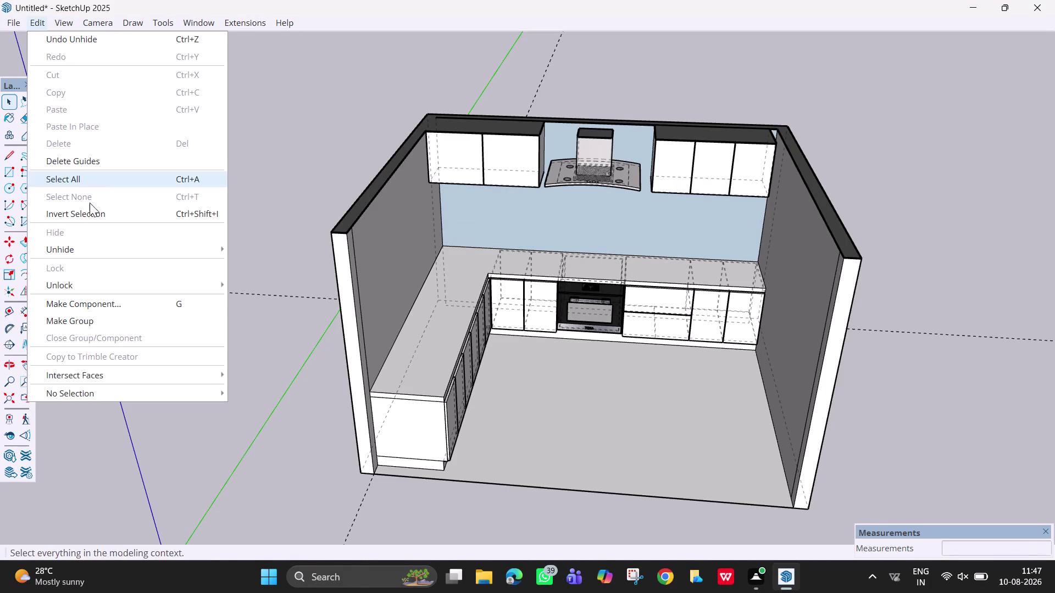
Turn X-ray face display on, then restore solid faces.
click(63, 27)
click(64, 22)
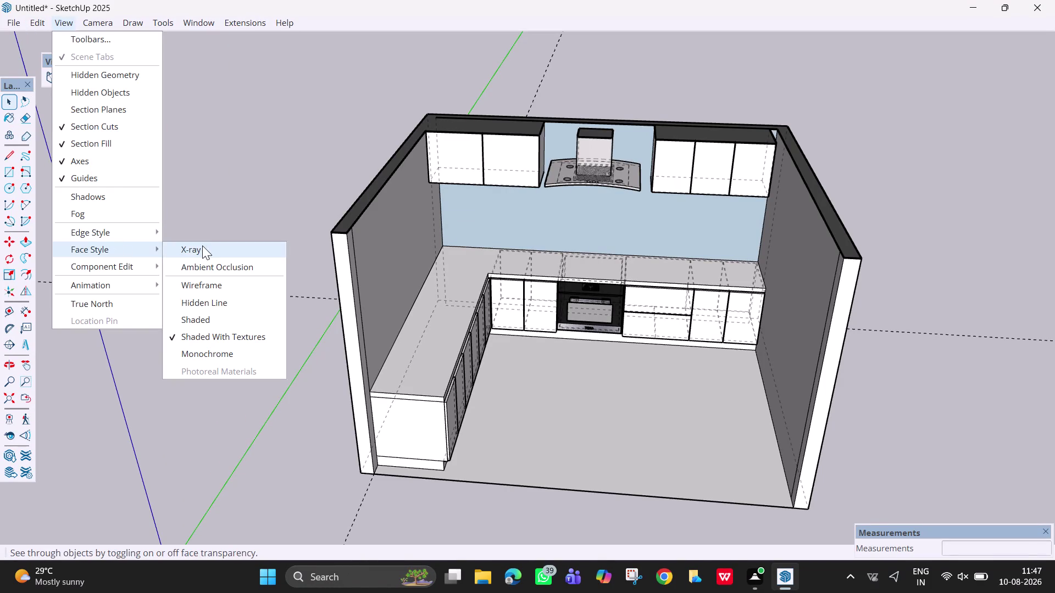
click(208, 248)
click(65, 22)
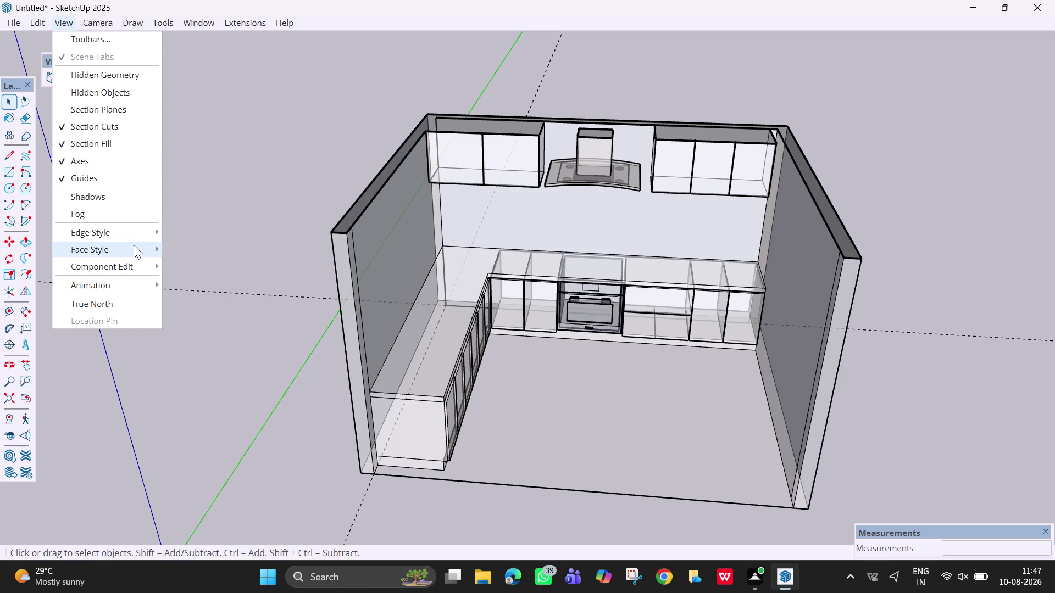
click(205, 248)
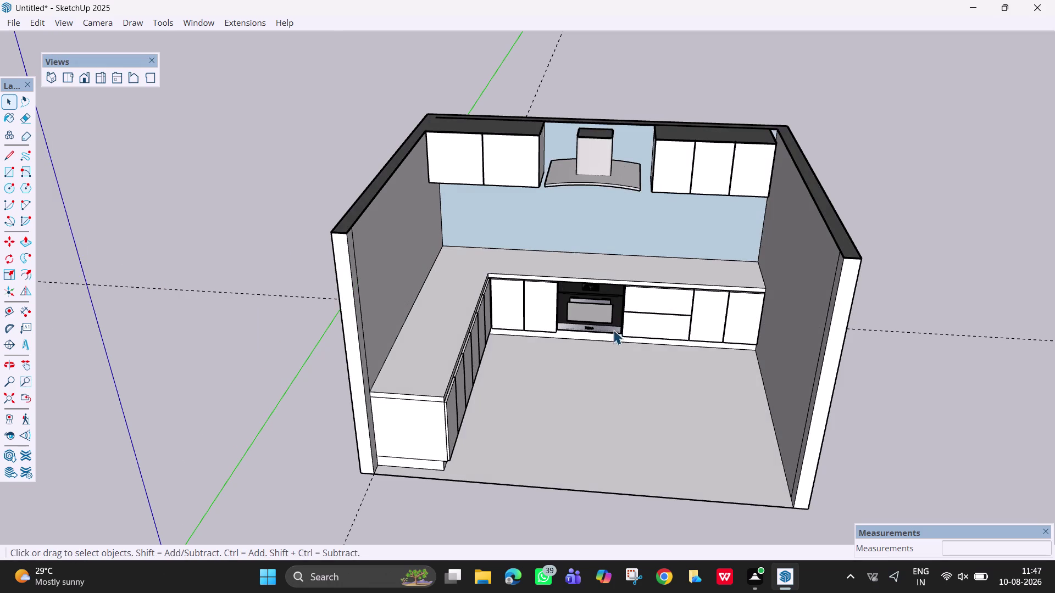
Select the blue backsplash panel and erase it using its context menu.
scroll(up, 3)
scroll(down, 3)
middle_drag(594, 334, 686, 238)
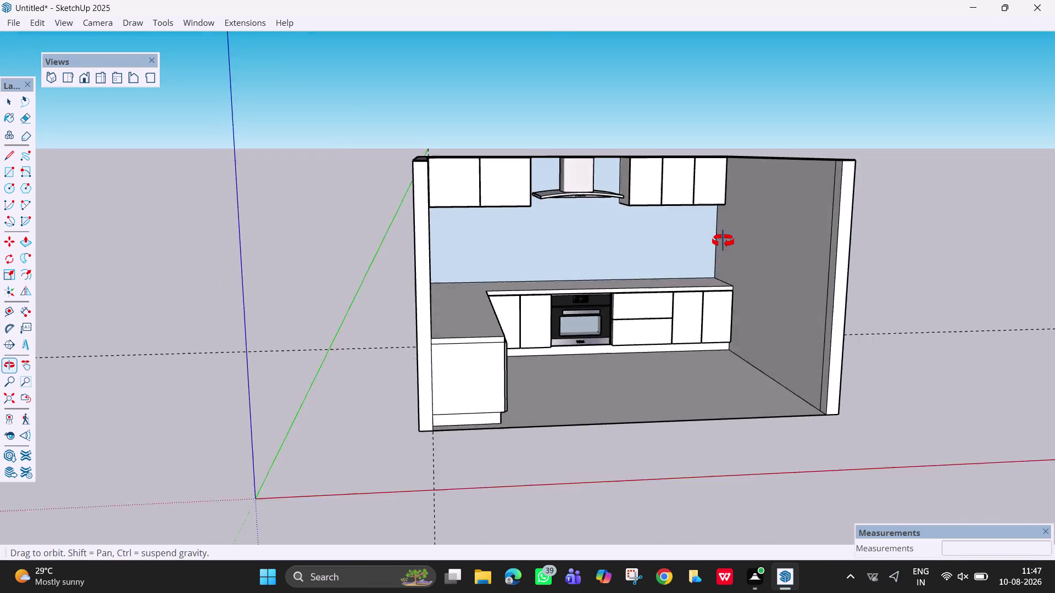
middle_drag(686, 237, 676, 248)
click(587, 248)
right_click(588, 244)
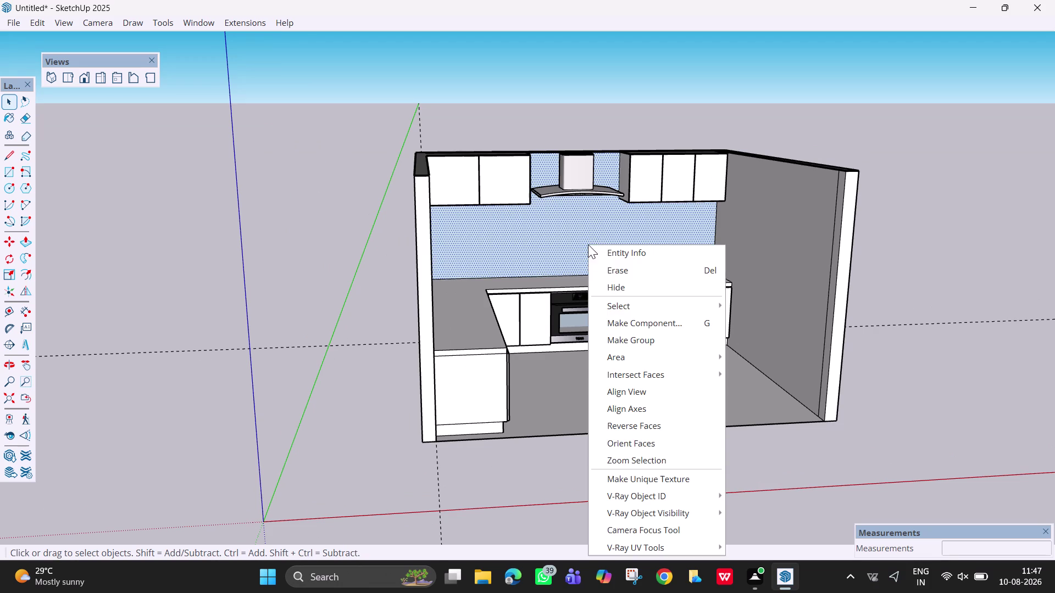
click(633, 429)
Orbit and zoom around the room to check the wall without the backsplash.
scroll(down, 3)
middle_drag(680, 283, 586, 300)
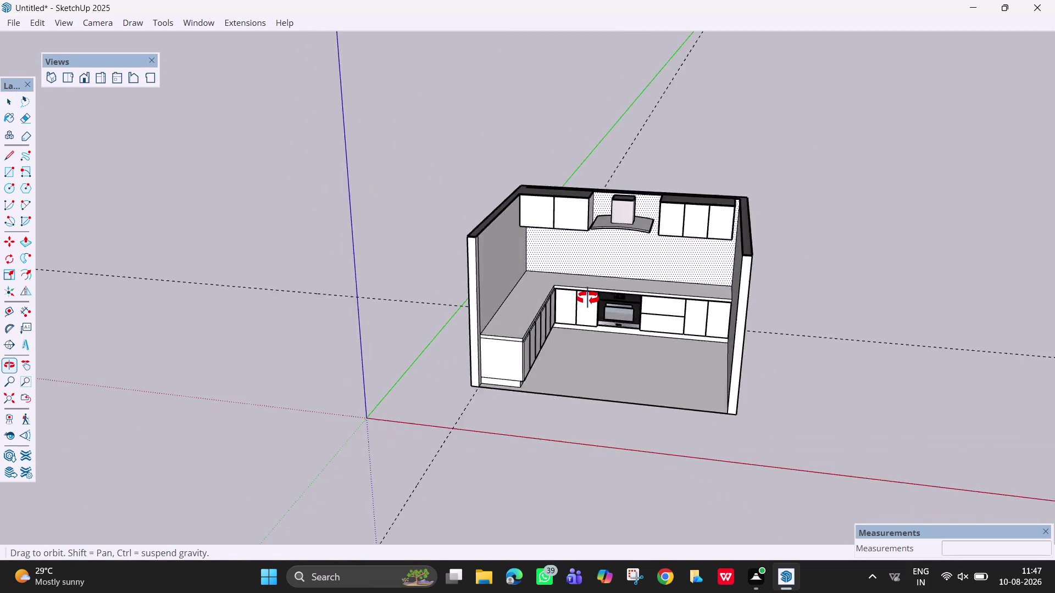
middle_drag(587, 301, 613, 273)
scroll(up, 3)
scroll(up, 3)
scroll(down, 3)
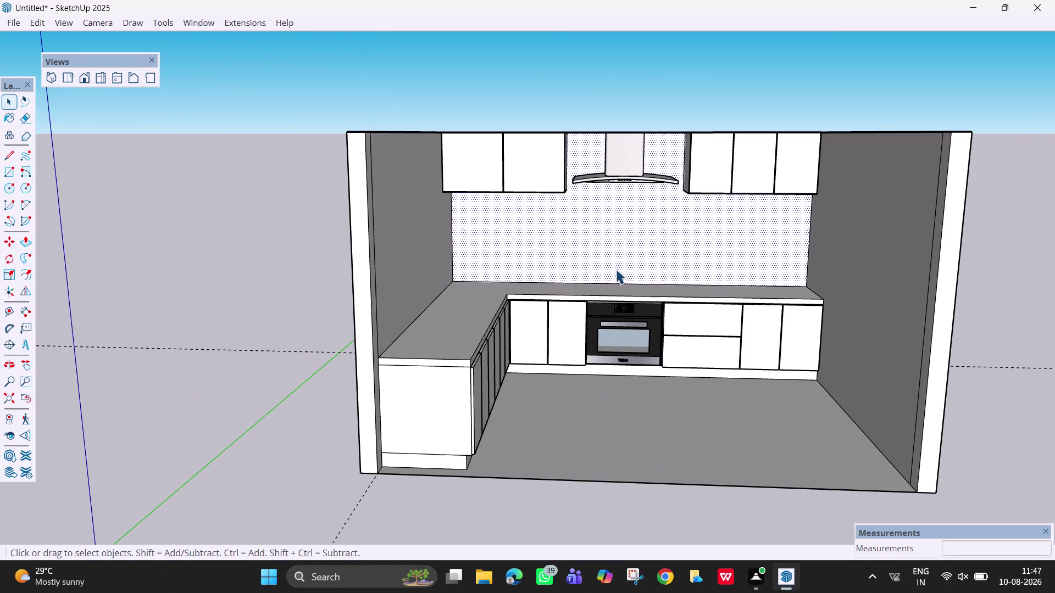
scroll(up, 3)
scroll(down, 3)
scroll(down, 3)
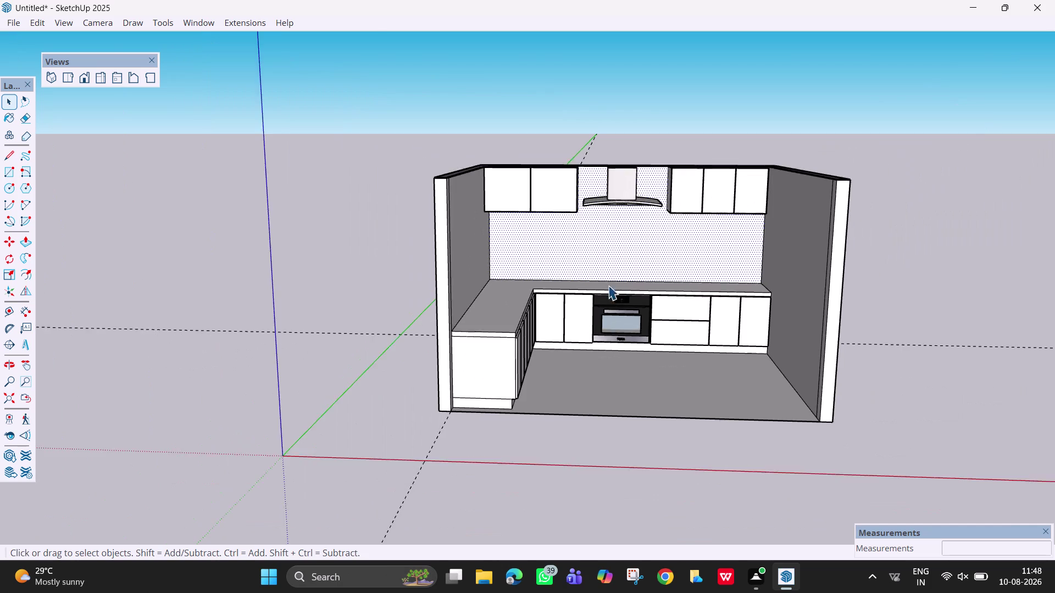
scroll(down, 3)
middle_drag(605, 300, 557, 475)
scroll(up, 3)
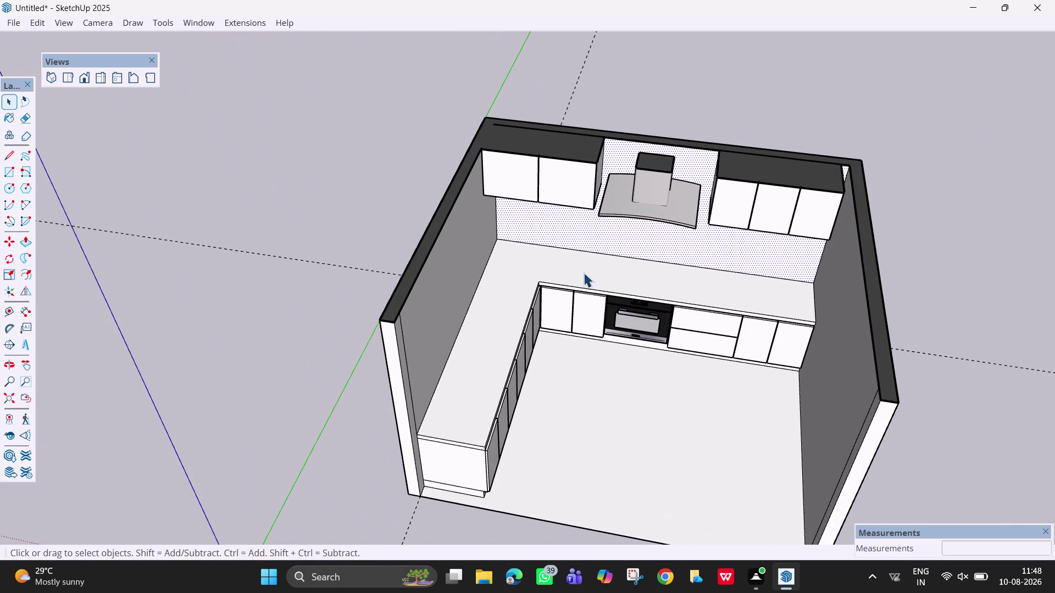
Undo the last six changes made to the backsplash.
key(ctrl+z)
key(ctrl+z)
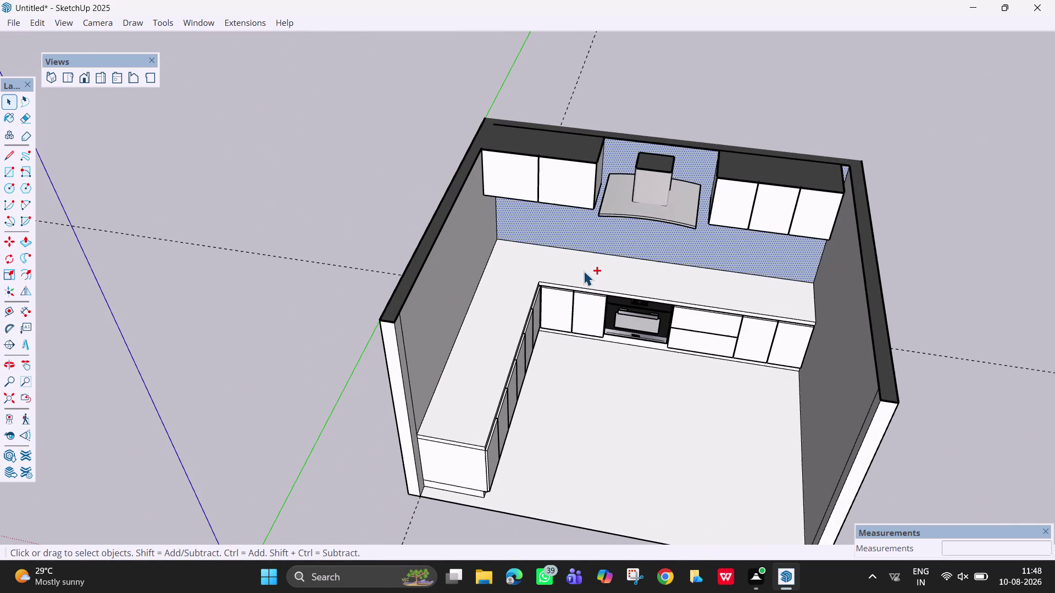
key(ctrl+z)
key(ctrl+z)
key(ctrl+z)
key(ctrl+z)
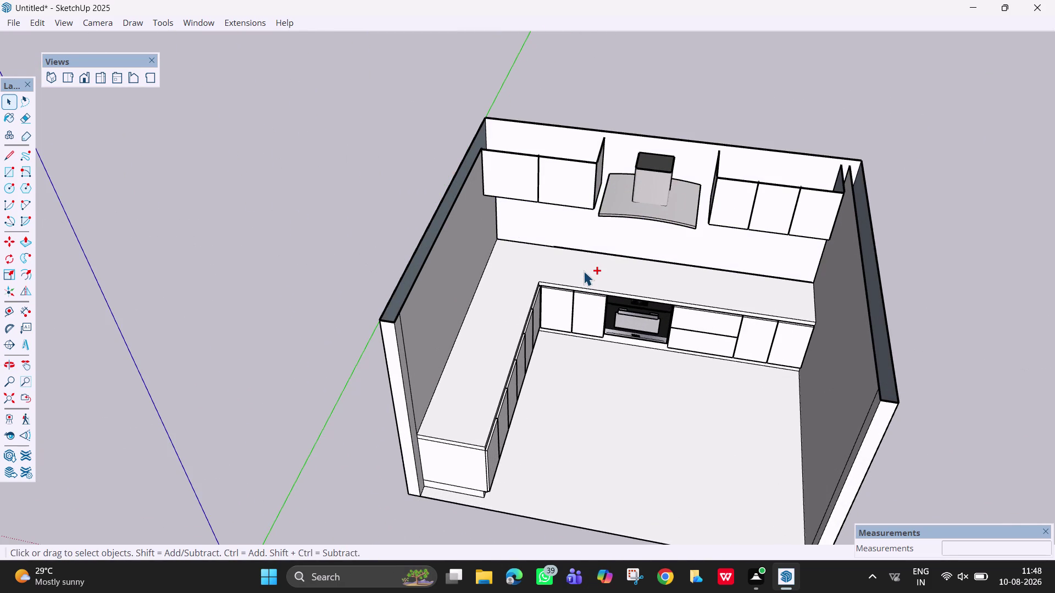
Inspect the sink wall and counters from several angles, then undo two more changes.
scroll(down, 3)
middle_drag(577, 299, 646, 135)
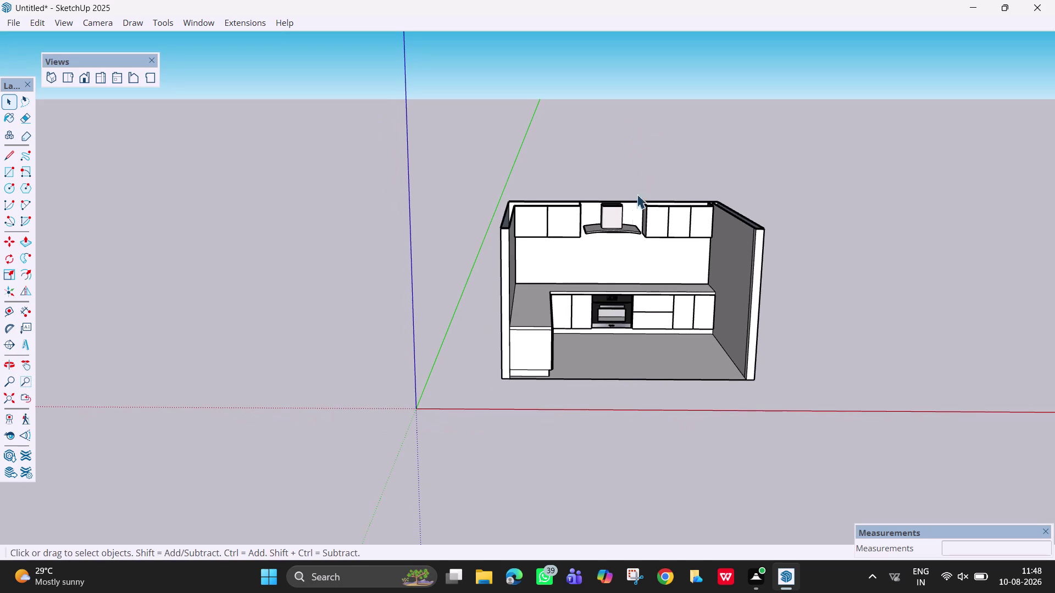
middle_drag(619, 274, 611, 257)
scroll(up, 3)
scroll(up, 3)
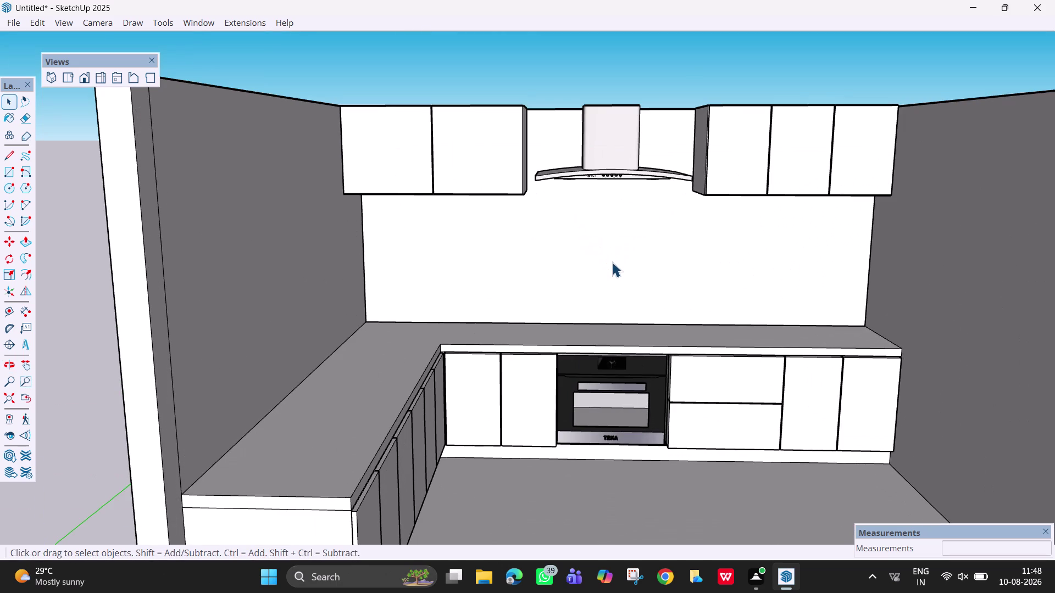
scroll(down, 3)
middle_drag(602, 271, 578, 276)
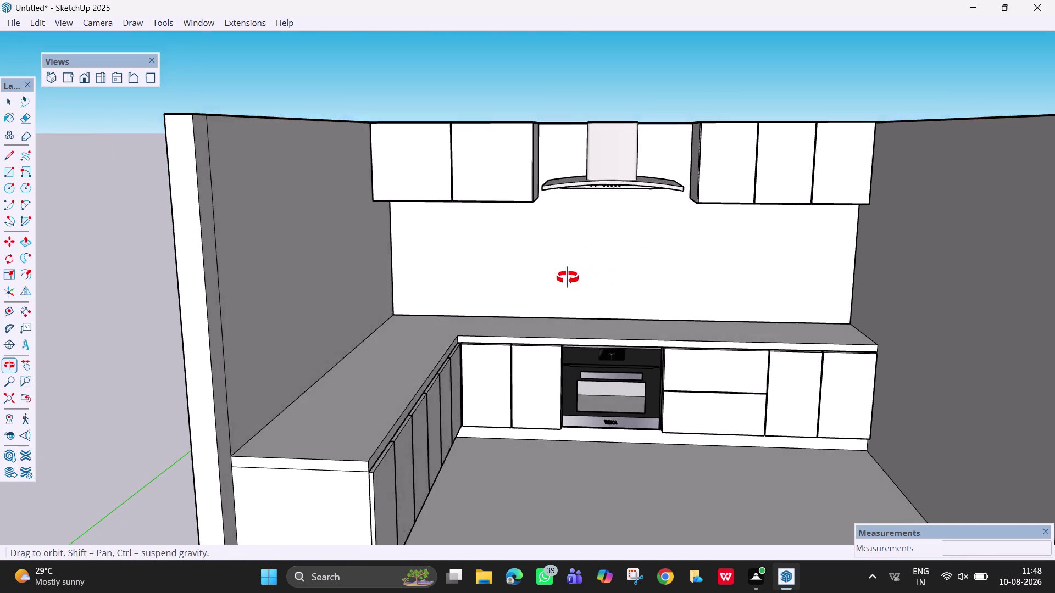
middle_drag(578, 275, 581, 271)
middle_drag(581, 280, 522, 372)
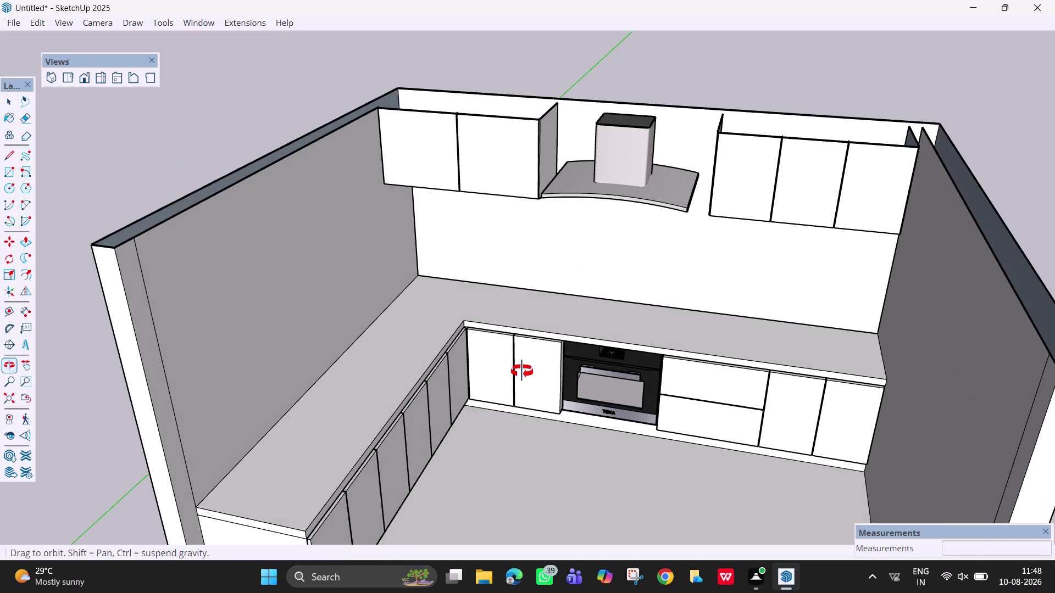
middle_drag(522, 372, 527, 307)
key(ctrl+z)
key(ctrl+z)
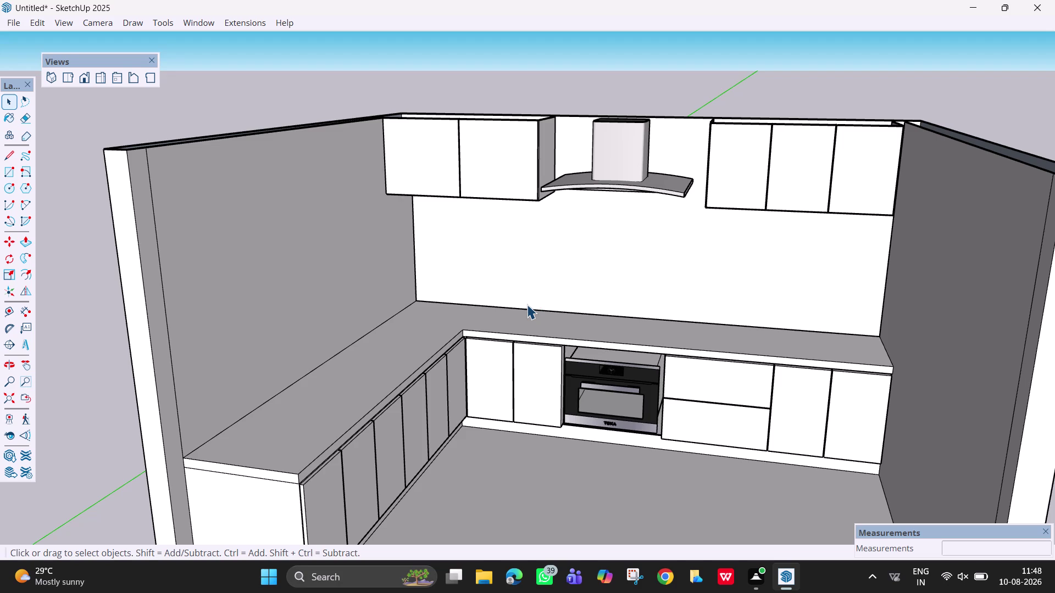
Orbit from low and outside views back to a front view of the kitchen.
scroll(down, 3)
middle_drag(599, 452, 807, 312)
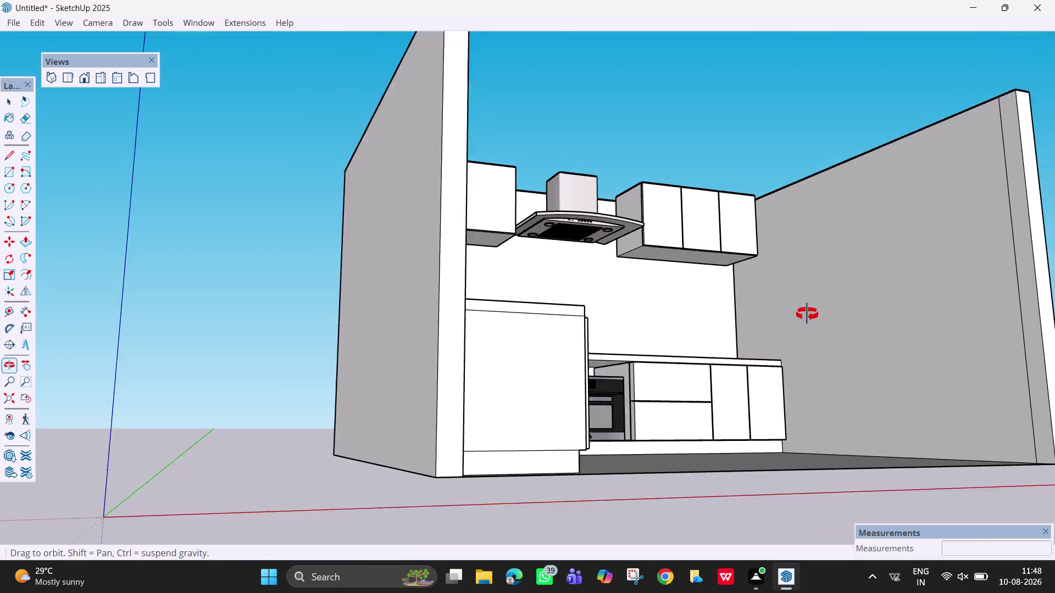
middle_drag(807, 312, 820, 384)
scroll(down, 3)
middle_drag(788, 433, 578, 481)
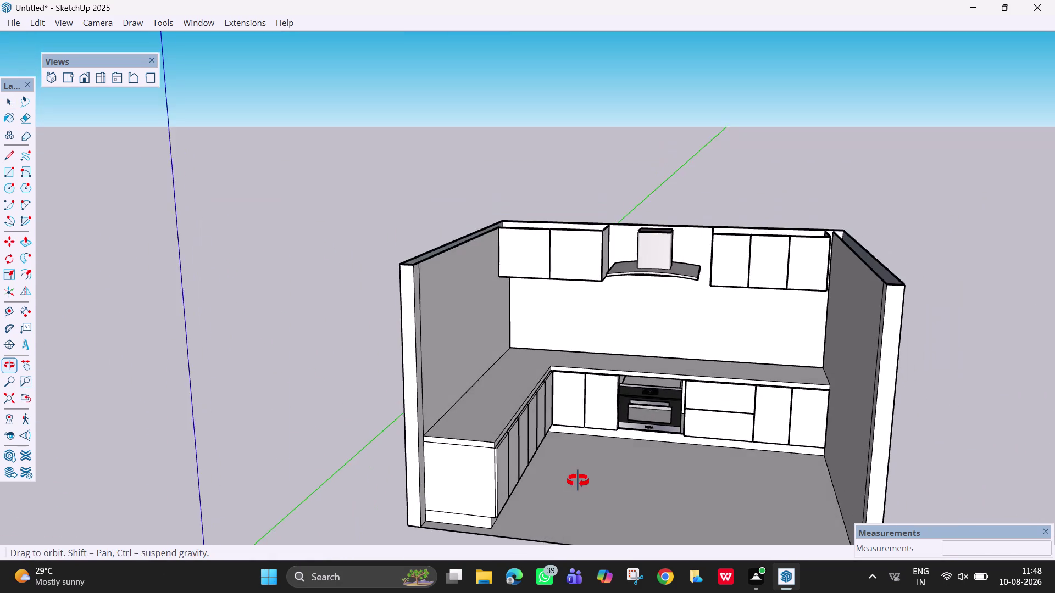
middle_drag(578, 481, 540, 454)
Switch to the Line and Tape Measure tools, cancelling each one.
key(l)
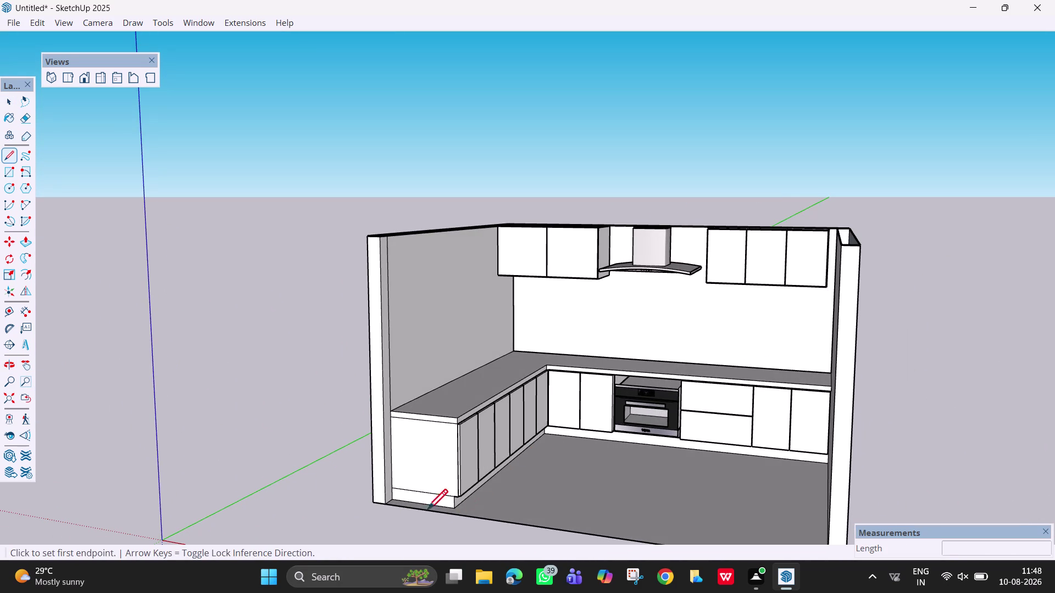
key(Escape)
key(t)
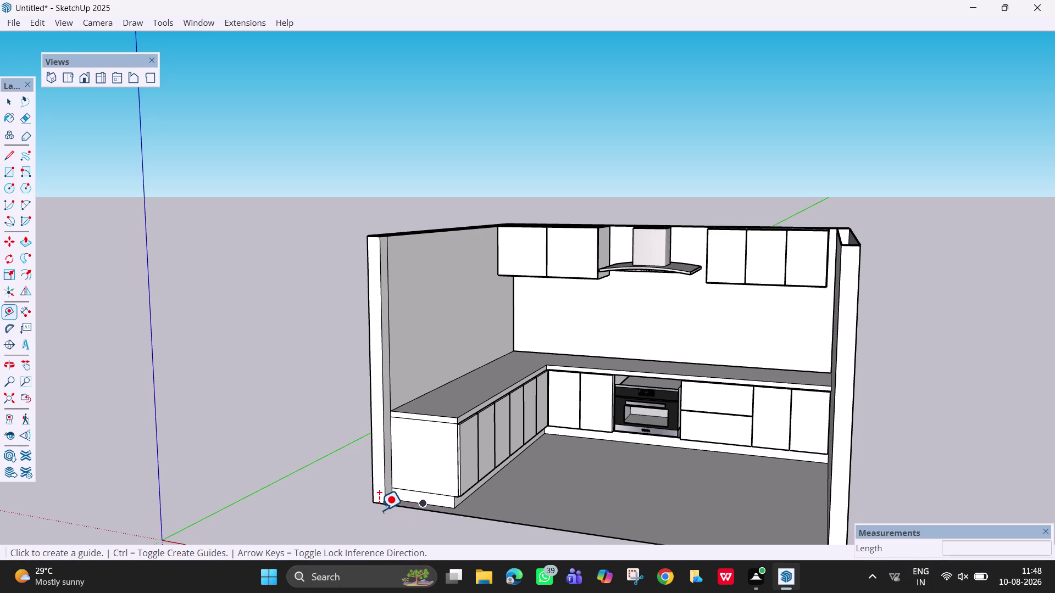
key(Escape)
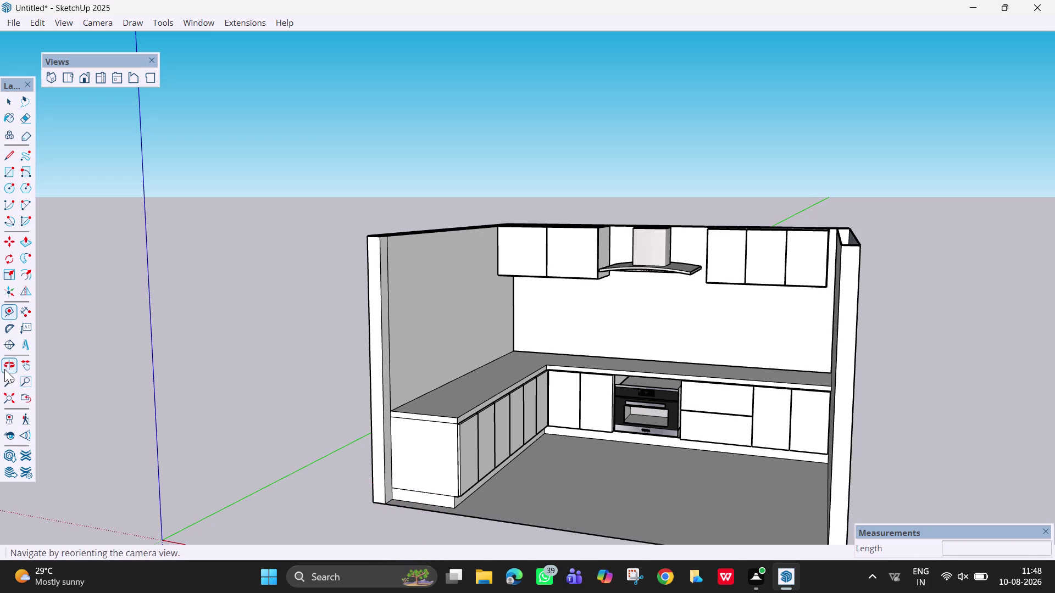
Dimension the side wall at about 7' 3", then undo to pull out the oven.
click(25, 313)
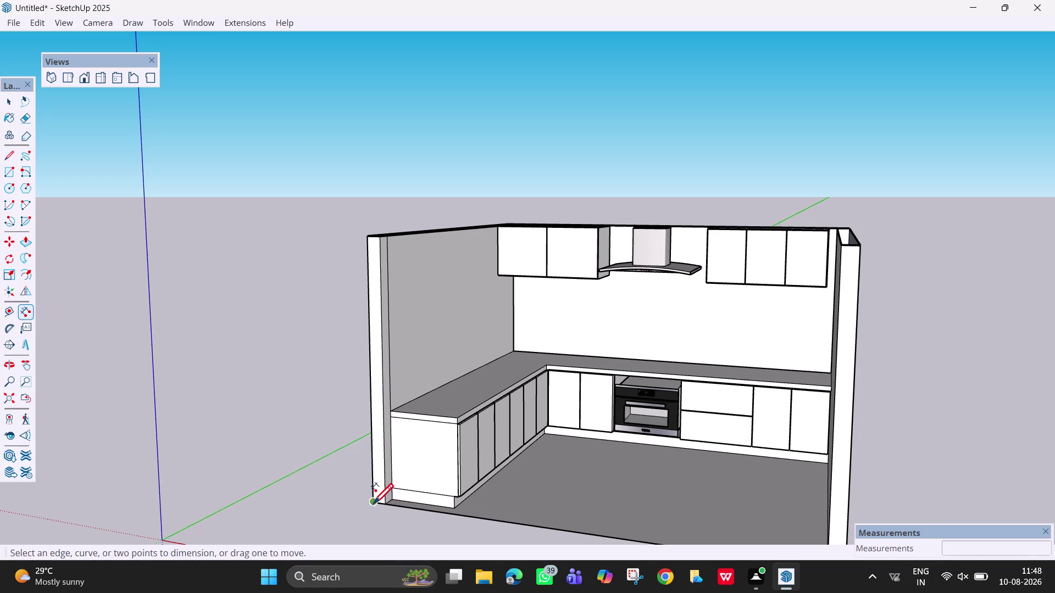
click(371, 500)
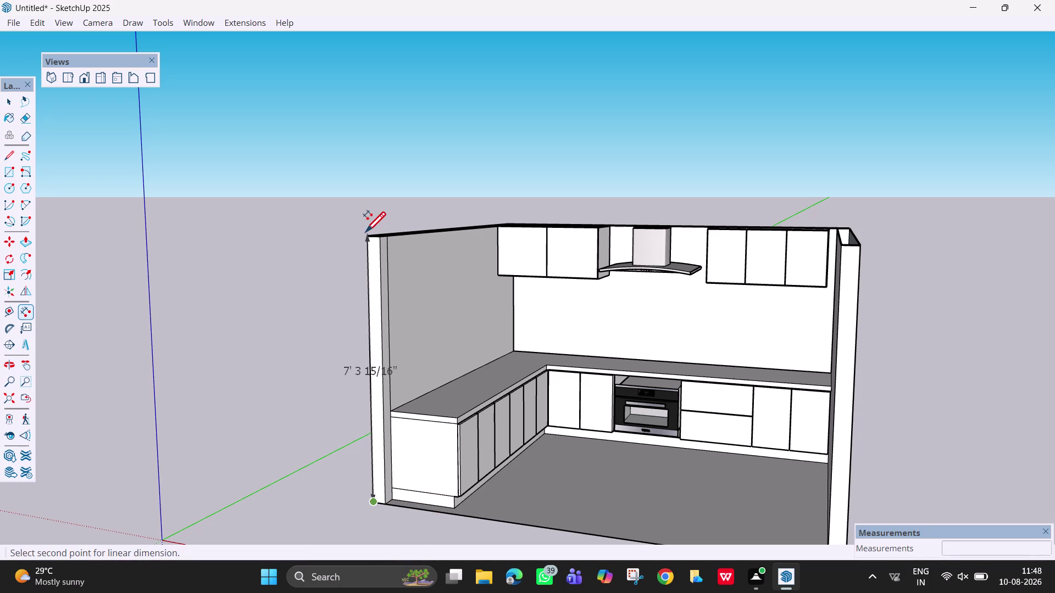
click(366, 236)
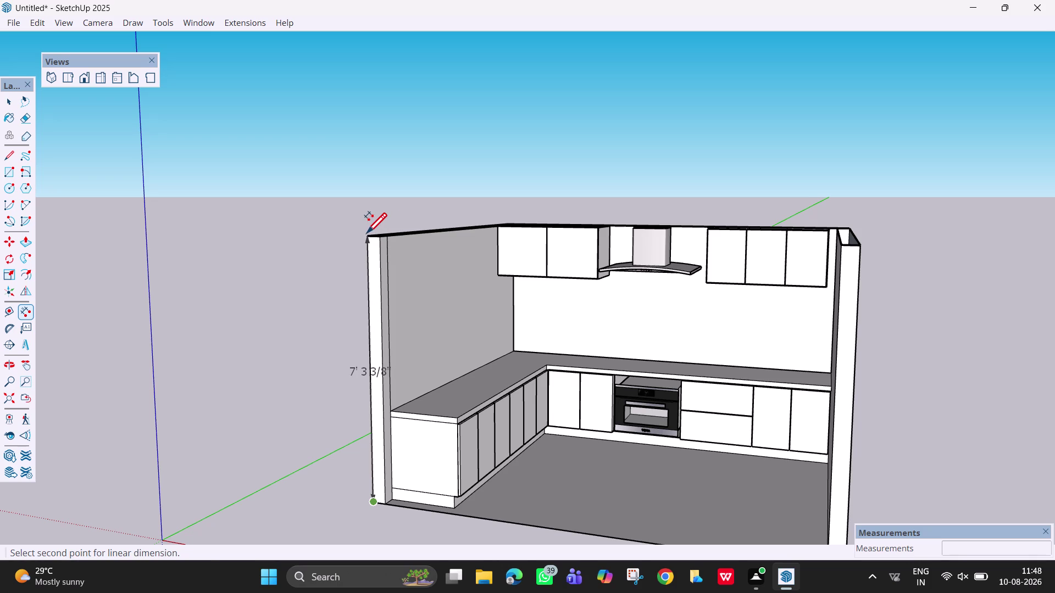
click(336, 235)
key(Escape)
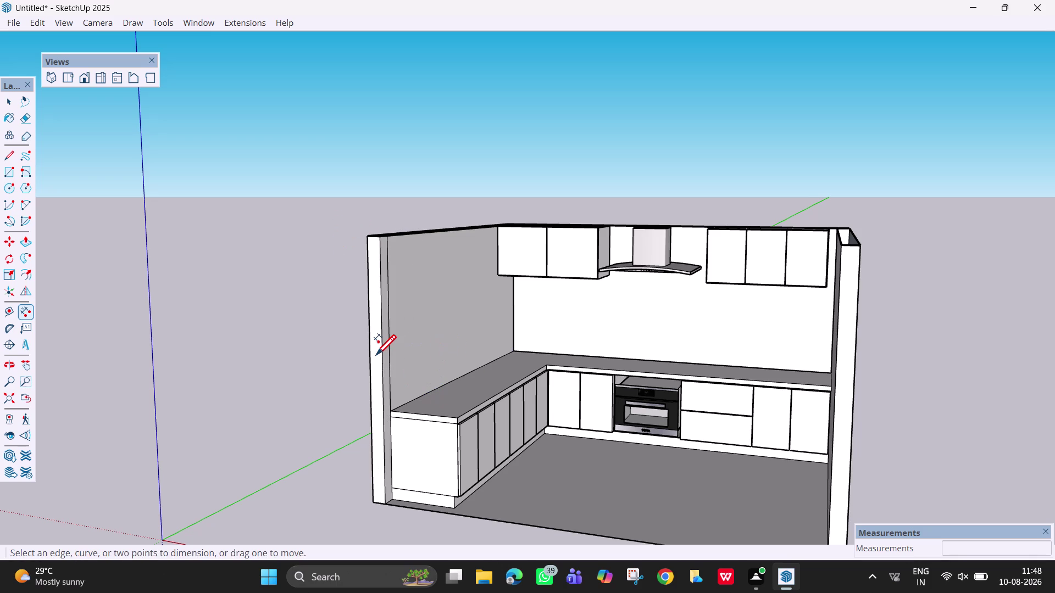
key(ctrl+z)
key(ctrl+z)
Undo four more changes so the oven ends up outside the room.
key(ctrl+z)
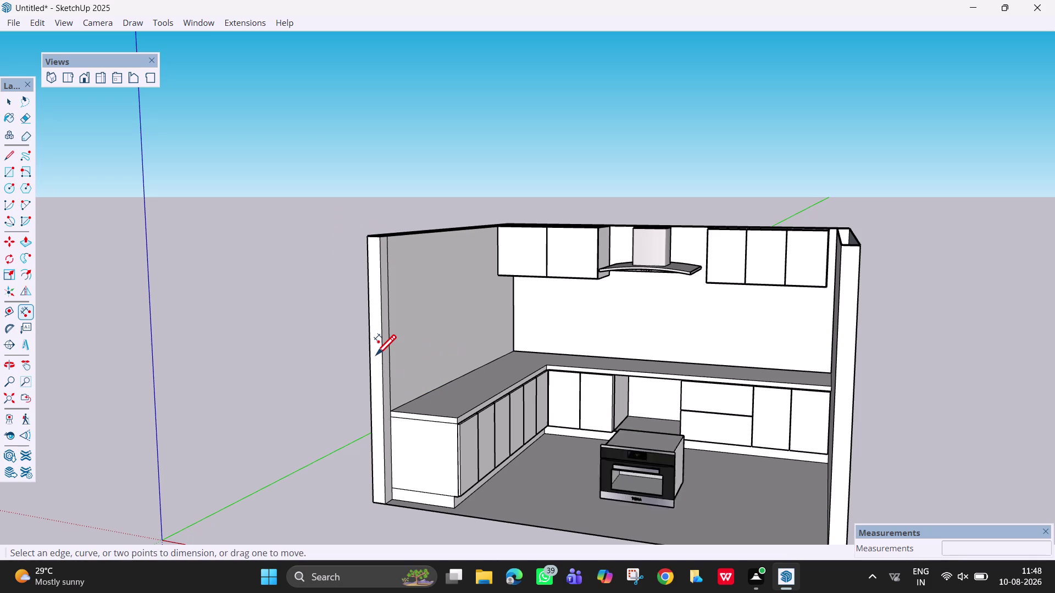
key(ctrl+z)
key(ctrl+z)
key(ctrl+z)
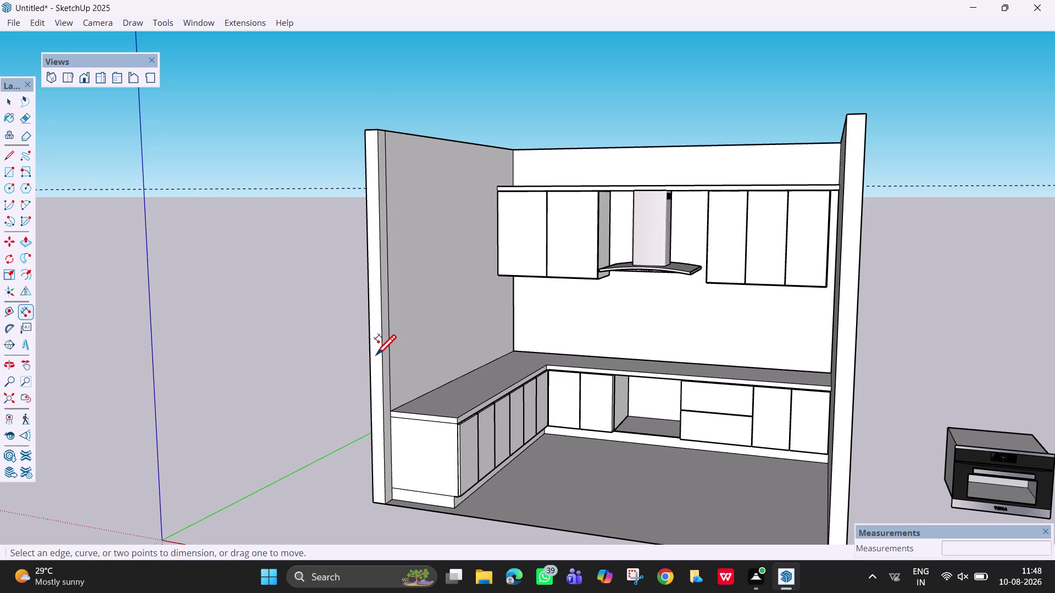
Orbit around the room's outside until the kitchen and the oven are both visible.
scroll(down, 3)
middle_drag(578, 350, 683, 378)
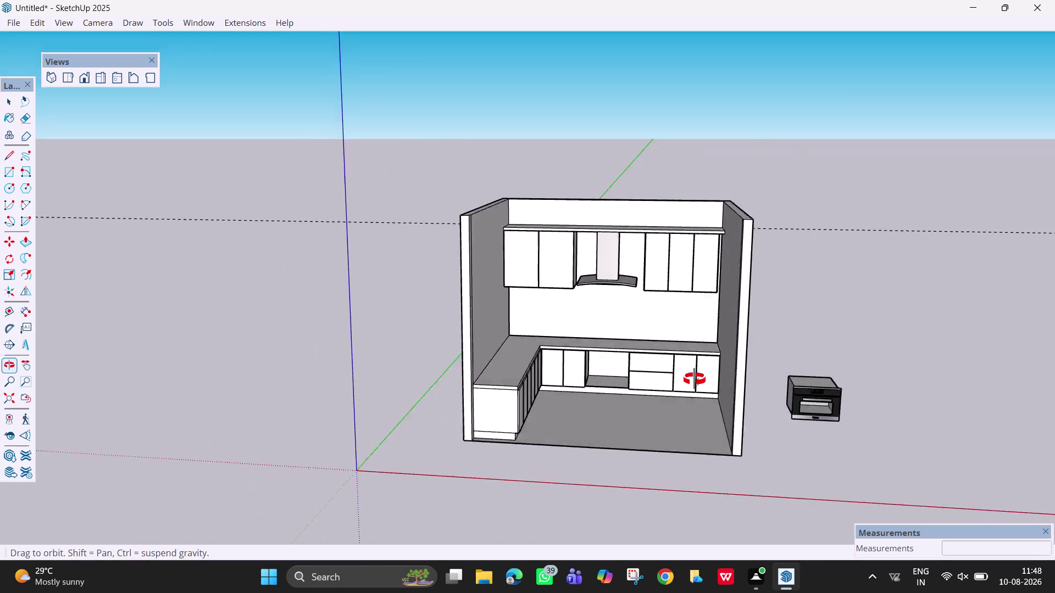
middle_drag(683, 379, 674, 482)
key(Escape)
key(Escape)
key(space)
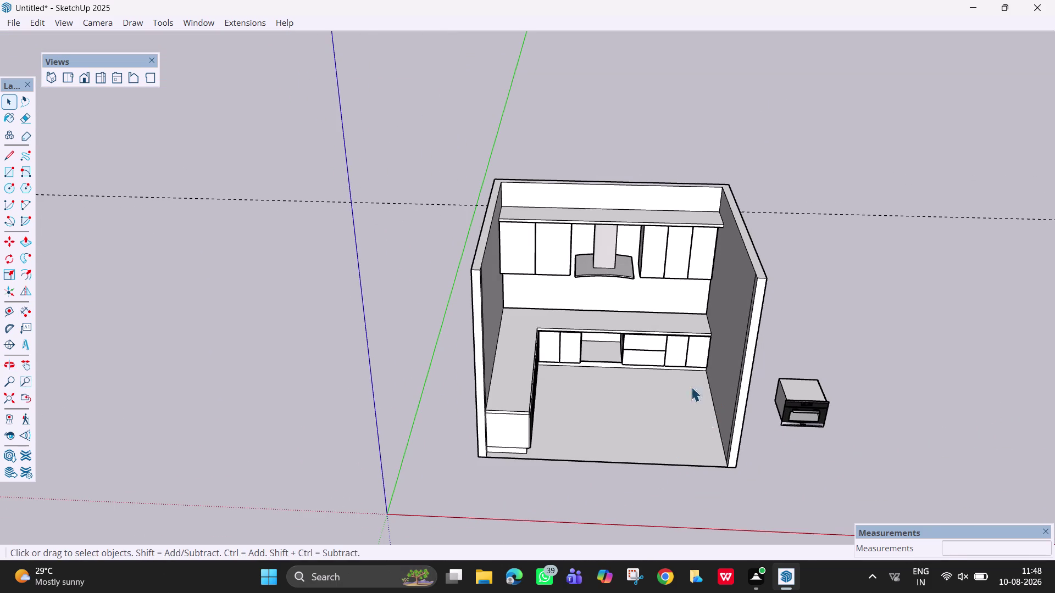
middle_drag(569, 256, 878, 406)
middle_drag(469, 448, 448, 477)
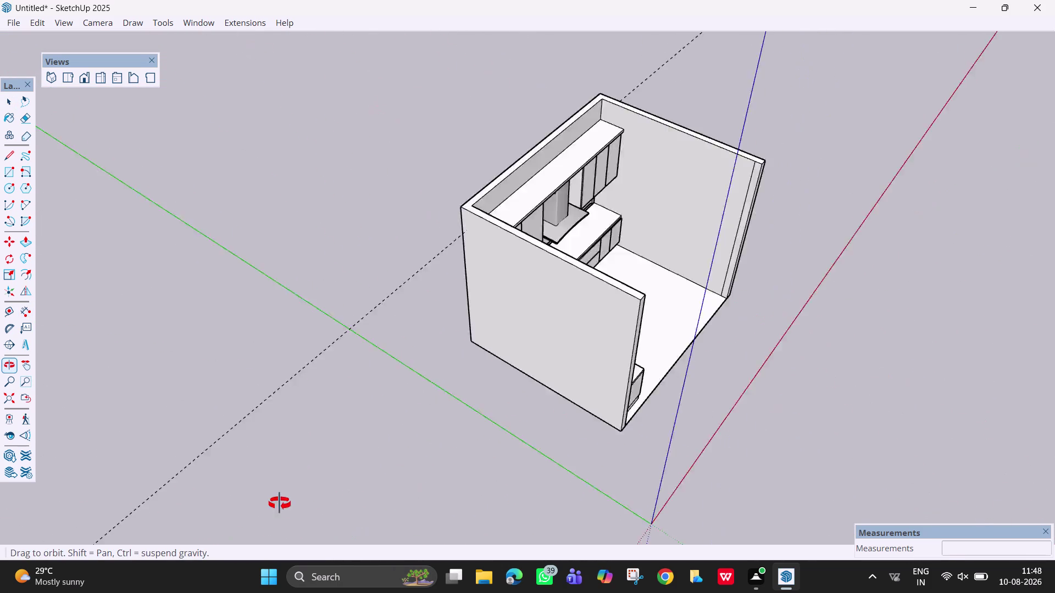
middle_drag(448, 477, 198, 347)
middle_drag(207, 335, 209, 327)
middle_drag(798, 419, 779, 370)
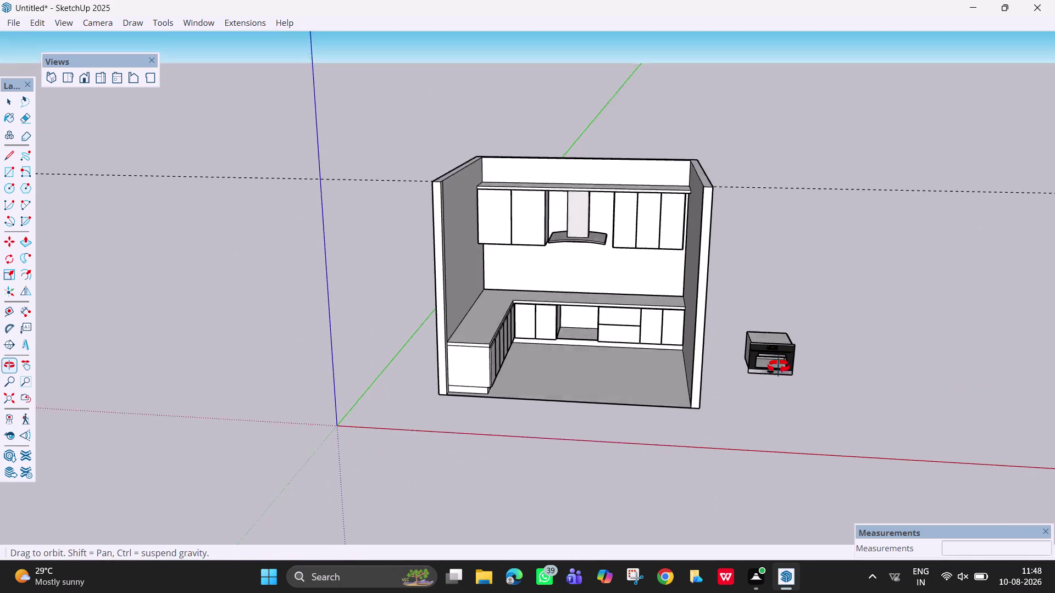
middle_drag(779, 370, 779, 349)
Explode the oven component from its context menu and select the exploded parts.
click(780, 354)
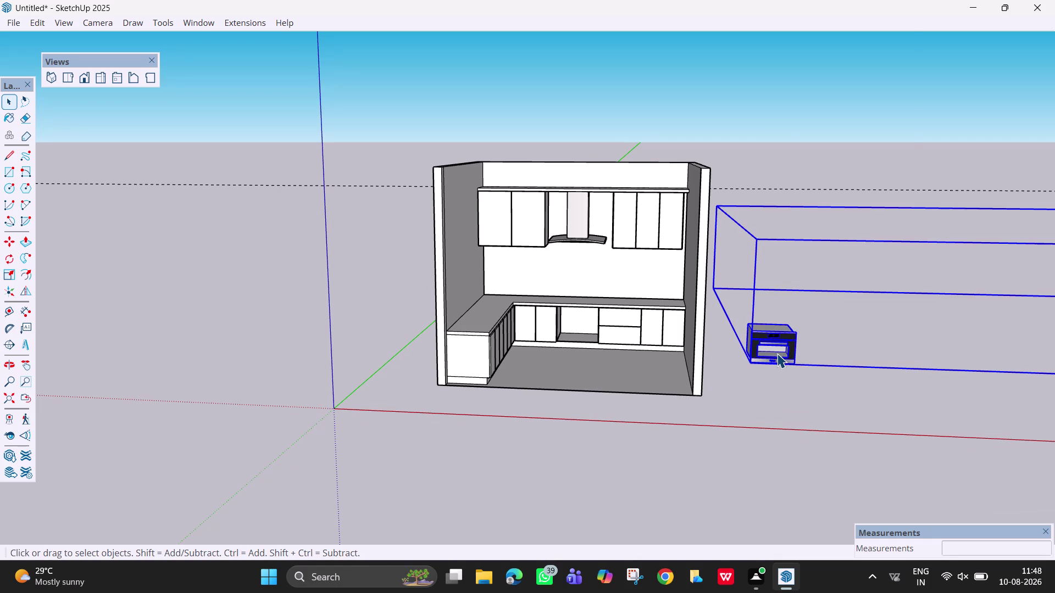
right_click(774, 354)
click(855, 107)
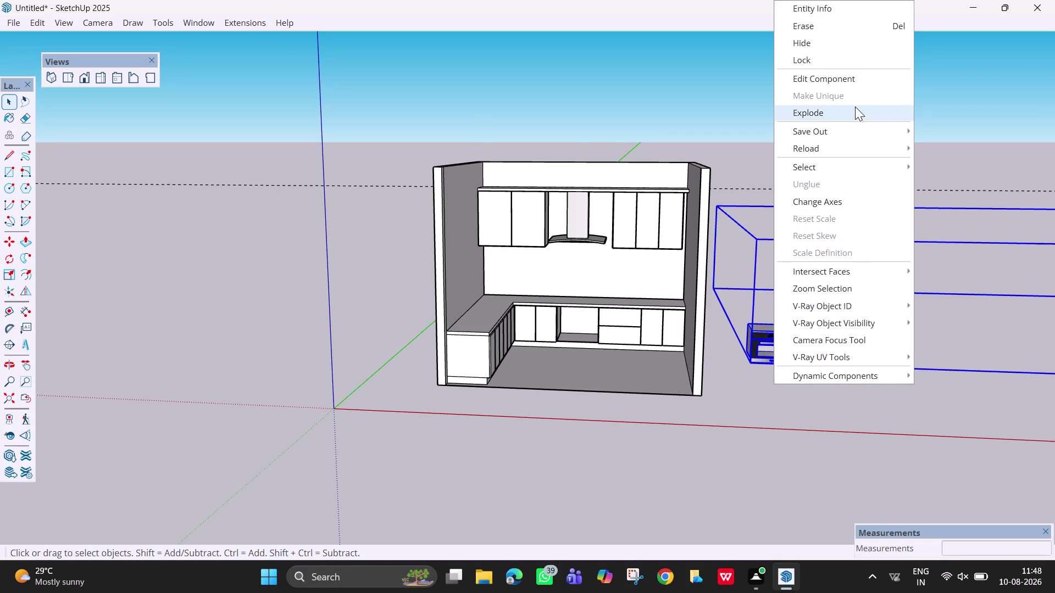
click(775, 335)
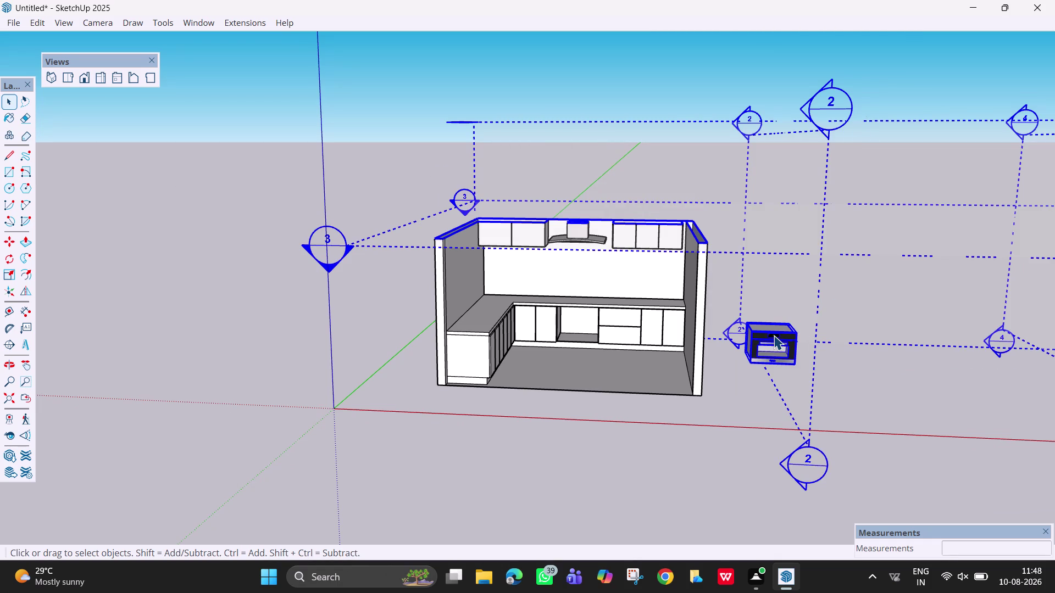
click(774, 336)
Pick up the oven with Move, cancelling an accidental rotation first.
text(m)
key(space)
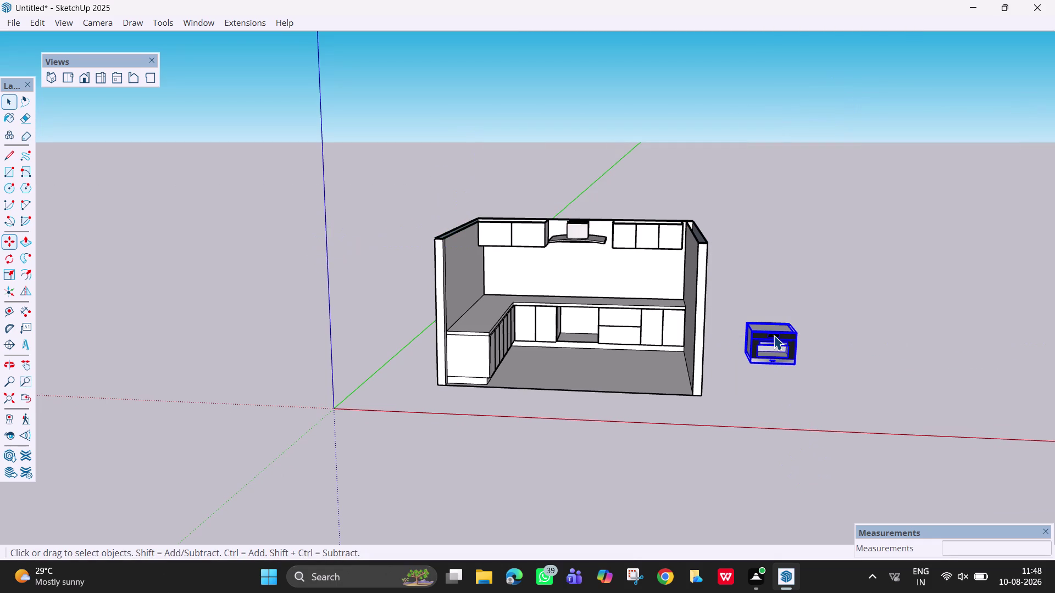
text(m)
click(774, 335)
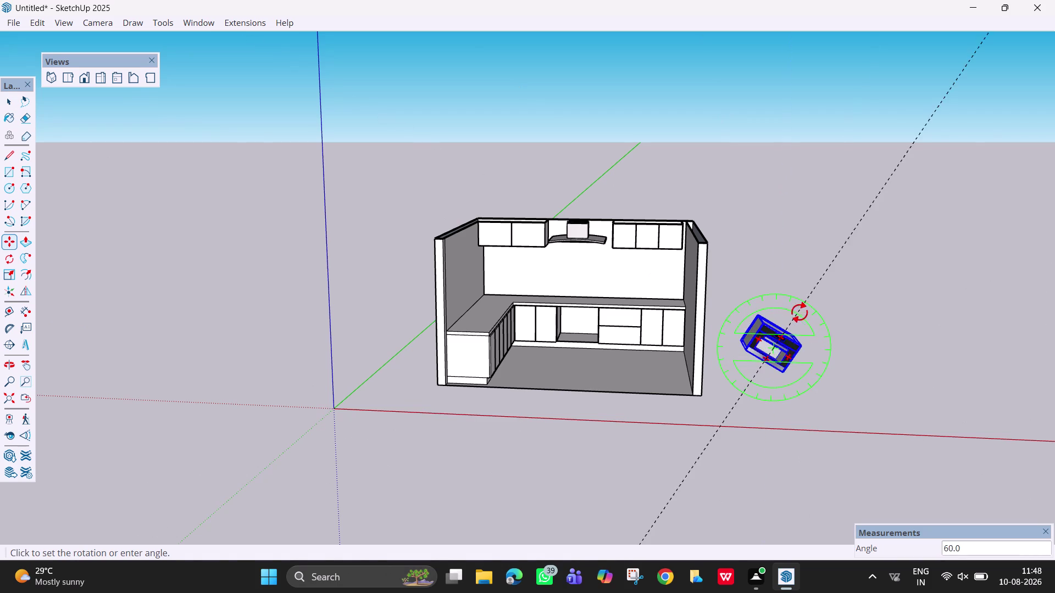
key(Escape)
click(784, 355)
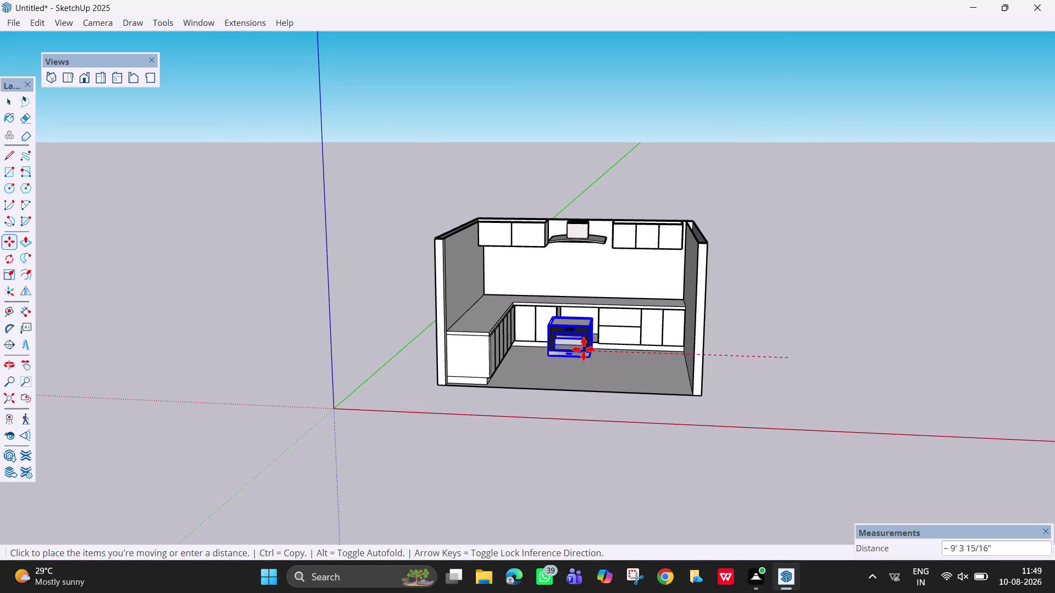
Drop the oven inside the kitchen, then move it beside the cabinet gap.
click(586, 351)
scroll(up, 3)
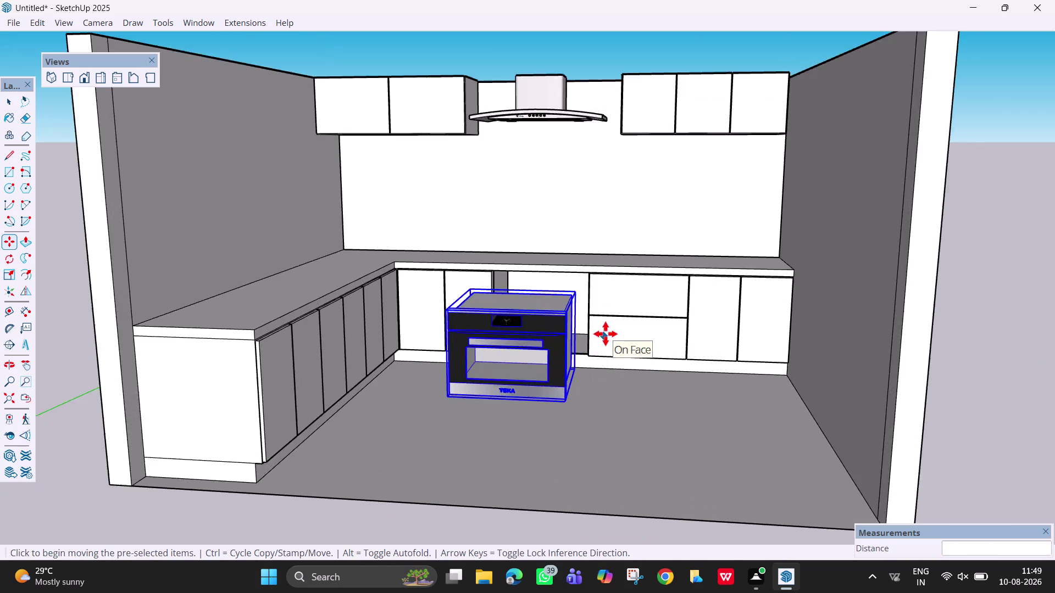
scroll(up, 3)
middle_drag(585, 347, 483, 358)
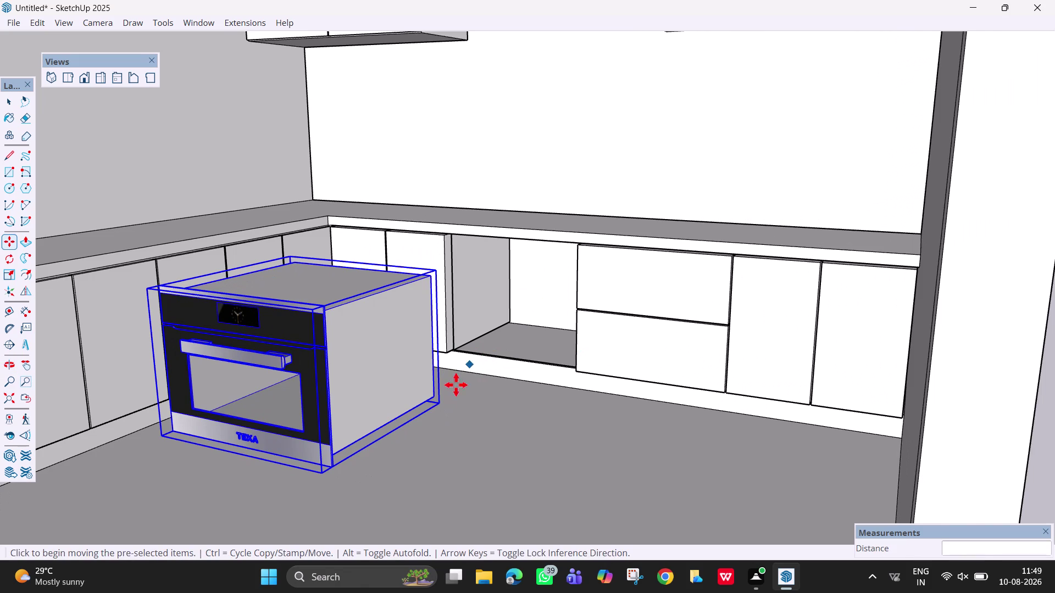
click(440, 411)
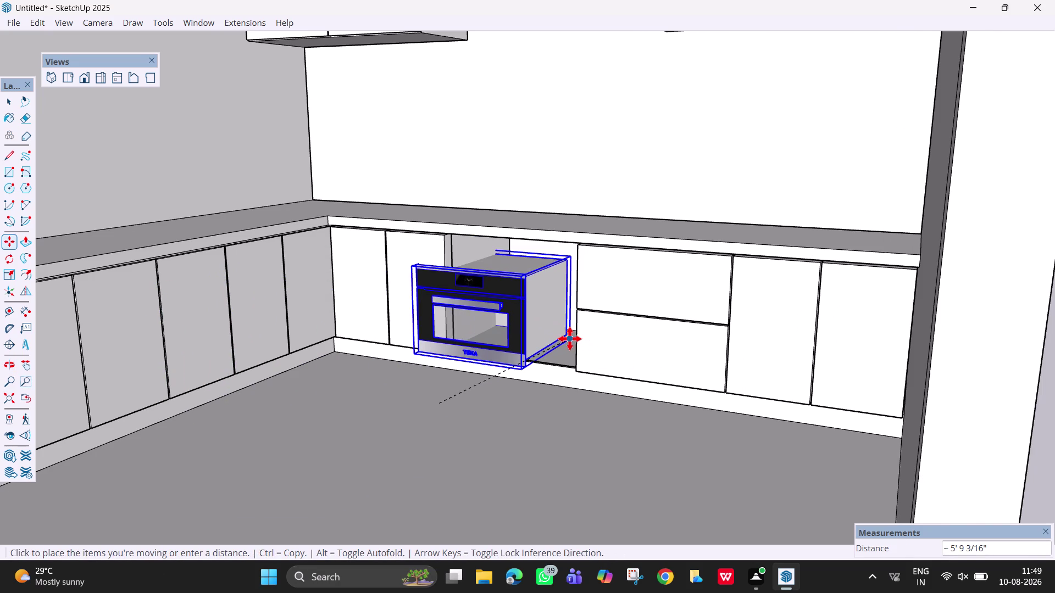
click(570, 339)
Set the oven down closer to the cabinet opening.
scroll(up, 3)
middle_drag(580, 342, 614, 357)
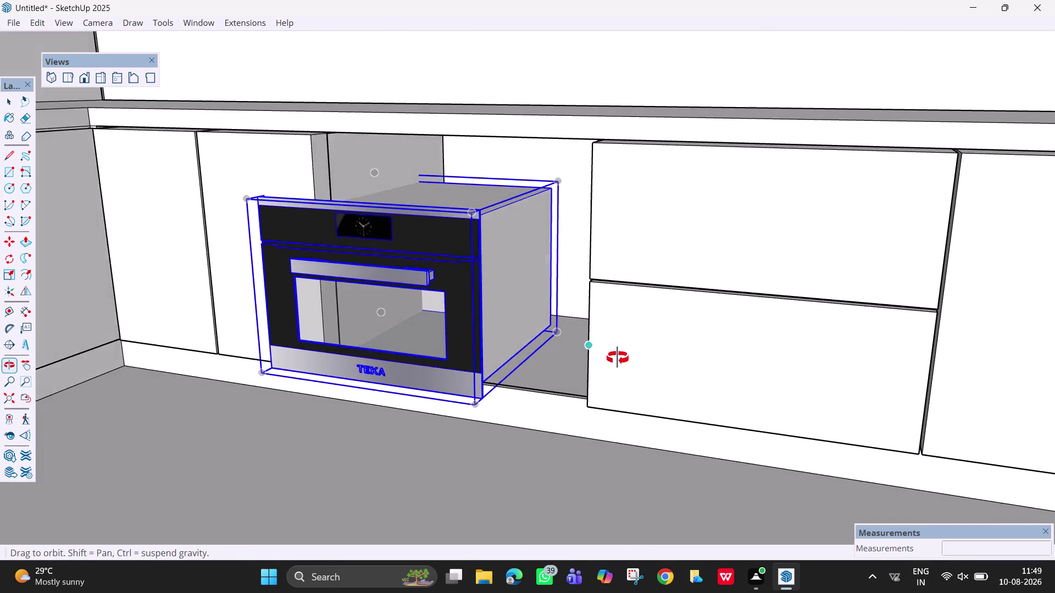
middle_drag(614, 358, 657, 367)
click(546, 330)
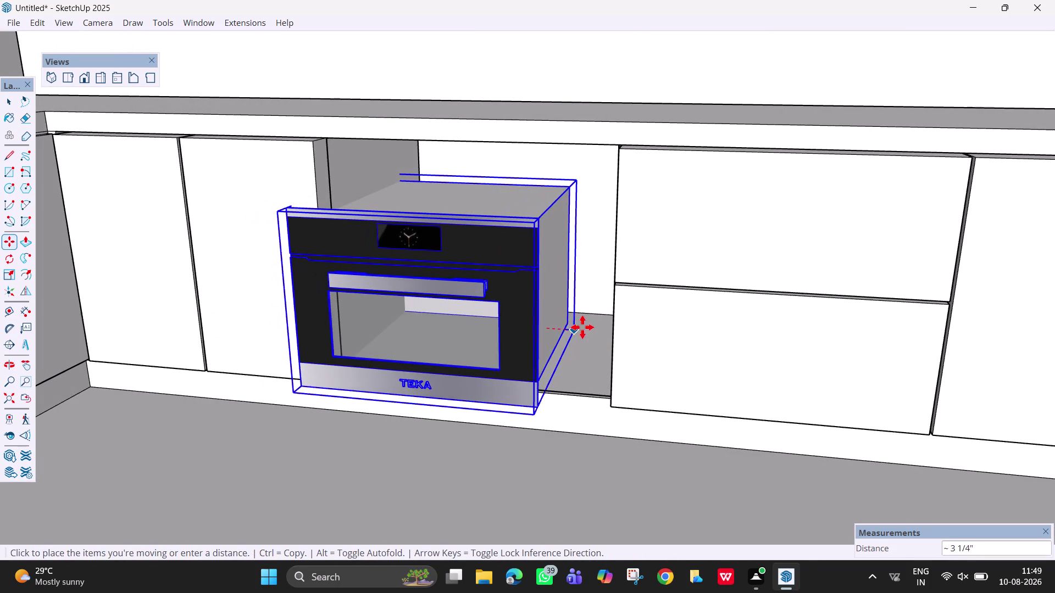
click(604, 325)
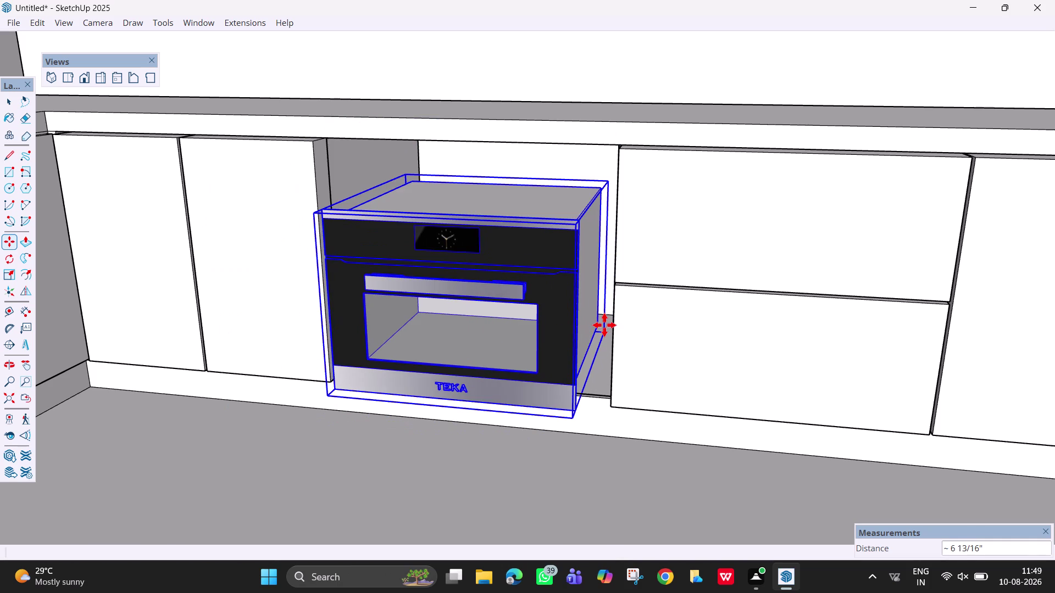
Drop the oven into the cabinet slot by its top corner and view its front.
scroll(up, 3)
scroll(down, 3)
middle_drag(605, 325, 611, 372)
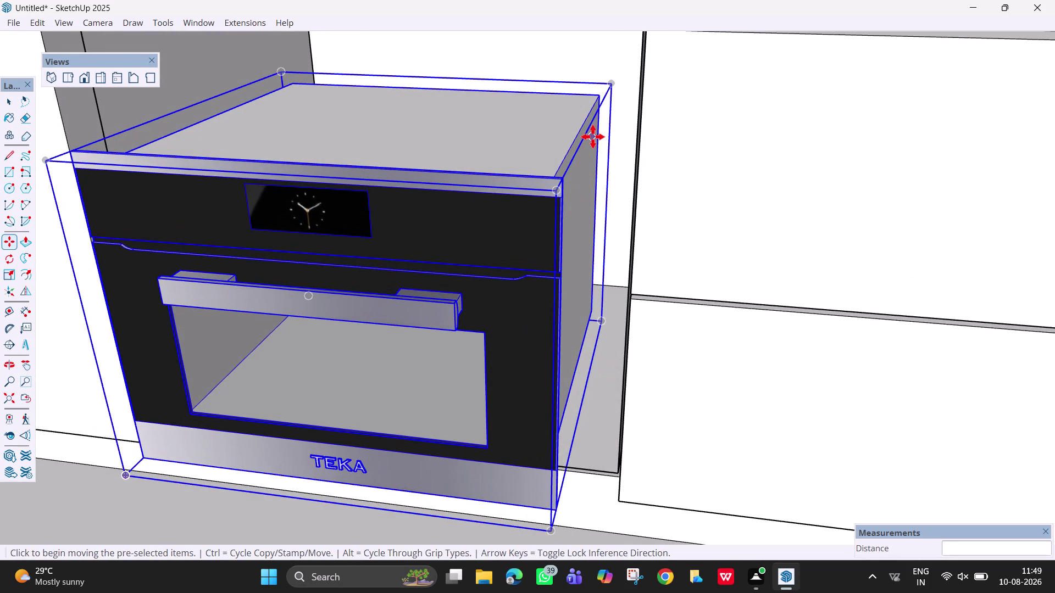
click(611, 85)
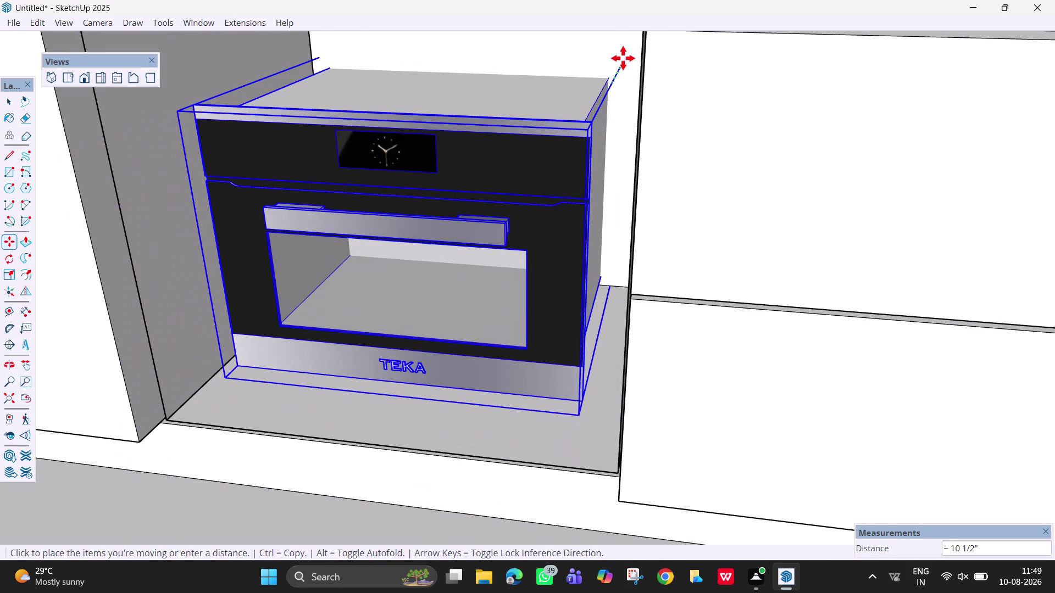
click(622, 65)
scroll(down, 3)
middle_drag(506, 280, 611, 166)
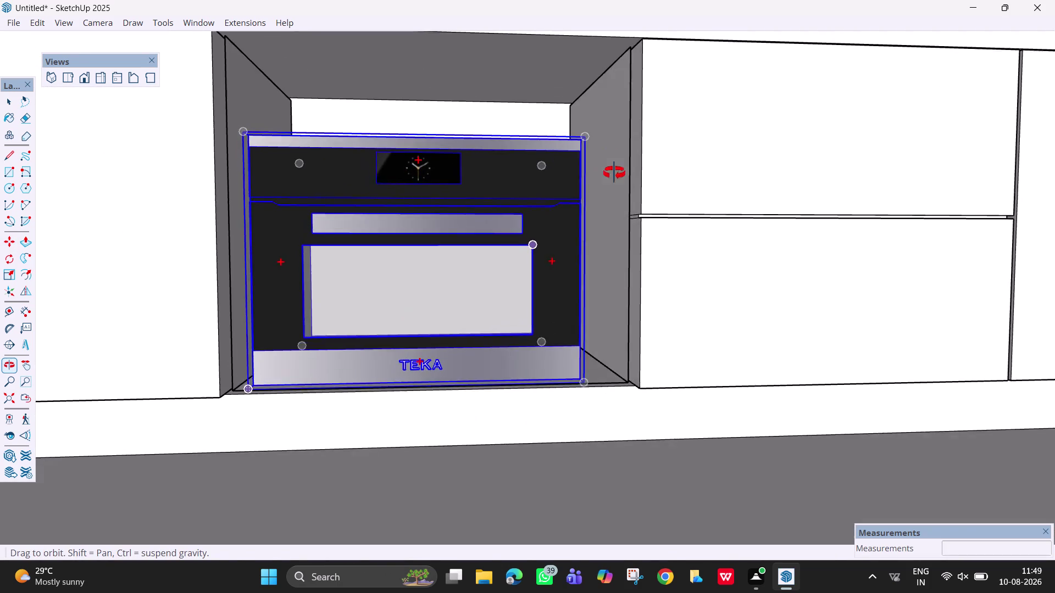
middle_drag(611, 166, 596, 198)
key(space)
Scale the oven up uniformly from its corner grip.
key(s)
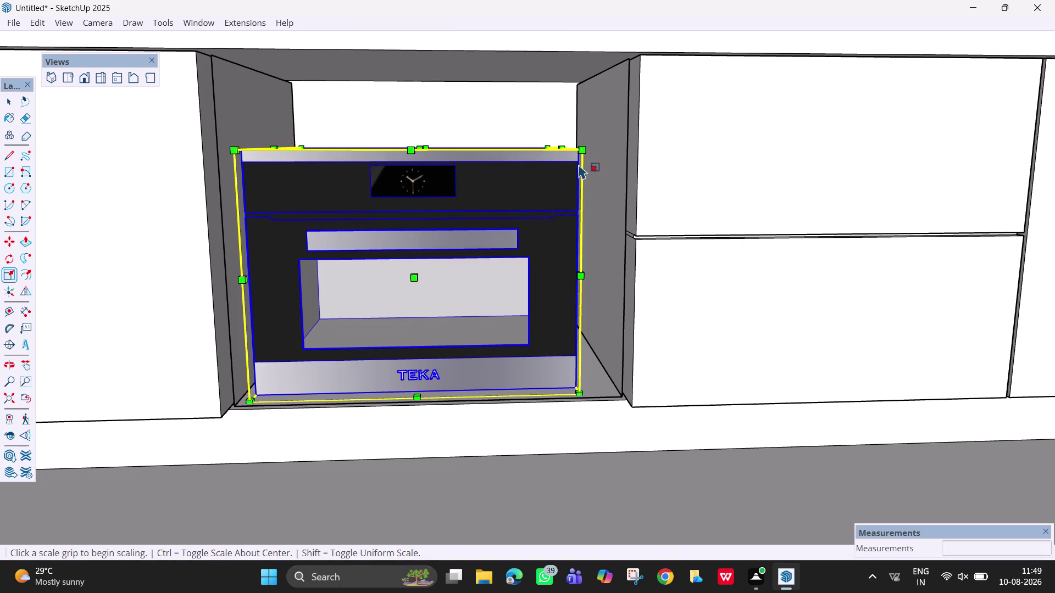
click(584, 151)
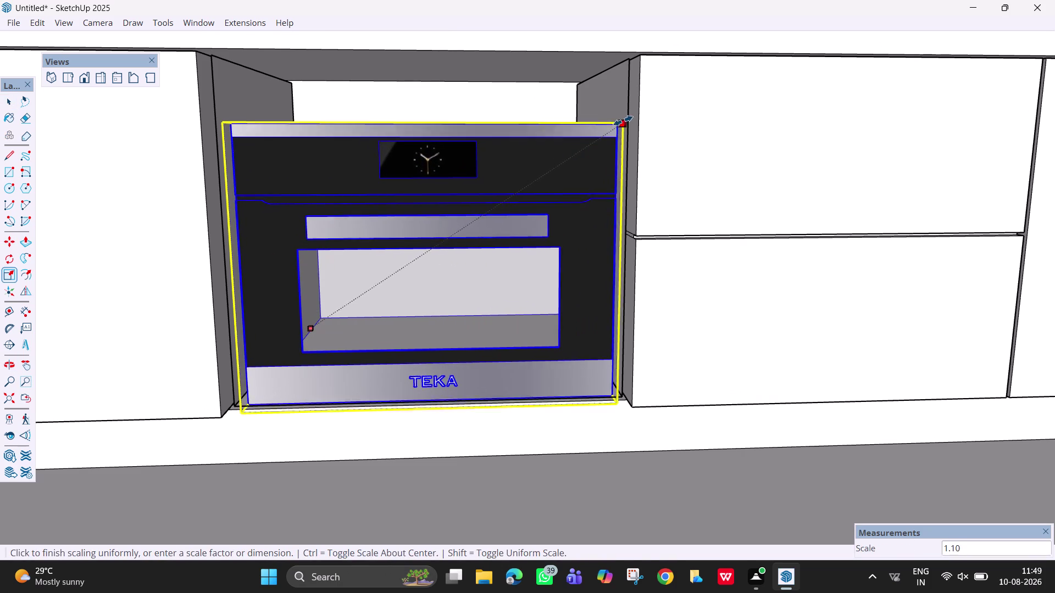
click(632, 117)
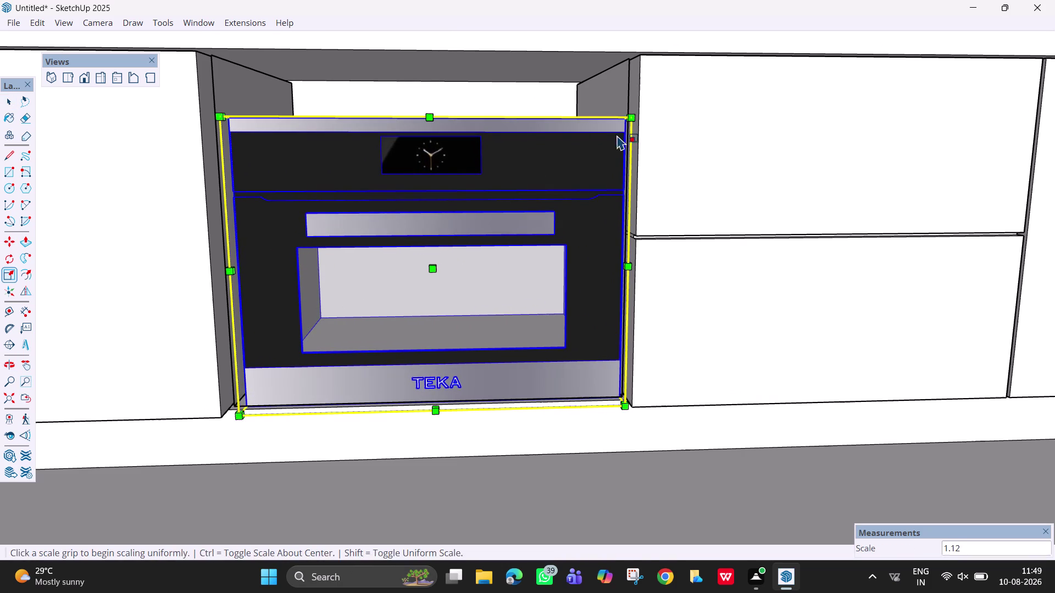
Shift the oven sideways to line up with the cabinet opening.
key(space)
text(m)
drag(449, 307, 442, 307)
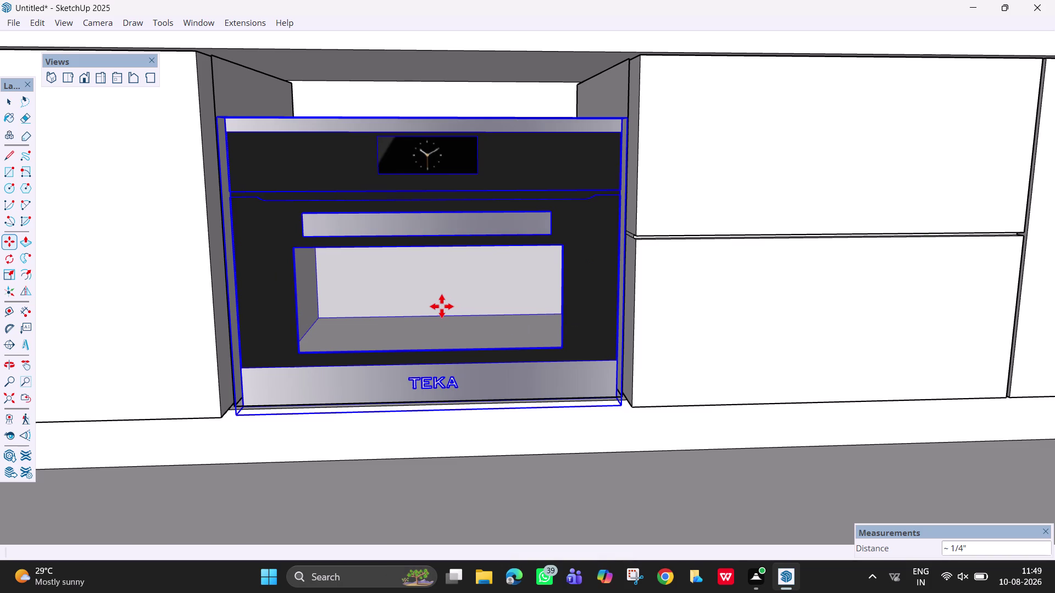
click(442, 307)
key(space)
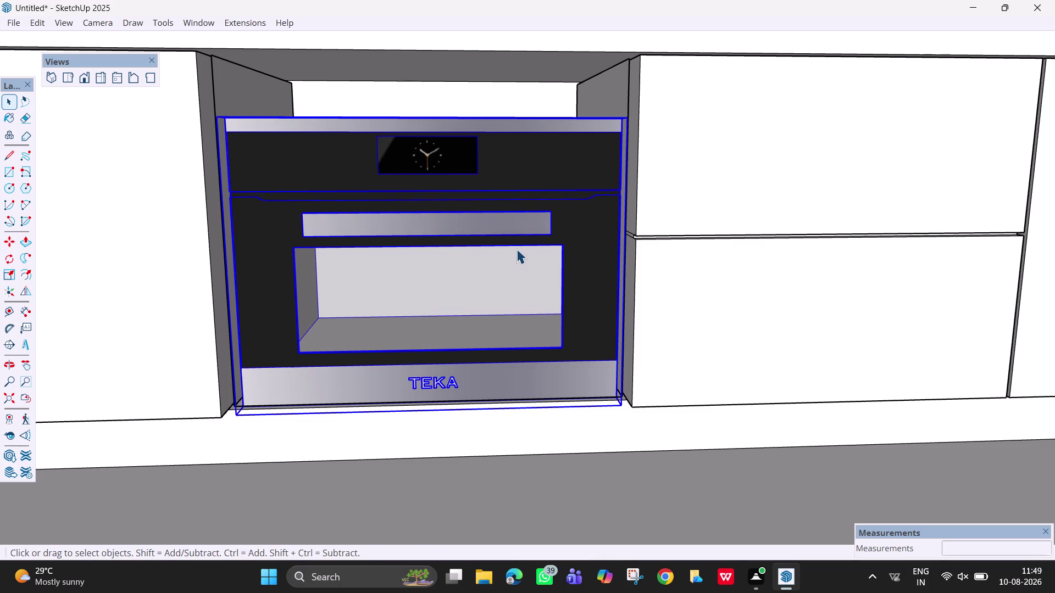
Stretch the oven taller from its top grip to match the opening height.
middle_drag(517, 249, 476, 297)
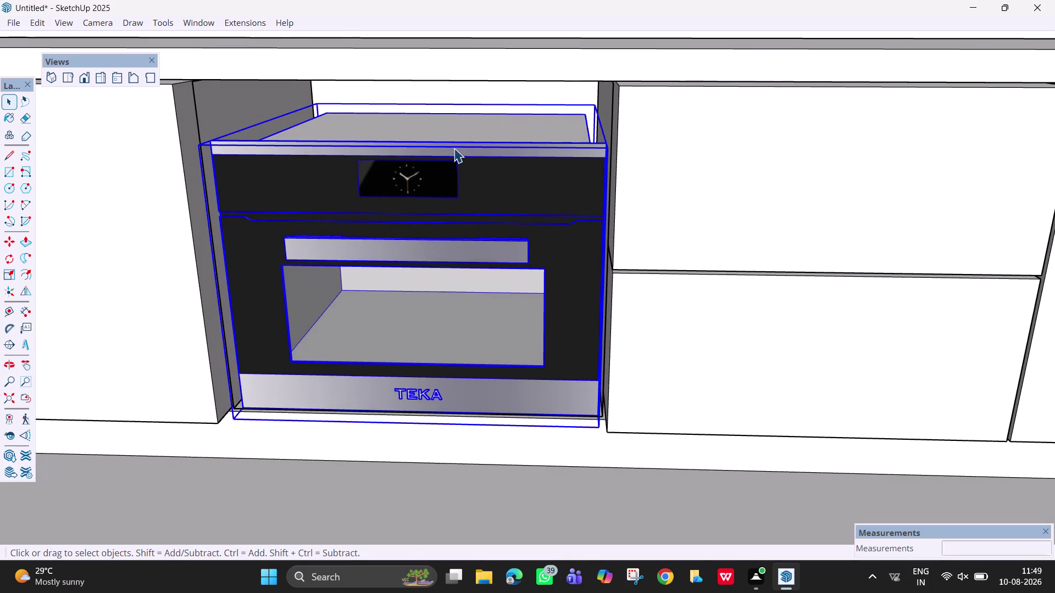
key(s)
click(432, 116)
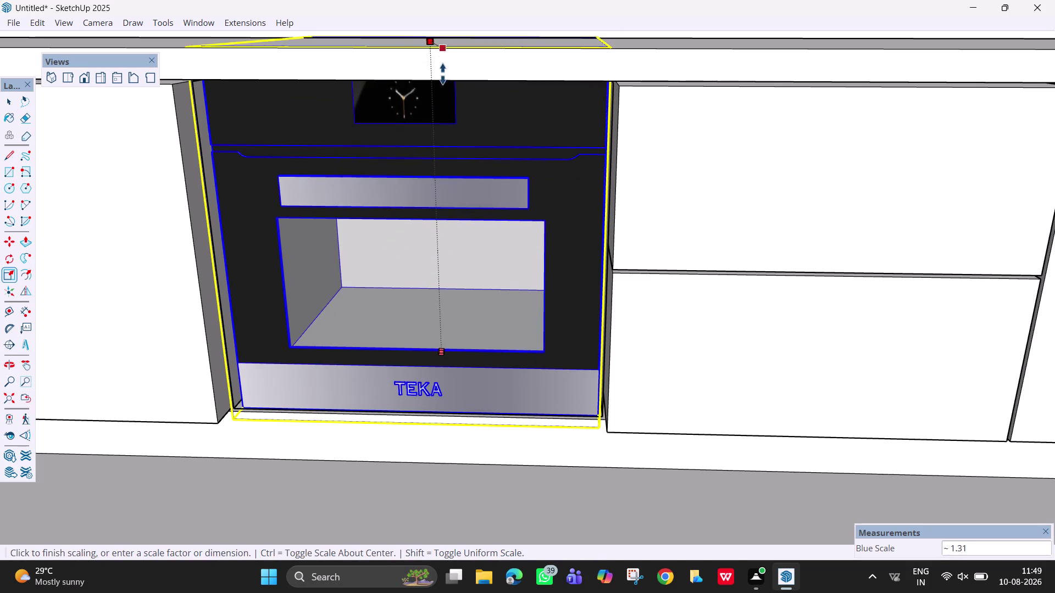
click(444, 78)
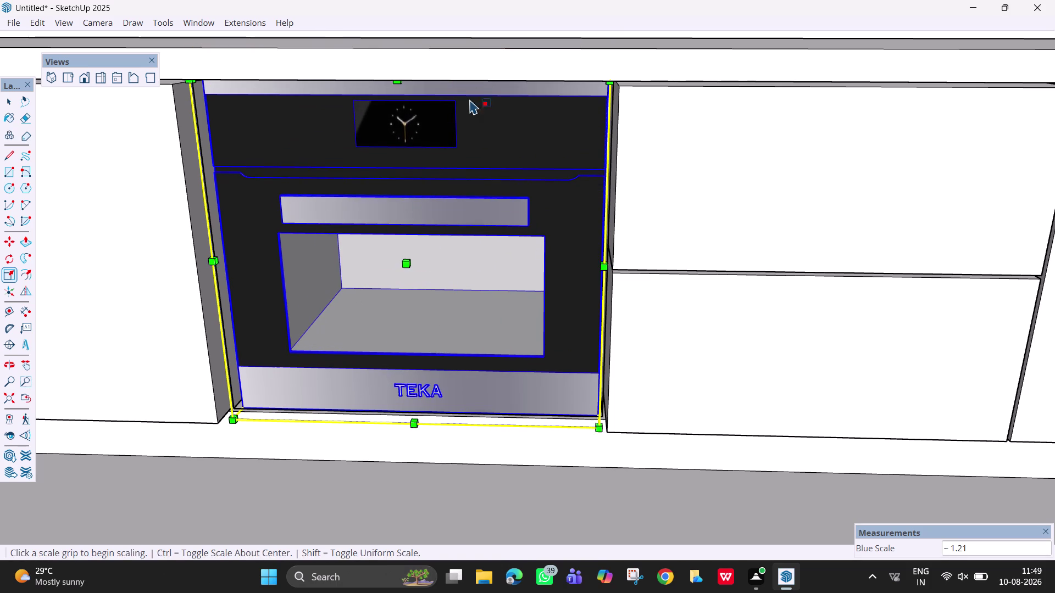
scroll(down, 3)
middle_drag(469, 166, 505, 85)
key(Escape)
scroll(down, 3)
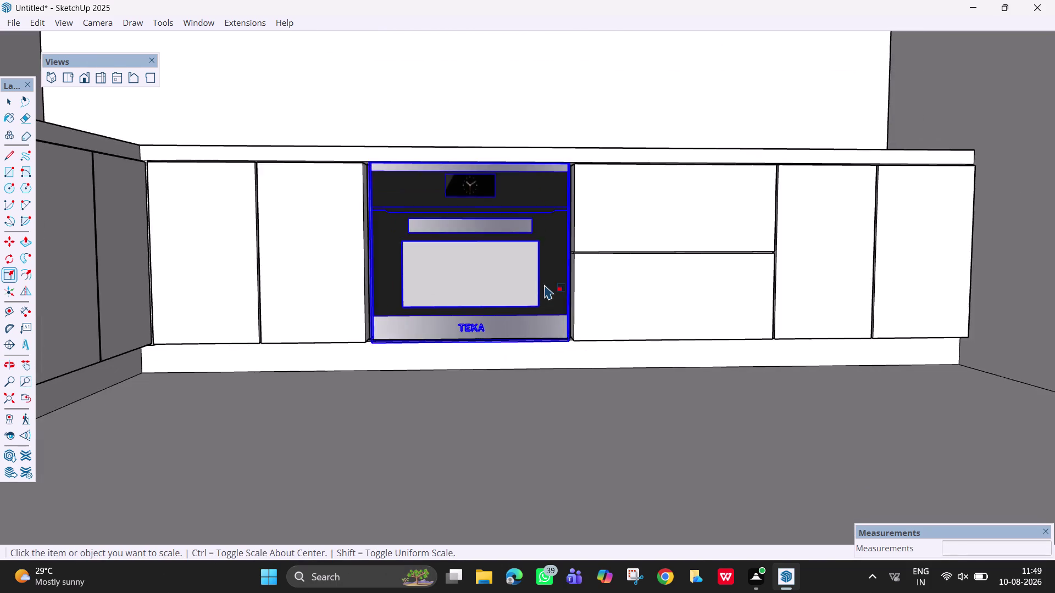
scroll(down, 3)
scroll(down, 3)
key(space)
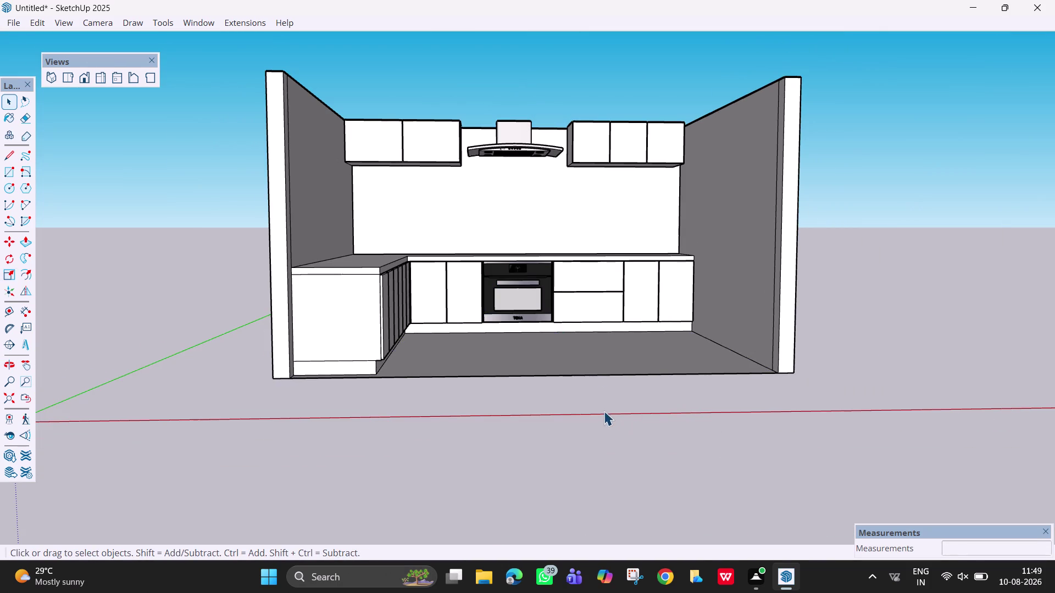
middle_drag(589, 261, 487, 388)
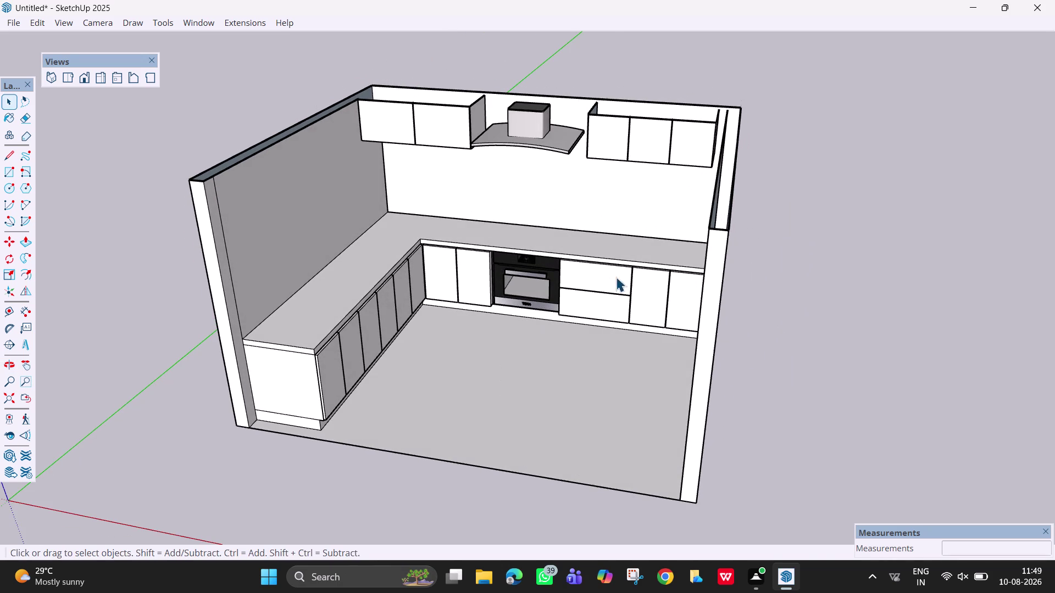
scroll(down, 3)
middle_drag(615, 395, 654, 287)
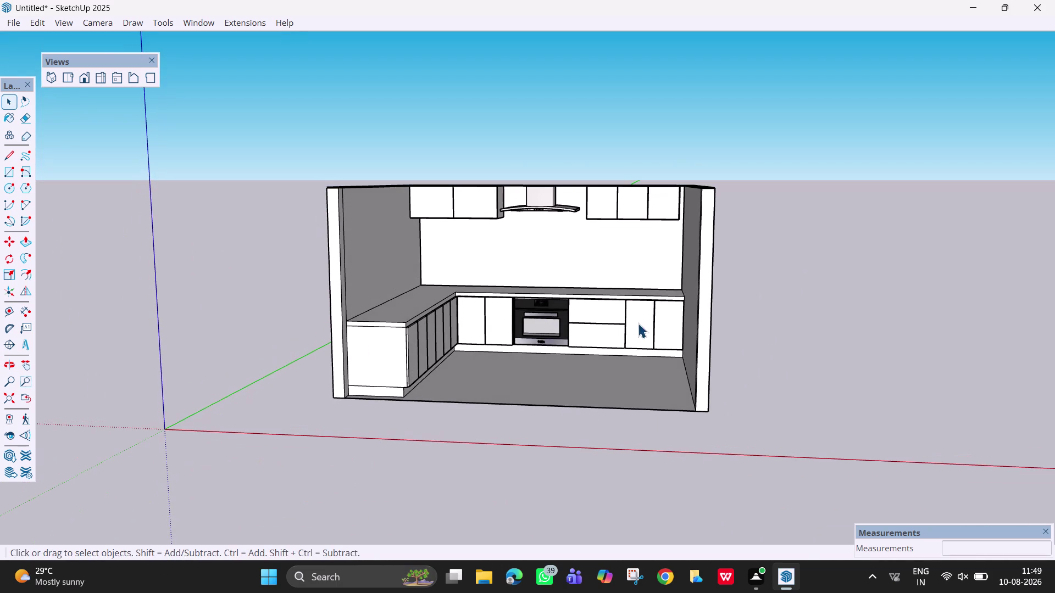
key(ctrl+z)
key(ctrl+z)
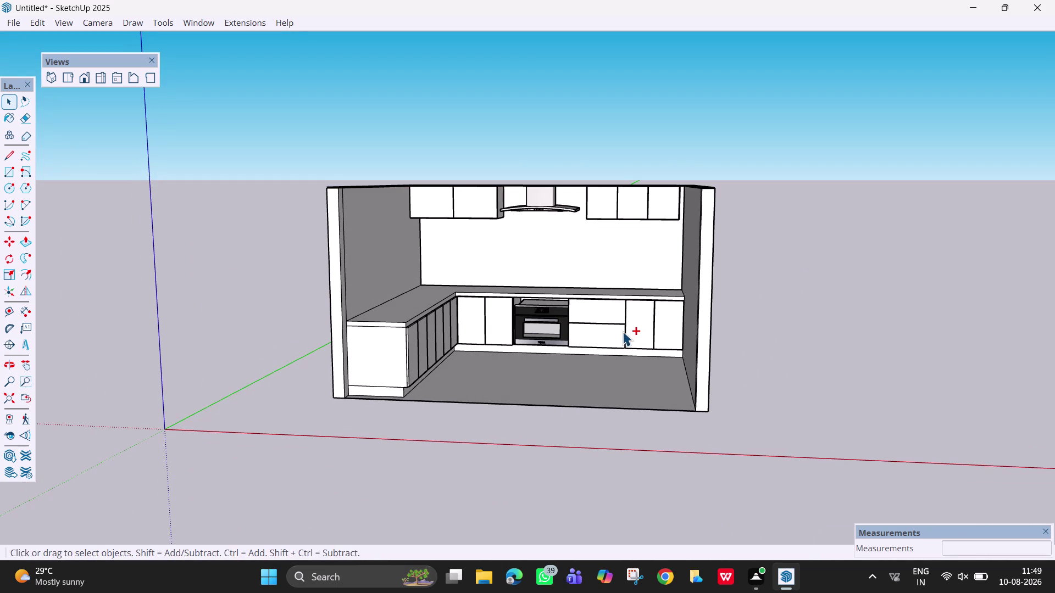
key(ctrl+z)
key(ctrl+z)
key(ctrl+z)
key(ctrl+z)
key(ctrl+z)
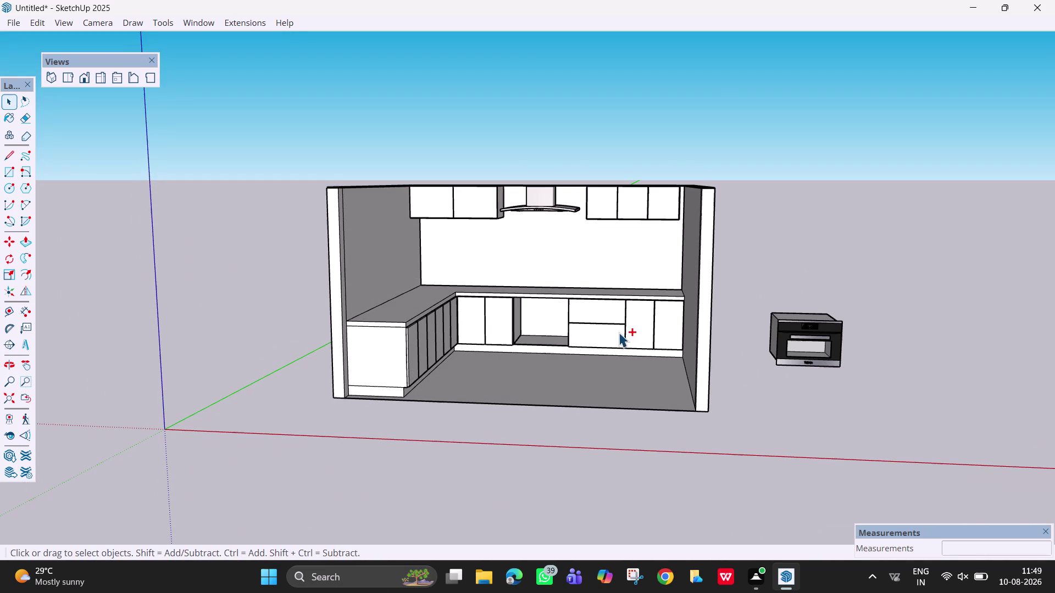
key(ctrl+z)
click(790, 337)
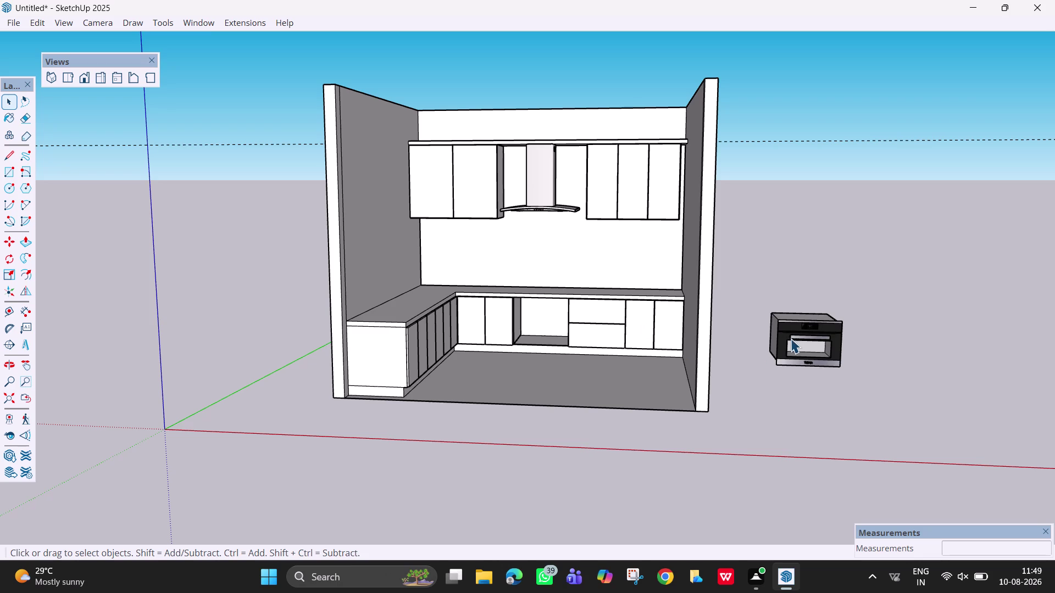
right_click(781, 340)
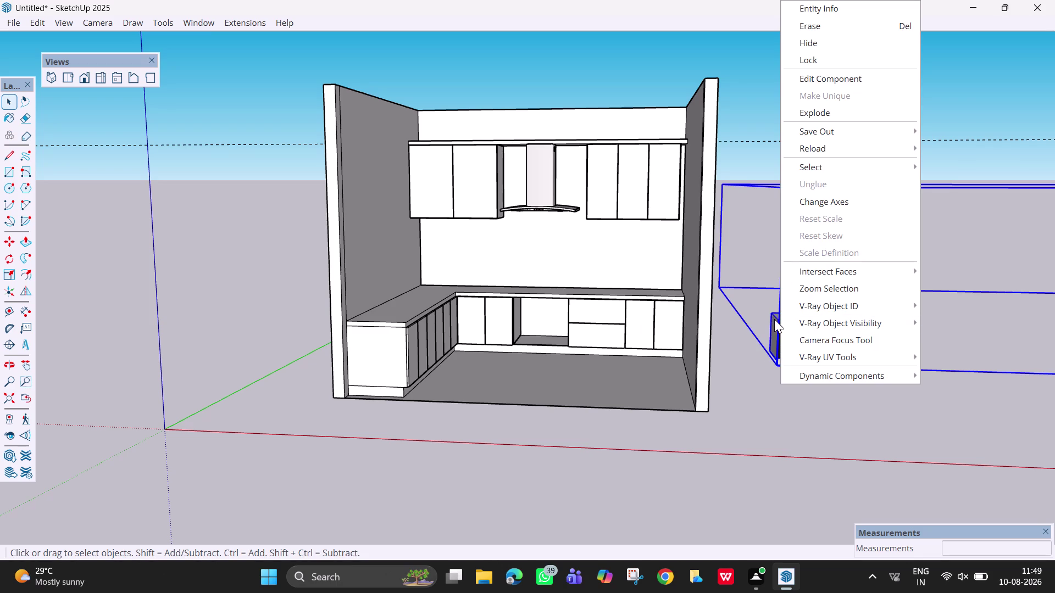
key(m)
key(space)
click(751, 395)
click(789, 351)
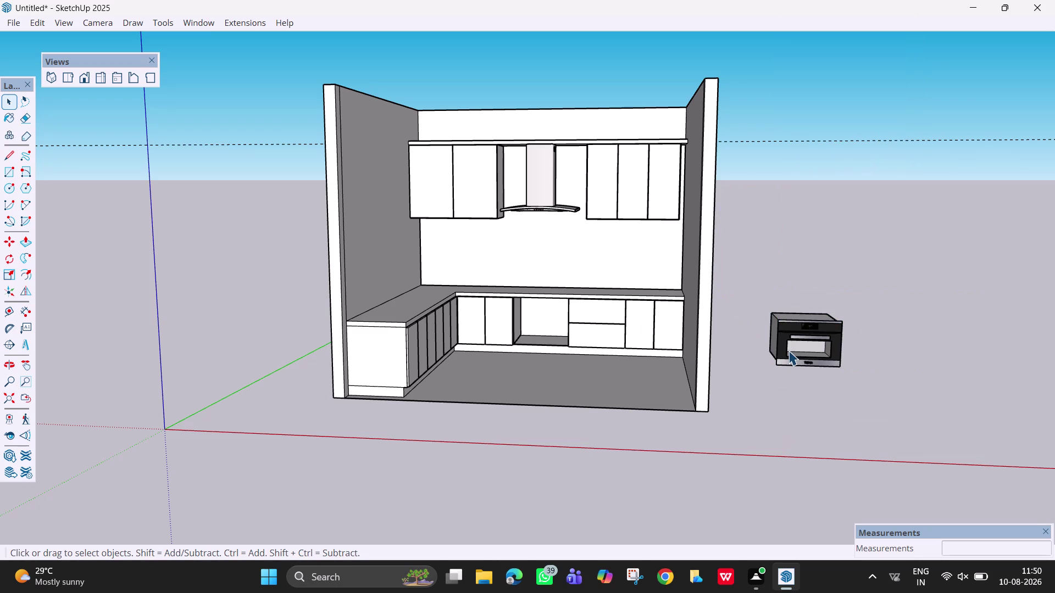
right_click(788, 350)
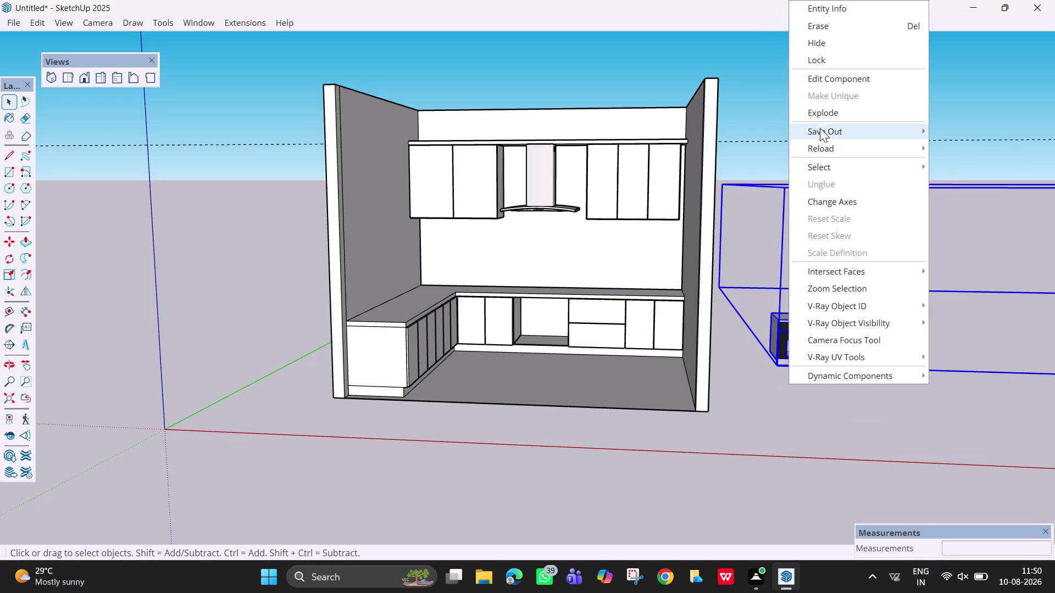
click(823, 115)
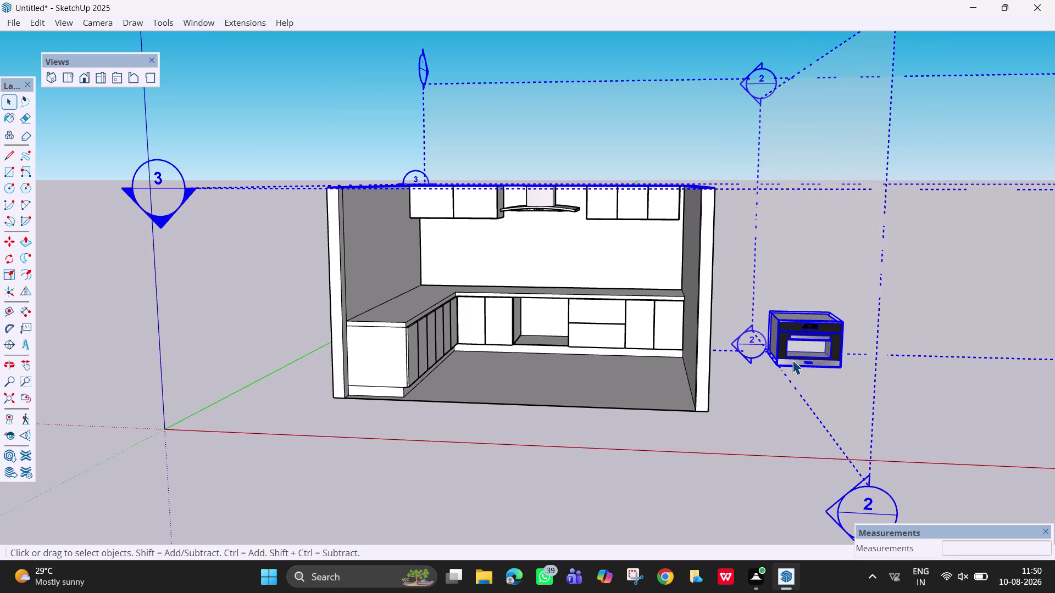
click(792, 360)
drag(793, 359, 748, 390)
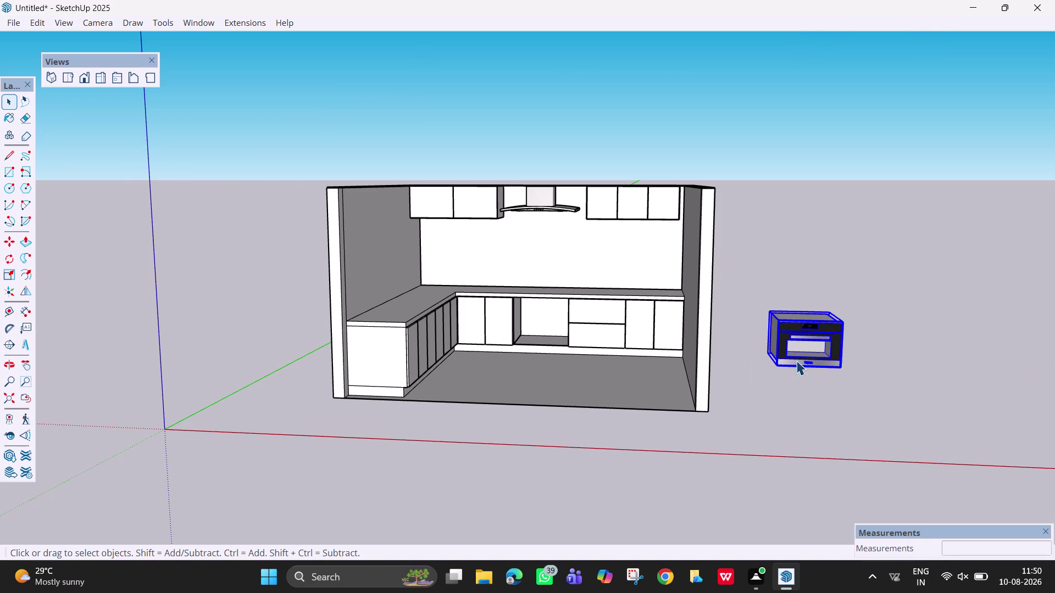
key(m)
drag(808, 345, 536, 343)
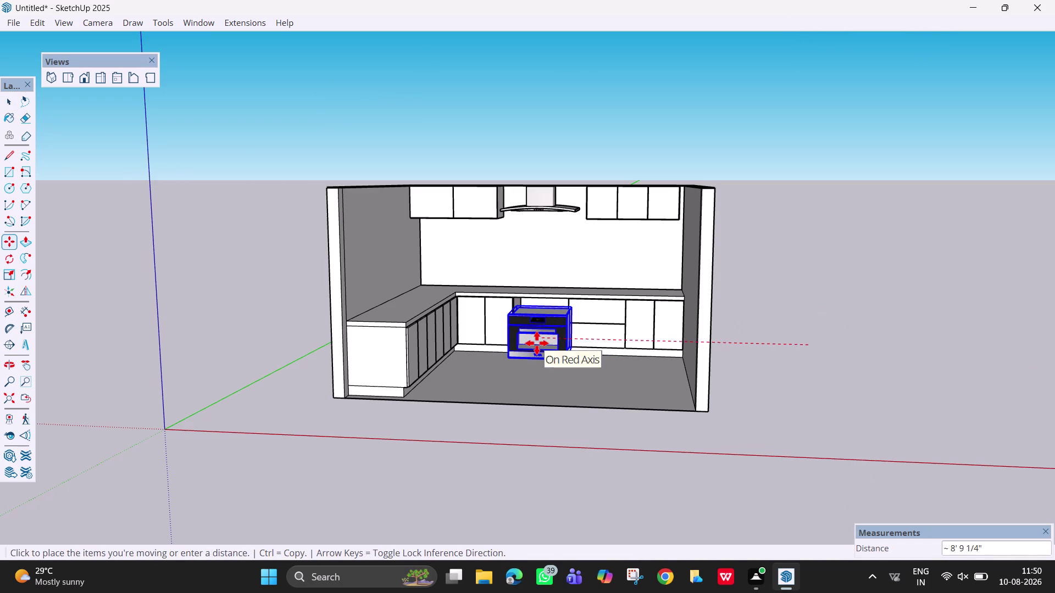
drag(537, 343, 826, 350)
click(826, 348)
key(Escape)
key(Escape)
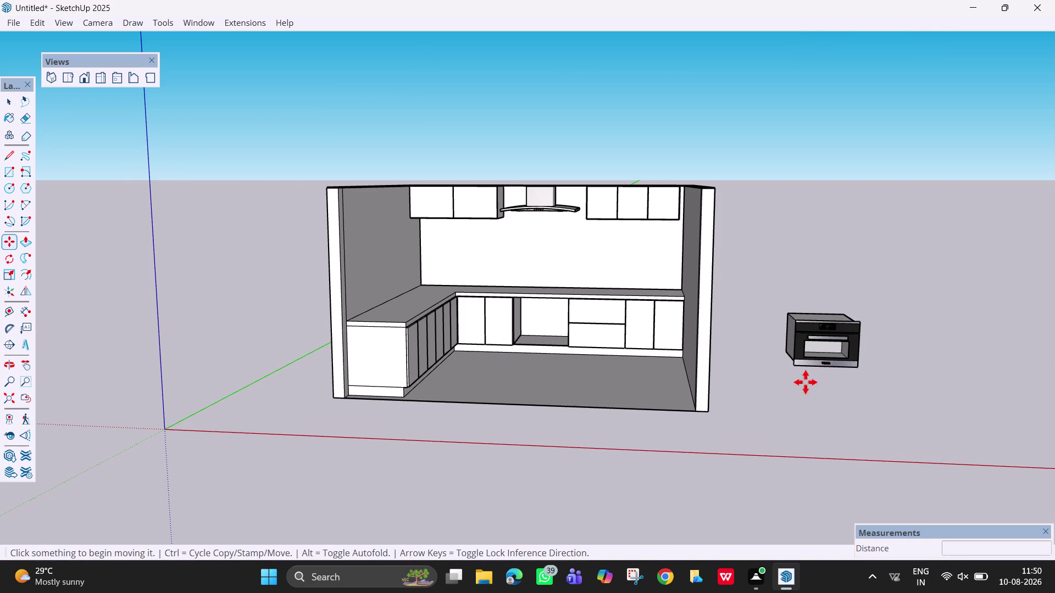
key(Escape)
key(ctrl+z)
key(ctrl+z)
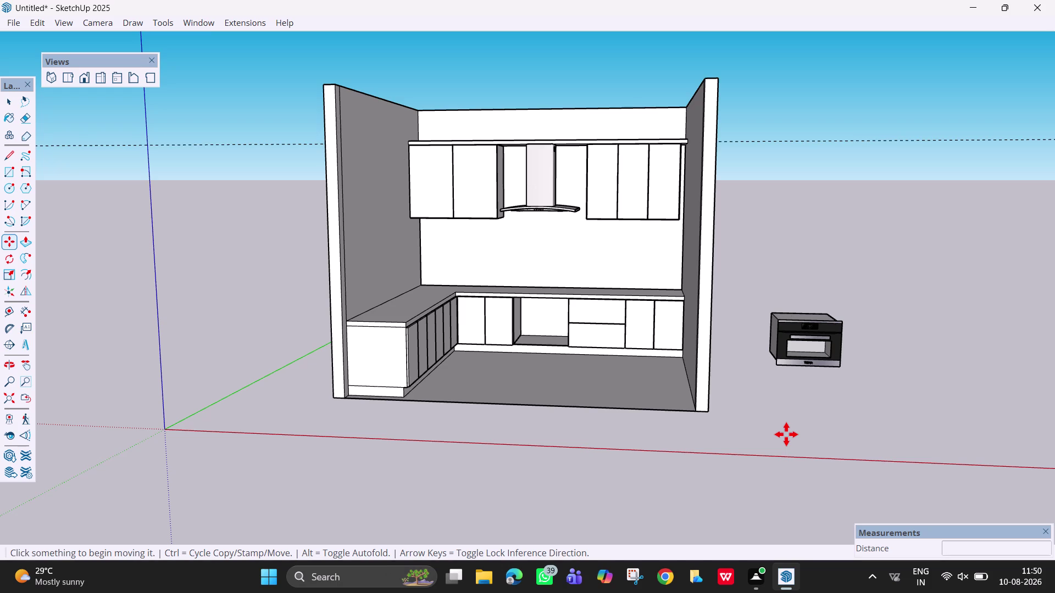
key(Escape)
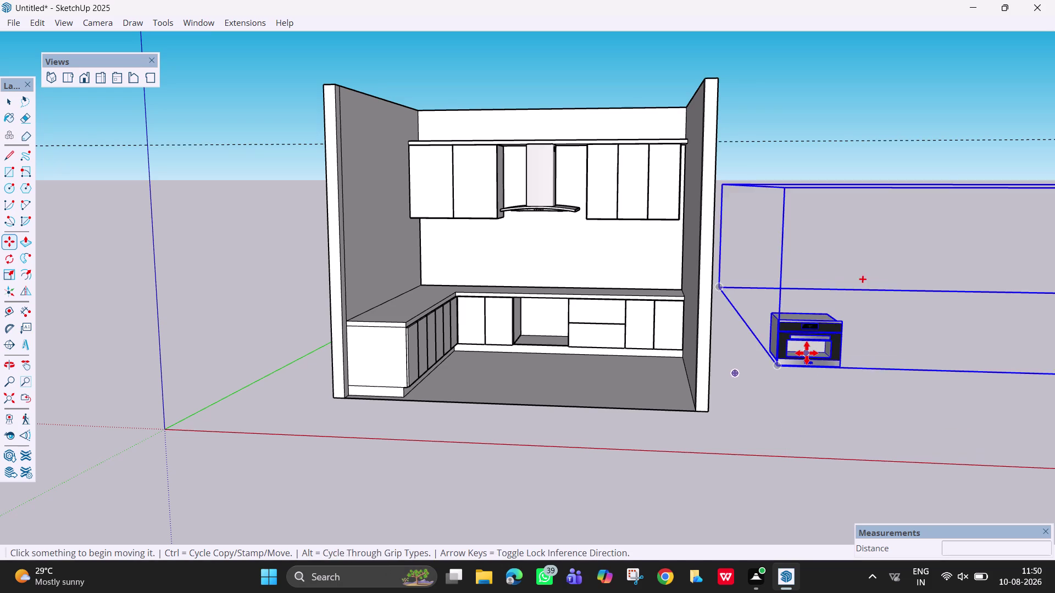
key(Escape)
key(Escape)
key(space)
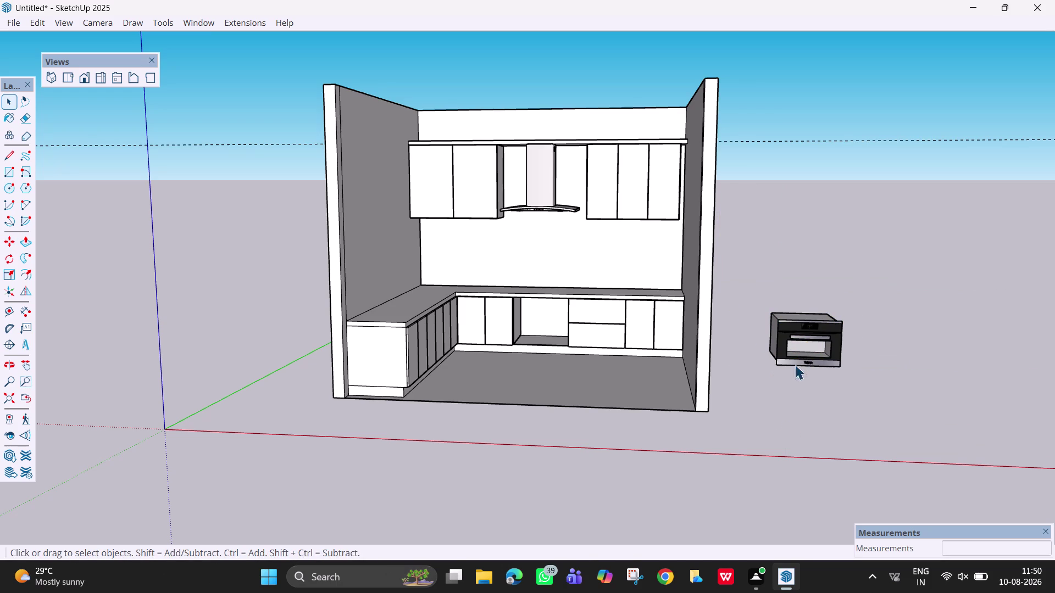
click(823, 342)
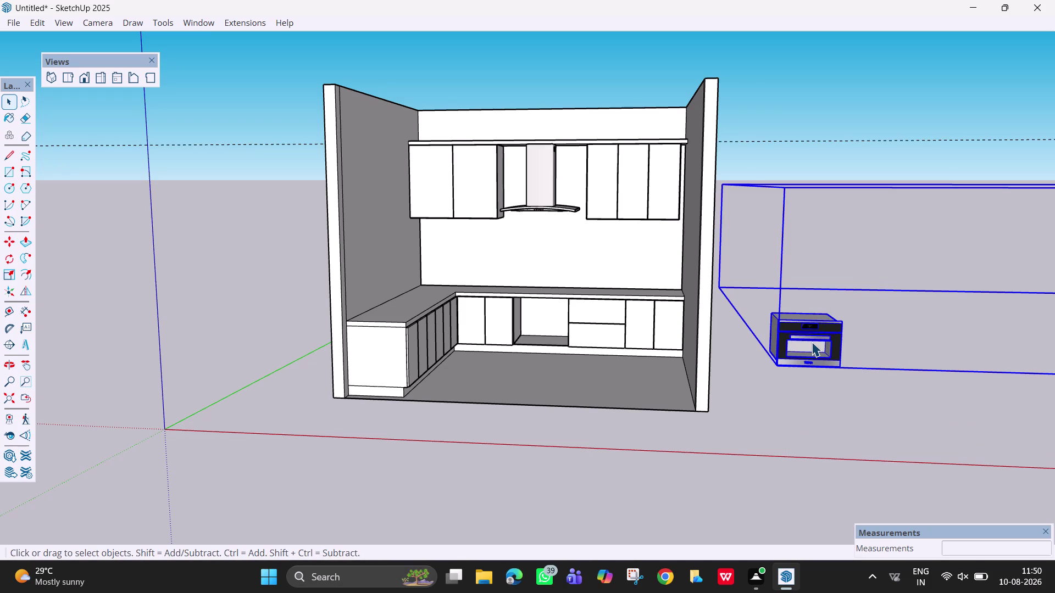
right_click(811, 343)
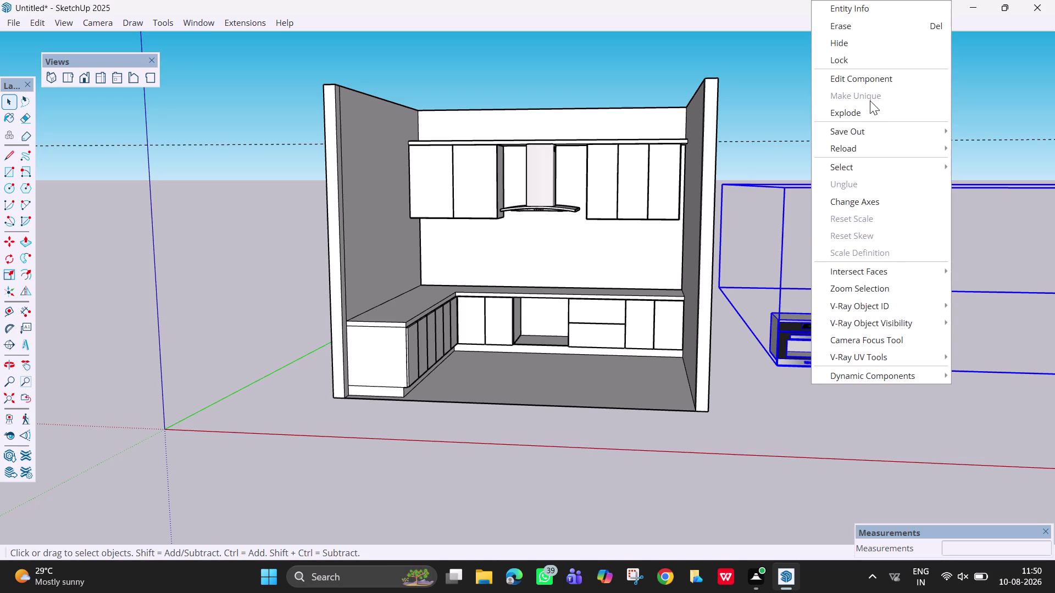
click(872, 107)
click(808, 332)
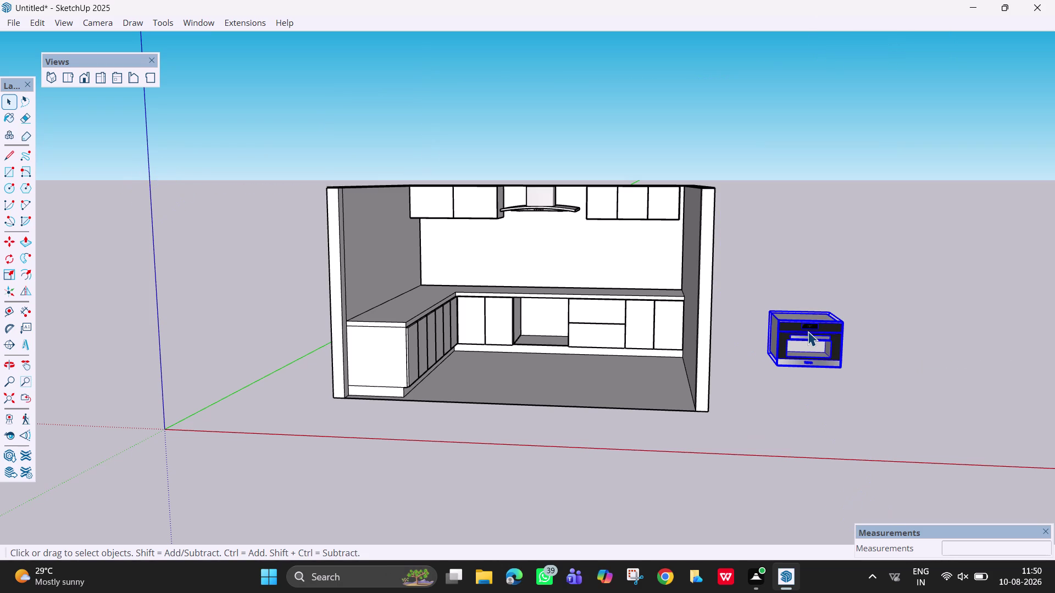
key(ctrl+z)
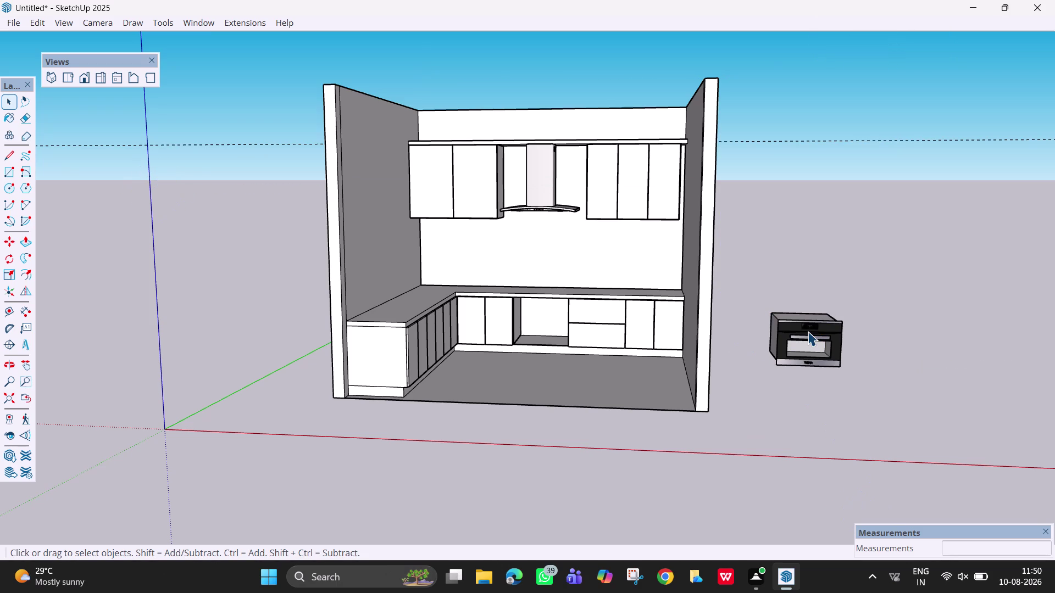
click(807, 331)
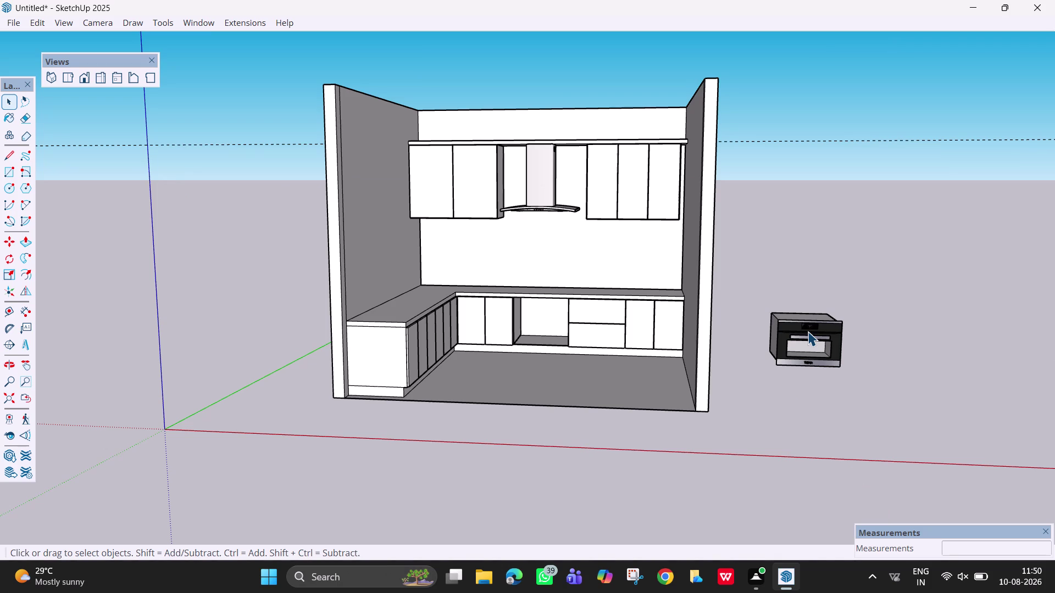
right_click(808, 331)
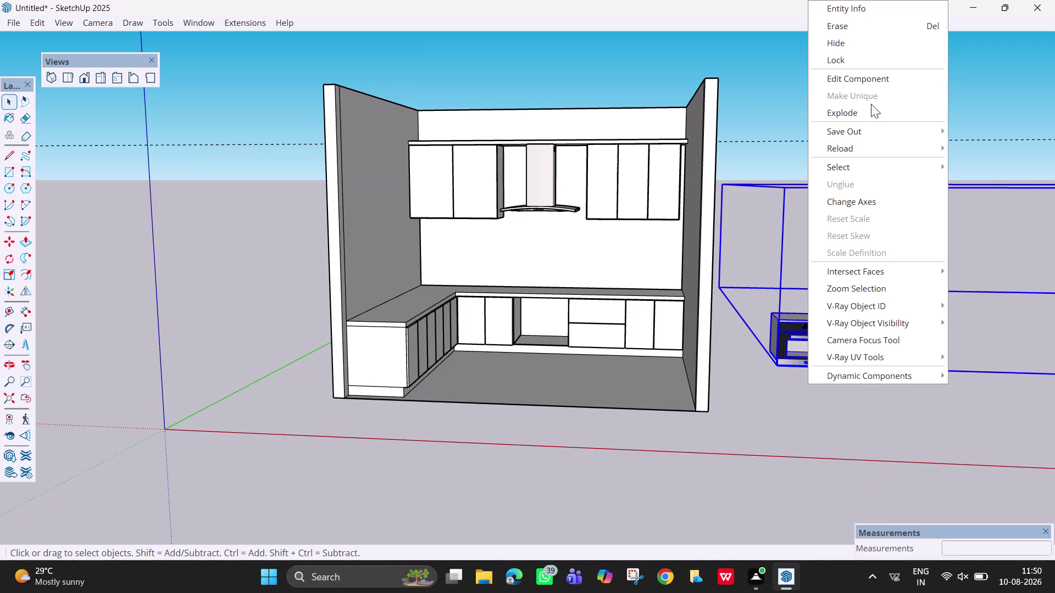
click(874, 112)
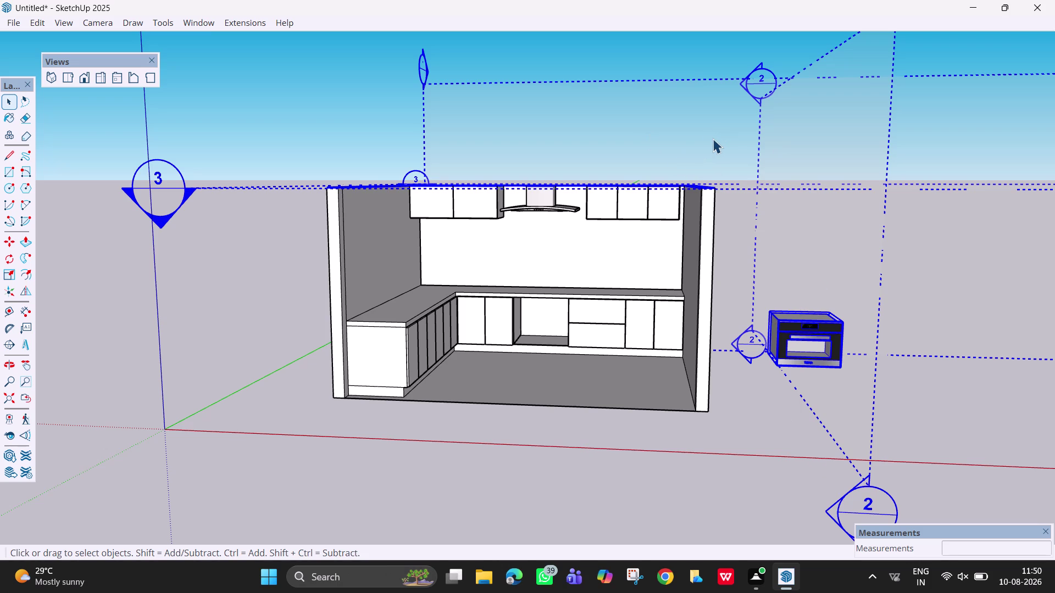
Zoom out and orbit back to a front view of the kitchen, clearing the selection.
scroll(down, 3)
scroll(down, 3)
scroll(down, 3)
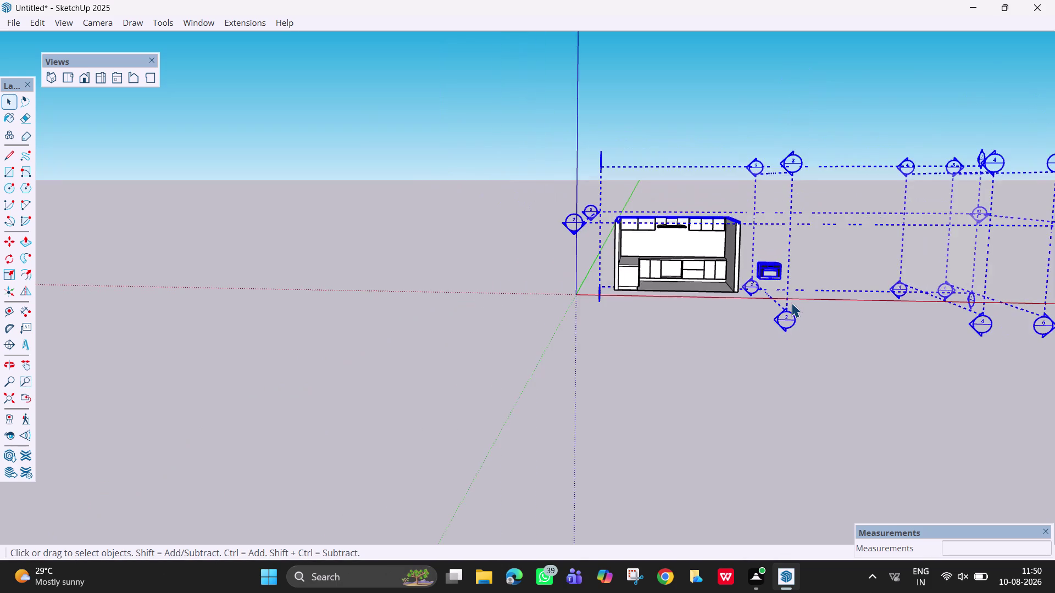
scroll(down, 3)
scroll(down, 3)
middle_drag(824, 291, 701, 378)
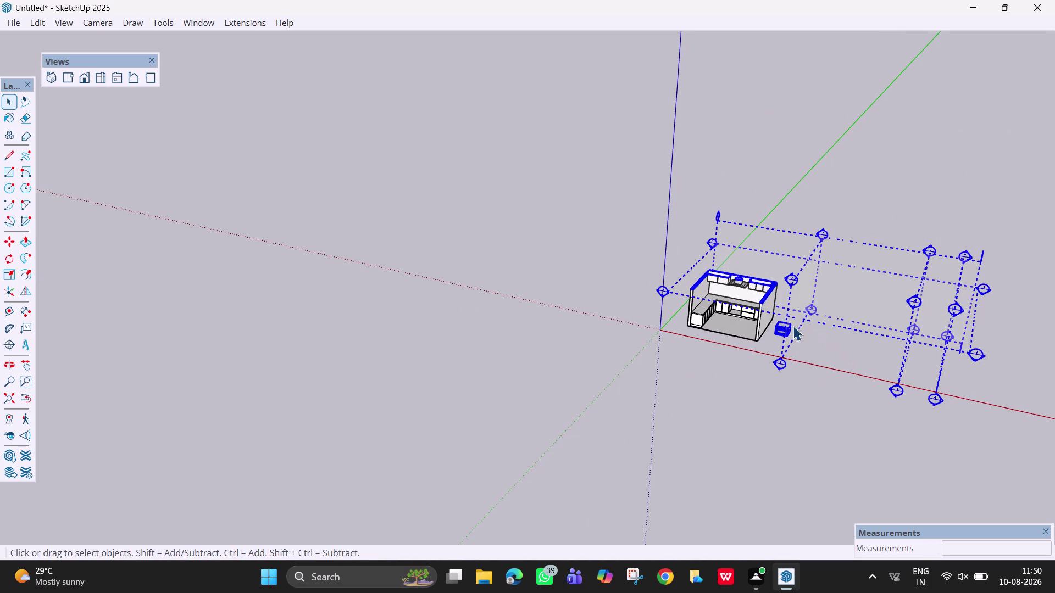
key(Escape)
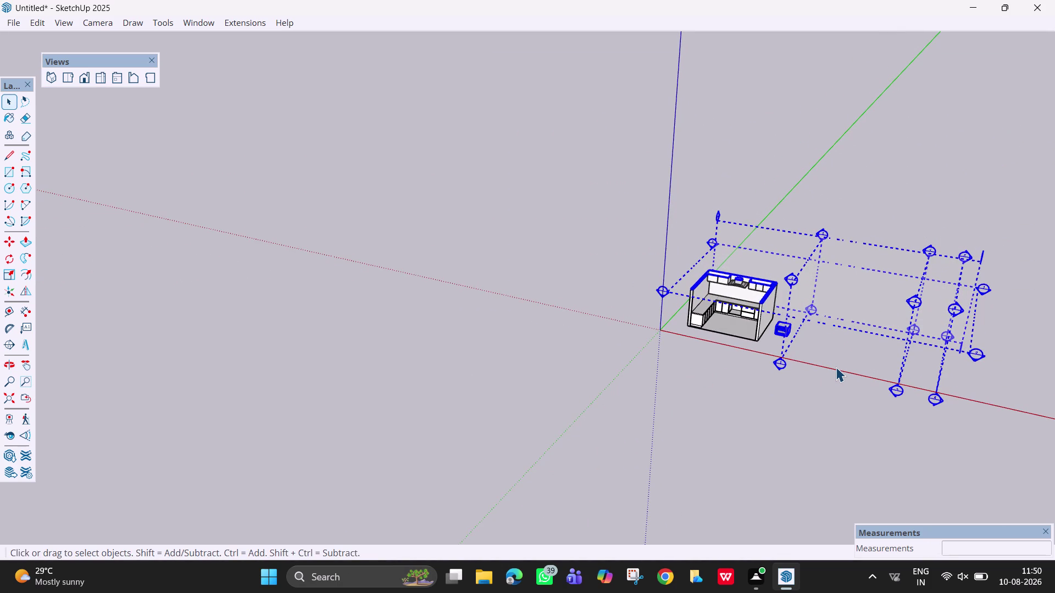
click(836, 367)
middle_drag(785, 372, 872, 313)
scroll(up, 3)
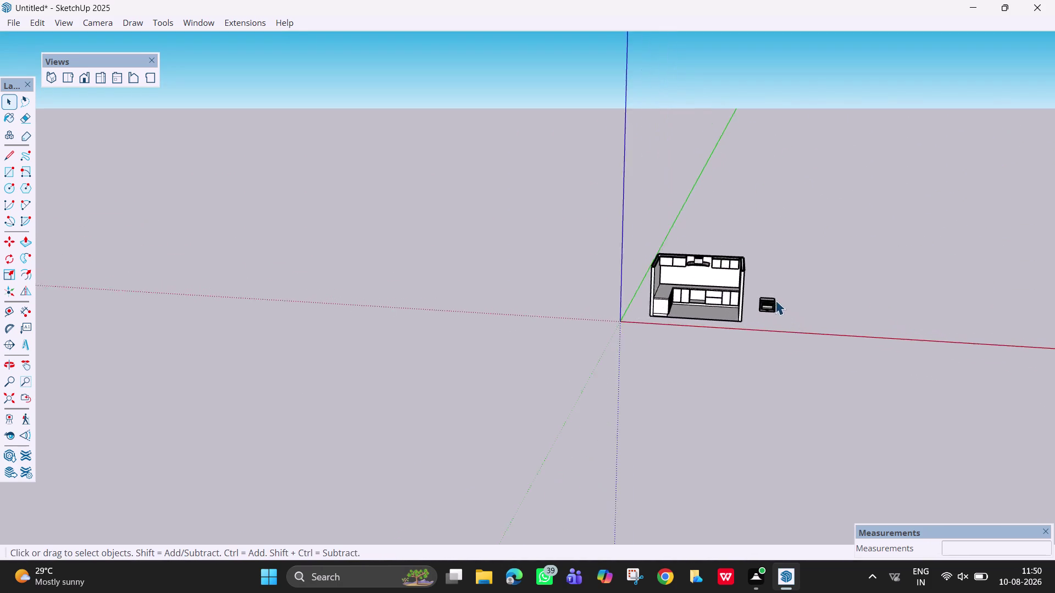
scroll(up, 3)
Move the wall oven far to the right of the kitchen and bring up its context menu.
click(763, 306)
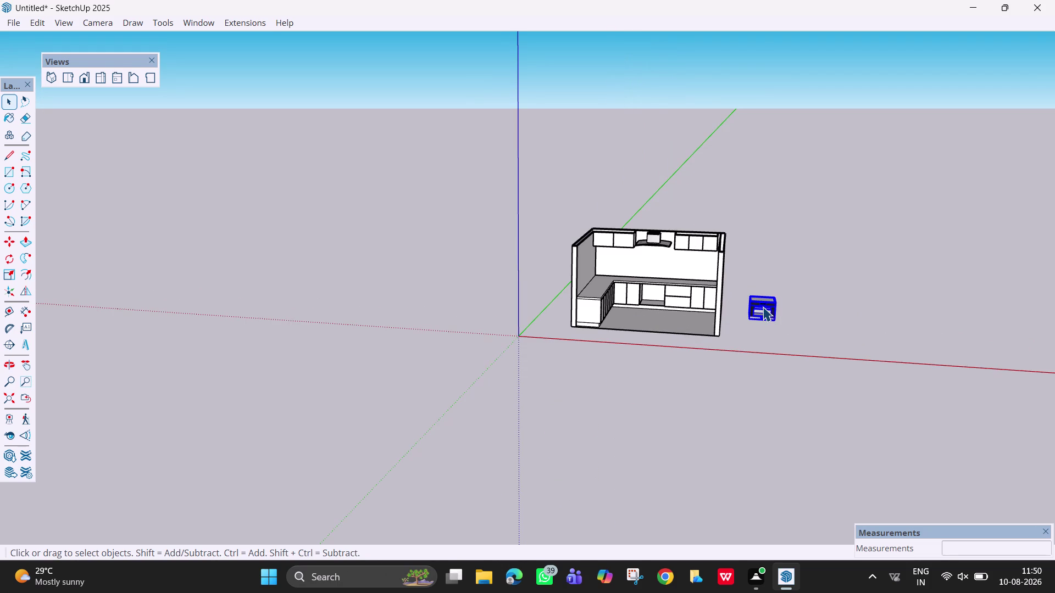
key(m)
drag(763, 302, 890, 164)
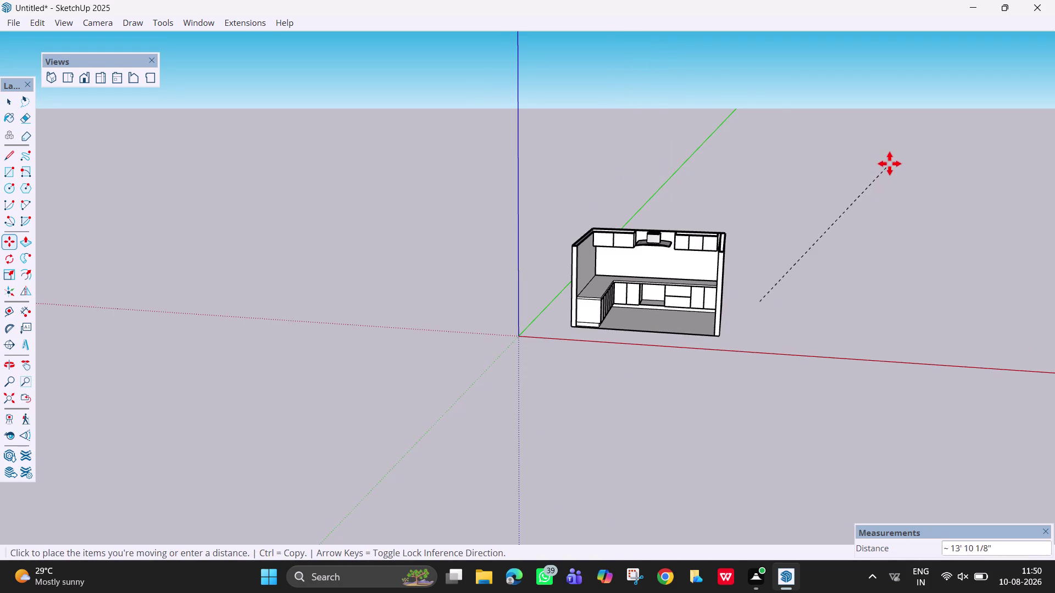
drag(890, 163, 971, 235)
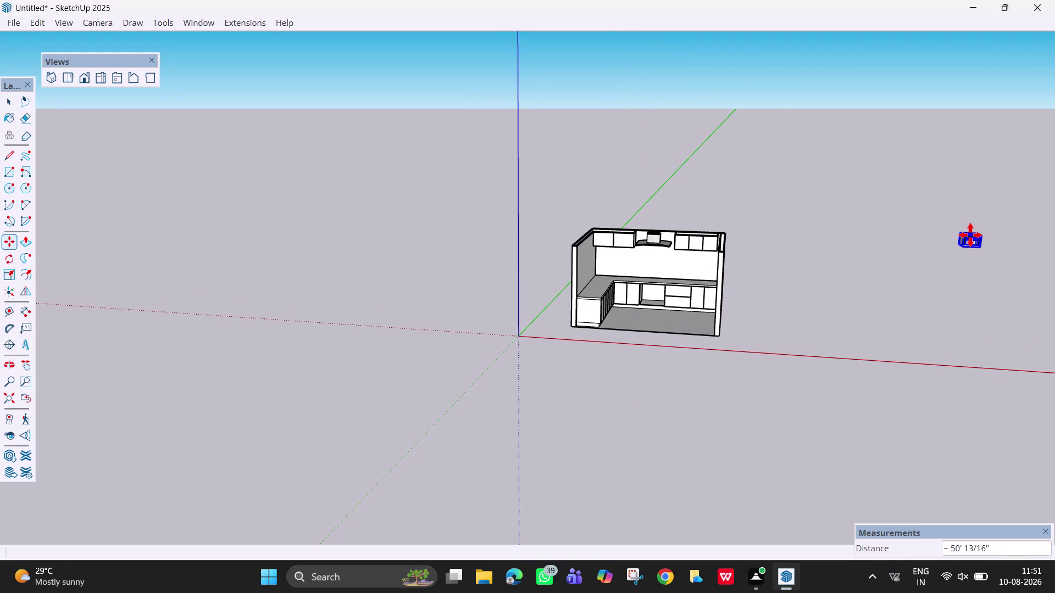
click(970, 235)
click(960, 219)
scroll(up, 3)
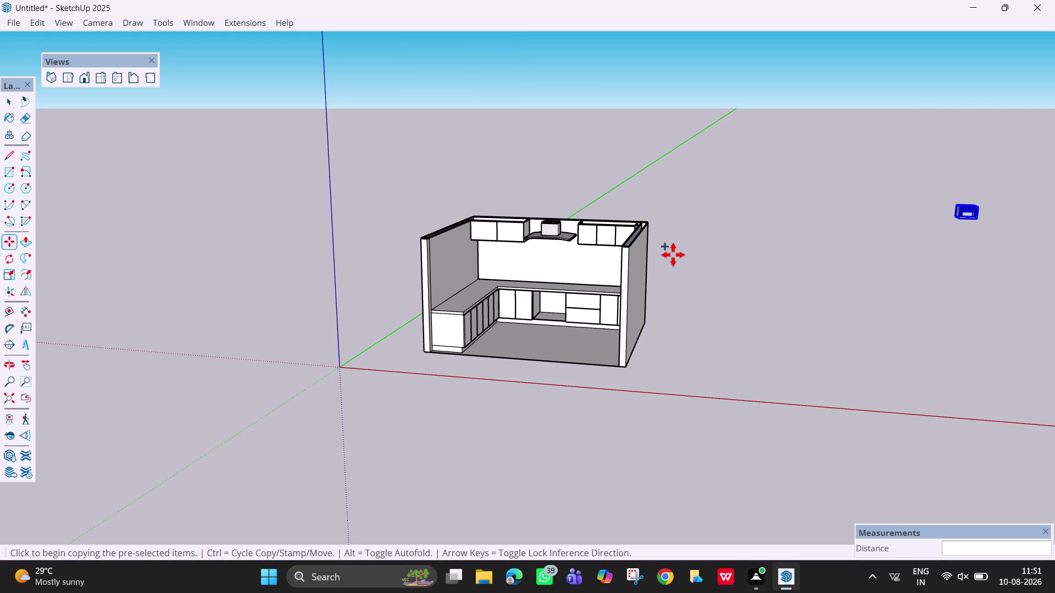
right_click(965, 212)
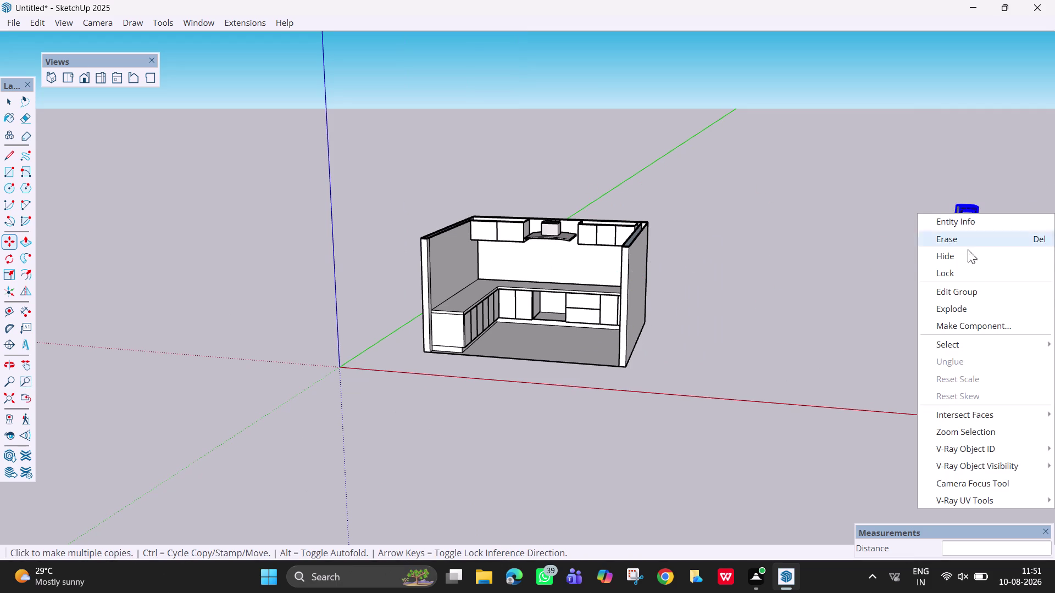
Enable Section Planes in the View menu to reveal the numbered grid lines around the kitchen.
click(969, 303)
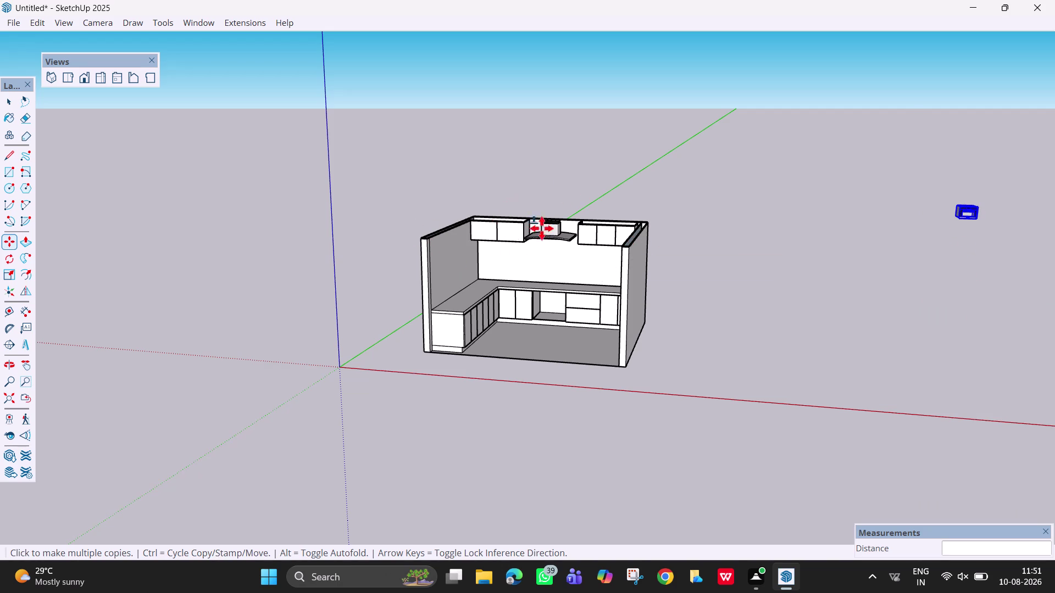
scroll(up, 3)
middle_drag(623, 223, 637, 225)
scroll(up, 3)
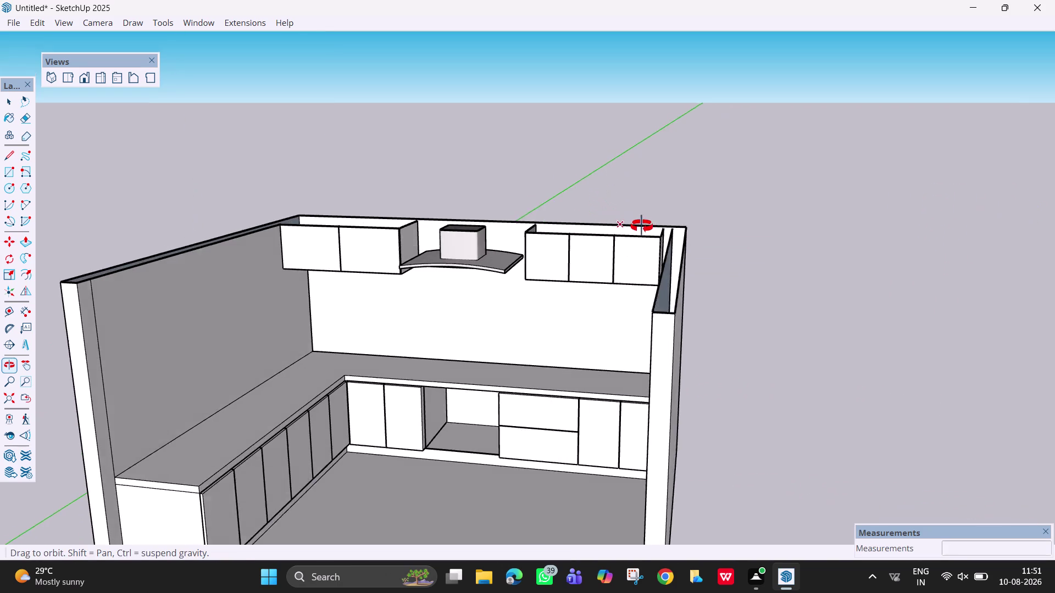
middle_drag(637, 225, 653, 231)
scroll(down, 3)
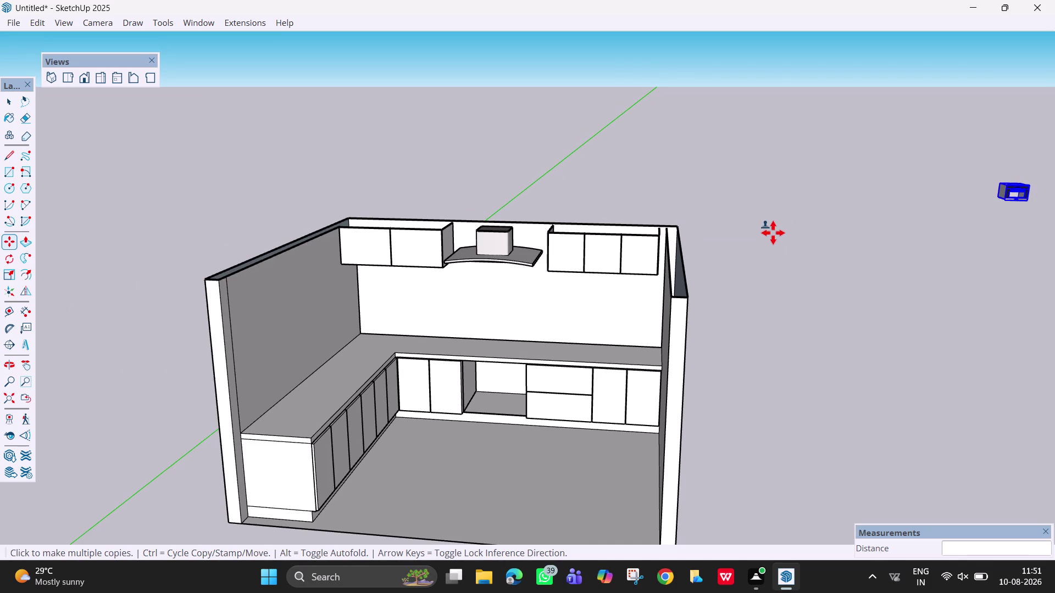
scroll(down, 3)
scroll(up, 3)
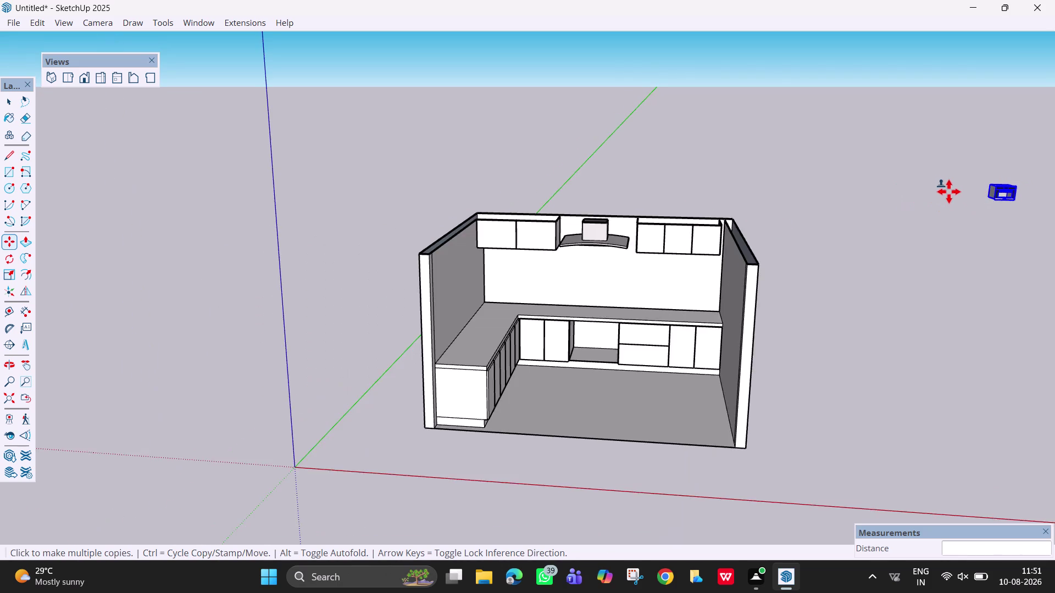
scroll(up, 3)
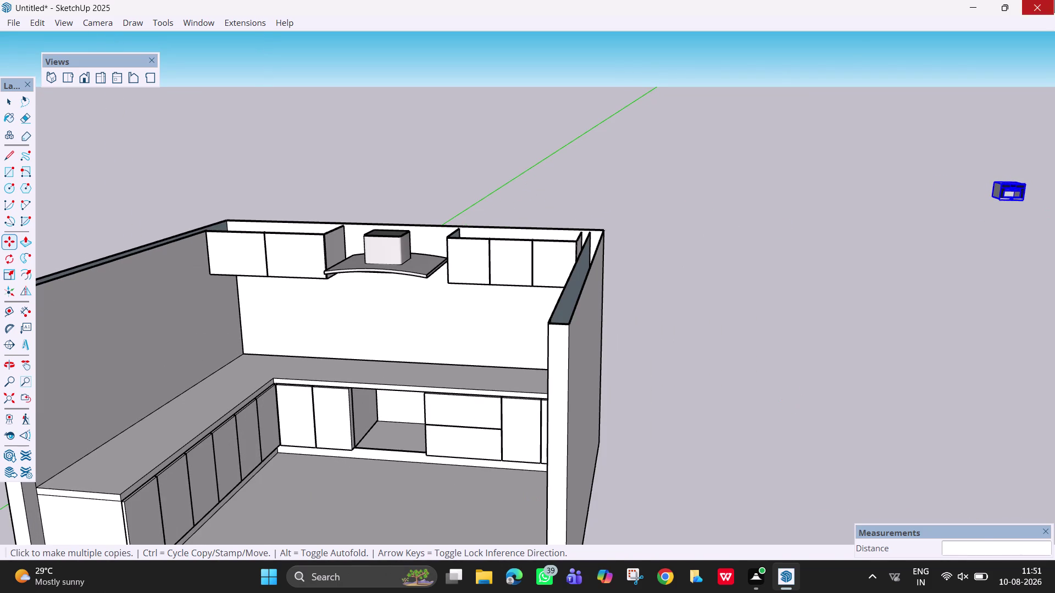
click(64, 26)
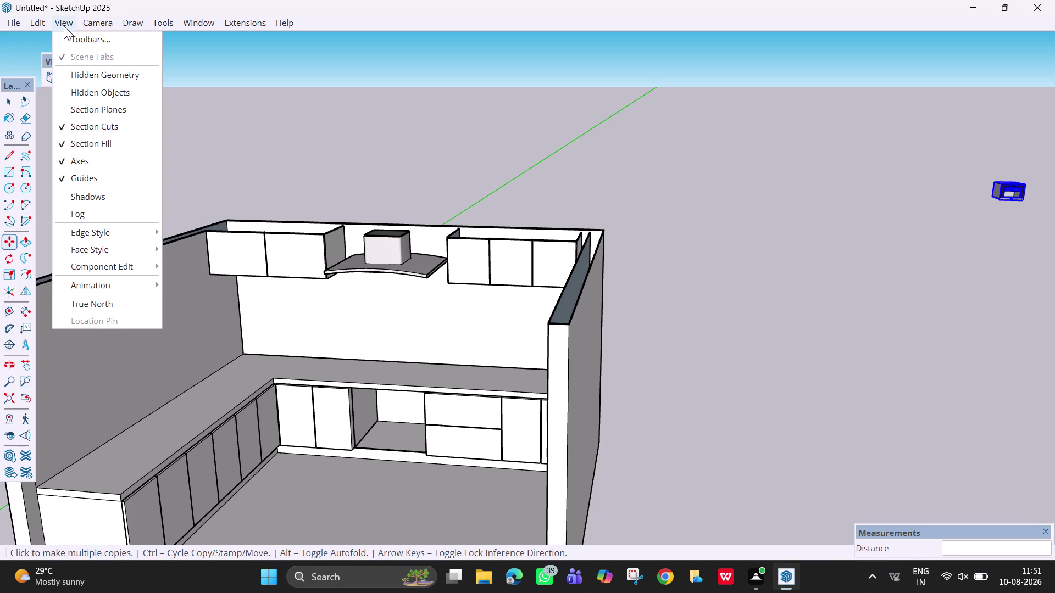
click(86, 111)
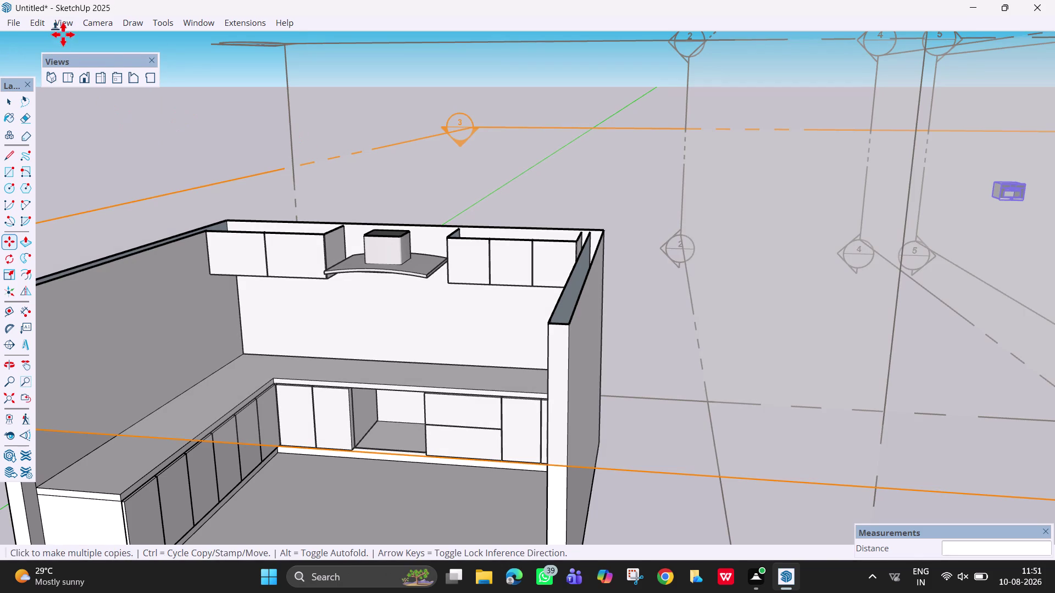
Turn off Section Cuts, then hide and re-show Section Planes from the View menu.
scroll(down, 3)
scroll(down, 3)
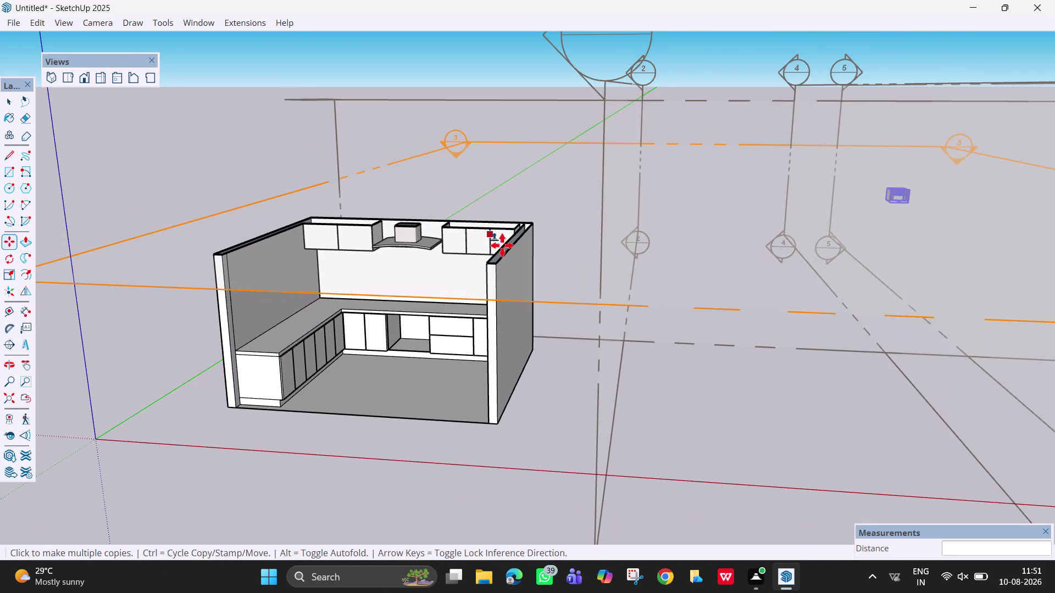
click(69, 30)
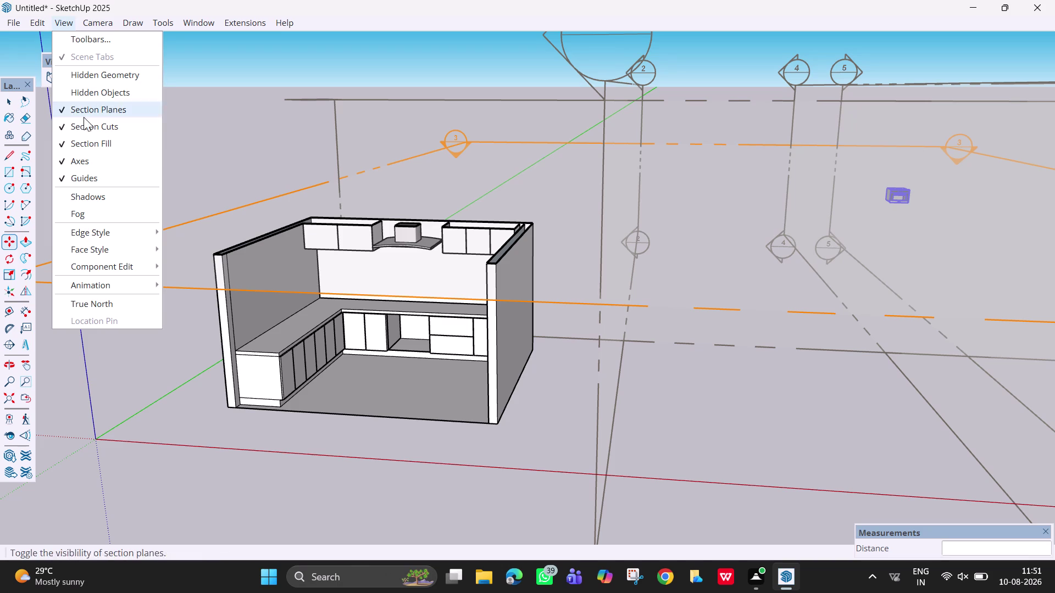
click(86, 122)
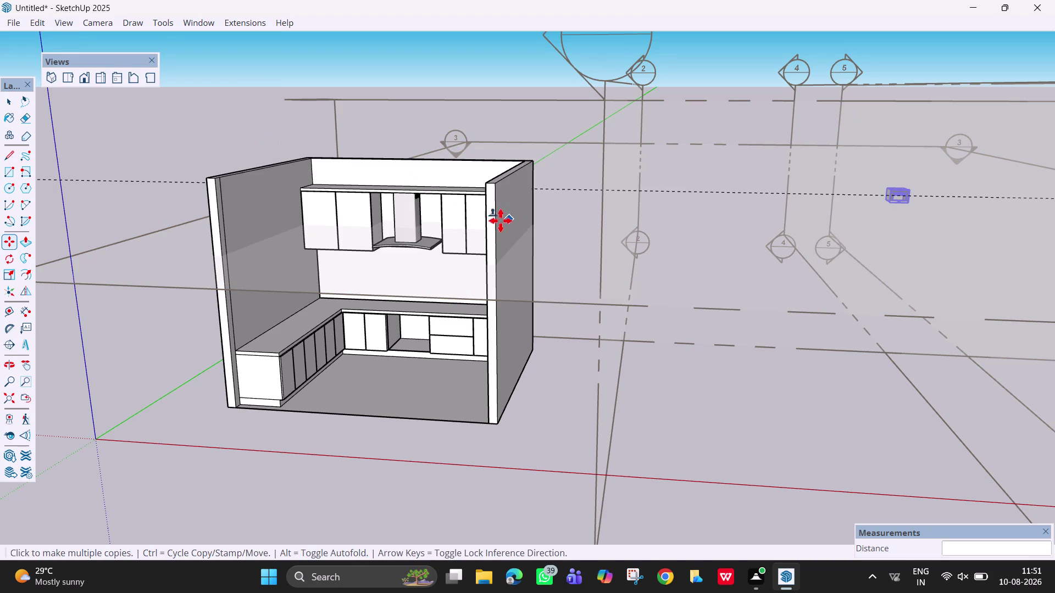
click(66, 27)
click(86, 114)
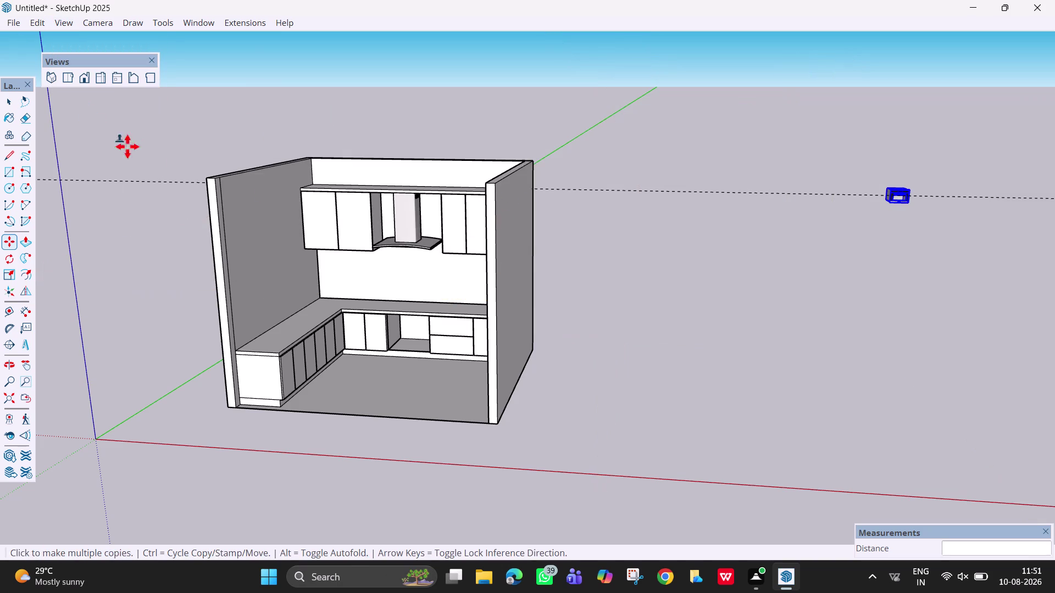
click(57, 19)
click(88, 109)
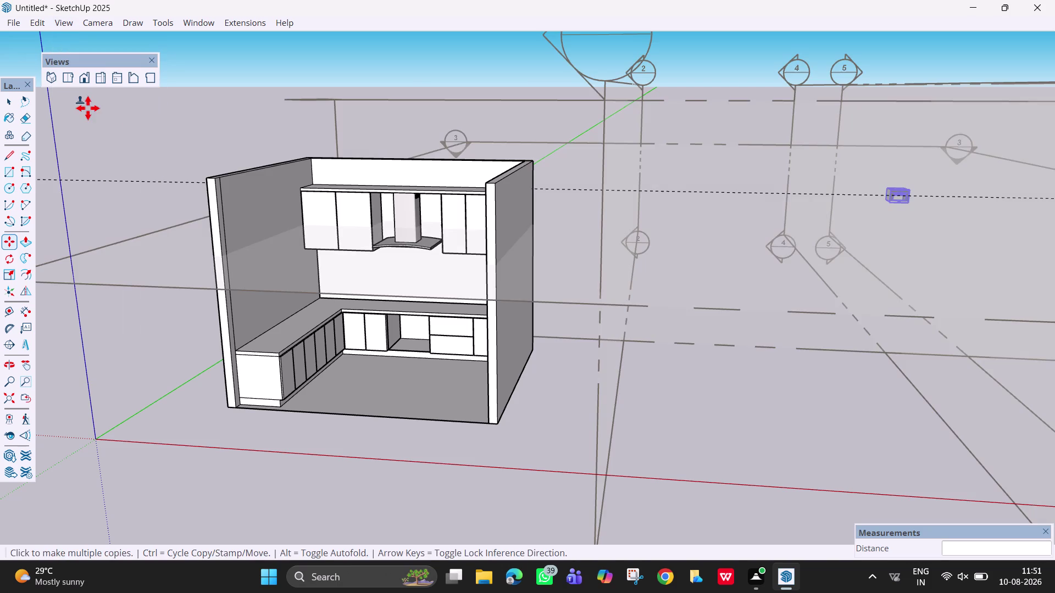
Delete section plane 5, then box-select and delete the remaining section planes.
scroll(down, 3)
scroll(down, 3)
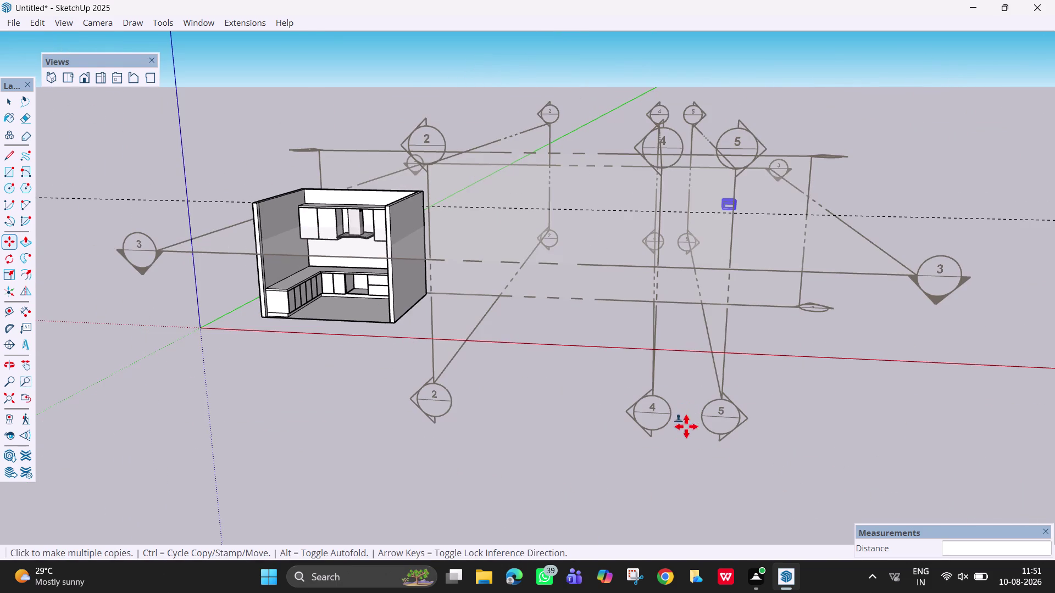
key(space)
click(730, 406)
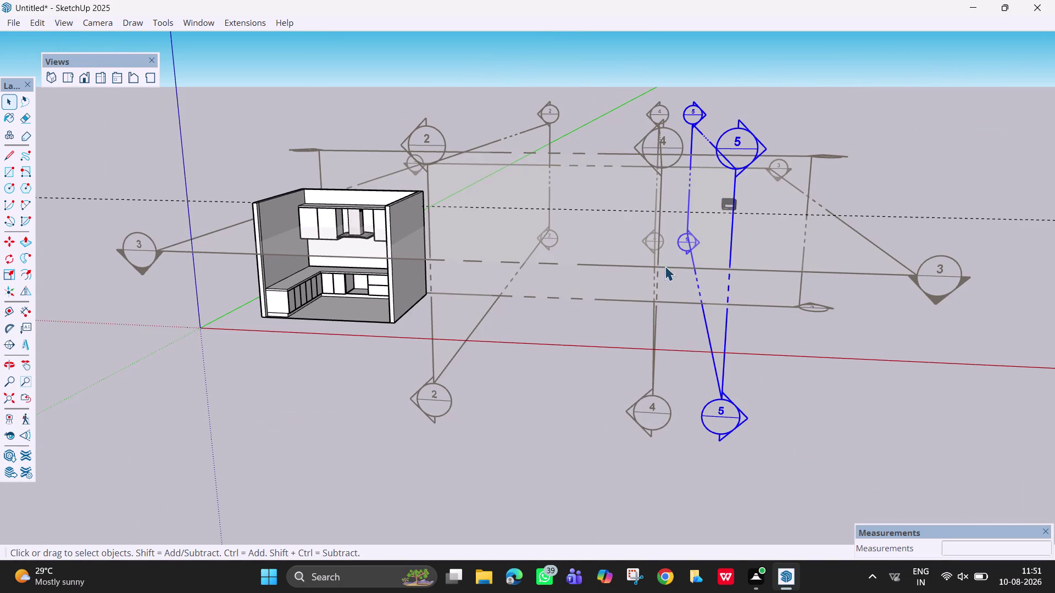
key(Delete)
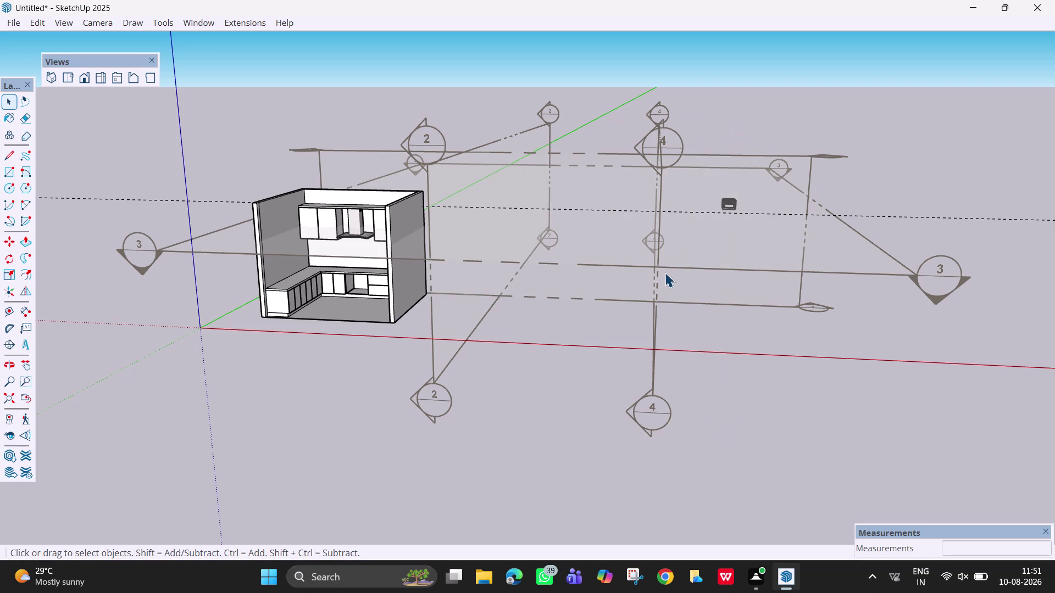
drag(735, 535, 722, 525)
drag(721, 526, 477, 217)
key(Delete)
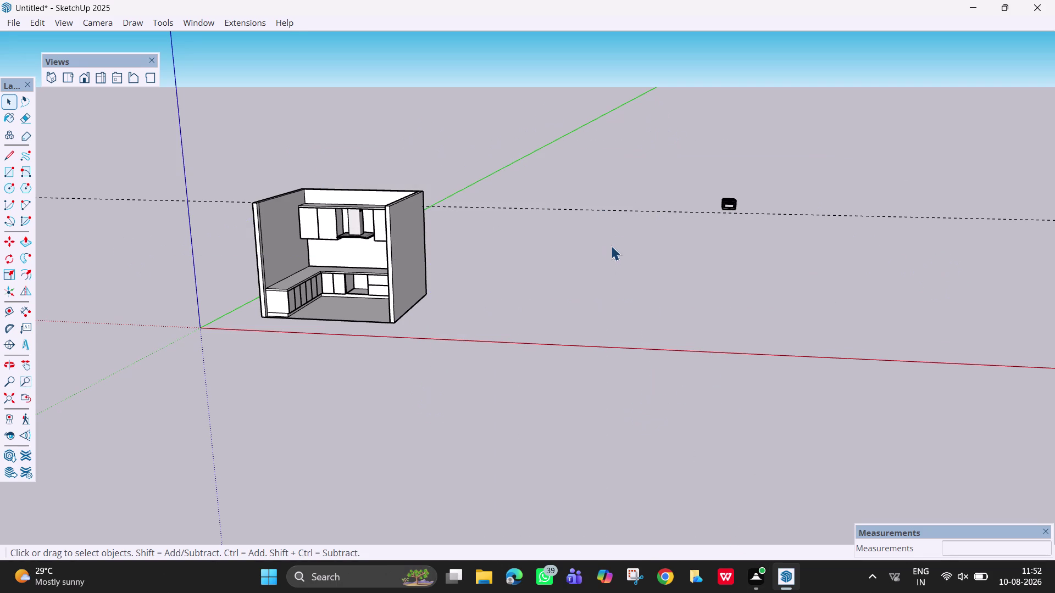
Select the oven model sitting beside the kitchen.
key(e)
drag(612, 254, 593, 178)
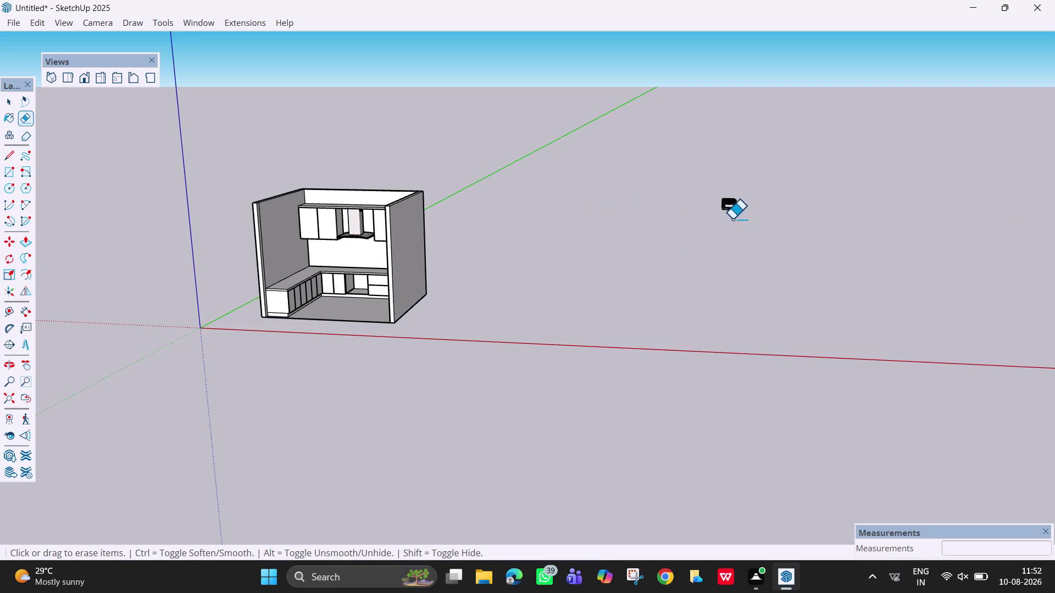
key(space)
drag(783, 289, 714, 136)
text(m)
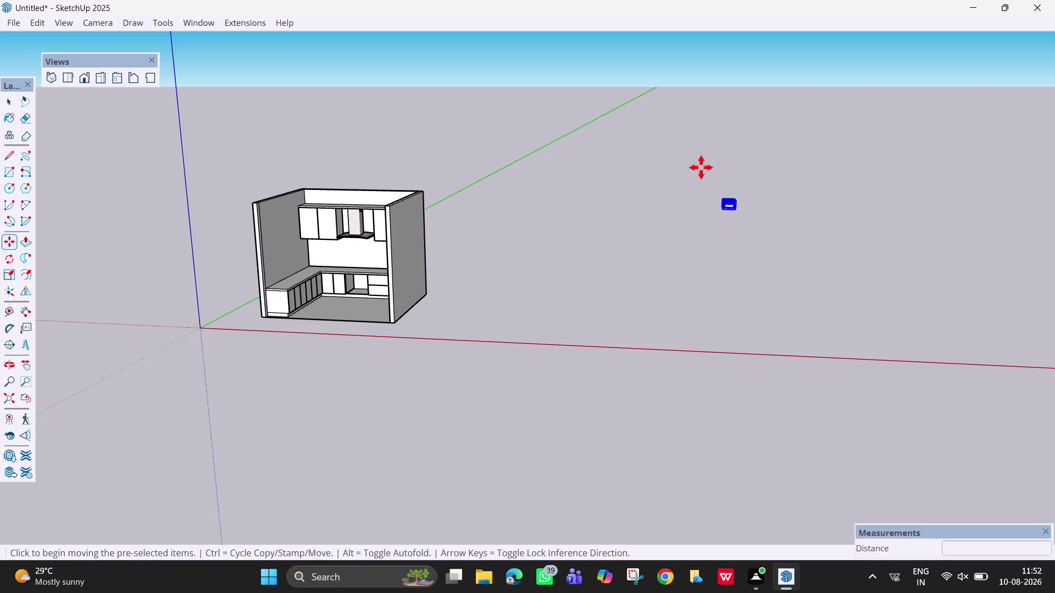
key(space)
drag(724, 203, 528, 262)
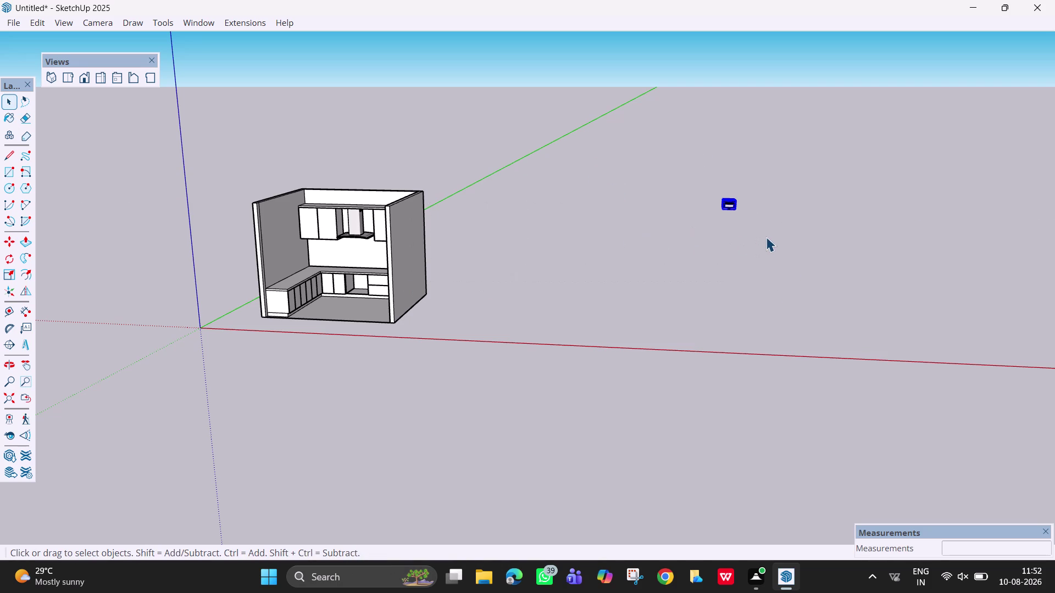
Move the oven onto the kitchen floor, then undo the misplaced move.
key(m)
drag(731, 209, 337, 300)
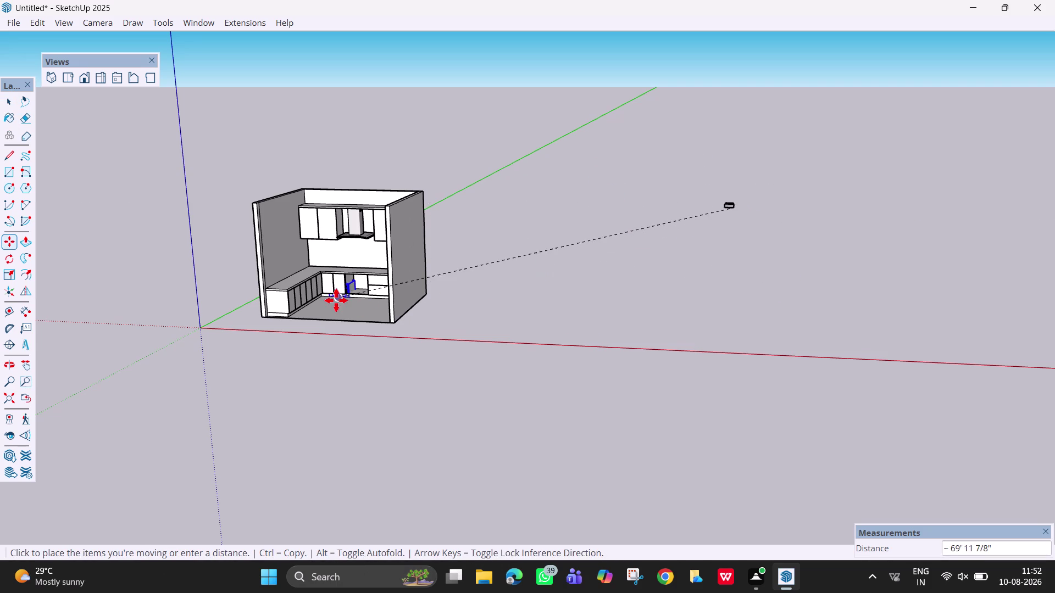
drag(336, 300, 349, 320)
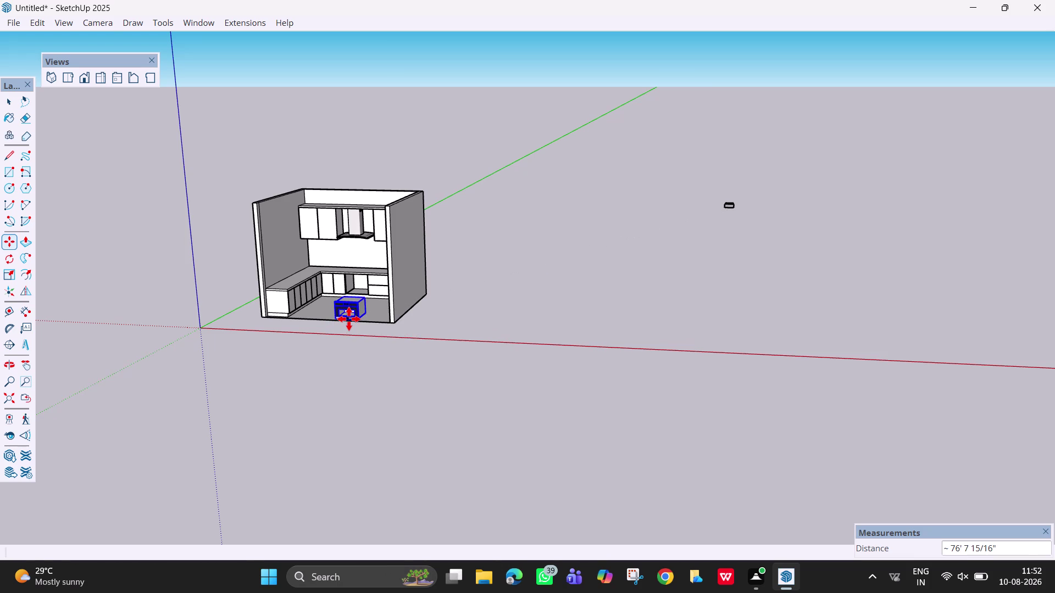
click(349, 319)
scroll(up, 3)
scroll(down, 3)
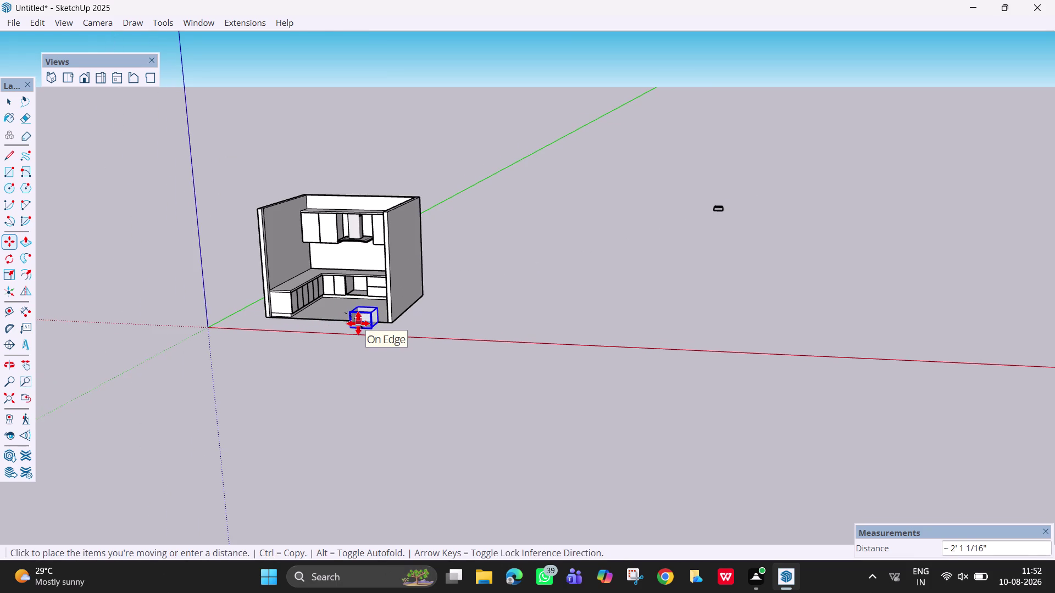
key(ctrl+z)
key(ctrl+z)
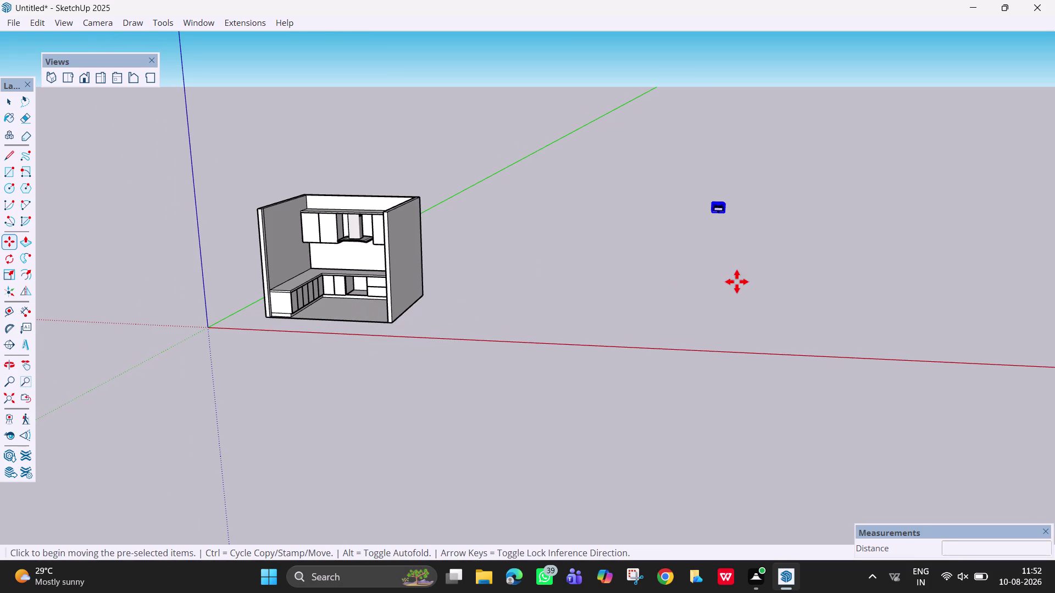
Reselect the oven and move it onto the floor in front of the lower counters.
key(space)
drag(748, 255, 694, 163)
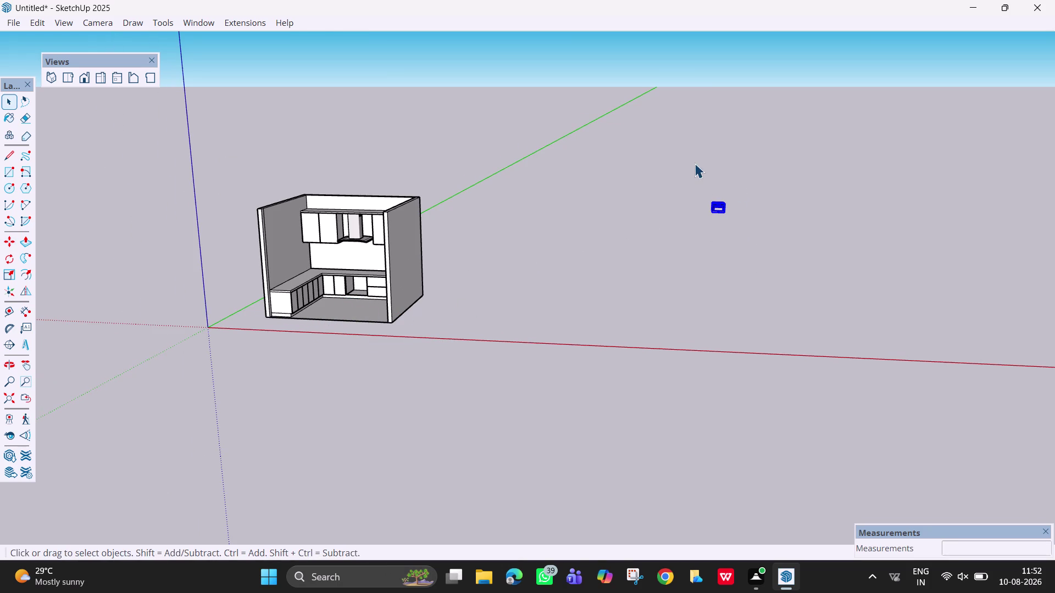
key(m)
drag(724, 211, 719, 211)
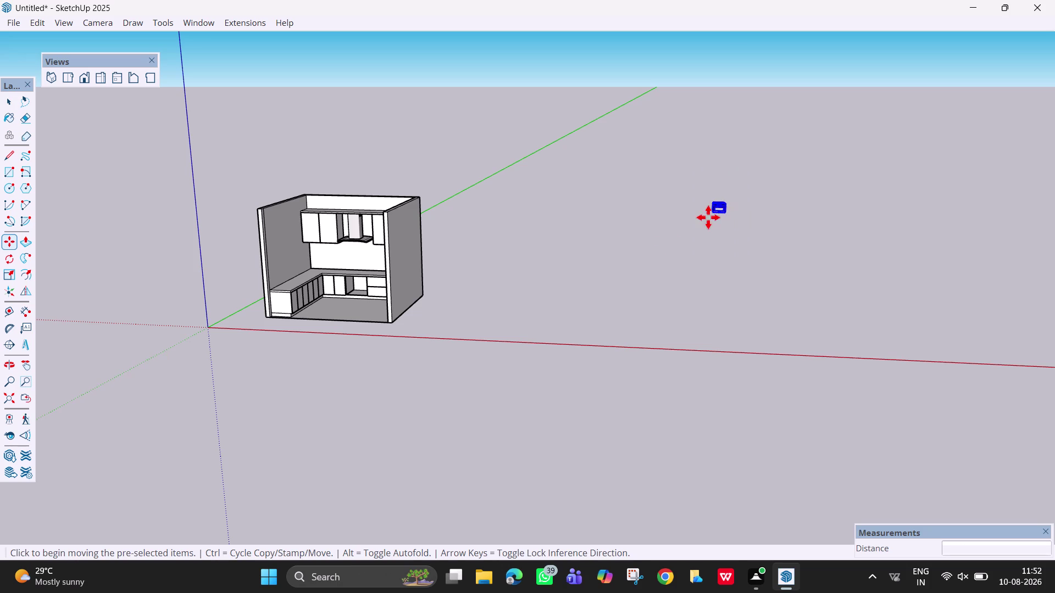
drag(719, 211, 352, 307)
click(352, 308)
scroll(up, 3)
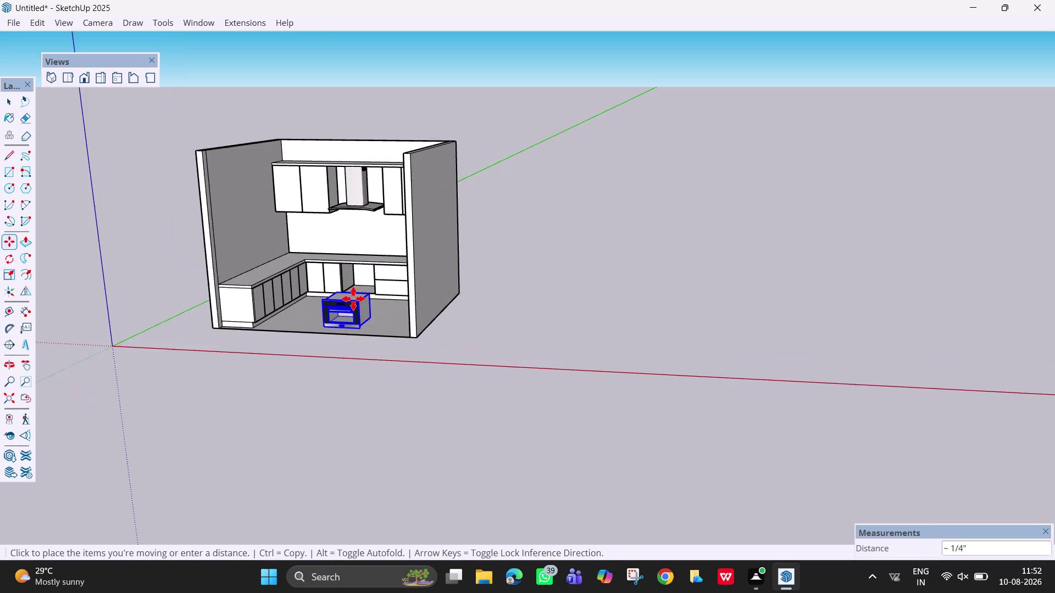
Orbit and zoom to face the back counter squarely.
scroll(up, 3)
middle_drag(357, 304, 432, 325)
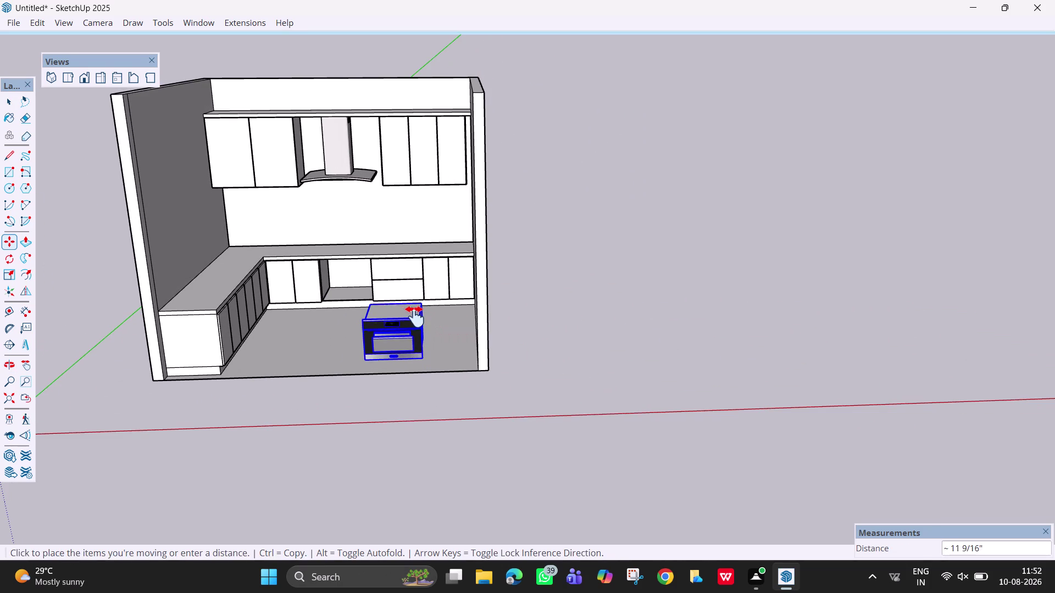
key(h)
drag(346, 314, 444, 359)
scroll(up, 3)
middle_drag(449, 362, 449, 355)
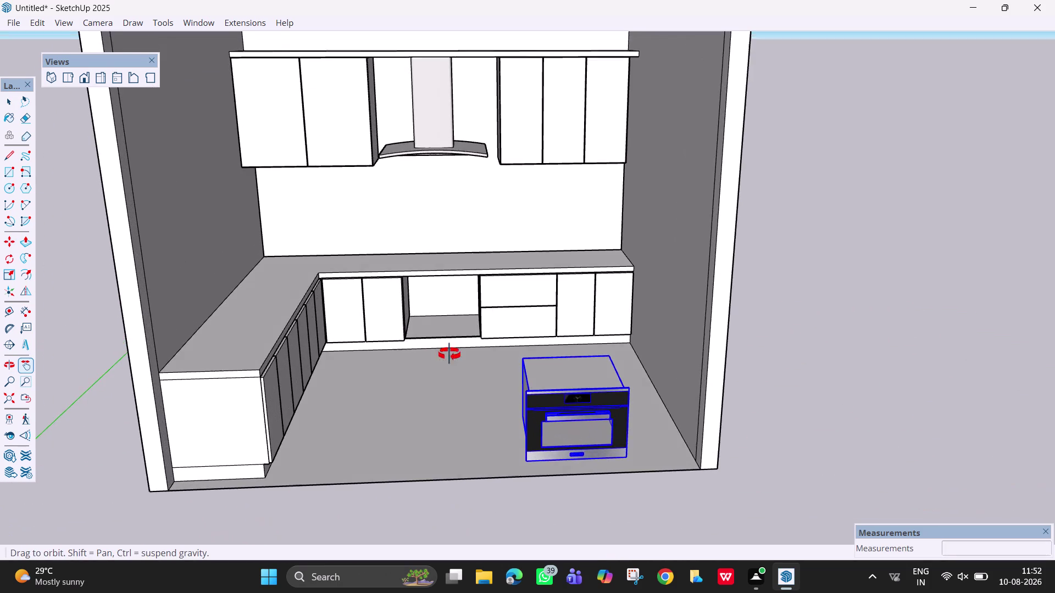
middle_drag(449, 355, 450, 334)
middle_drag(605, 389, 566, 372)
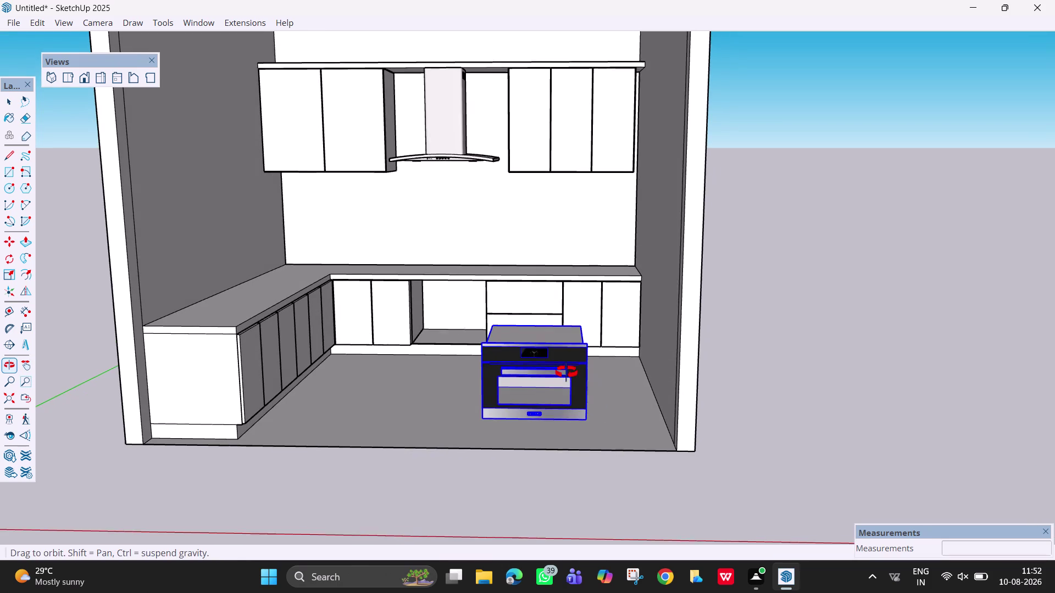
Move the oven by its top corner into the cabinet opening beside the drawers.
key(m)
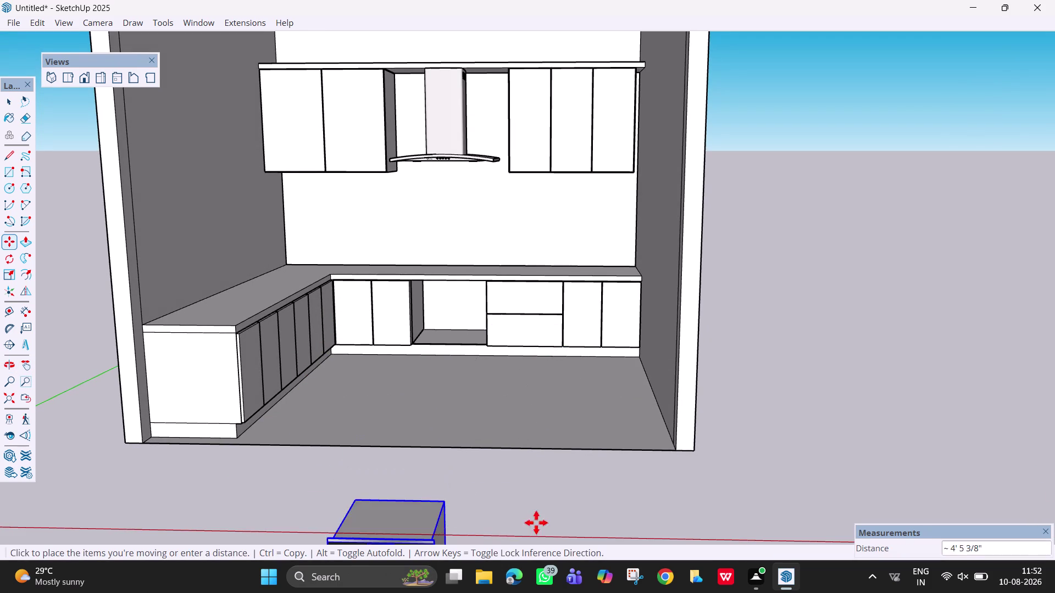
click(878, 400)
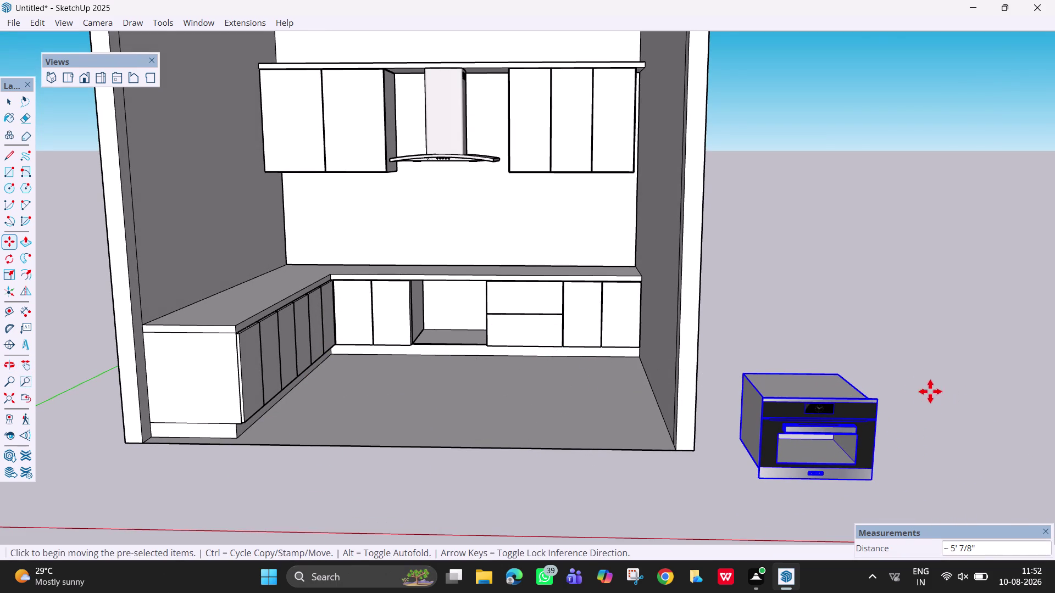
scroll(up, 3)
middle_drag(919, 381, 890, 383)
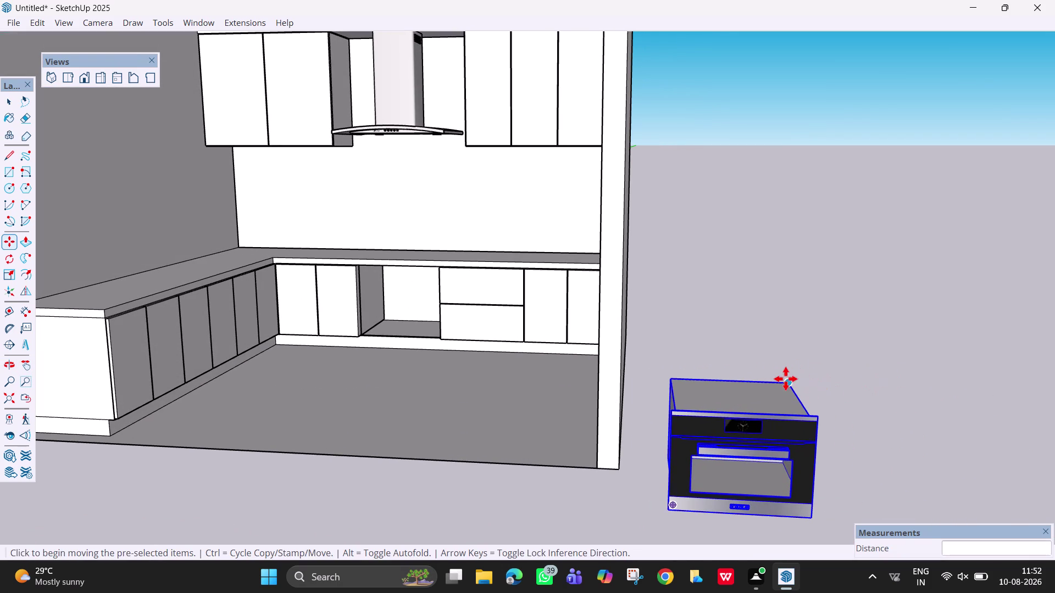
click(789, 383)
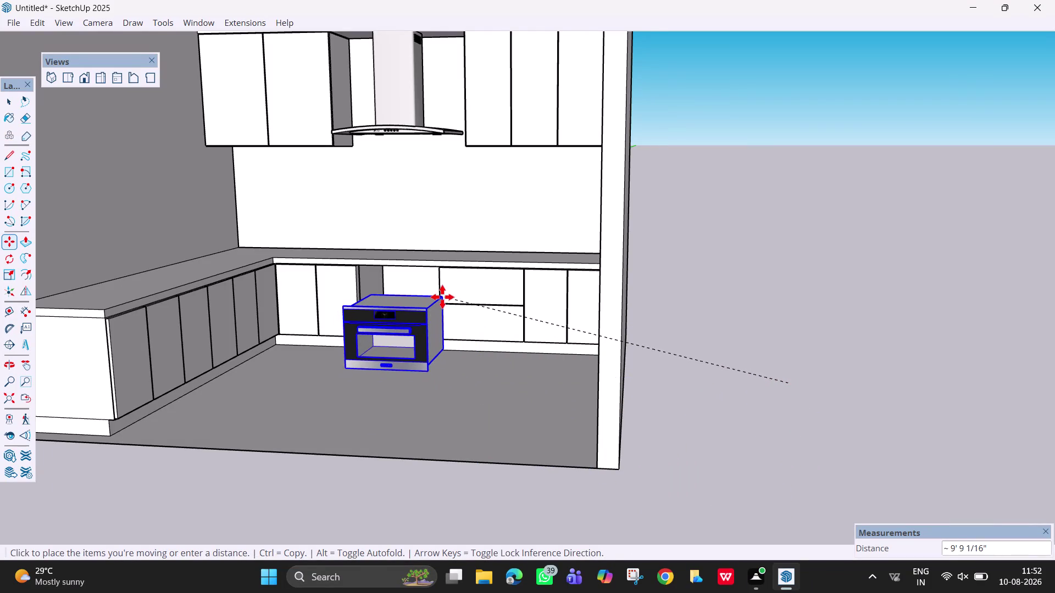
scroll(up, 3)
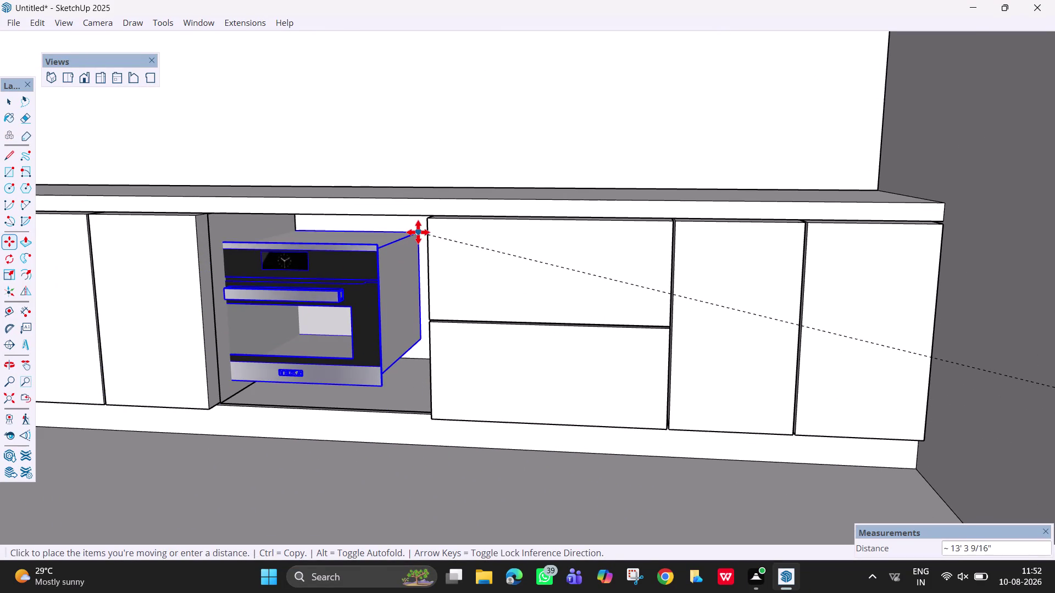
click(420, 233)
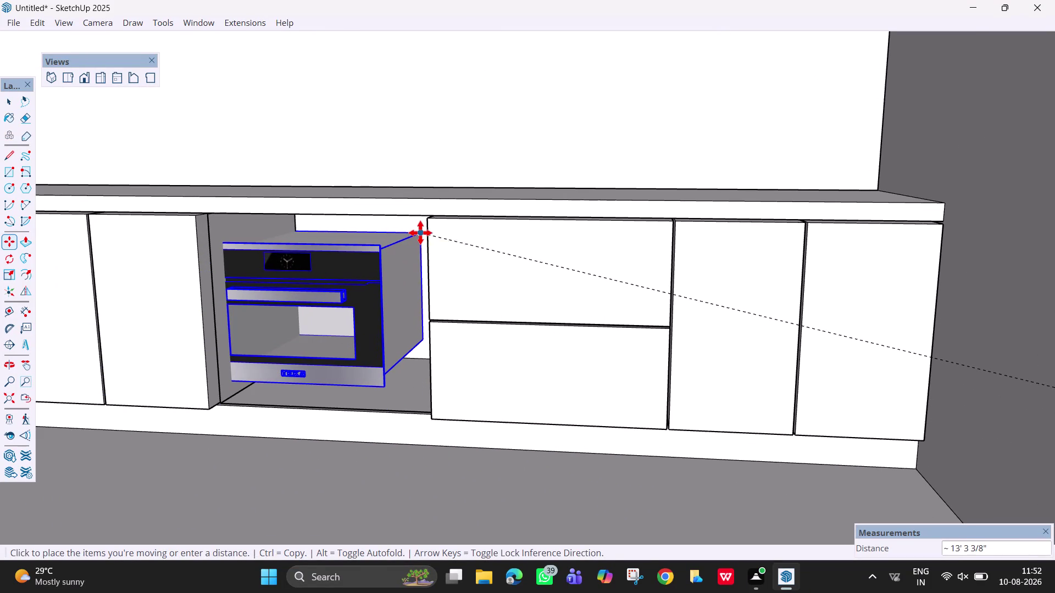
scroll(down, 3)
middle_drag(389, 289, 462, 331)
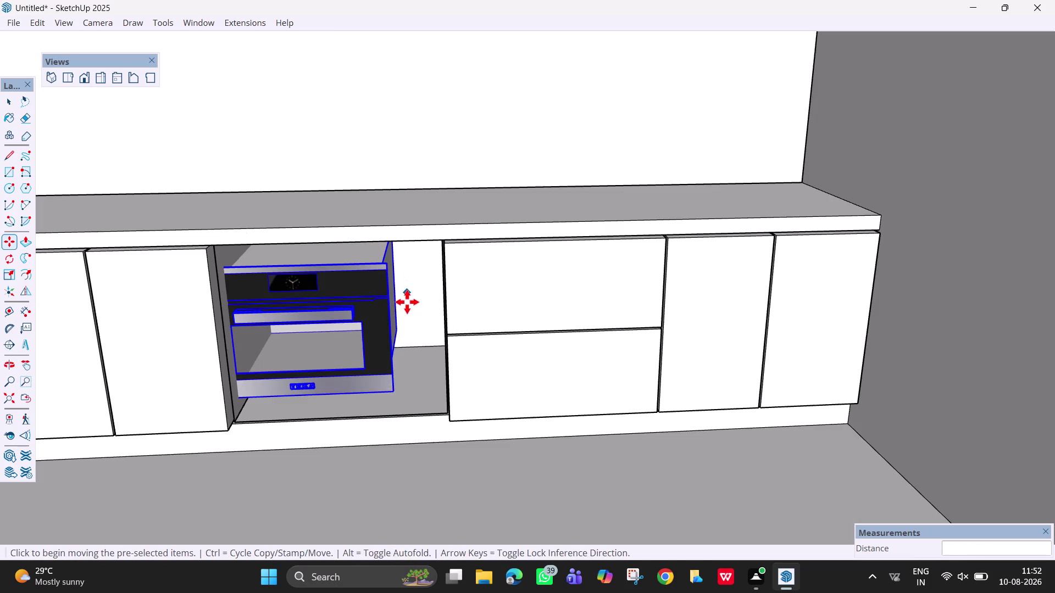
Orbit to a level view facing the oven bay.
middle_drag(407, 302, 401, 267)
key(h)
drag(402, 275, 415, 340)
middle_drag(414, 340, 414, 306)
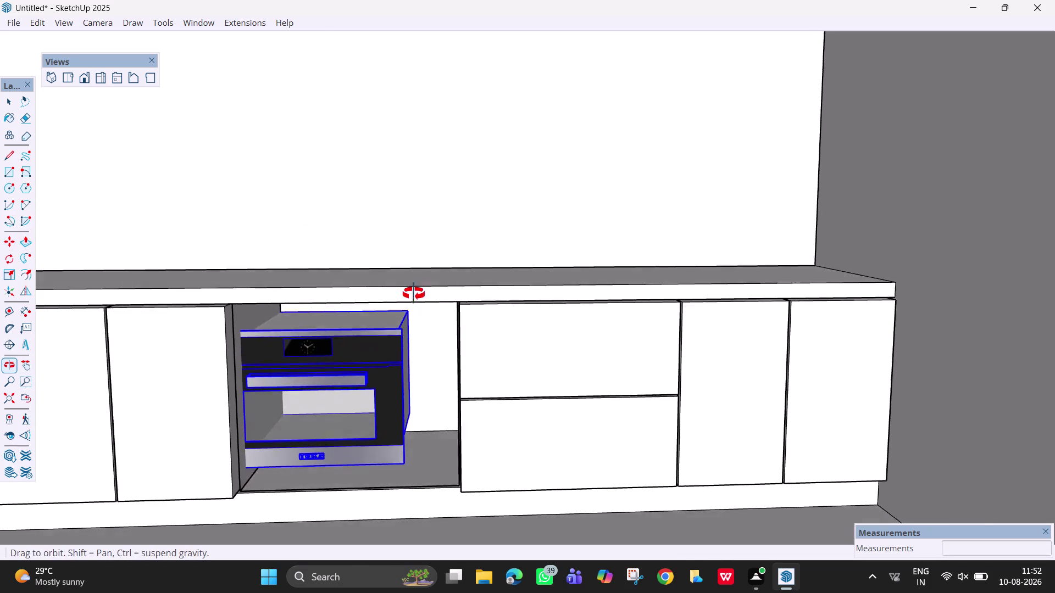
middle_drag(414, 307, 418, 267)
key(space)
middle_drag(409, 361, 405, 367)
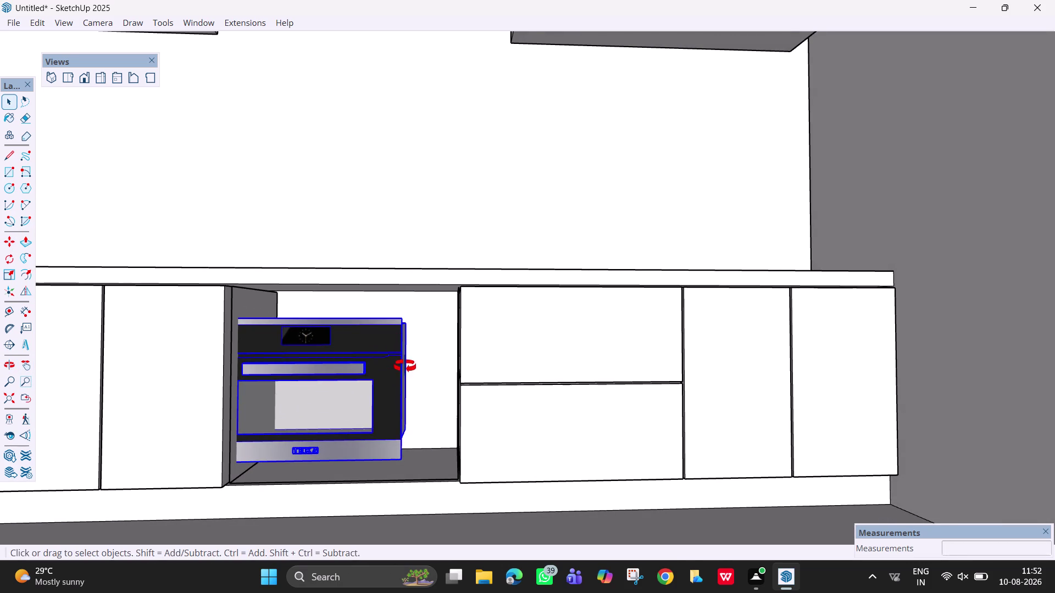
middle_drag(404, 368, 391, 380)
Move the oven by its bottom-left corner onto the bay's inner bottom-left corner.
key(m)
click(413, 315)
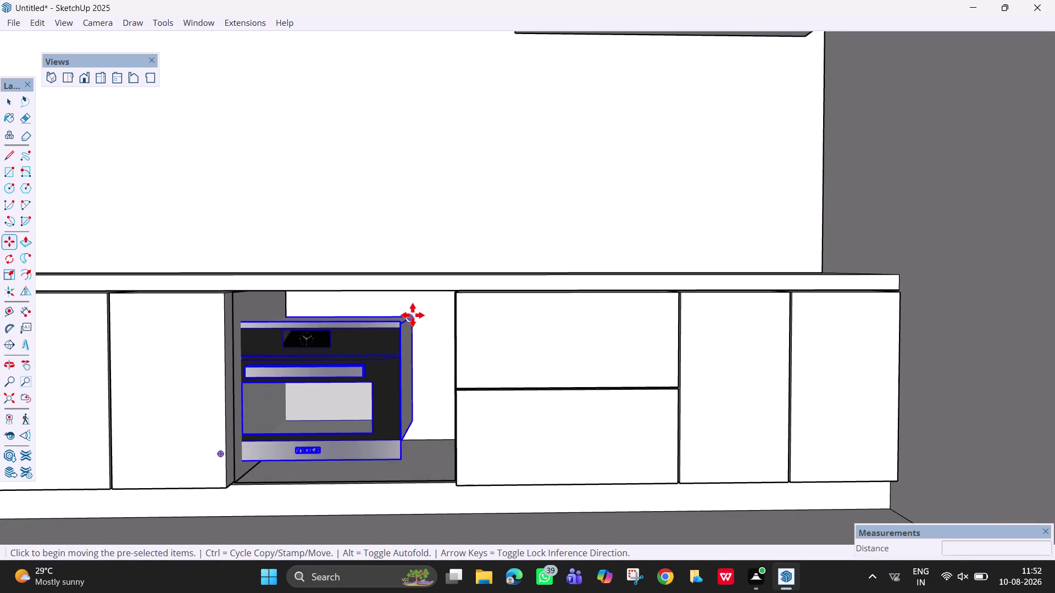
click(439, 314)
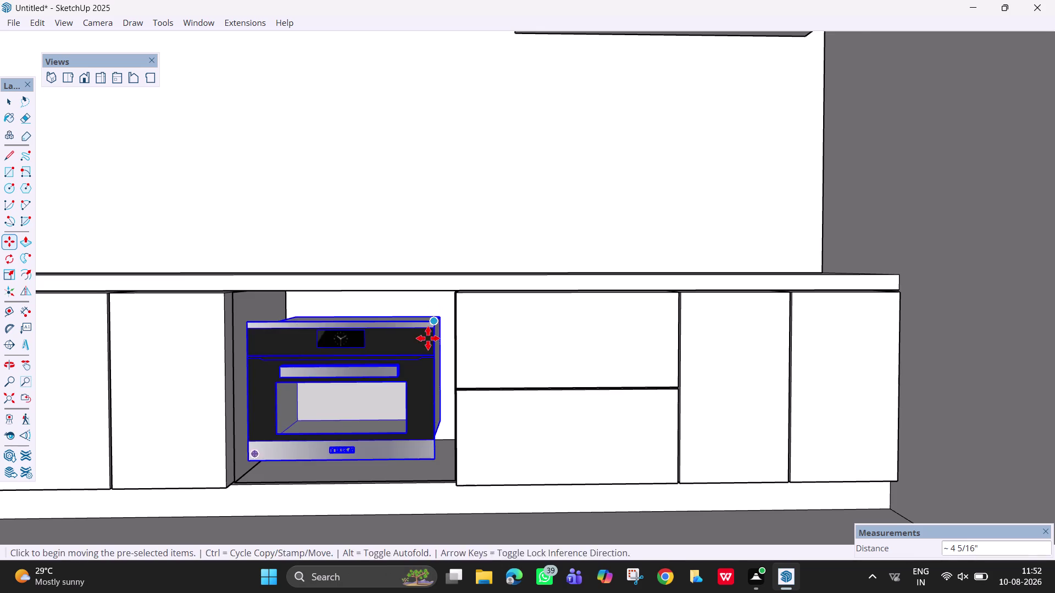
middle_drag(426, 341, 442, 305)
scroll(up, 3)
click(438, 470)
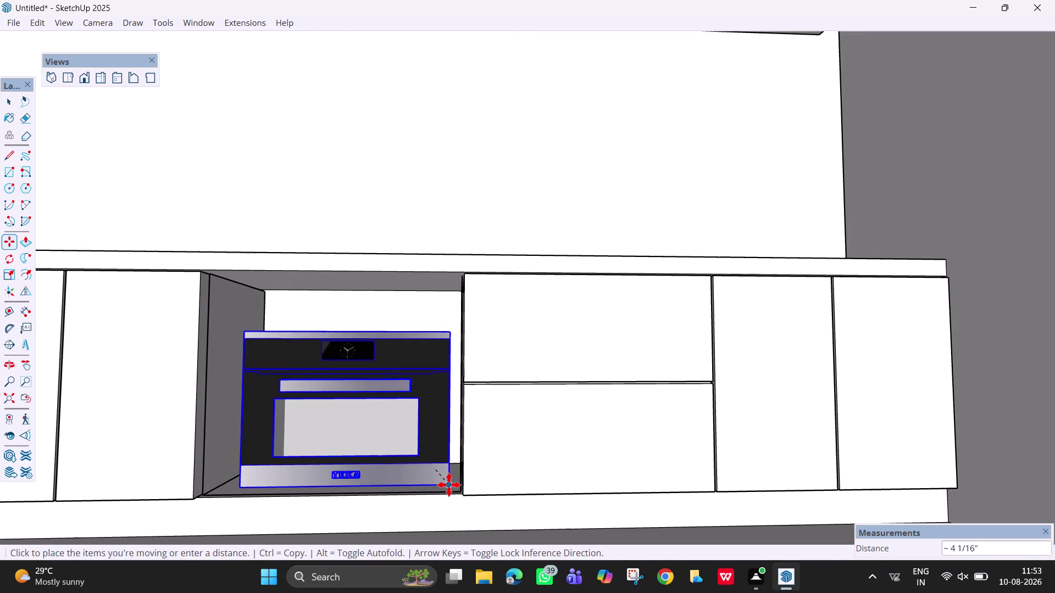
click(446, 485)
scroll(down, 3)
middle_drag(456, 440, 424, 474)
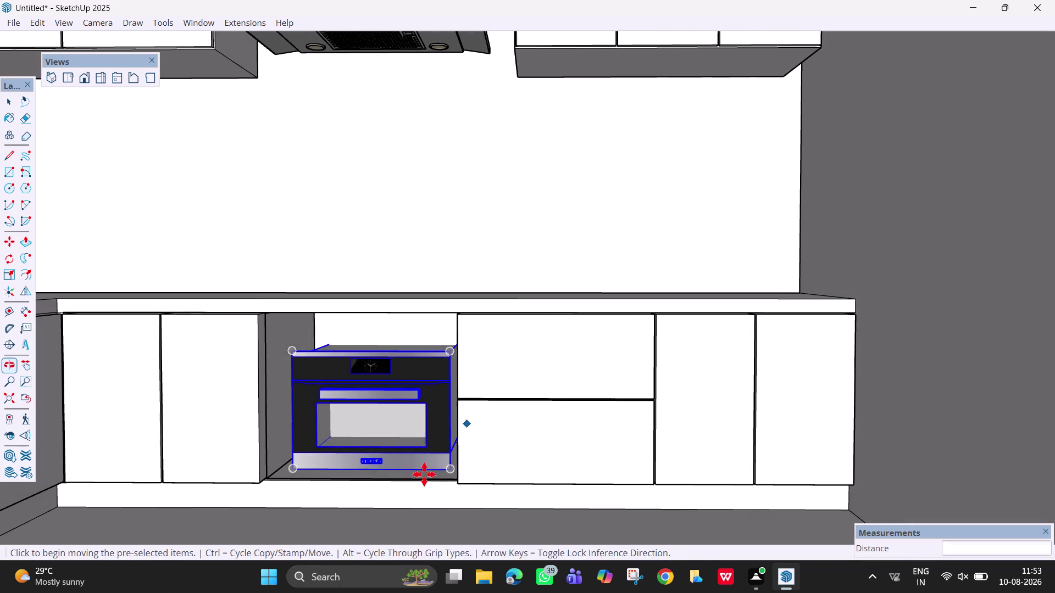
click(293, 468)
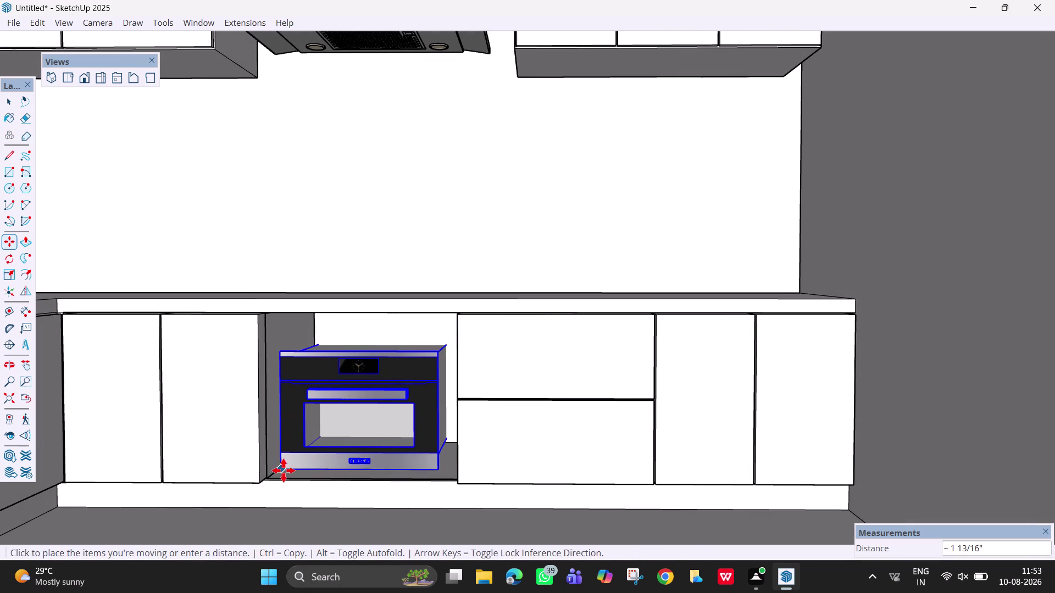
click(271, 478)
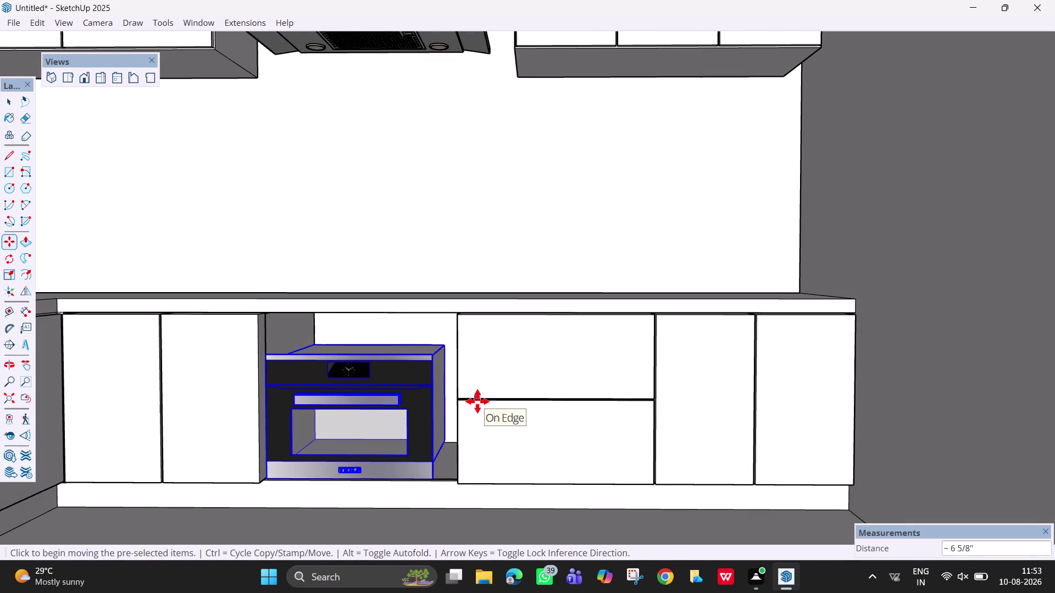
Scale the oven uniformly from a corner grip, then stretch its top to the countertop.
key(s)
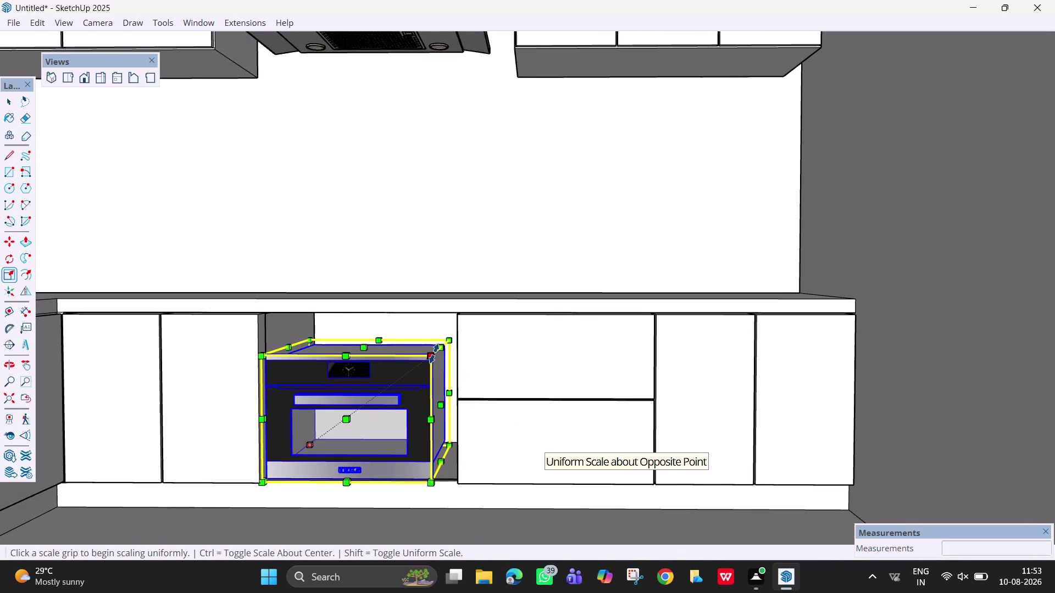
click(434, 354)
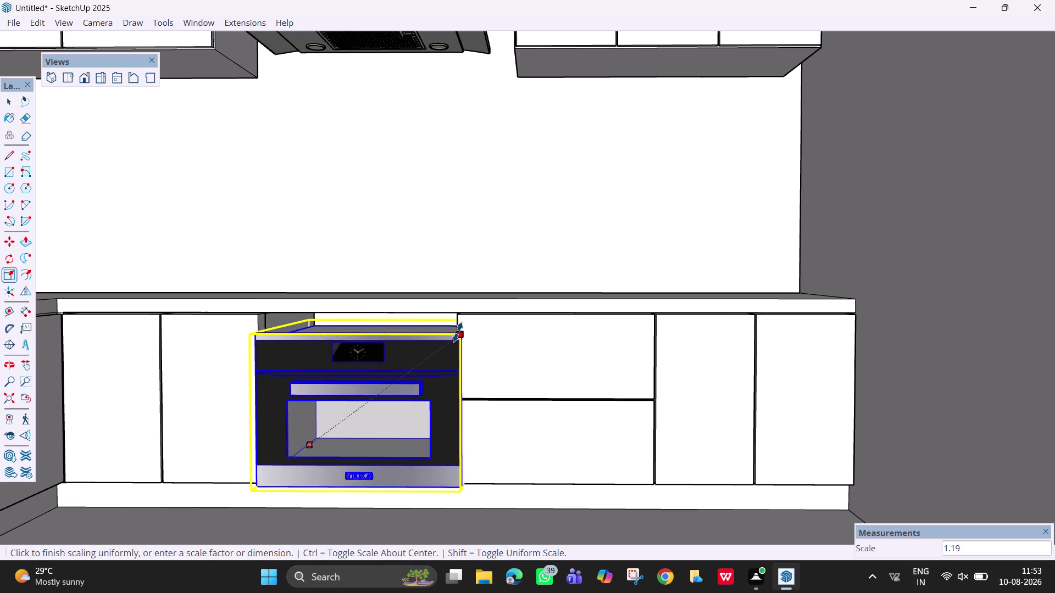
click(451, 335)
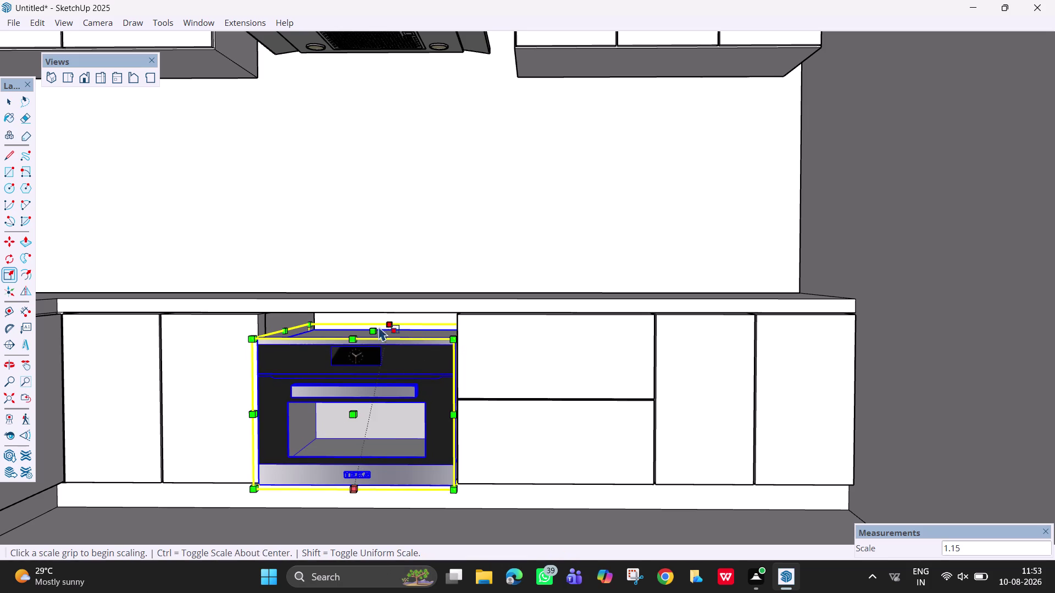
click(372, 329)
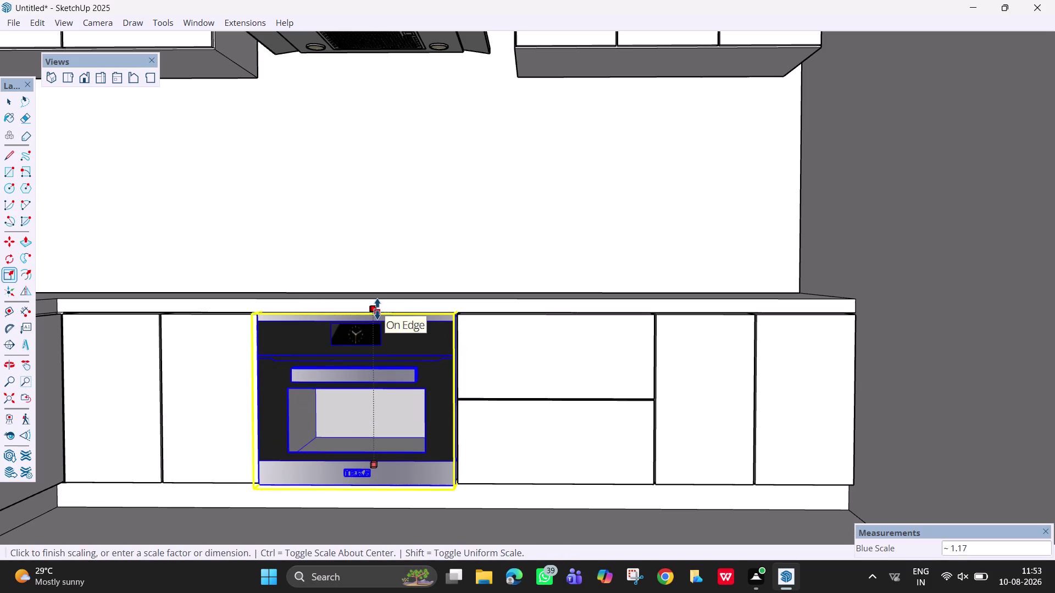
click(377, 309)
scroll(down, 3)
key(Escape)
Orbit out to view the whole kitchen and clear the selection.
scroll(down, 3)
middle_drag(456, 395, 601, 374)
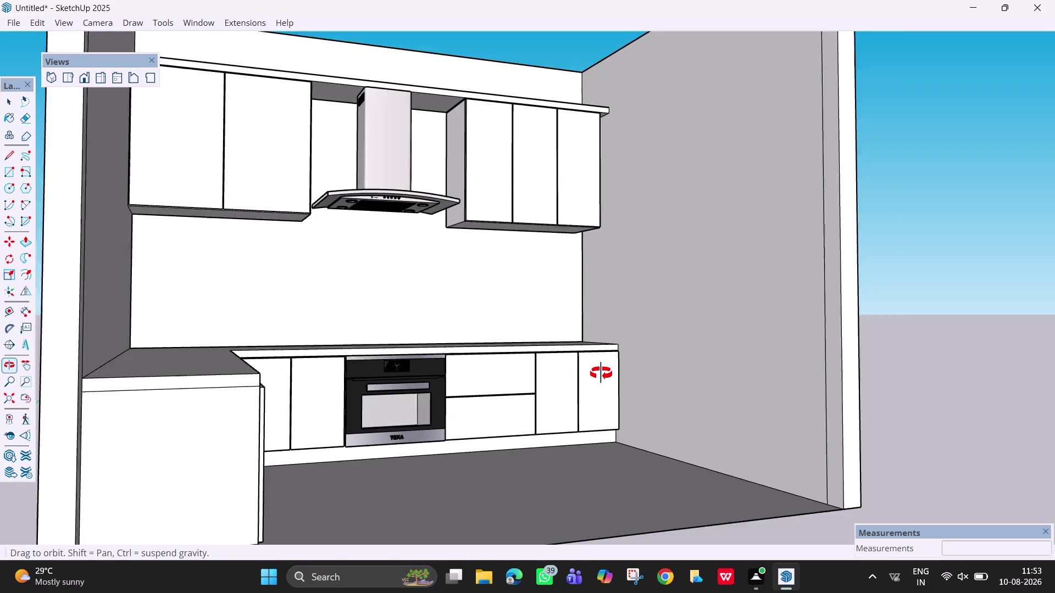
middle_drag(601, 373, 474, 385)
scroll(down, 3)
scroll(down, 3)
middle_drag(562, 328, 494, 364)
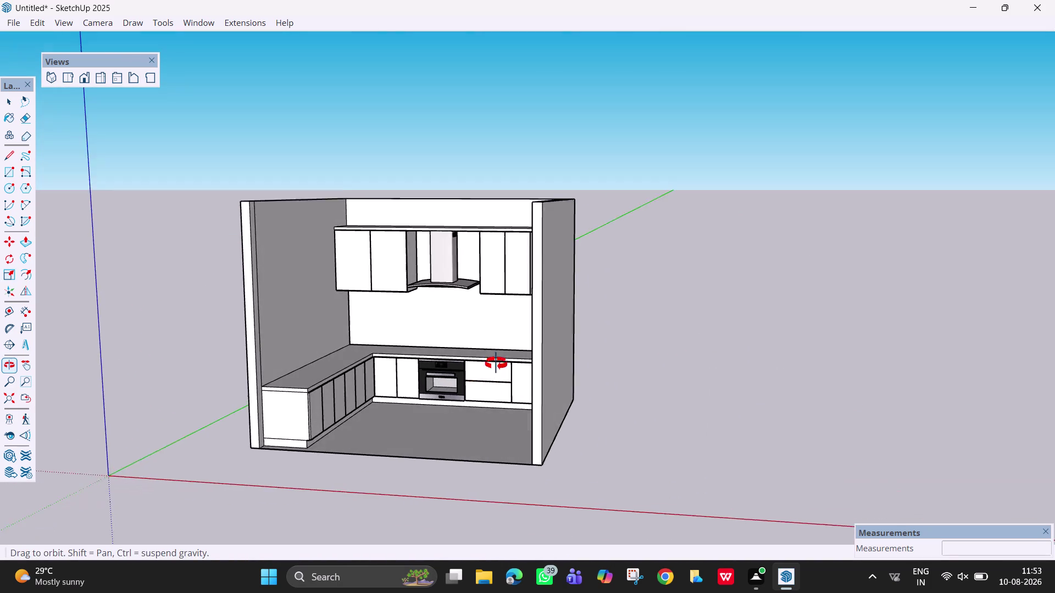
middle_drag(494, 363, 497, 364)
scroll(up, 3)
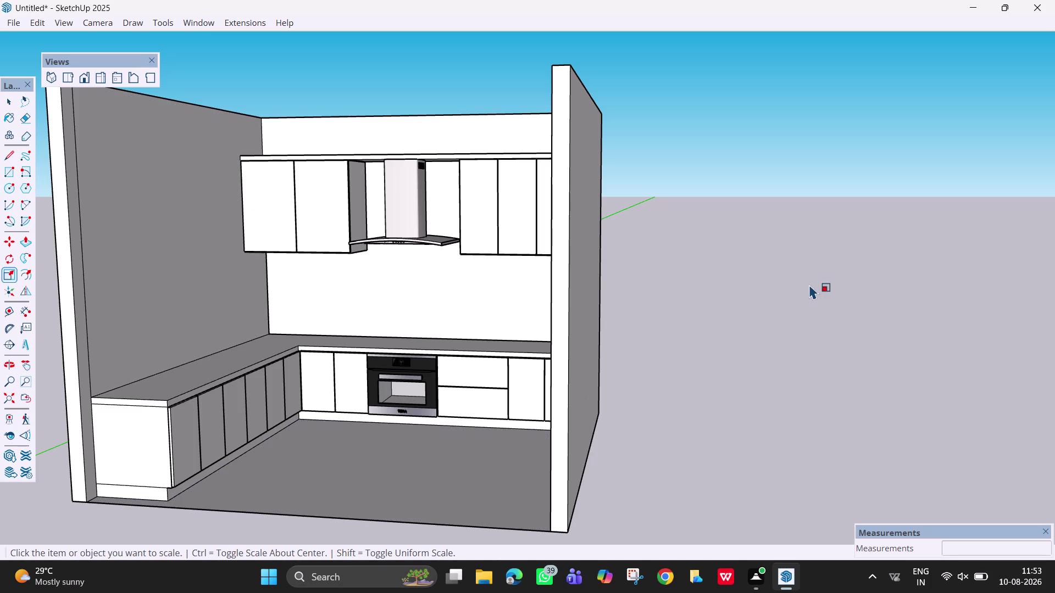
click(766, 283)
key(space)
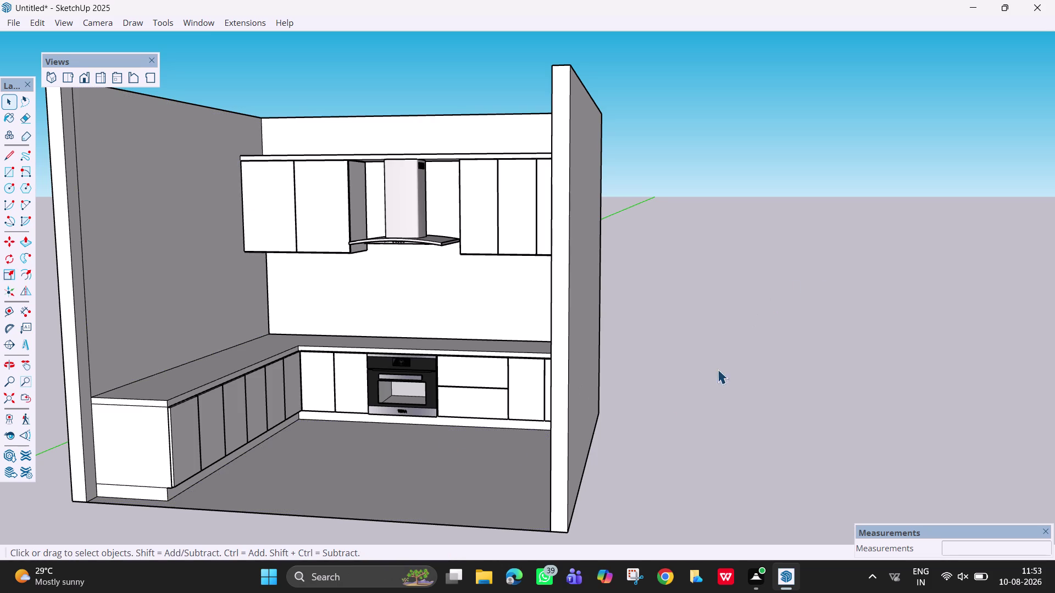
Orbit past the corner cabinets to settle on a view of the back wall.
middle_drag(292, 358, 125, 374)
scroll(up, 3)
scroll(down, 3)
middle_drag(334, 360, 333, 361)
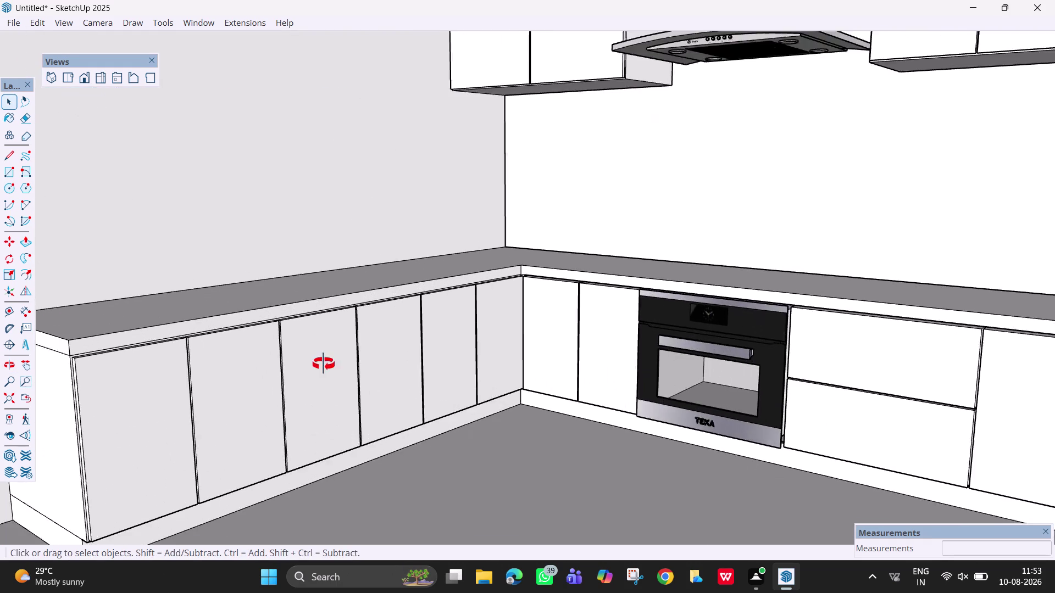
middle_drag(333, 360, 235, 369)
middle_drag(263, 316, 379, 322)
scroll(down, 3)
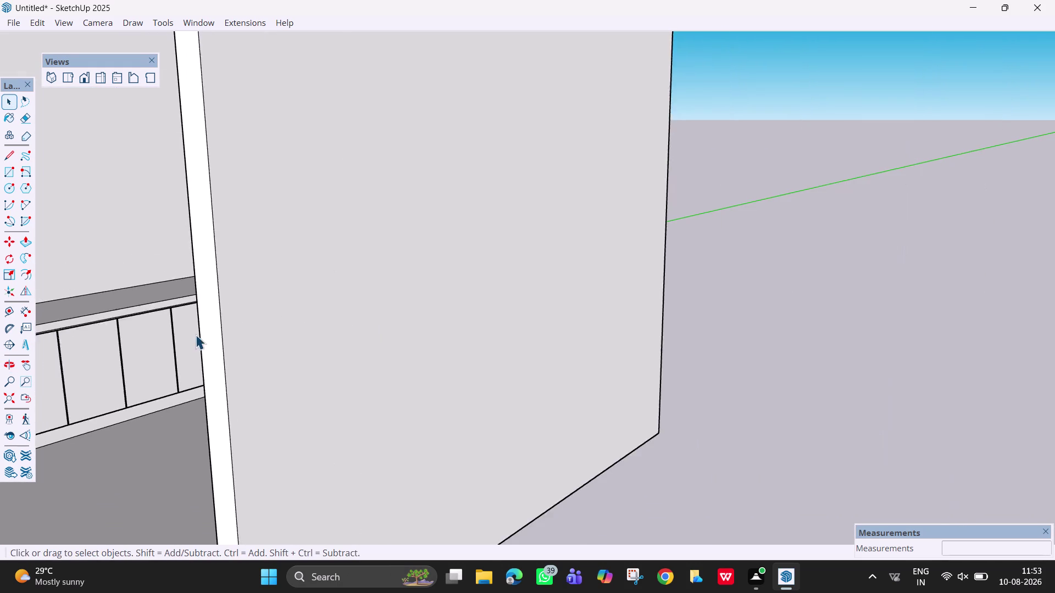
scroll(down, 3)
middle_drag(204, 337, 523, 322)
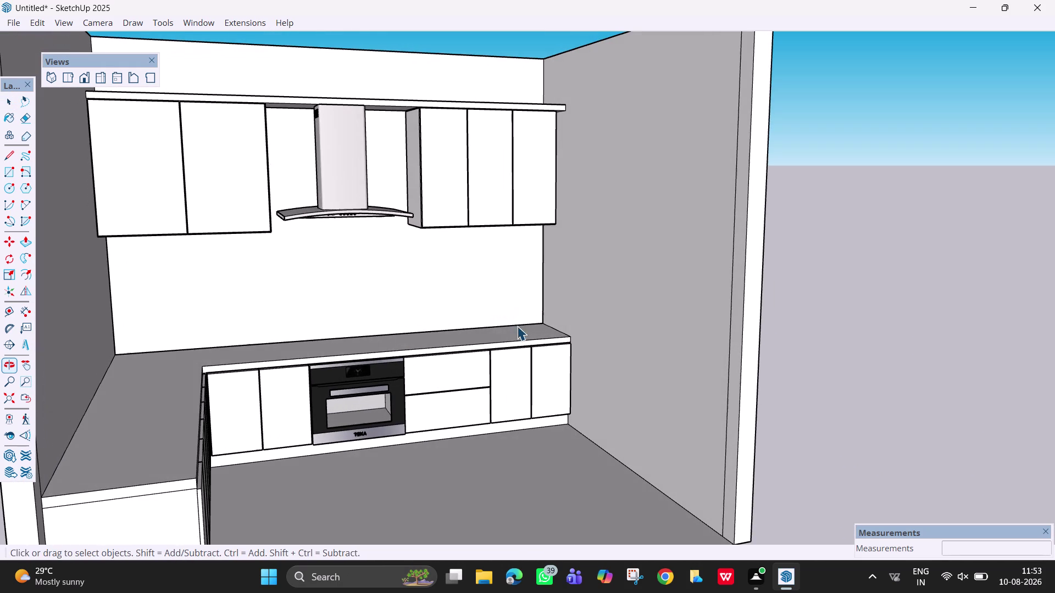
Box-select the right side wall and hide it, then orbit to look into the room.
drag(818, 385, 703, 253)
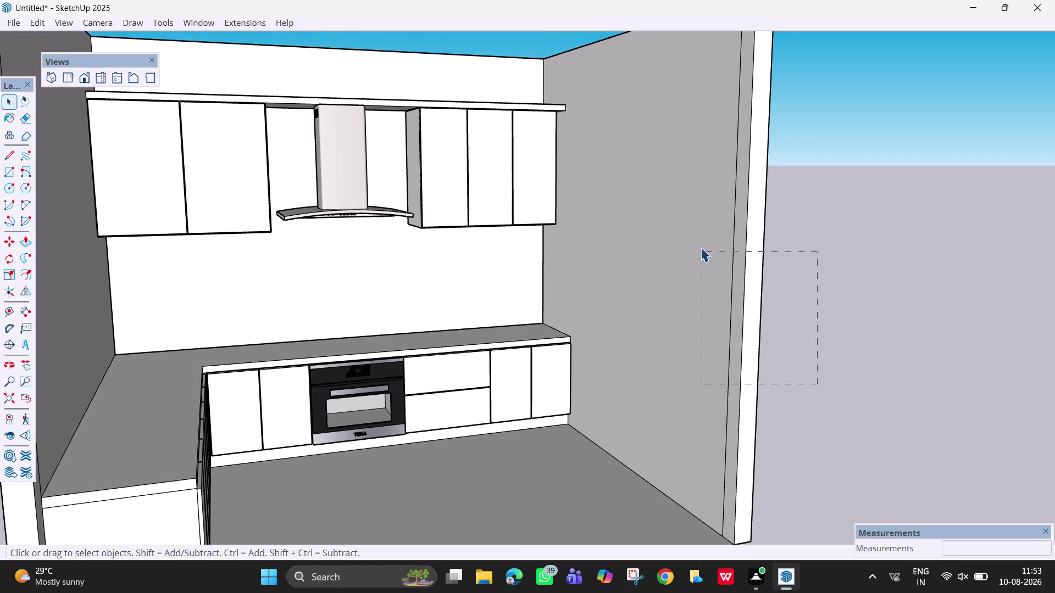
drag(703, 252, 673, 192)
right_click(674, 193)
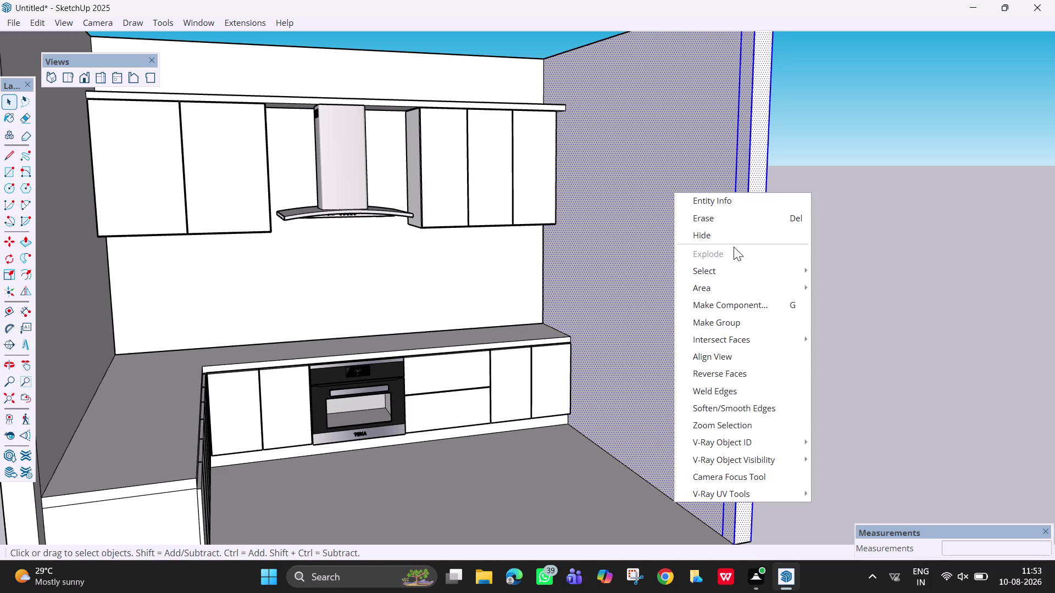
click(723, 238)
scroll(down, 3)
middle_drag(632, 313, 297, 322)
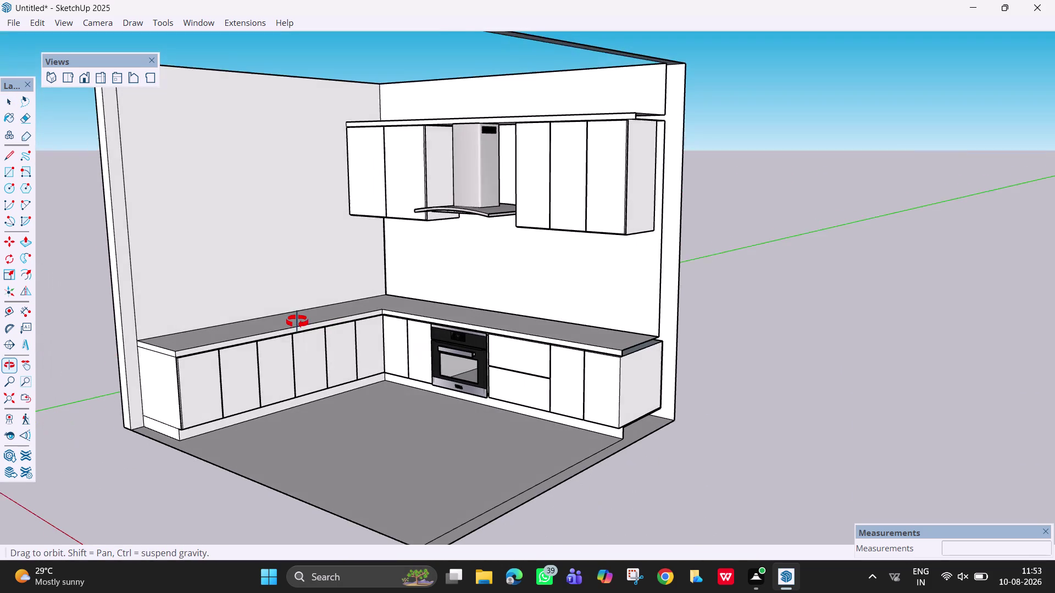
middle_drag(297, 322, 289, 336)
click(378, 21)
Enable the Click-Change 2 - Kitchen equipment toolbar, dock it at the top, and load a handle.
right_click(378, 21)
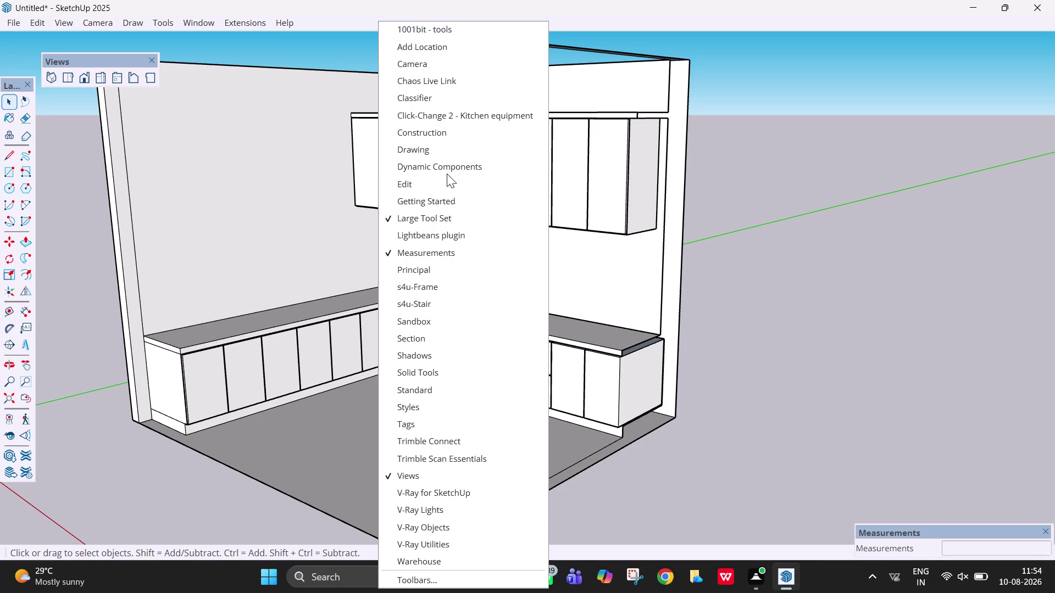
click(447, 114)
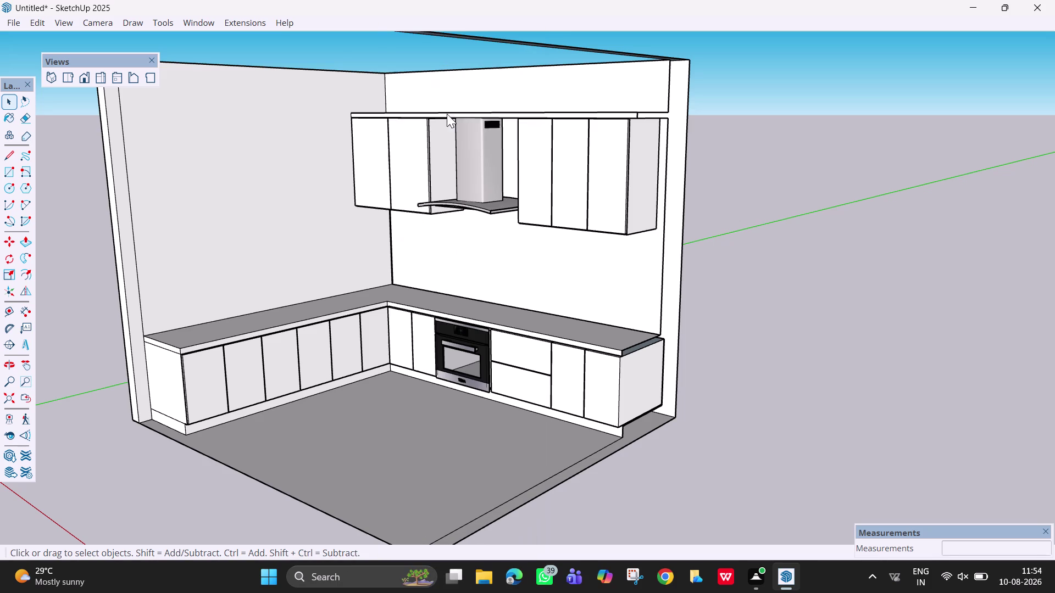
drag(426, 115, 435, 64)
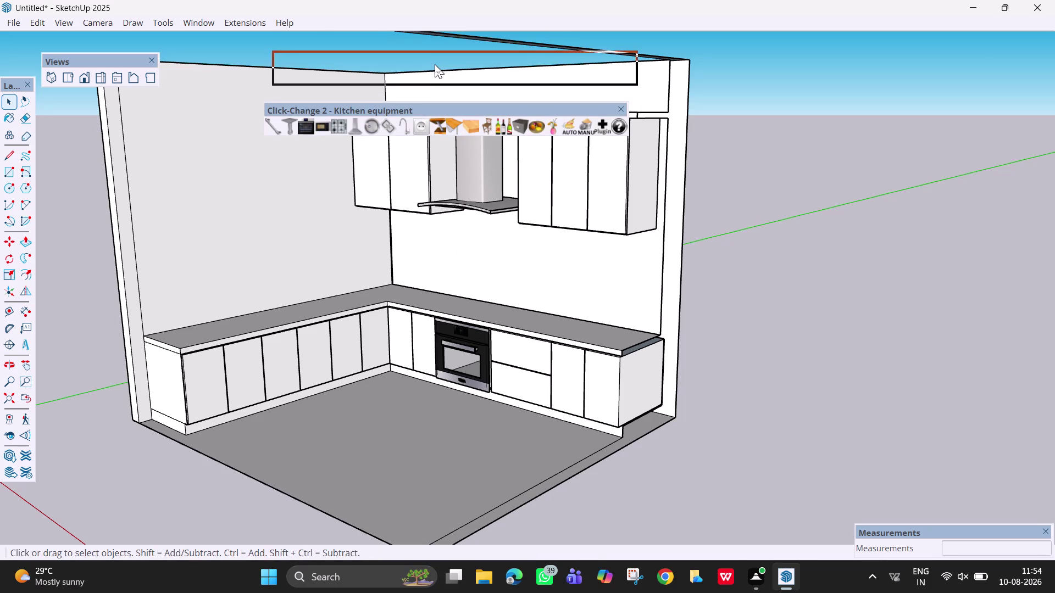
drag(435, 64, 435, 59)
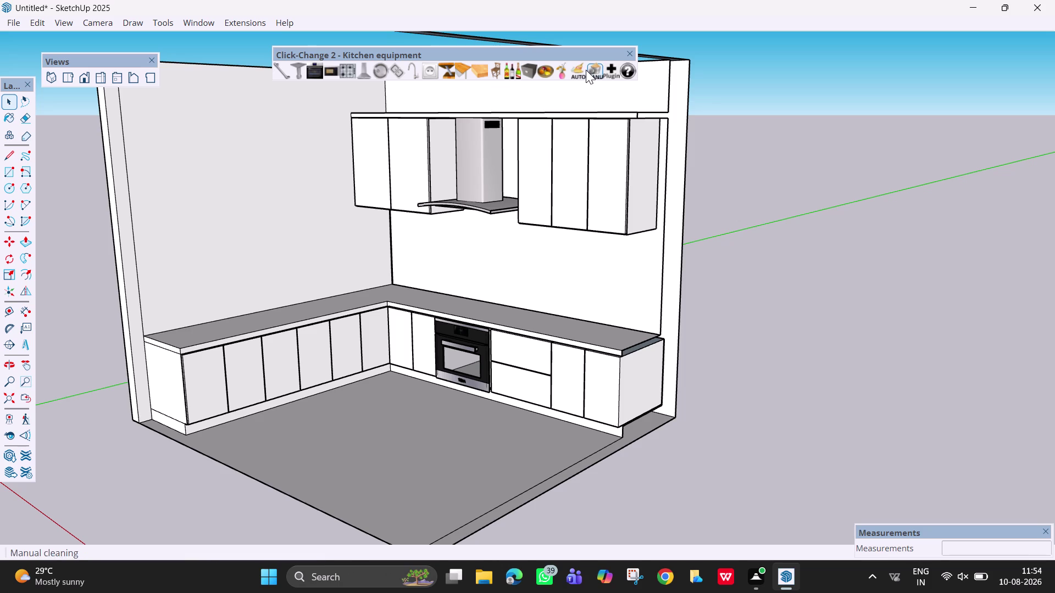
click(283, 75)
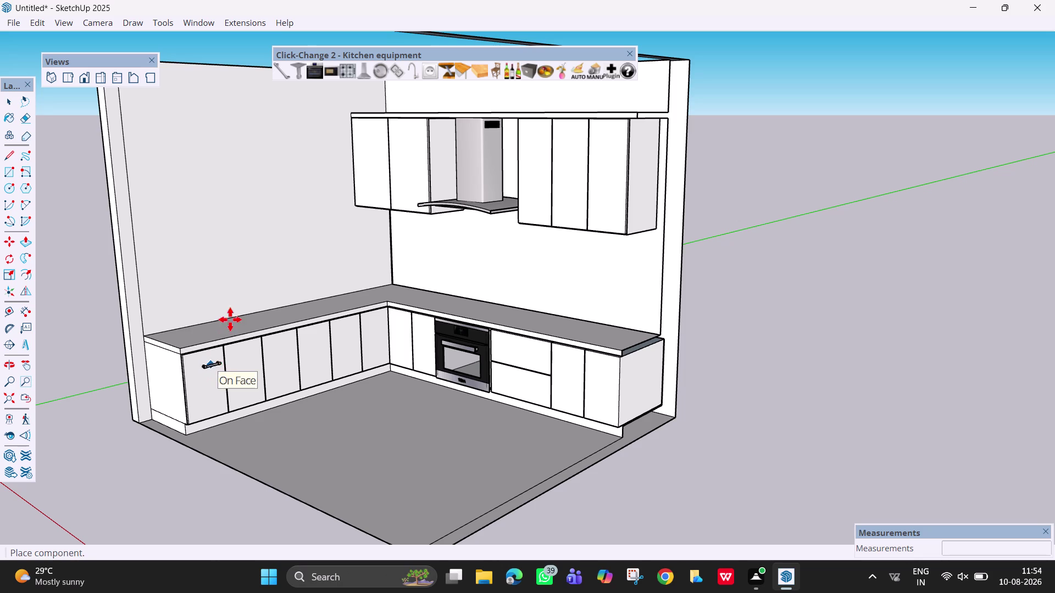
Place a plugin handle on the leftmost cabinet door and zoom in on it.
double_click(283, 71)
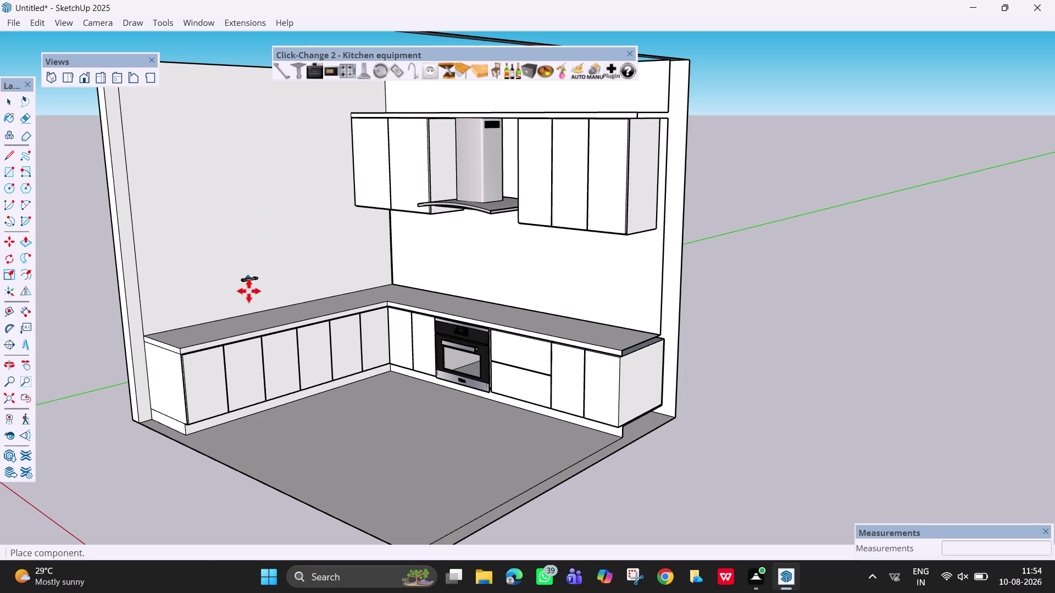
click(214, 374)
scroll(up, 3)
middle_drag(184, 436, 120, 440)
key(space)
key(space)
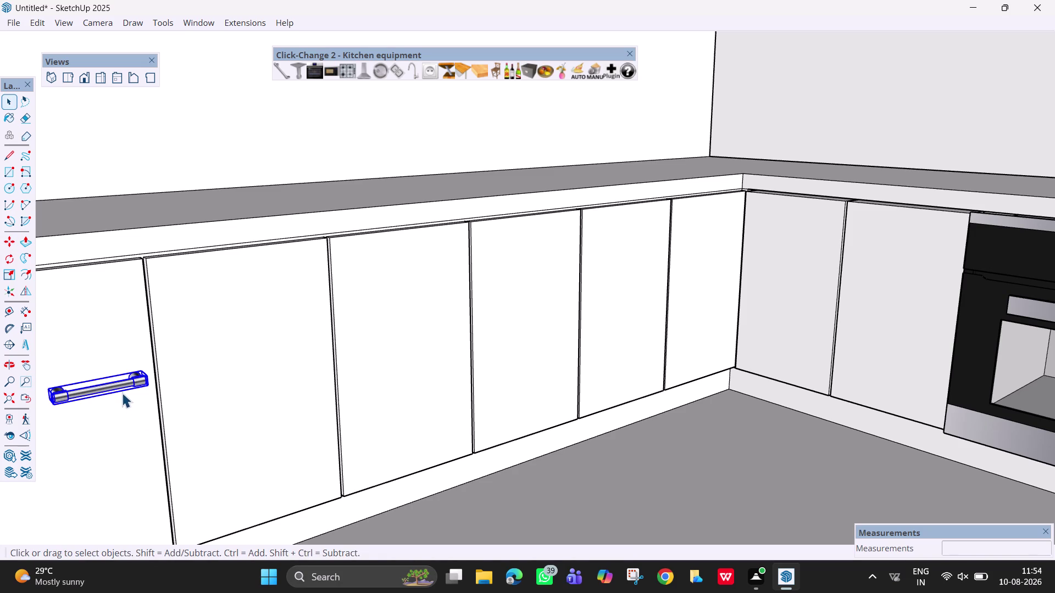
Select the handle and cycle through Click-Change handle styles until the round knob appears.
click(110, 344)
click(129, 382)
click(287, 69)
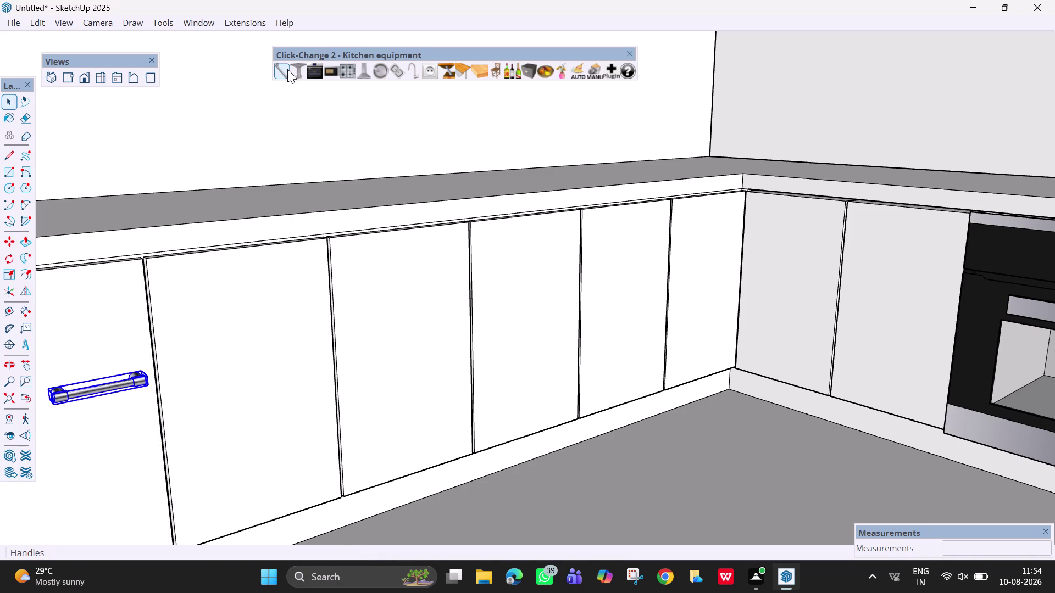
click(287, 69)
click(288, 69)
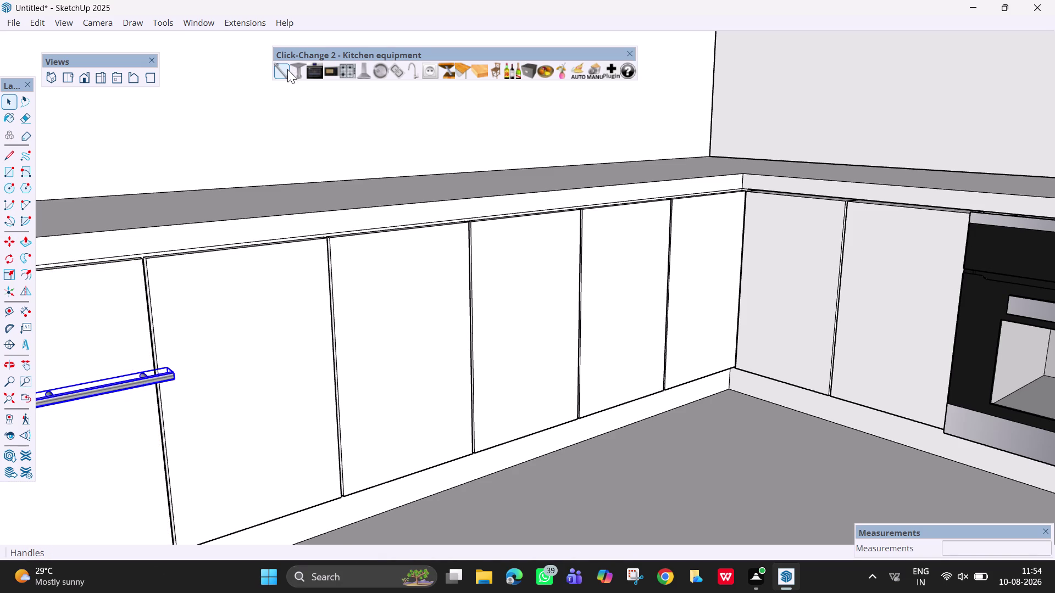
click(287, 69)
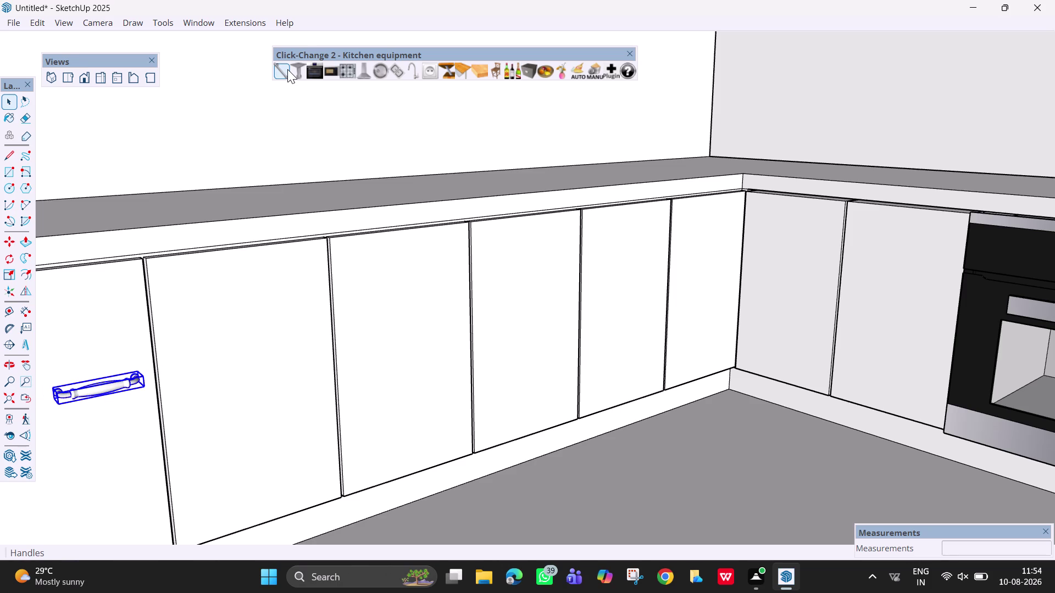
click(288, 69)
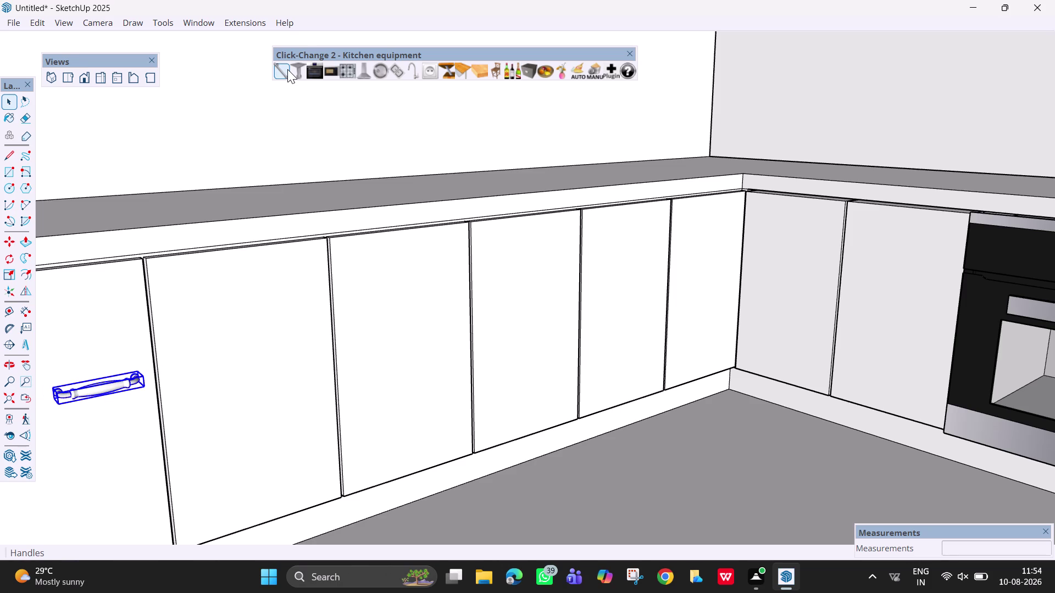
click(287, 69)
click(287, 69)
click(288, 70)
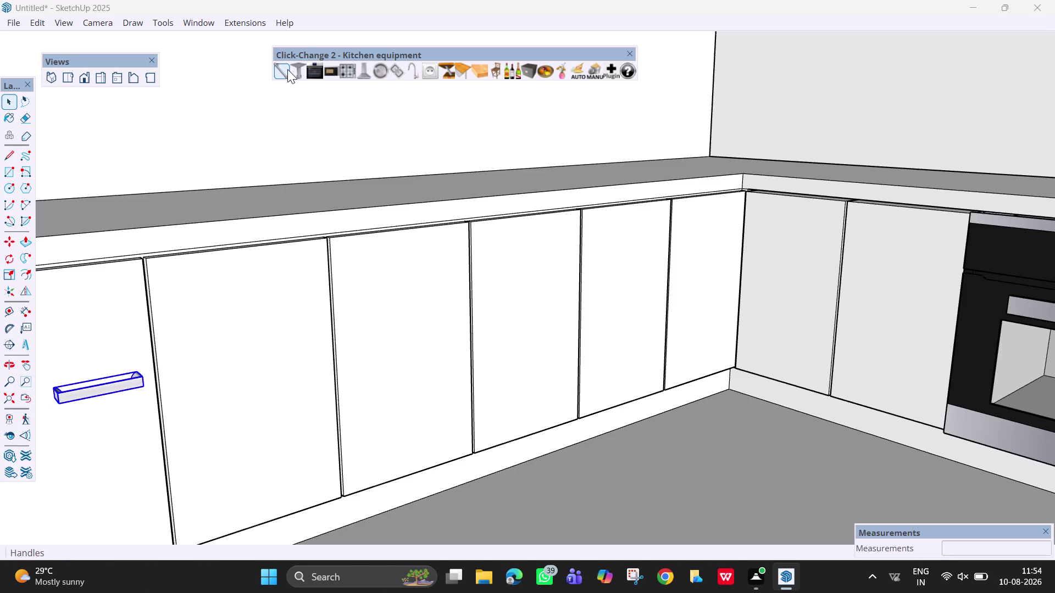
click(287, 70)
click(288, 69)
click(287, 69)
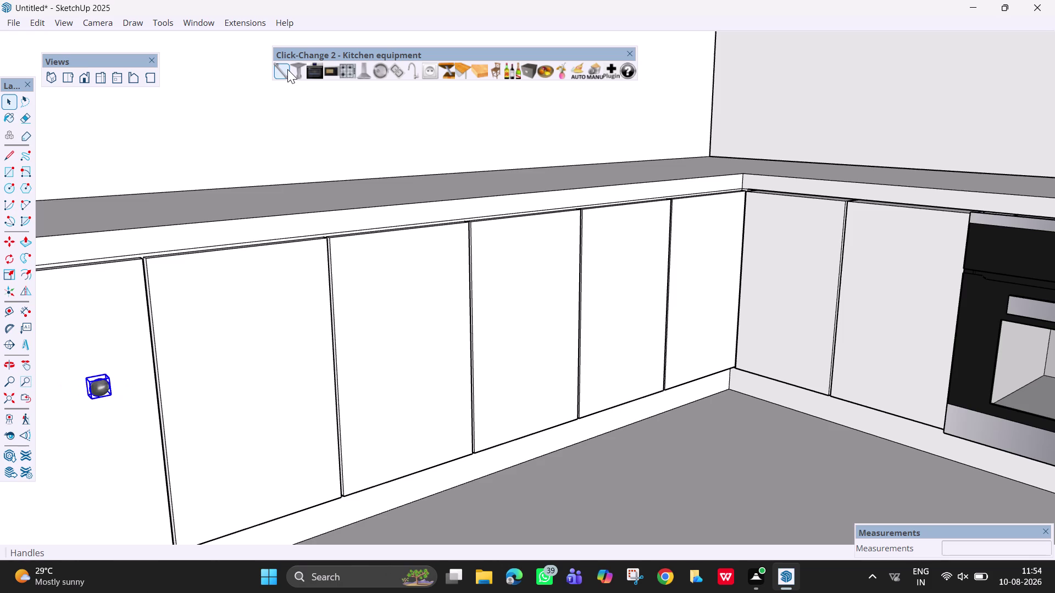
click(287, 69)
triple_click(287, 69)
double_click(288, 69)
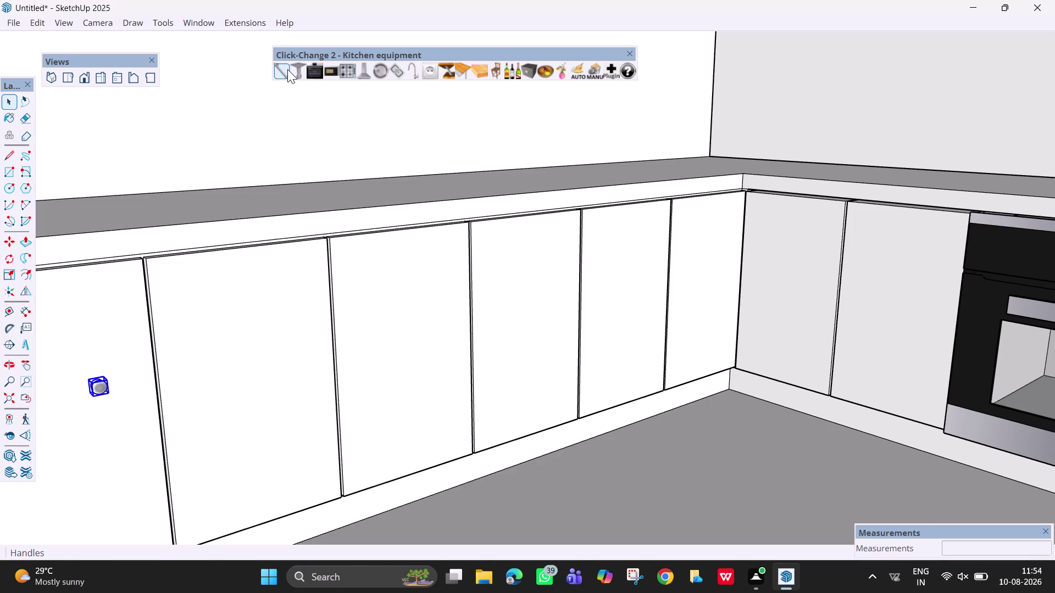
double_click(287, 69)
double_click(288, 70)
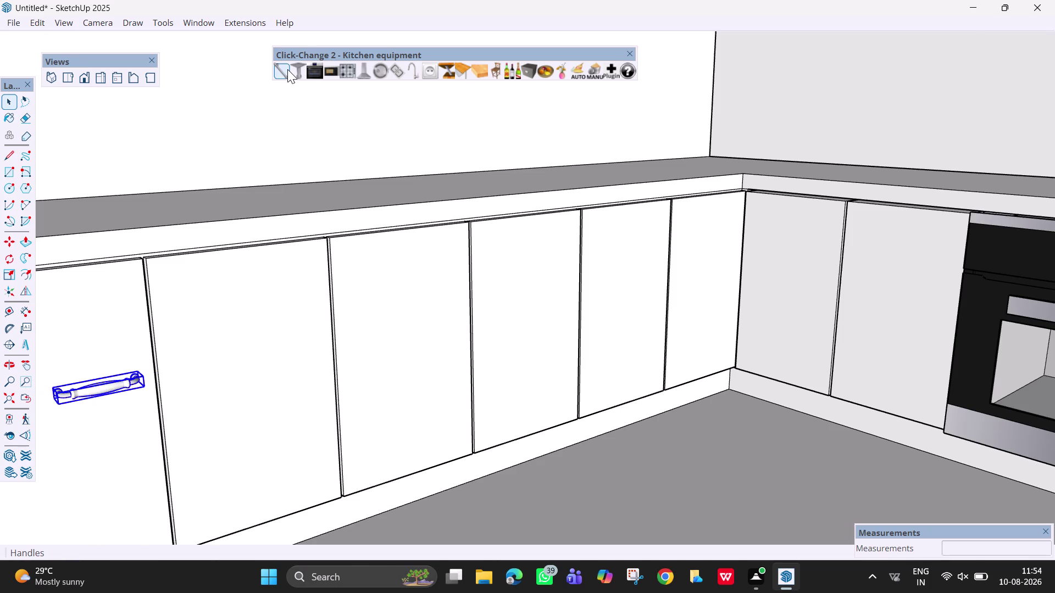
click(288, 69)
click(288, 69)
click(288, 69)
click(287, 70)
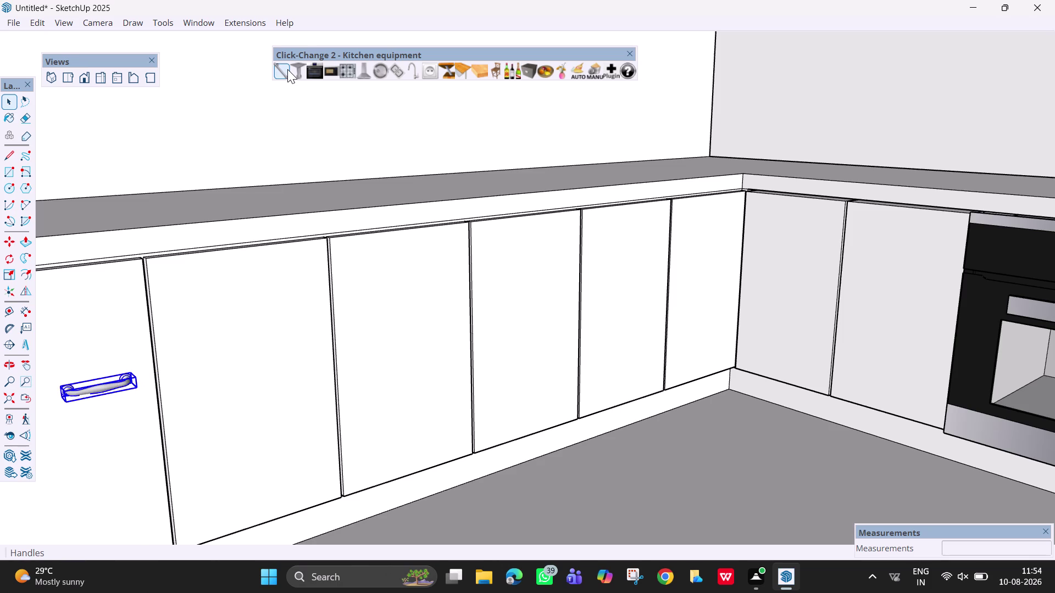
click(287, 69)
click(287, 69)
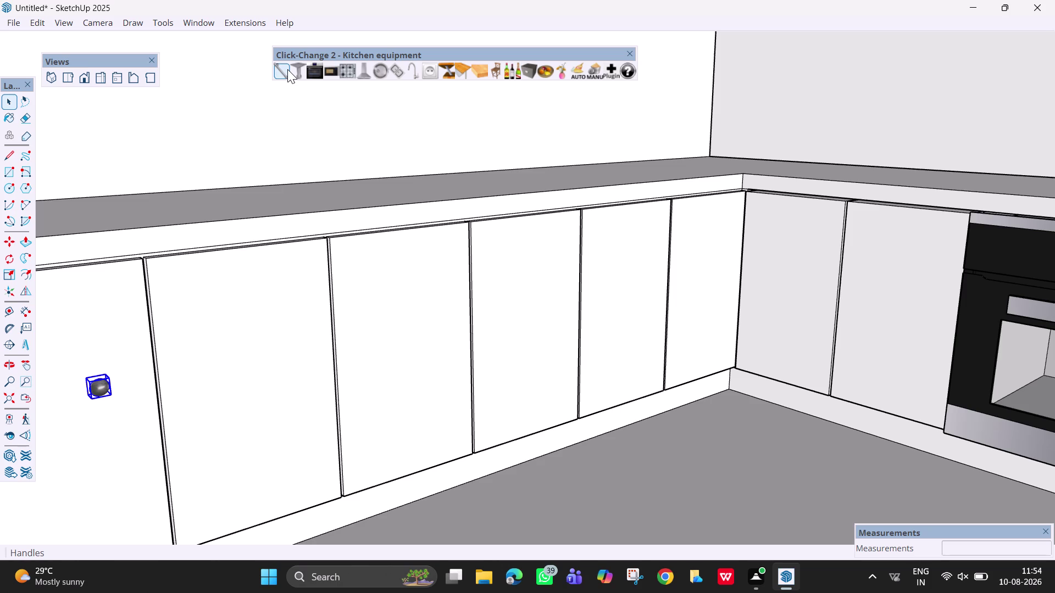
click(288, 69)
click(288, 69)
click(287, 69)
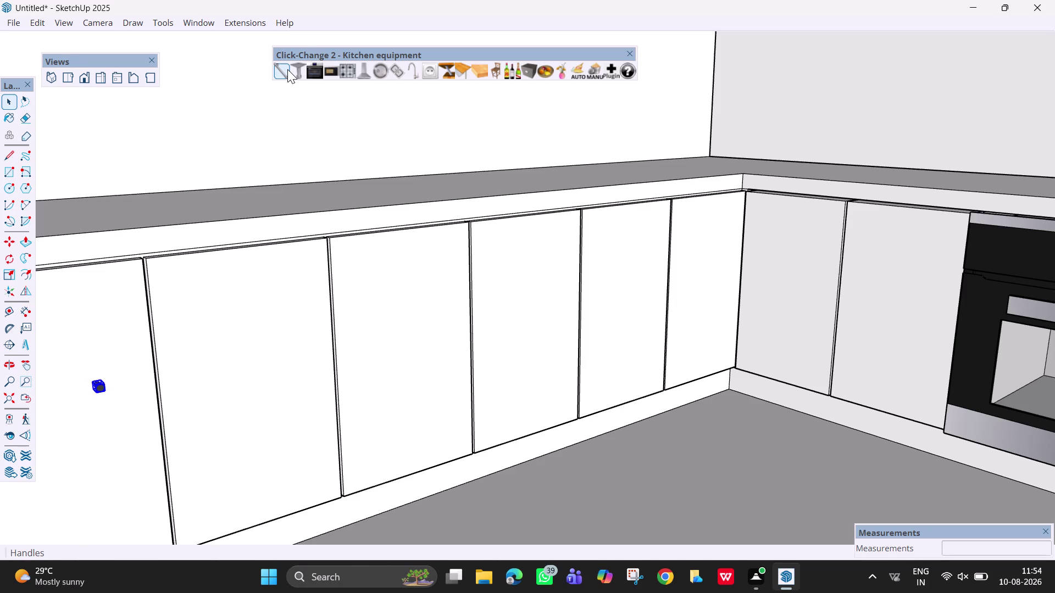
click(288, 69)
click(287, 69)
triple_click(287, 69)
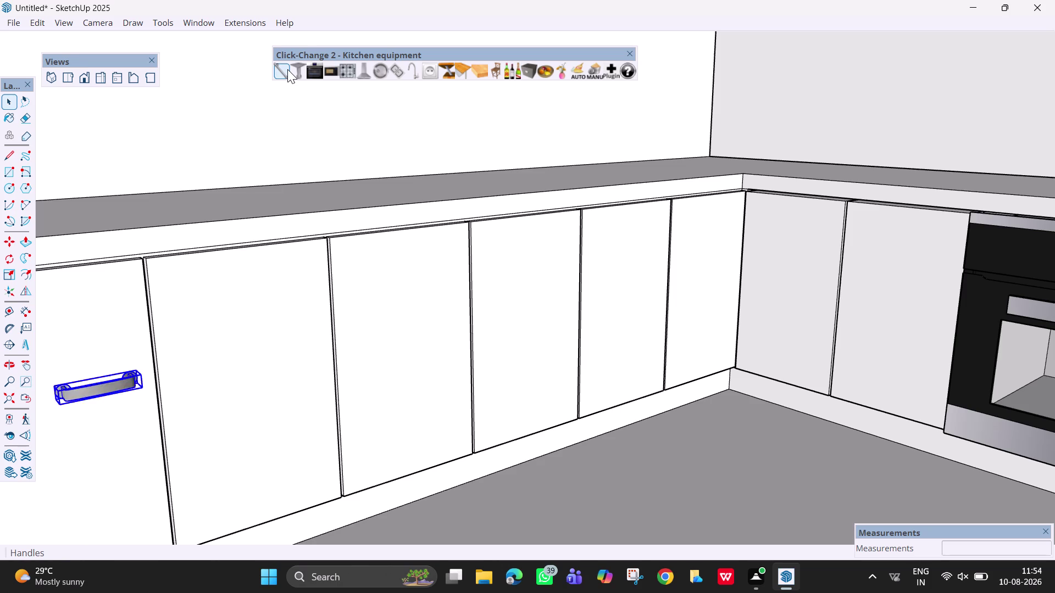
triple_click(287, 69)
triple_click(288, 69)
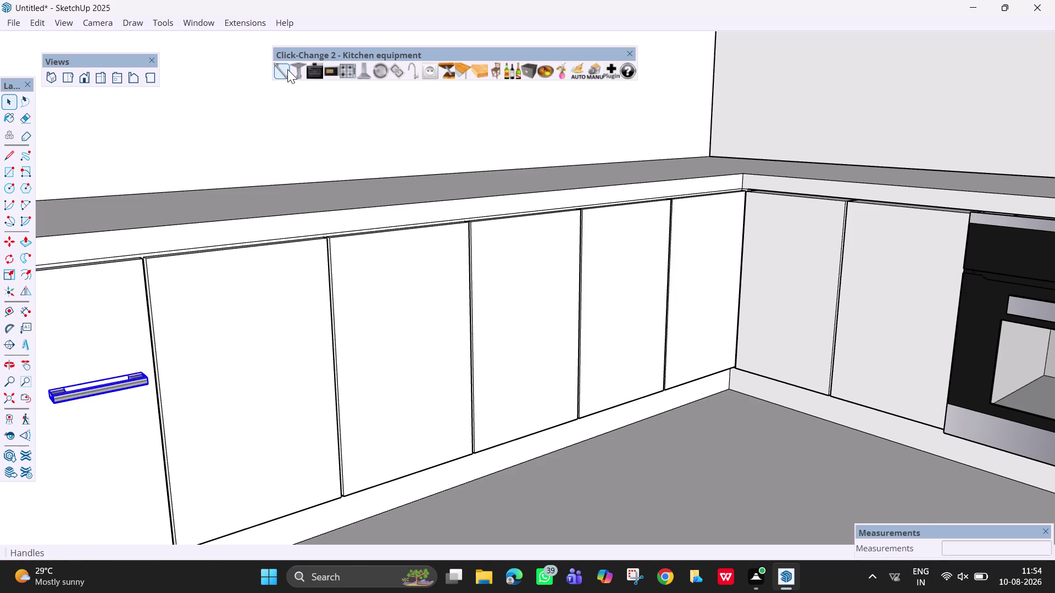
double_click(288, 69)
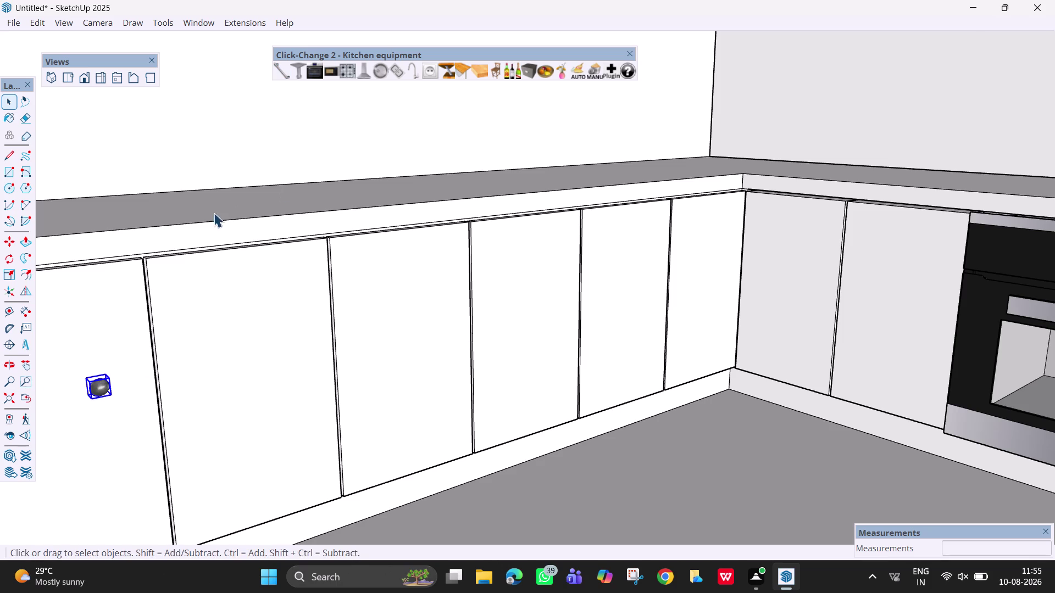
Move the round knob up to the top corner of the left door.
key(space)
key(space)
click(144, 181)
click(103, 390)
middle_drag(123, 411, 272, 412)
scroll(up, 3)
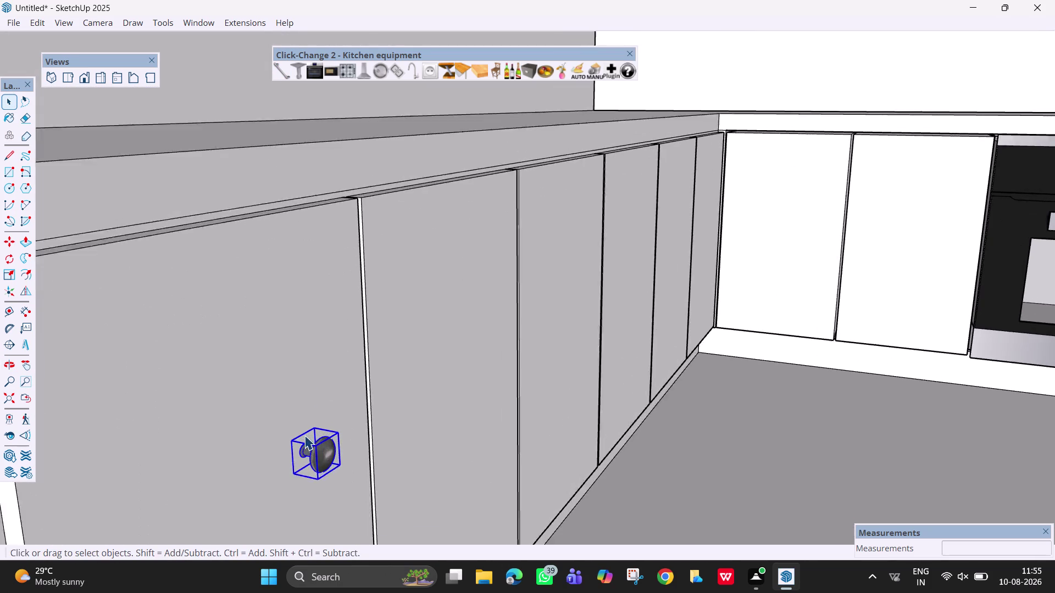
scroll(up, 3)
scroll(up, 3)
middle_drag(331, 411, 337, 424)
key(m)
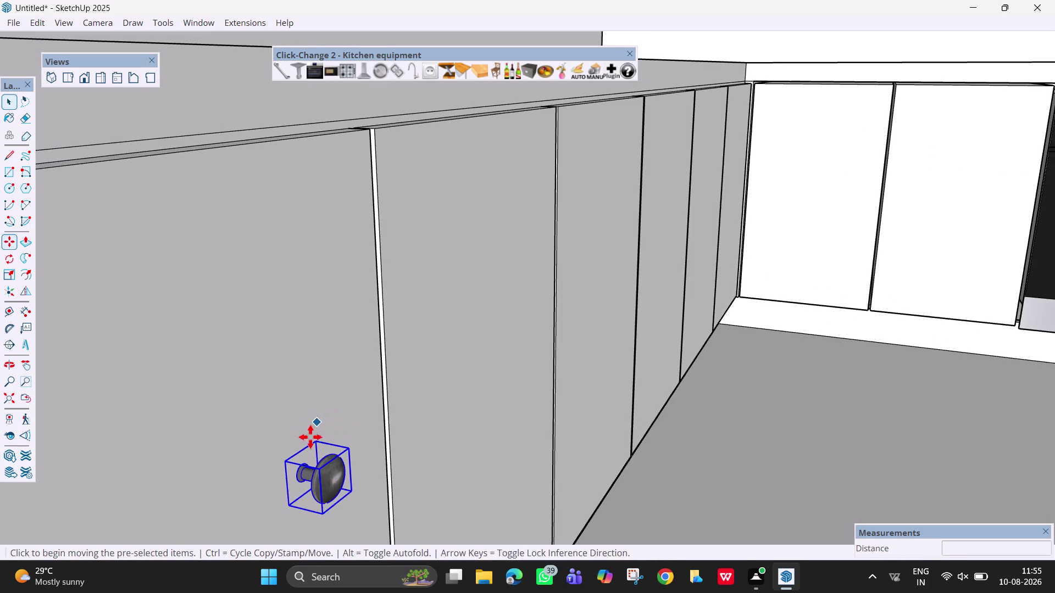
click(316, 441)
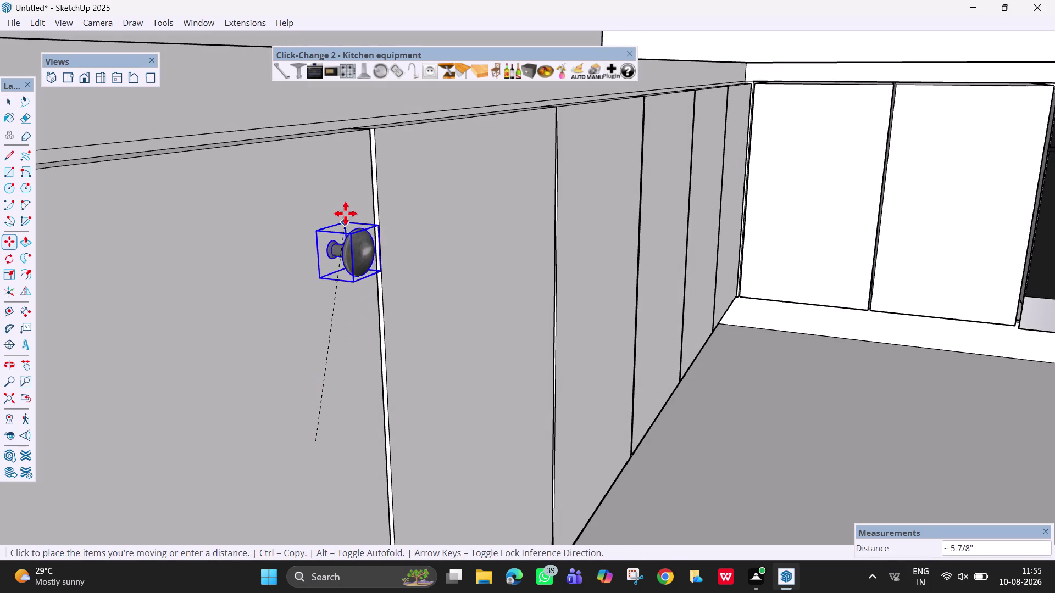
click(348, 166)
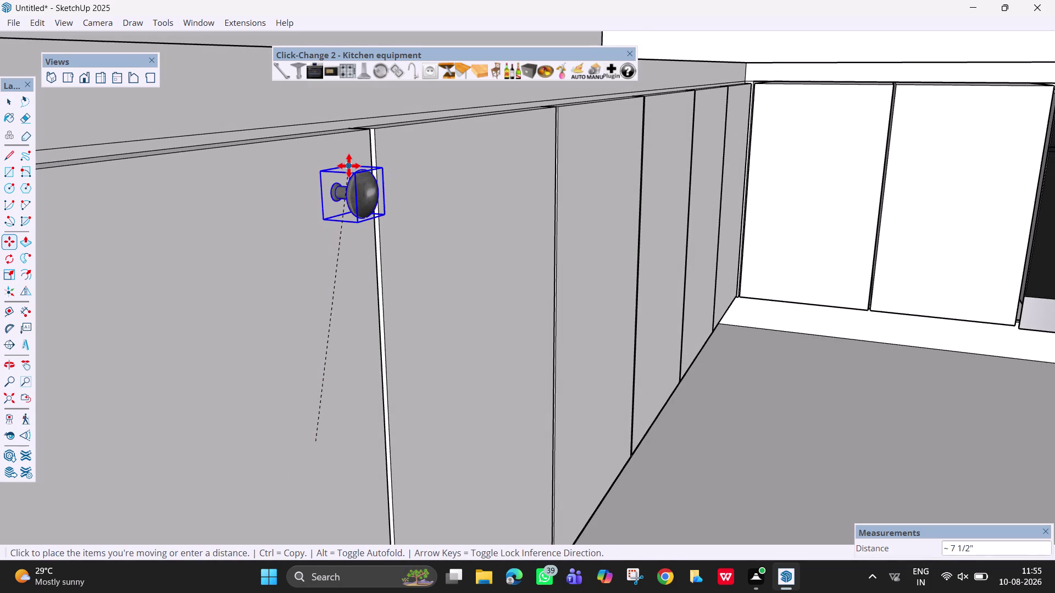
Orbit and pan around the cabinet doors to inspect the knob's new position.
scroll(down, 3)
middle_drag(469, 219, 250, 302)
middle_drag(416, 246, 383, 276)
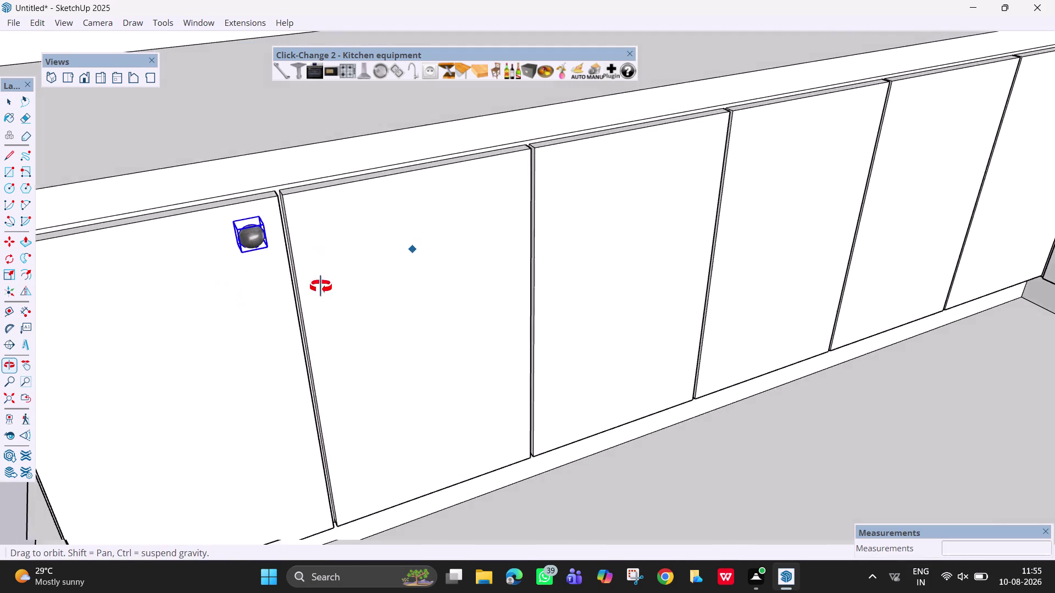
middle_drag(383, 276, 261, 256)
scroll(up, 3)
scroll(down, 3)
key(h)
drag(391, 291, 394, 339)
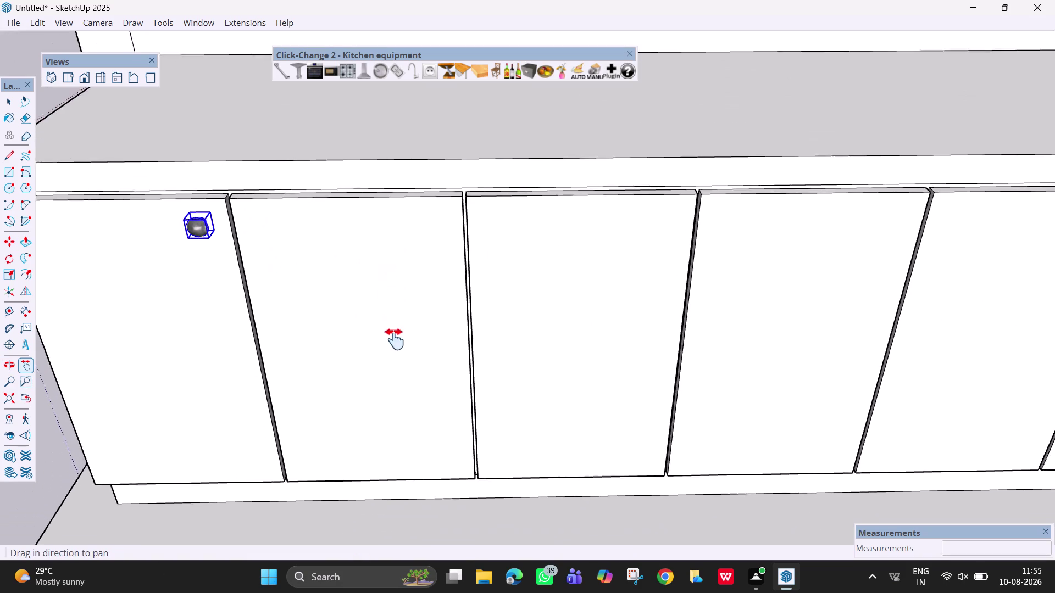
drag(395, 338, 393, 346)
middle_drag(442, 329, 318, 367)
scroll(up, 3)
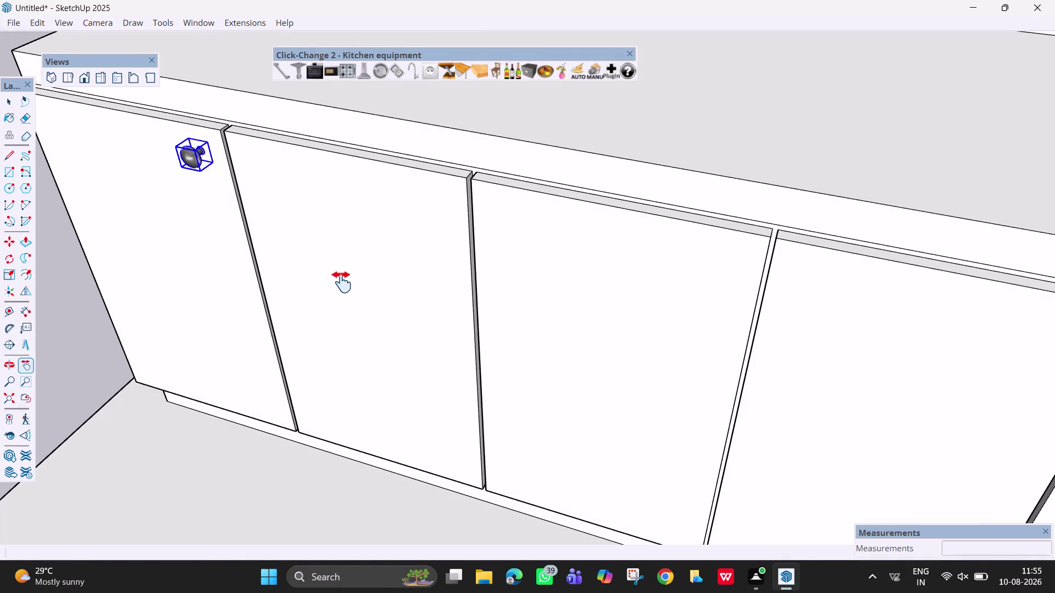
drag(348, 285, 422, 398)
middle_drag(323, 280, 323, 278)
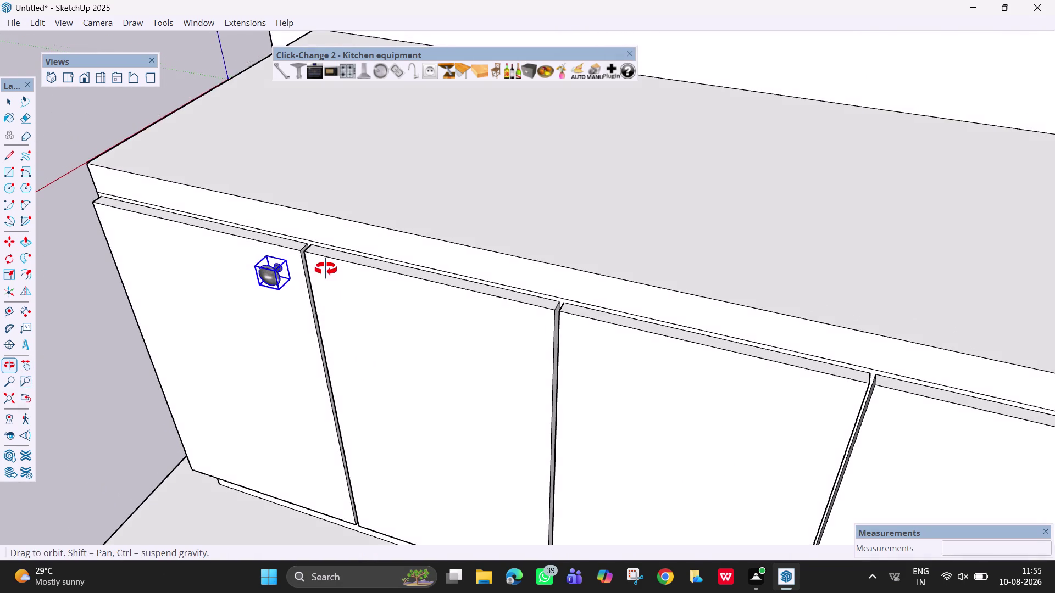
middle_drag(322, 277, 419, 194)
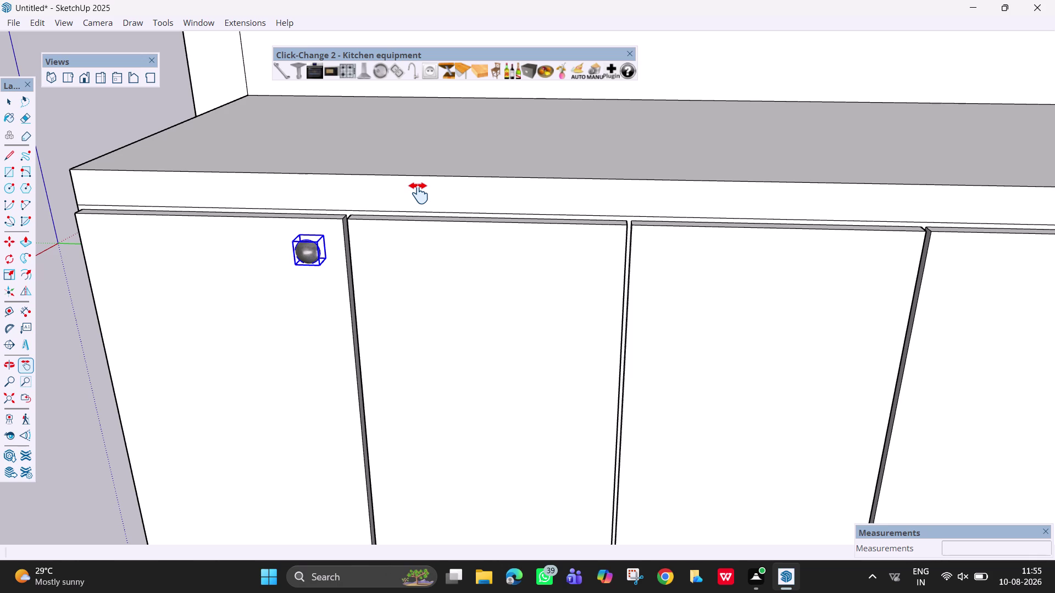
scroll(up, 3)
scroll(down, 3)
middle_drag(346, 258, 355, 345)
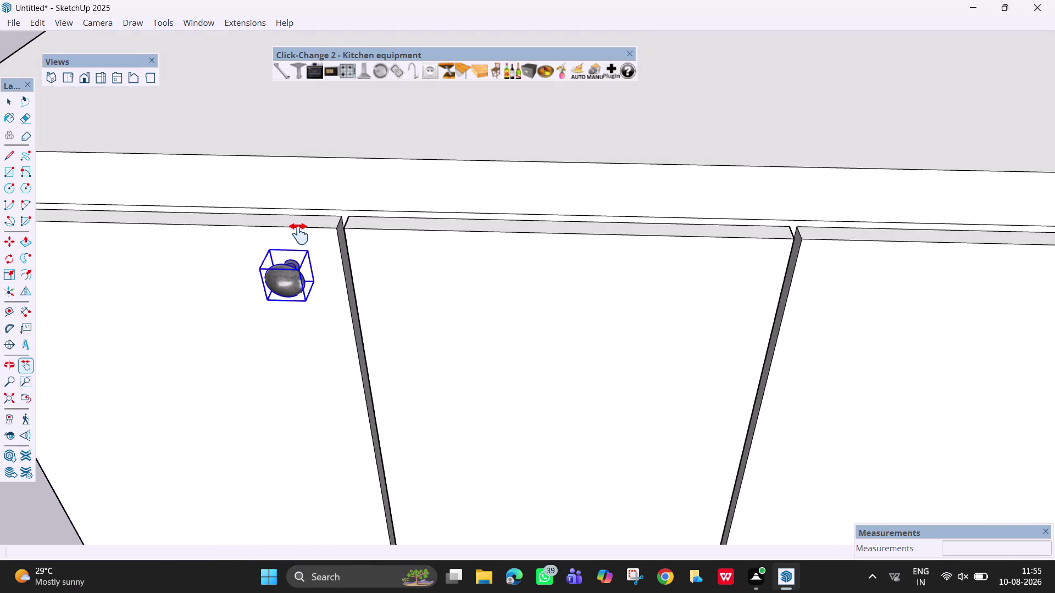
key(space)
Cycle the knob through further Click-Change handle styles.
click(283, 73)
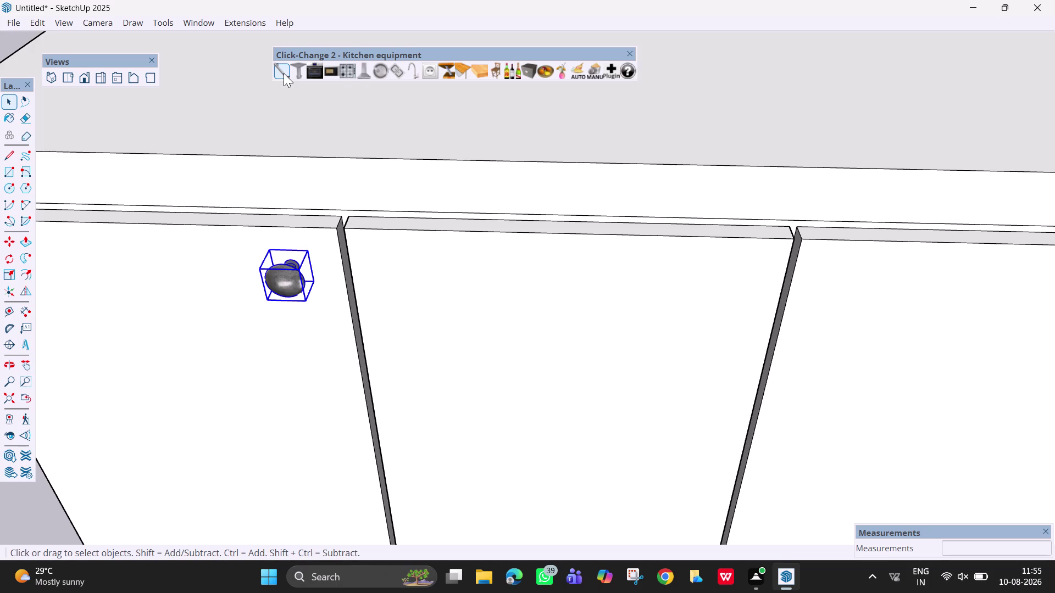
double_click(284, 73)
click(283, 73)
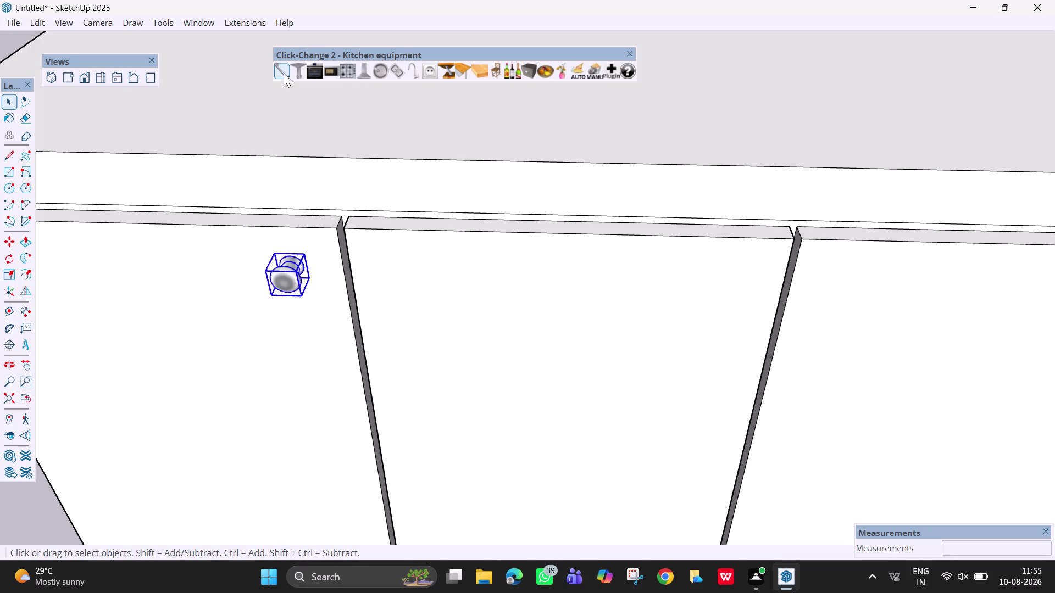
click(283, 73)
click(284, 73)
click(284, 73)
click(283, 73)
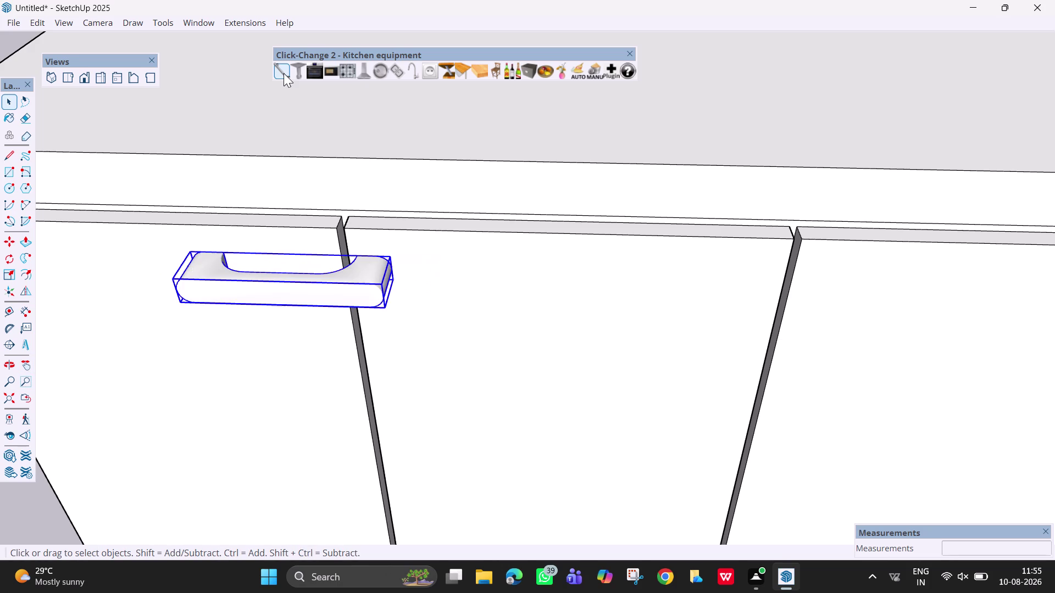
click(283, 73)
click(284, 73)
click(284, 73)
click(283, 73)
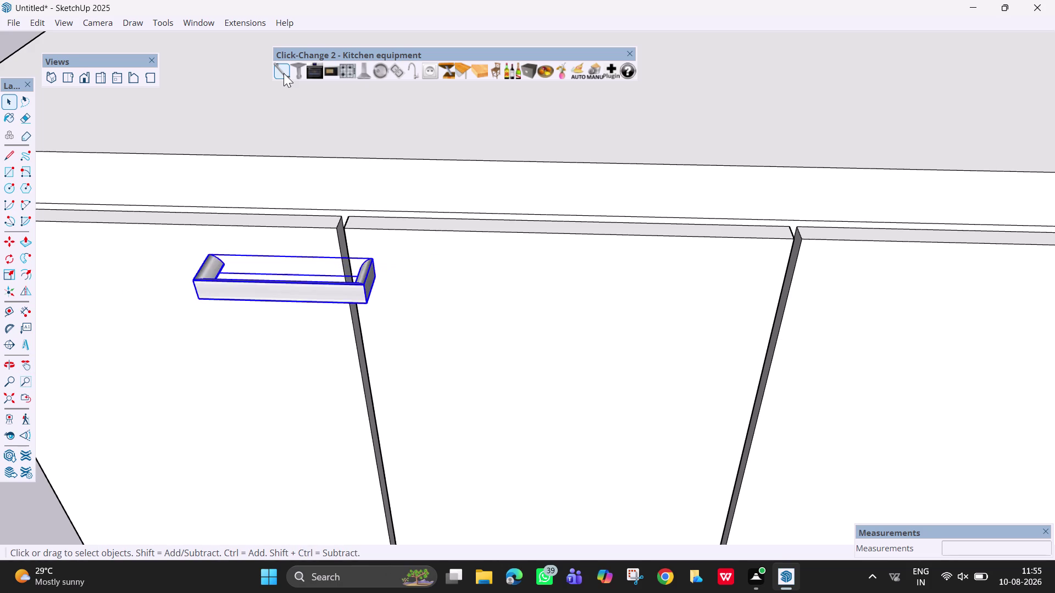
click(284, 73)
click(284, 73)
click(283, 73)
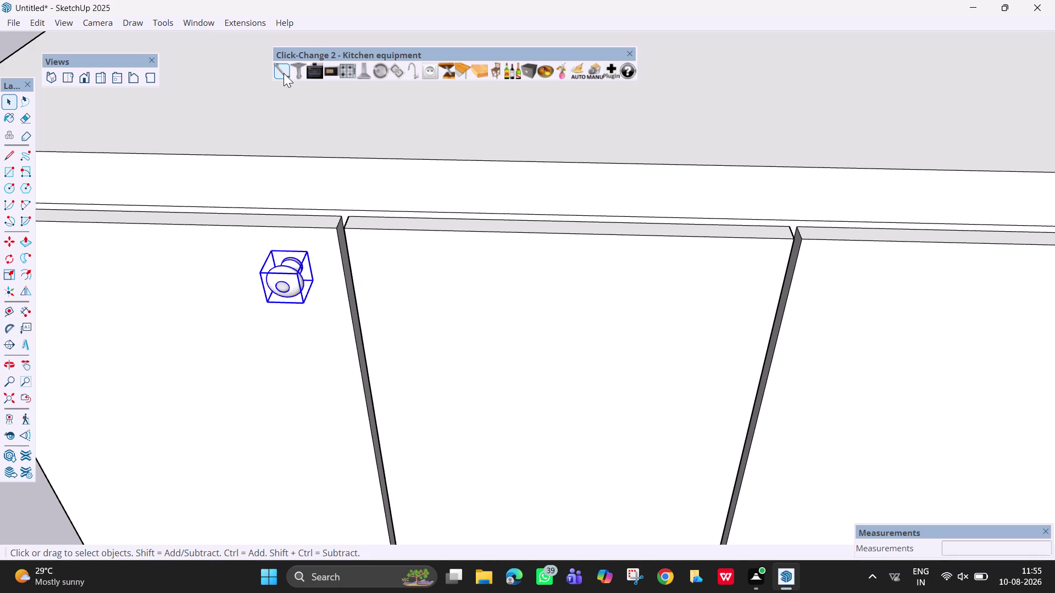
Clear the knob selection and orbit to view it face-on.
key(Escape)
key(grave)
click(353, 181)
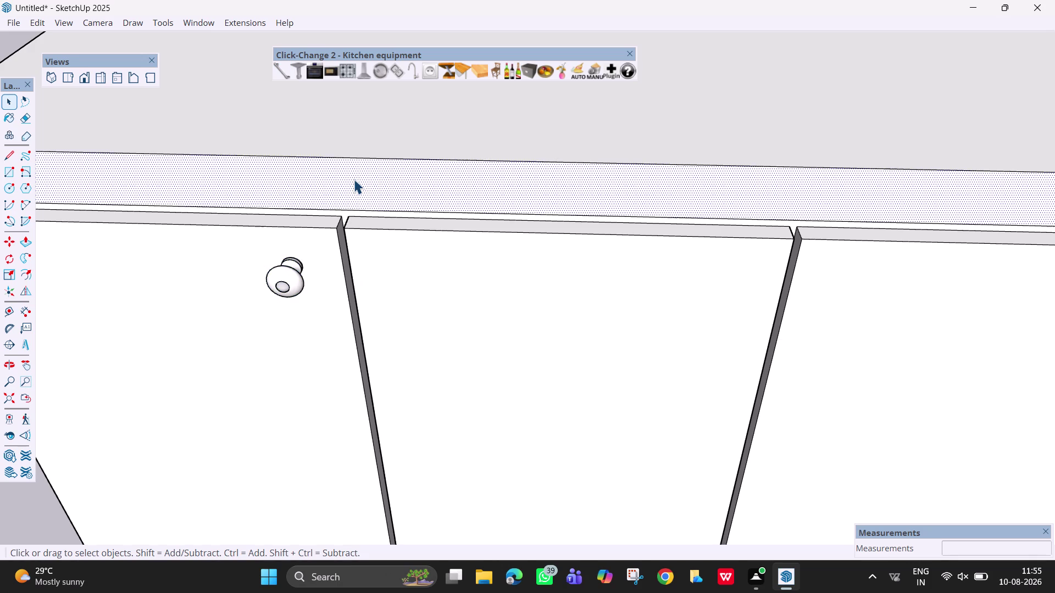
middle_drag(345, 312, 393, 249)
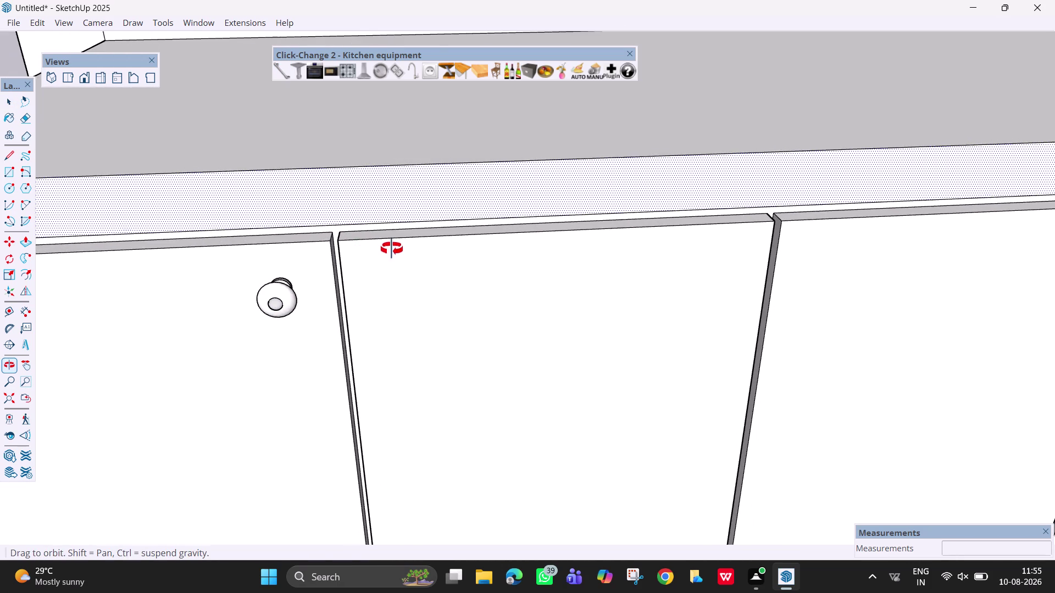
middle_drag(332, 289, 332, 216)
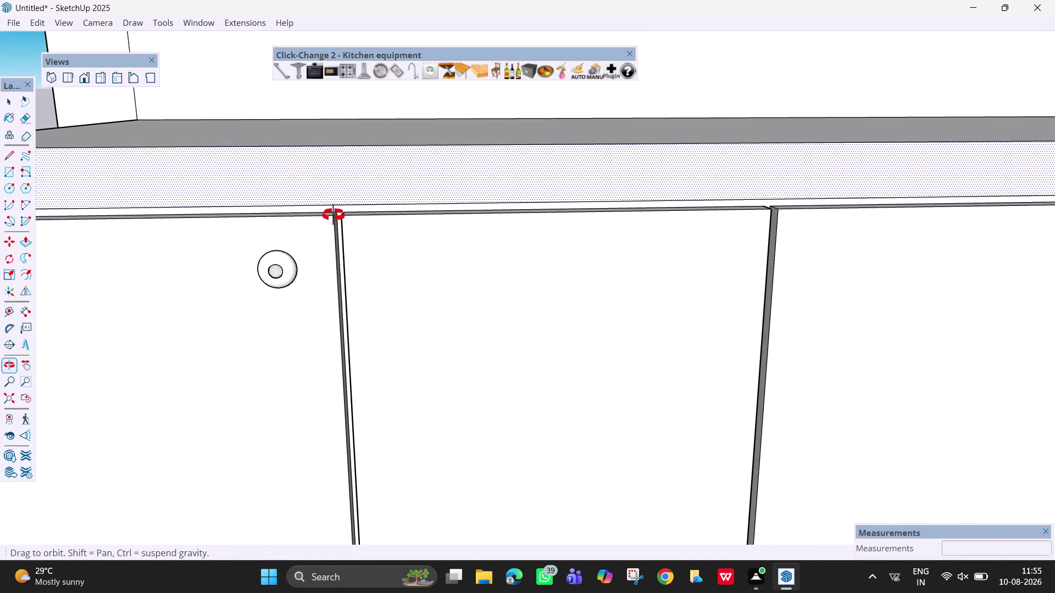
middle_drag(333, 215, 338, 212)
Move the knob near the top of the left door, close to the door gap.
click(288, 267)
key(m)
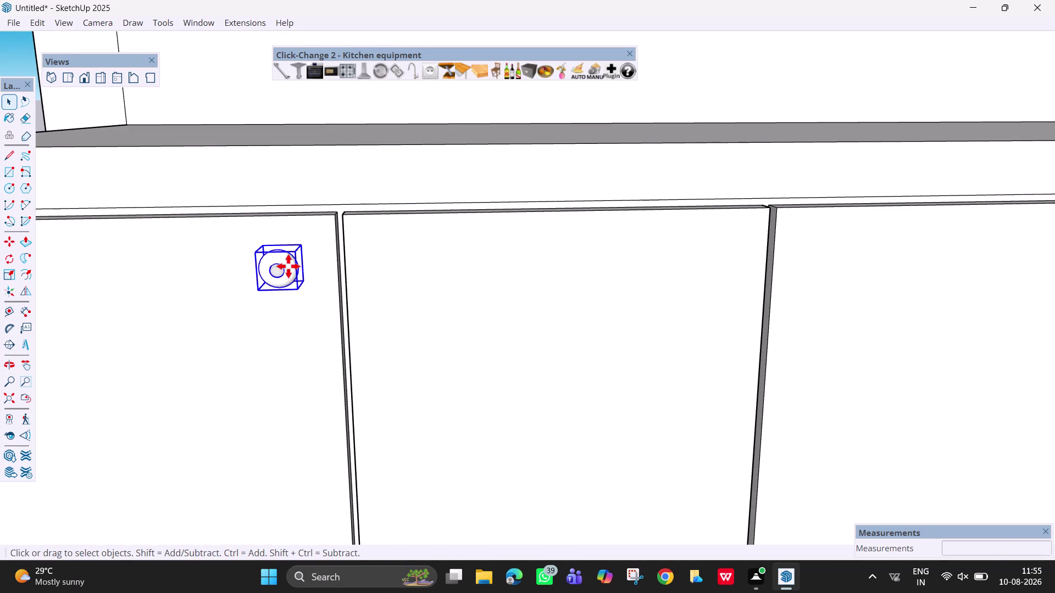
click(342, 205)
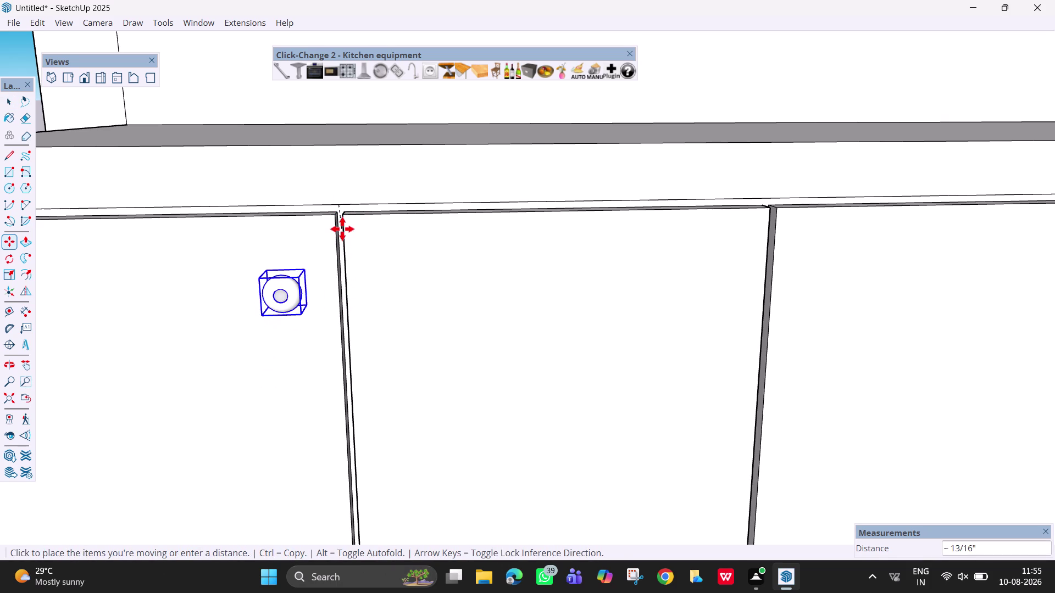
key(Escape)
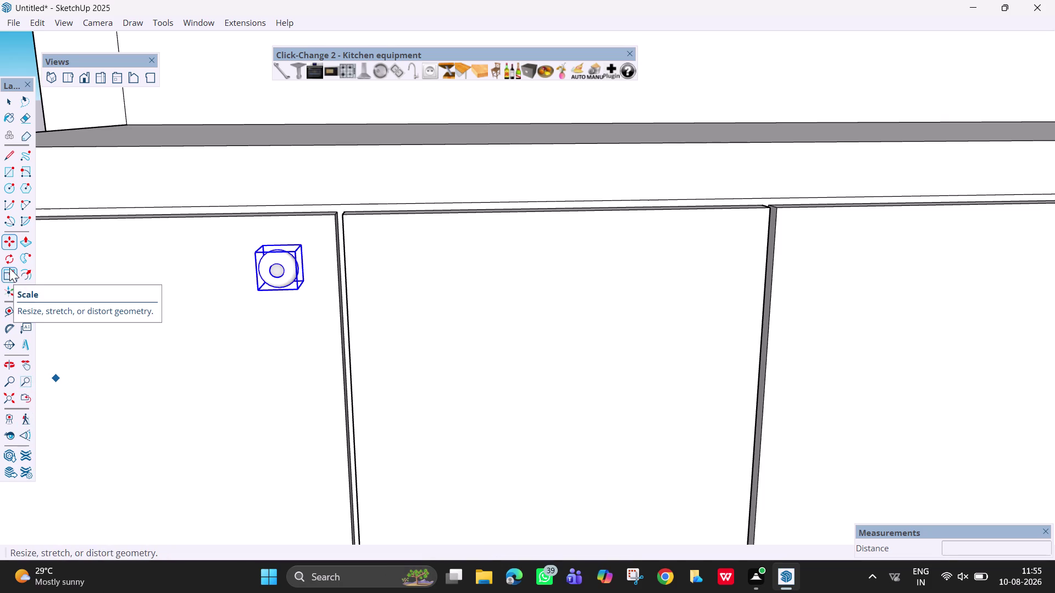
click(26, 289)
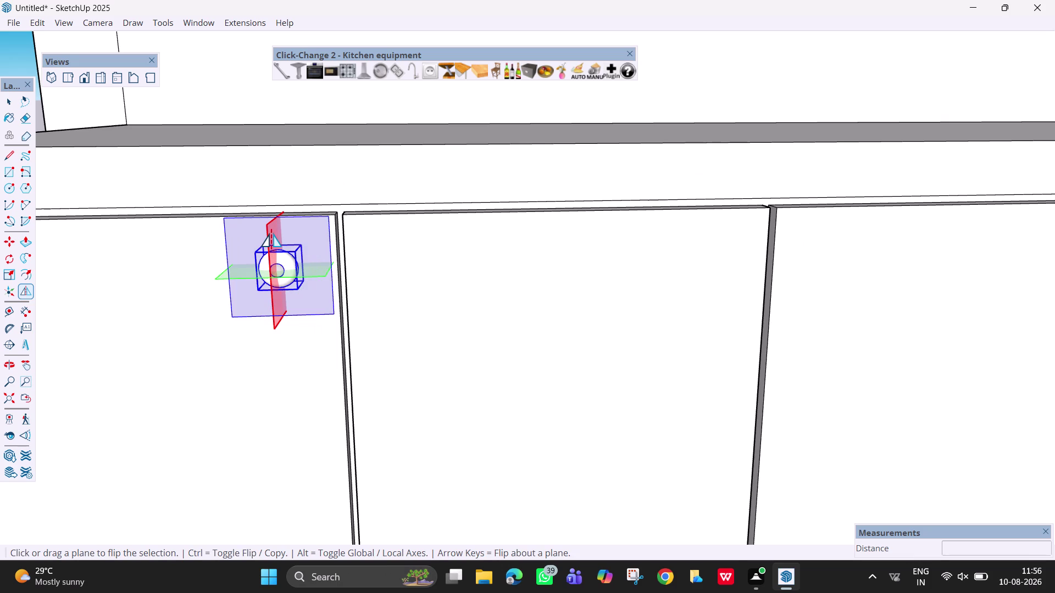
Drag the red flip plane to the door gap, mirroring the knob onto the next door.
click(268, 232)
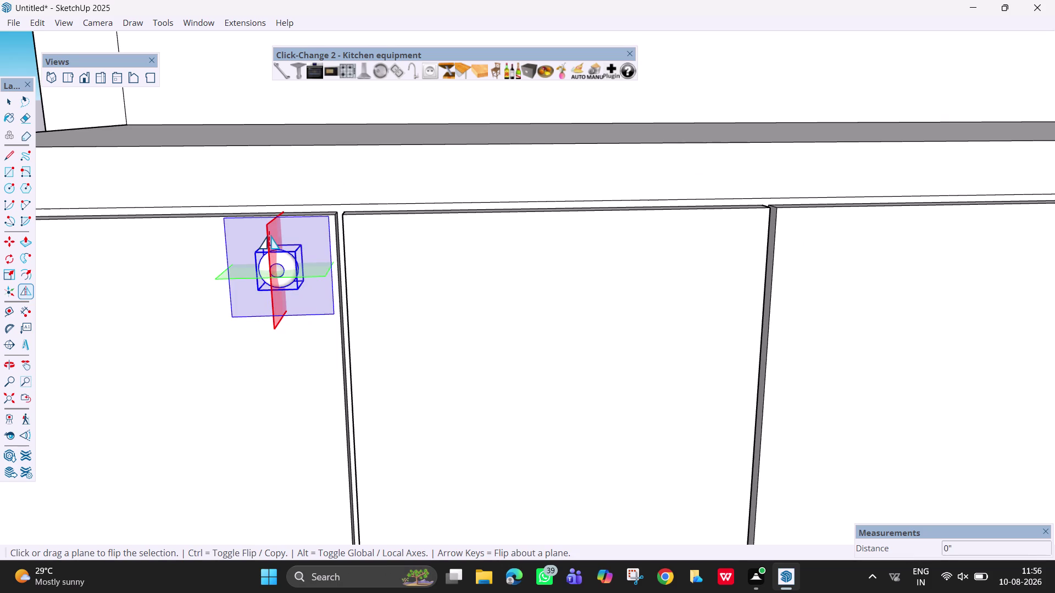
middle_drag(276, 249, 229, 265)
click(264, 317)
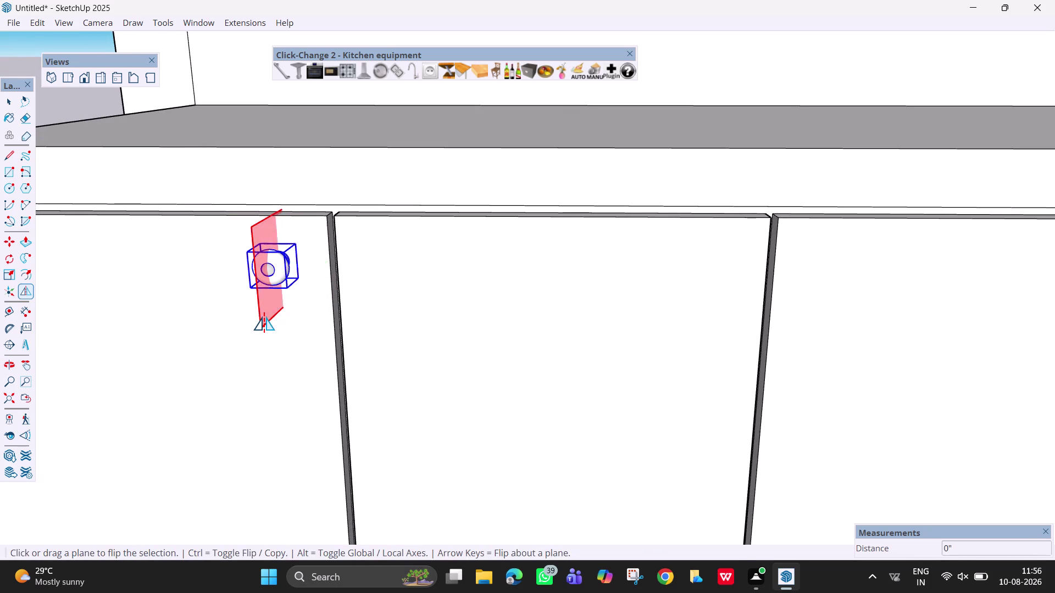
double_click(264, 316)
drag(265, 317, 344, 314)
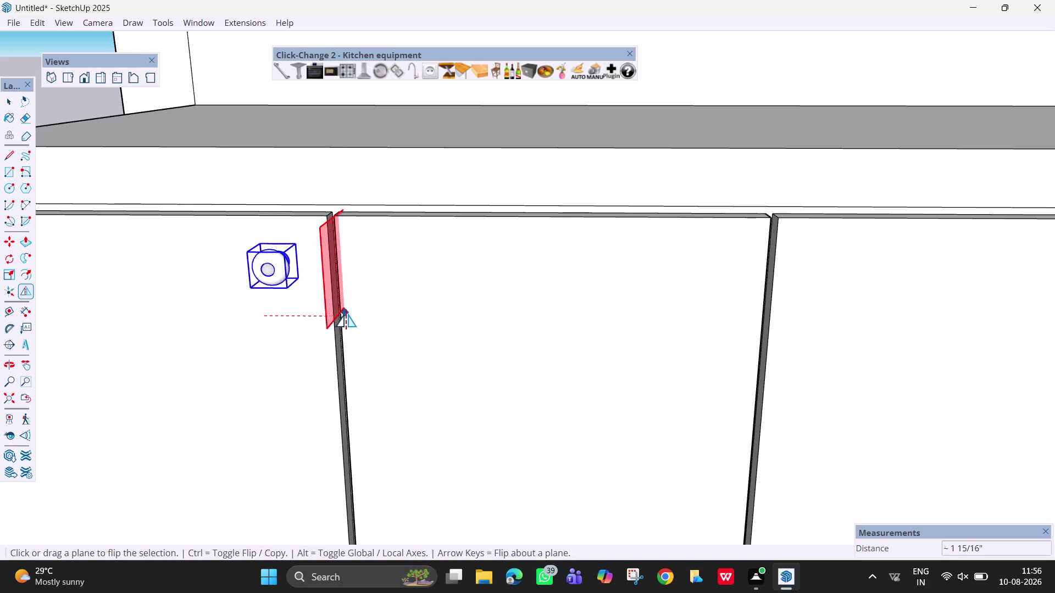
drag(345, 314, 339, 313)
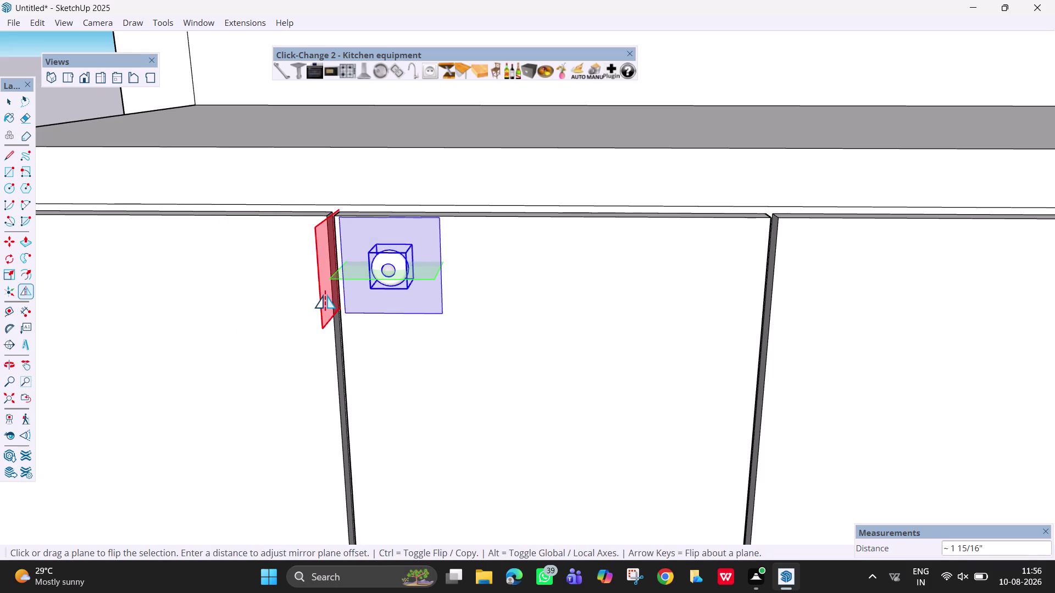
Finish the flip, leaving the knob near the adjoining door's left edge, and return to selection.
key(Left)
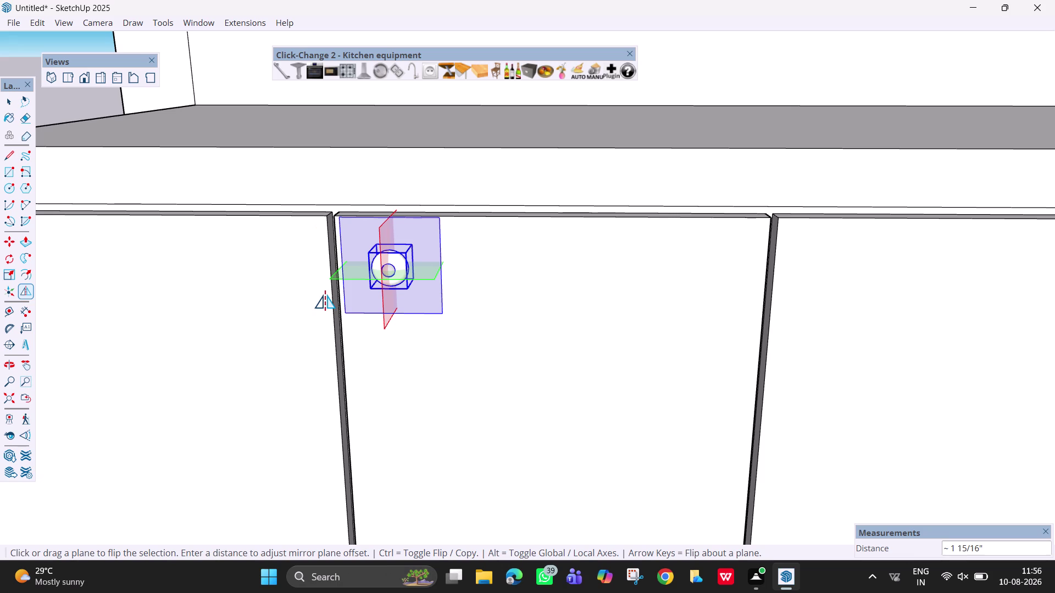
key(Left)
key(Right)
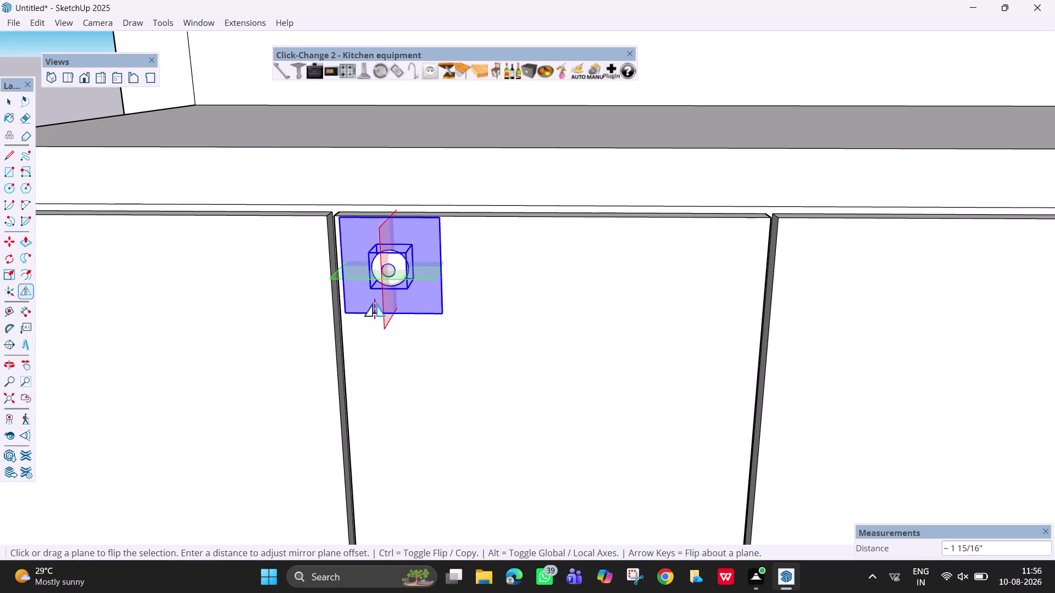
click(384, 318)
double_click(384, 317)
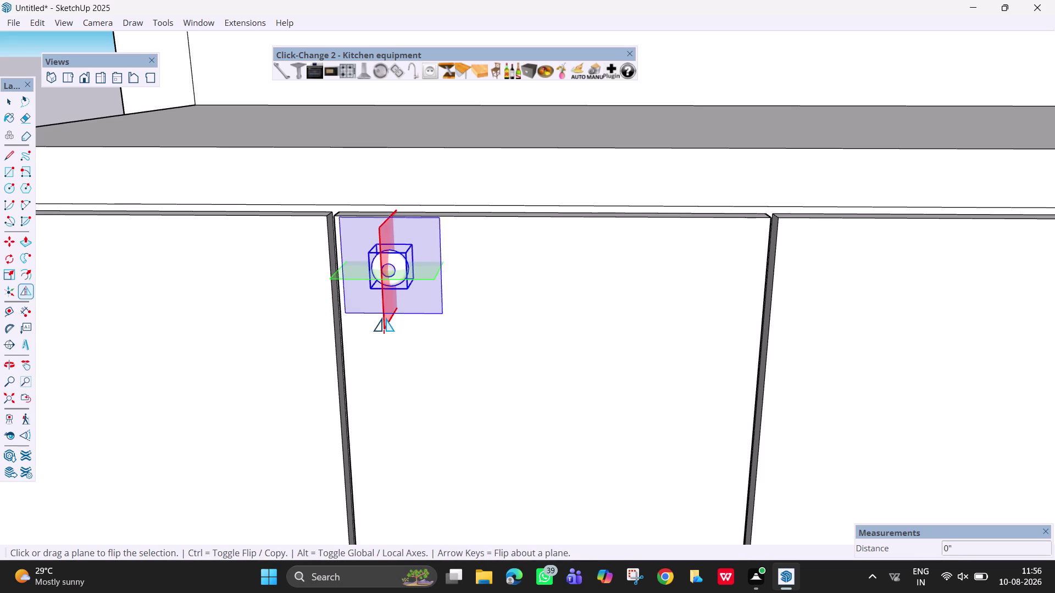
click(384, 317)
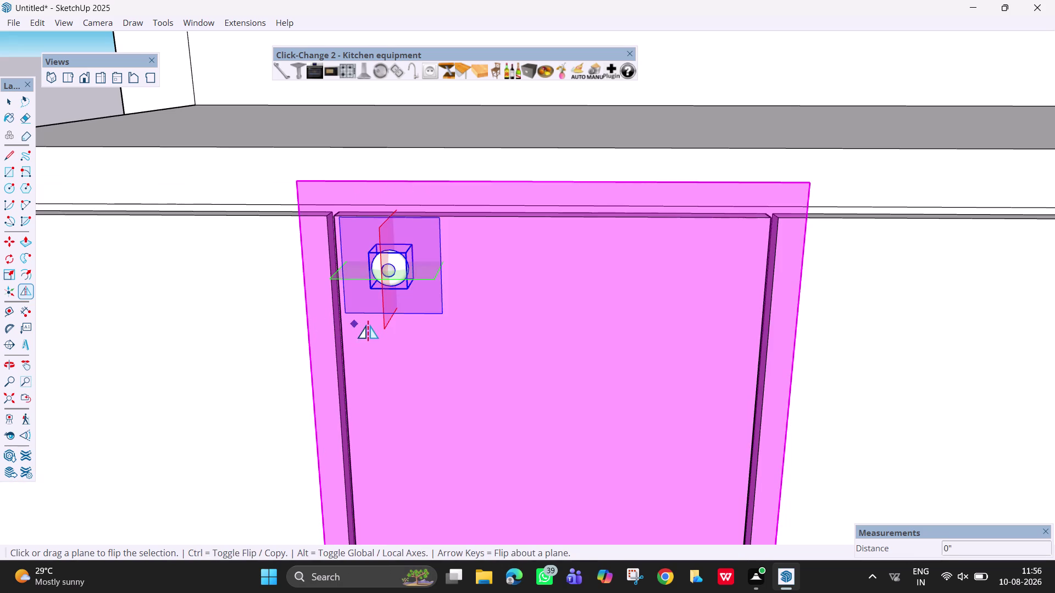
key(Escape)
key(Escape)
key(Escape)
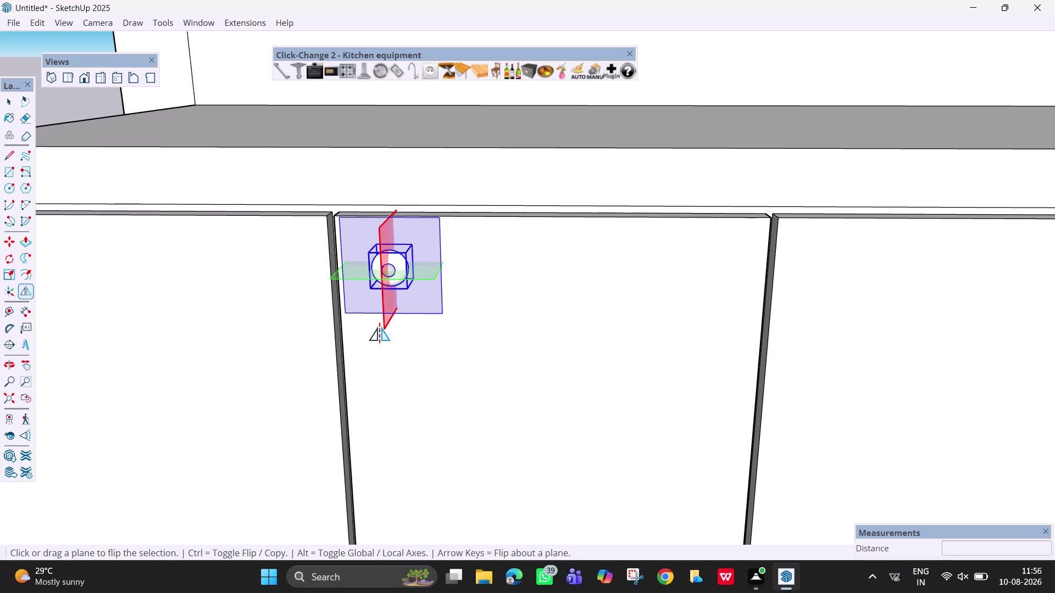
key(Escape)
key(Escape)
key(Escape)
scroll(down, 3)
middle_drag(408, 315, 457, 377)
key(space)
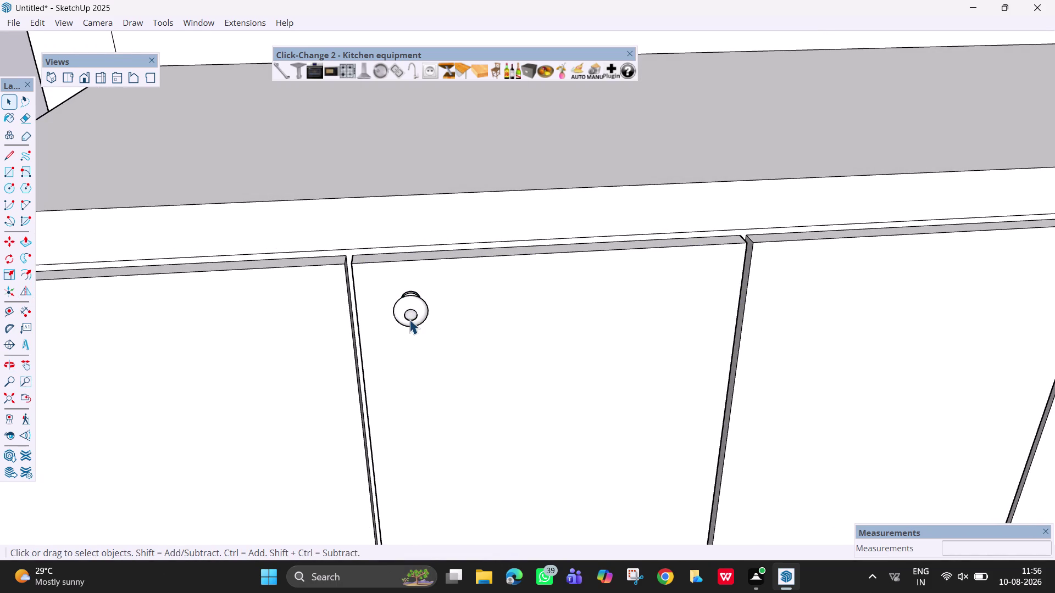
Copy the second door's knob by its corner onto the left door along the green axis.
click(410, 319)
text(m m)
drag(409, 319, 403, 319)
key(Escape)
key(m)
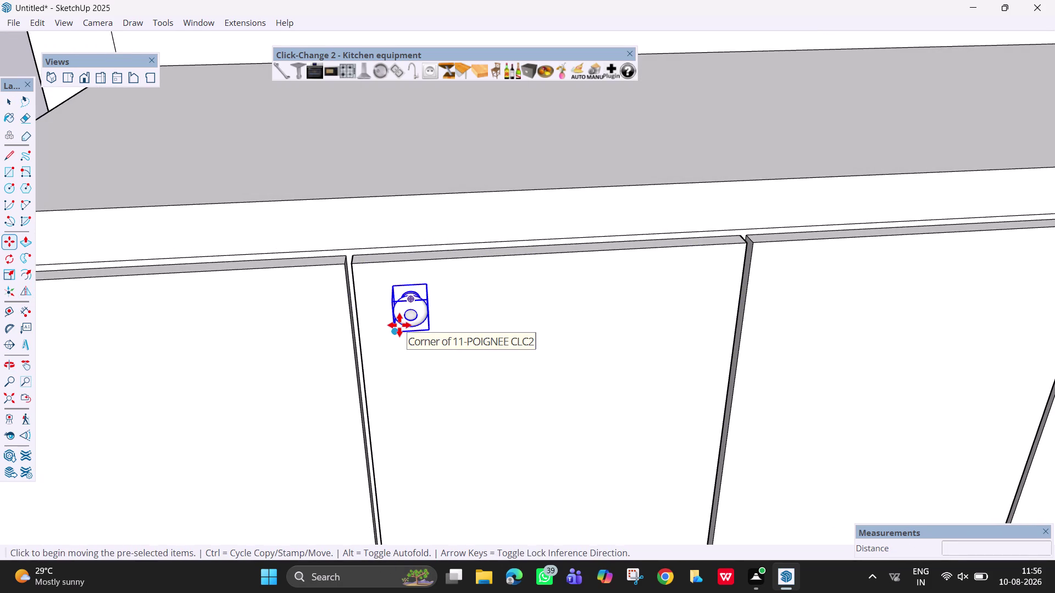
click(401, 324)
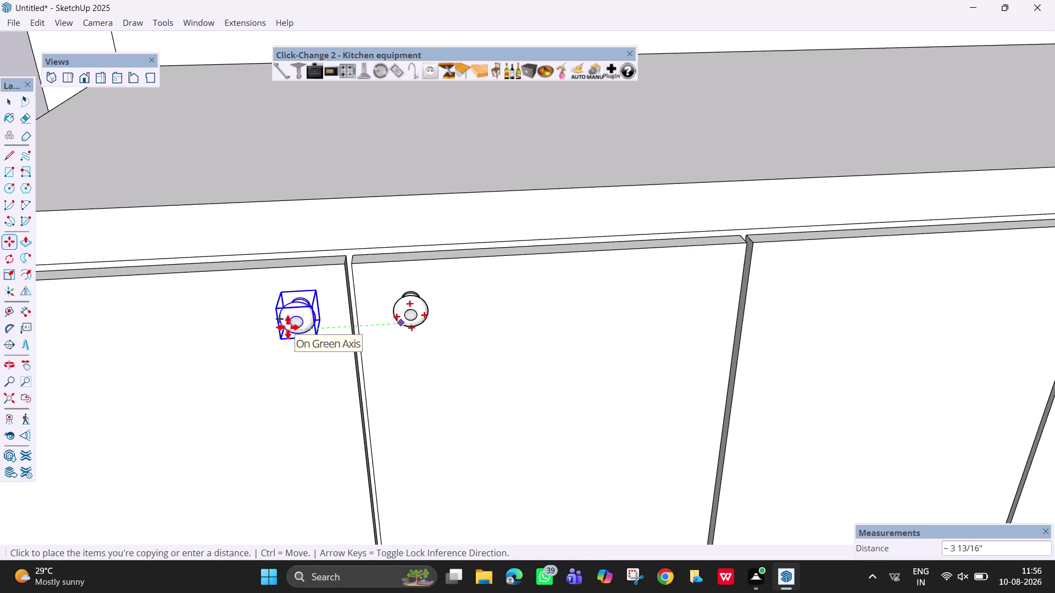
click(288, 328)
Orbit to face the doors and pick the left door's knob for another copy.
middle_drag(423, 371, 411, 287)
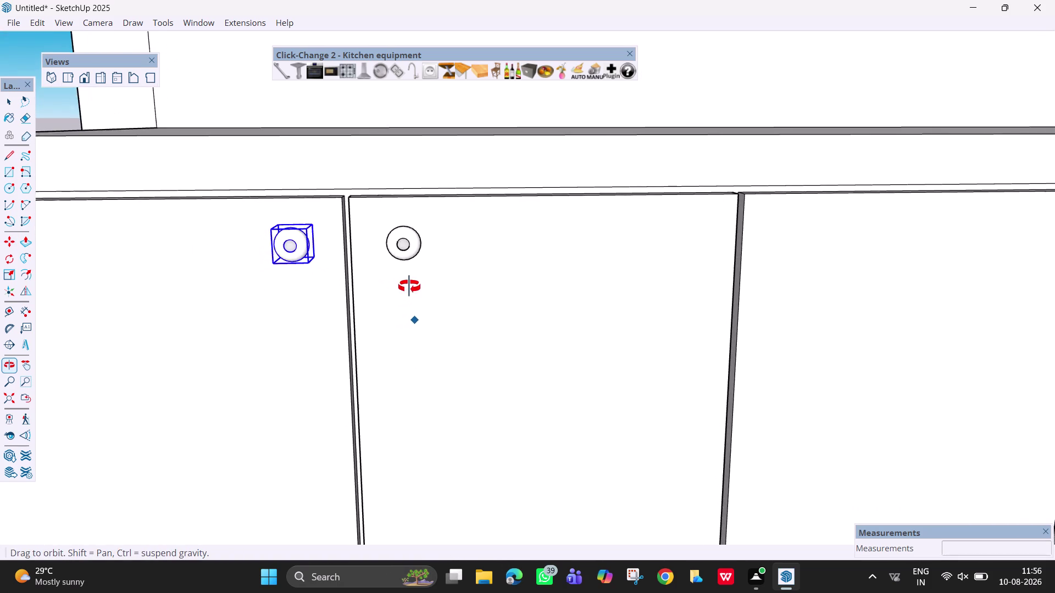
middle_drag(410, 287, 393, 304)
middle_drag(450, 358, 427, 388)
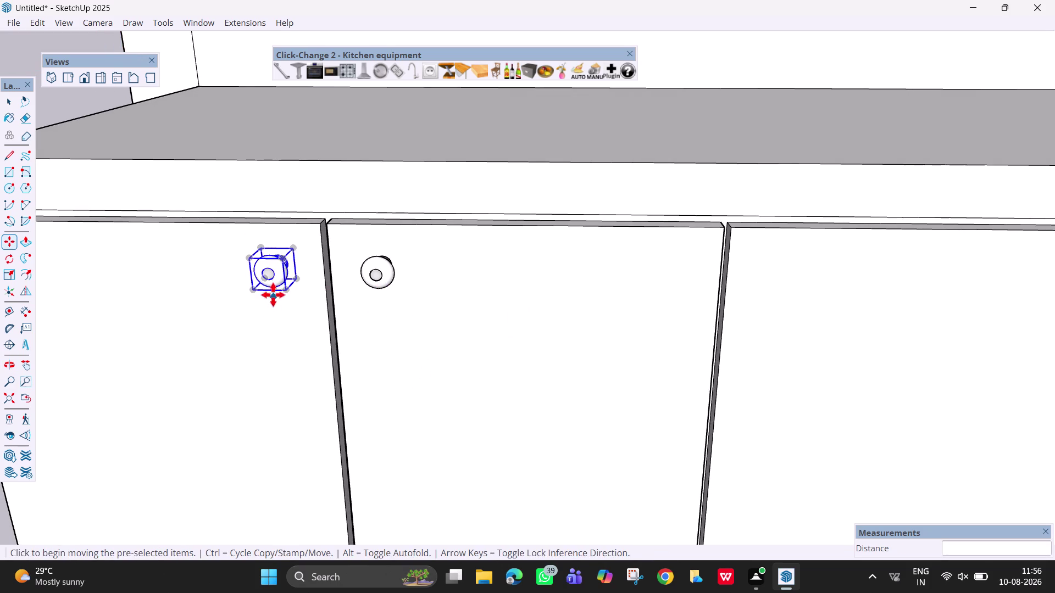
click(261, 286)
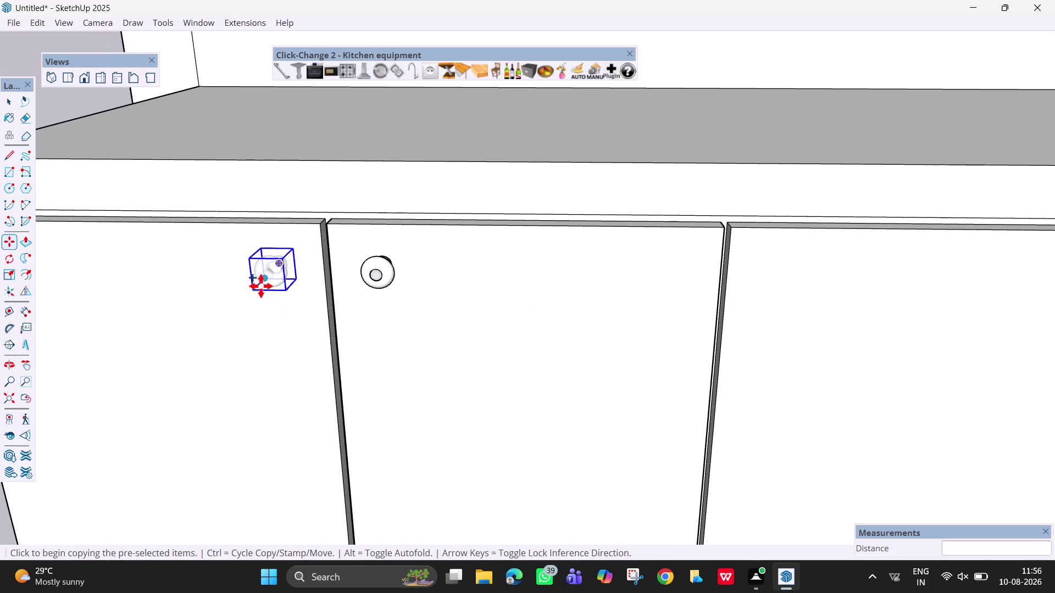
scroll(down, 3)
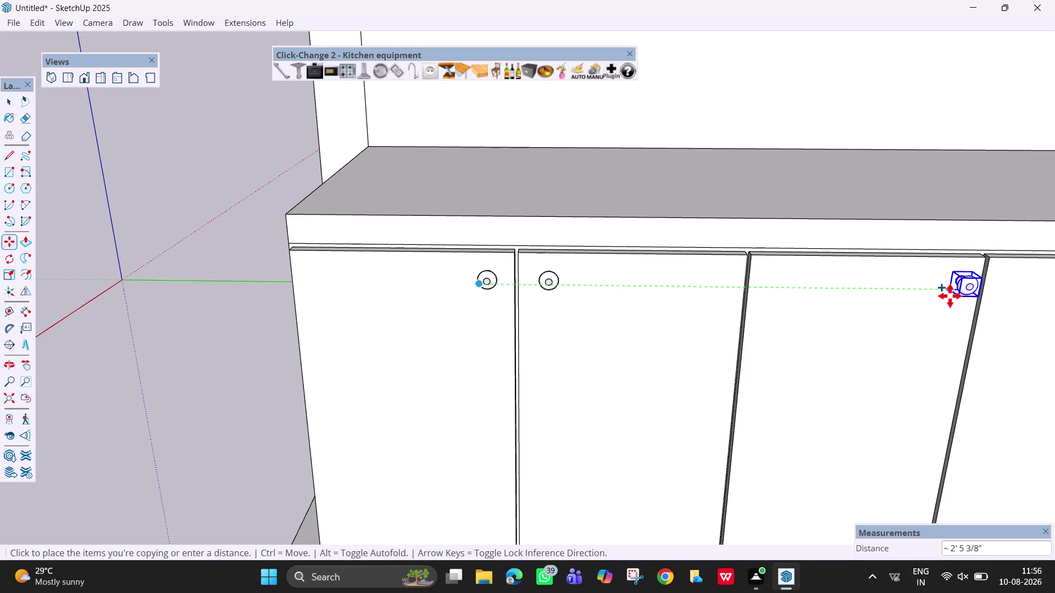
Place the copied round knob on the third cabinet door.
click(949, 296)
key(Escape)
key(h)
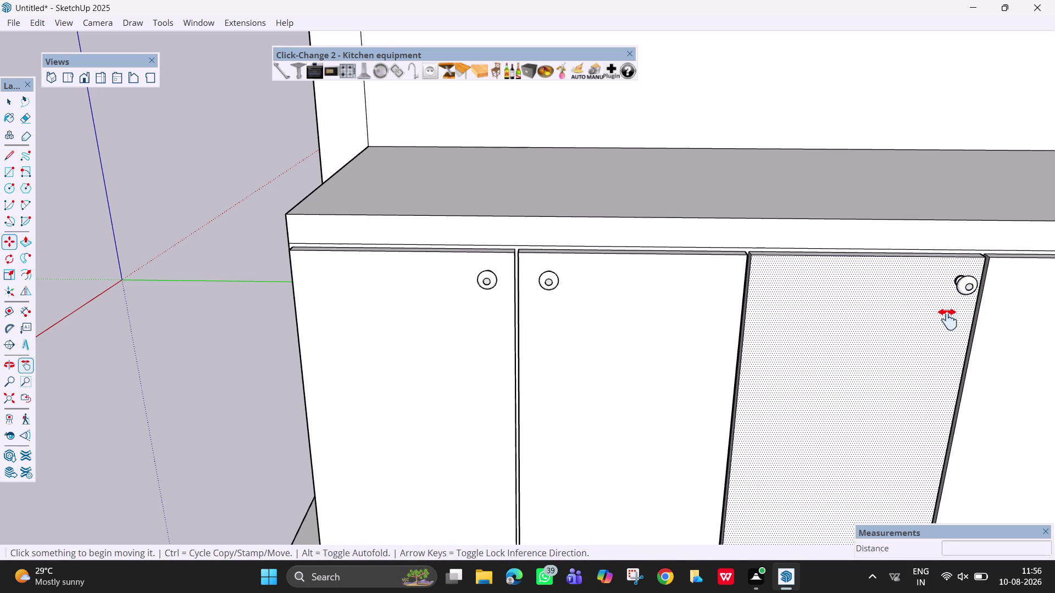
drag(871, 337, 528, 370)
middle_drag(693, 352, 641, 341)
scroll(up, 3)
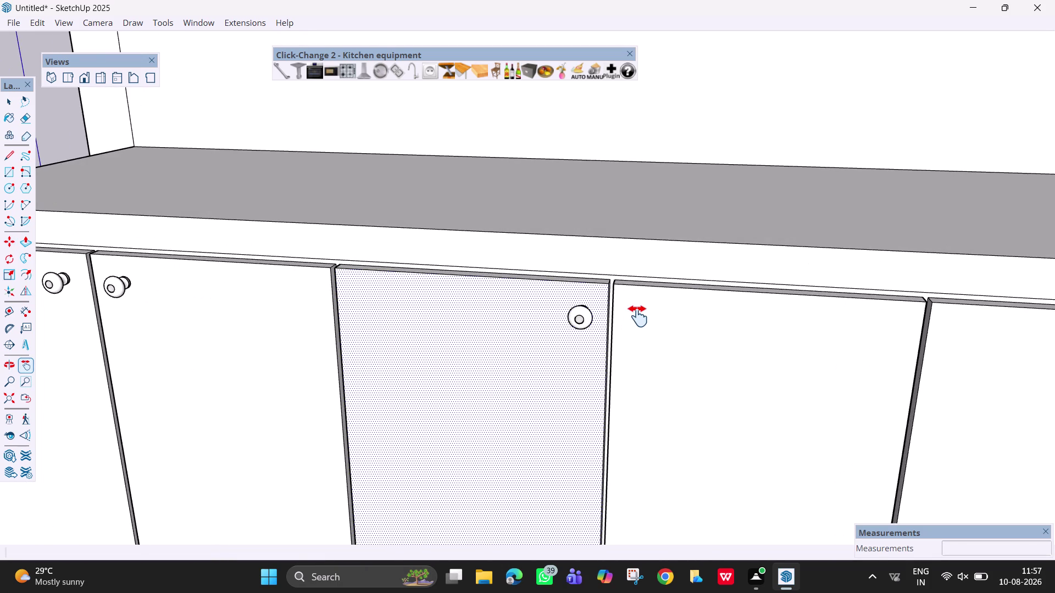
scroll(up, 3)
Copy the third door's knob onto the fourth door along the green axis, beside the gap.
key(m)
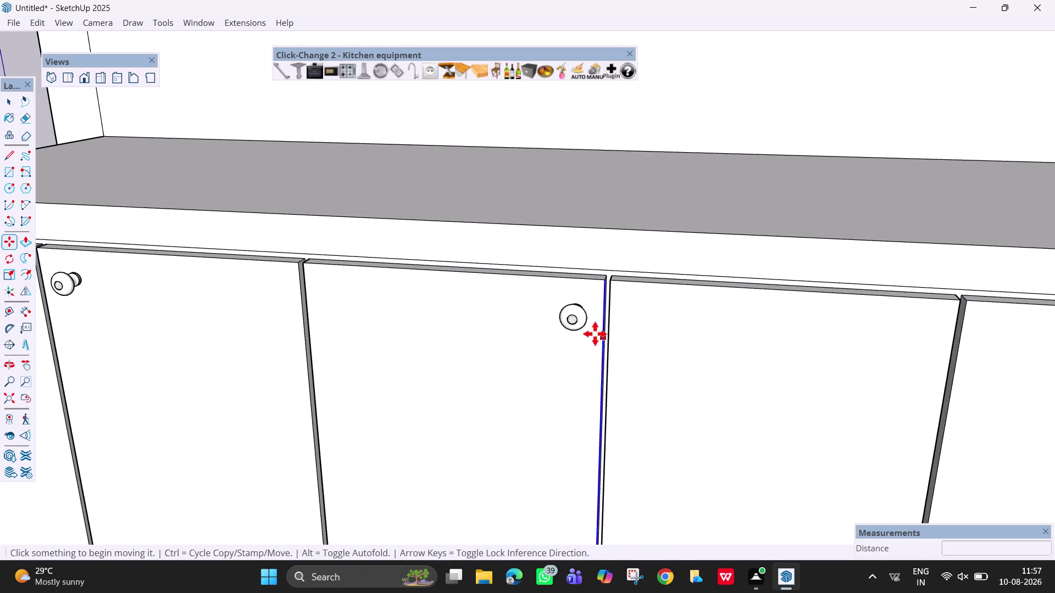
click(579, 319)
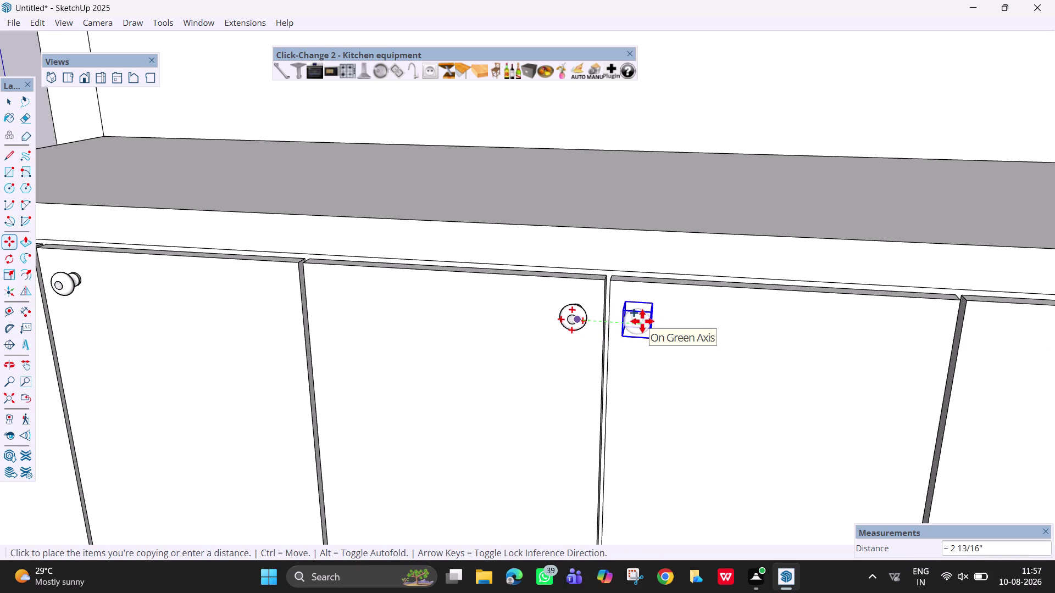
click(642, 322)
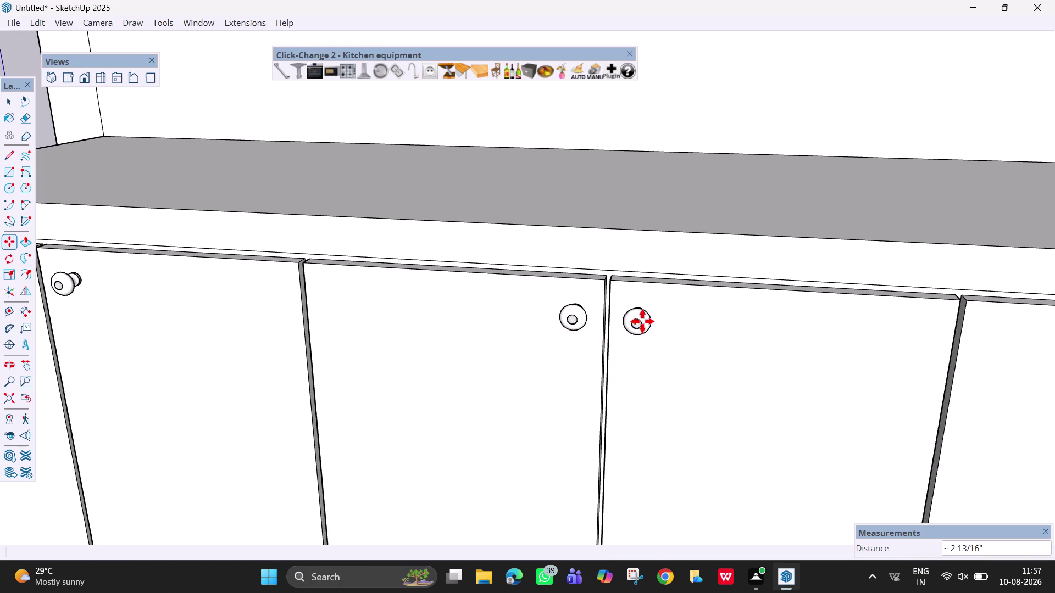
scroll(down, 3)
middle_drag(835, 380, 830, 335)
scroll(down, 3)
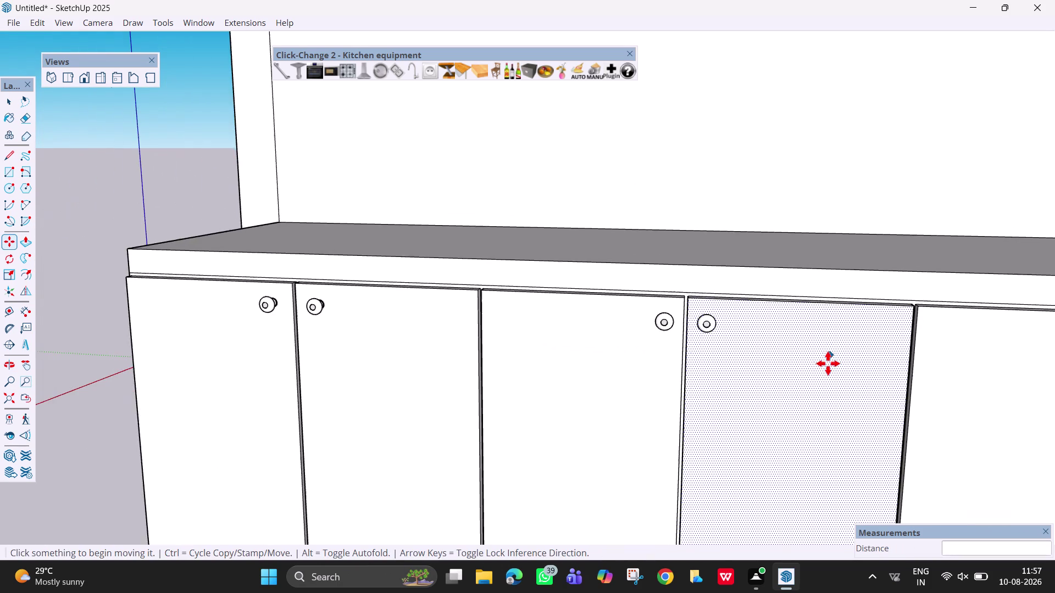
scroll(down, 3)
key(h)
drag(800, 385, 732, 382)
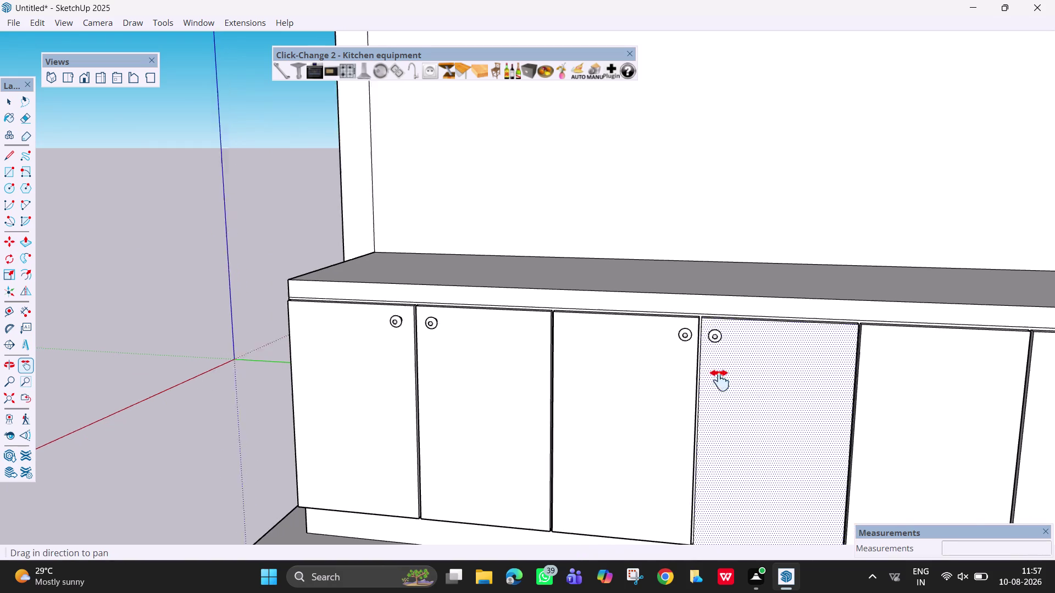
drag(733, 382, 474, 347)
click(473, 347)
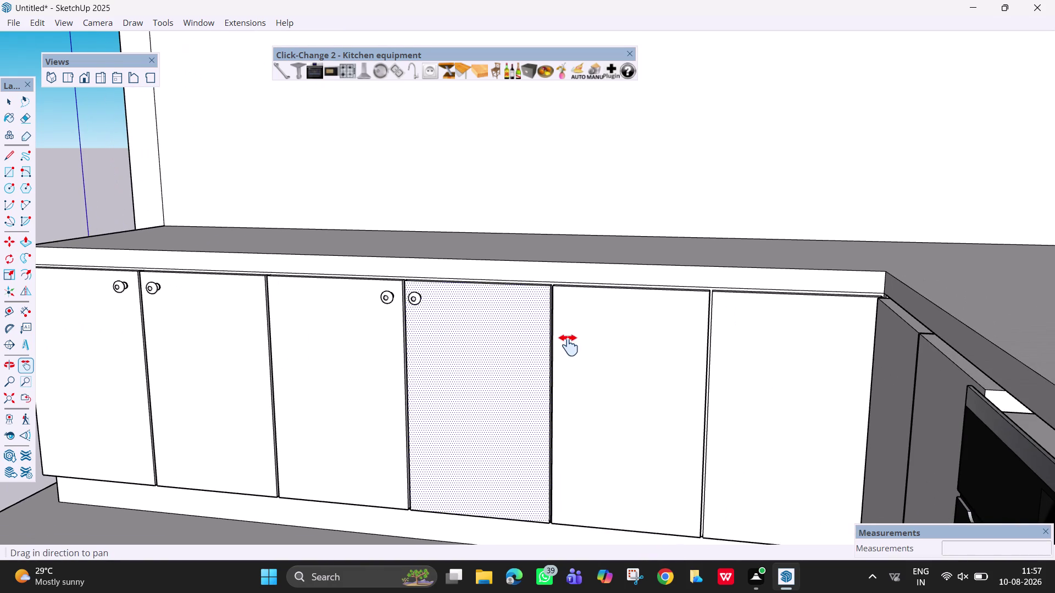
scroll(up, 3)
key(space)
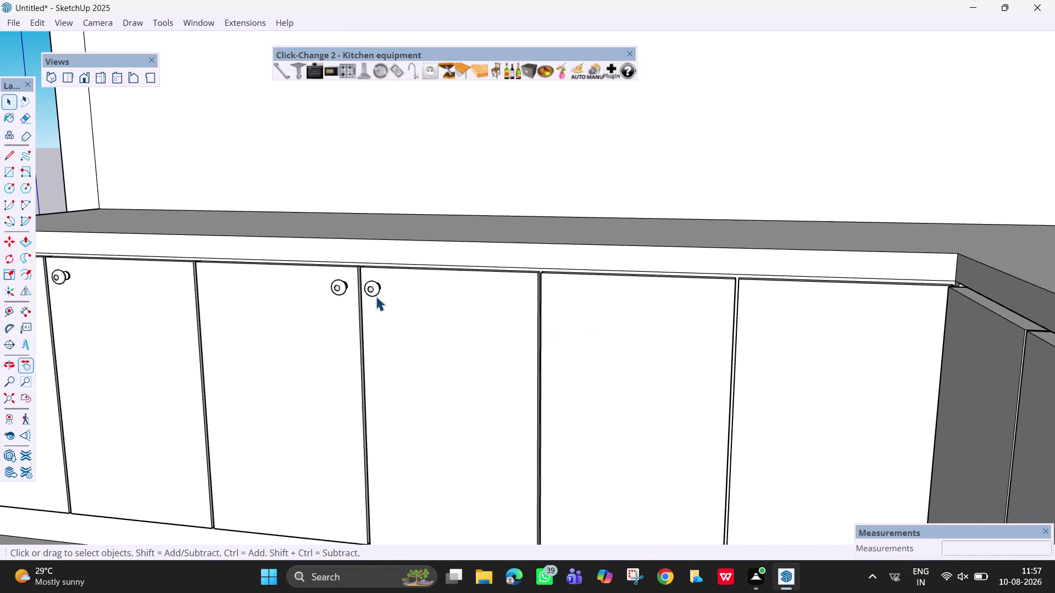
Ctrl-copy a round knob onto the next lower cabinet door near its edge.
key(m)
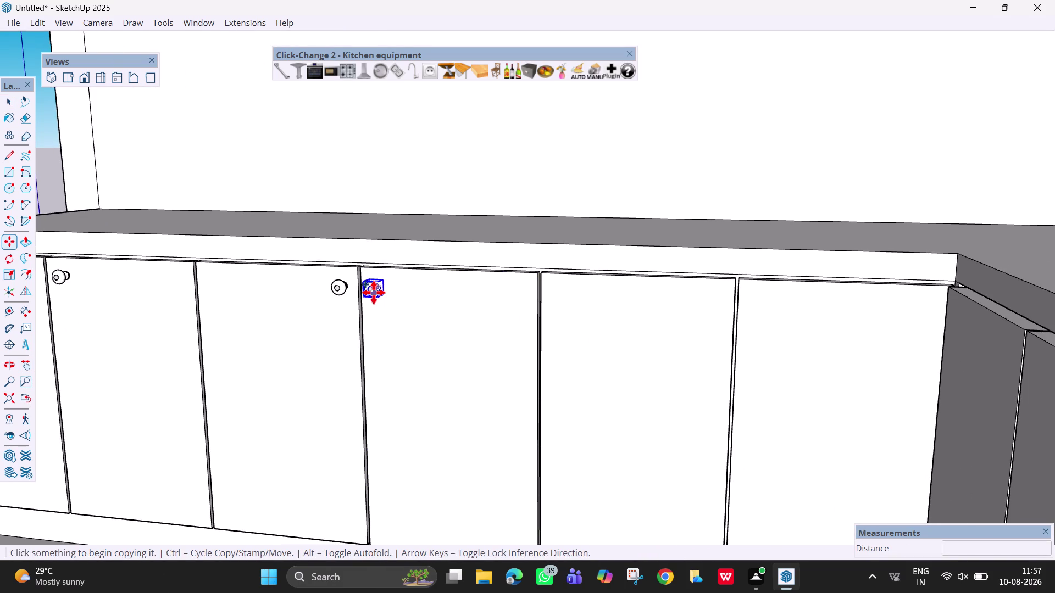
click(373, 293)
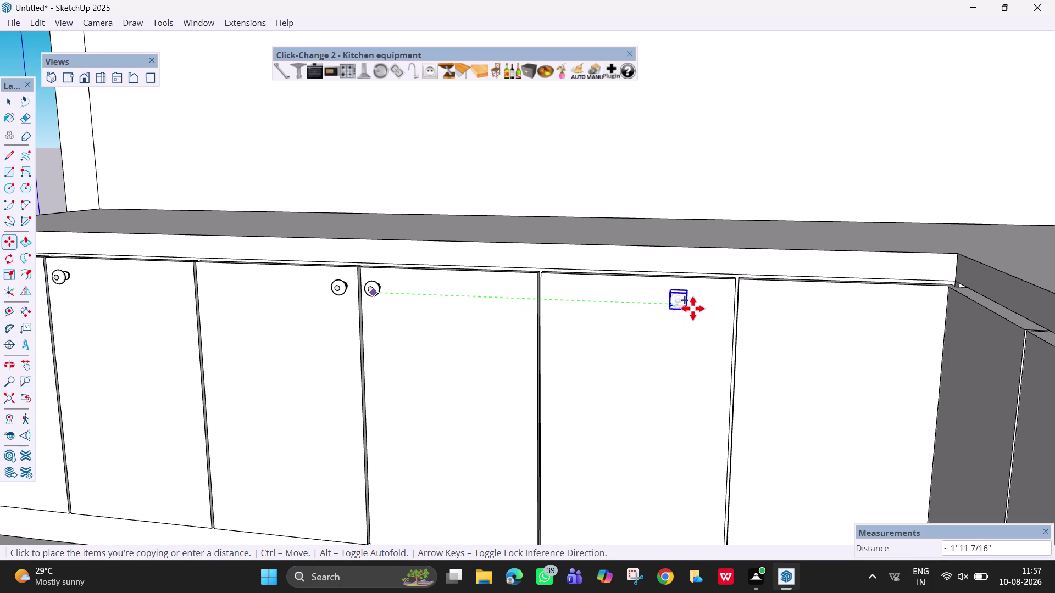
click(723, 310)
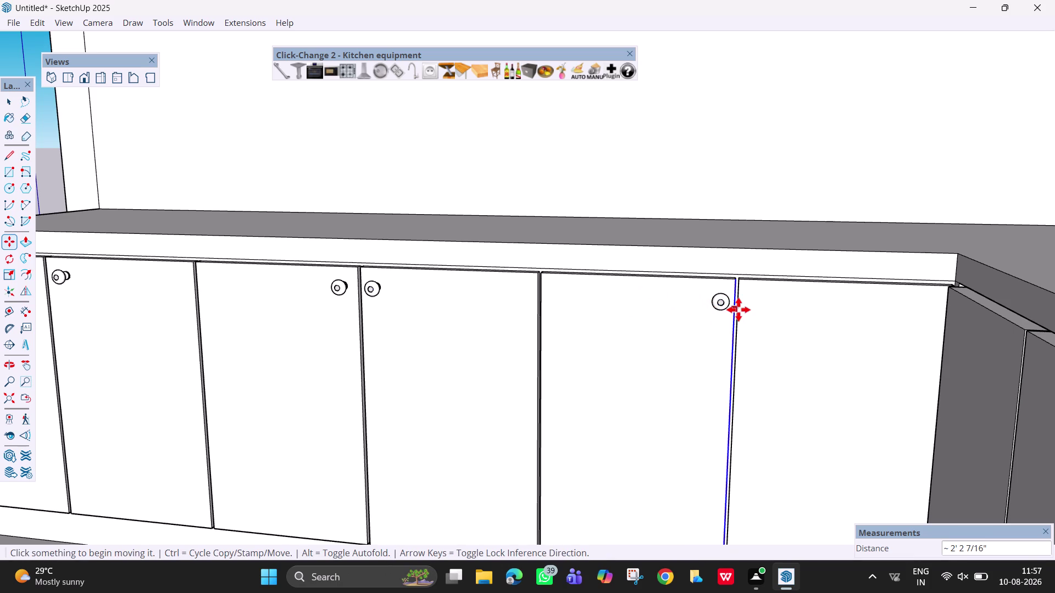
click(722, 307)
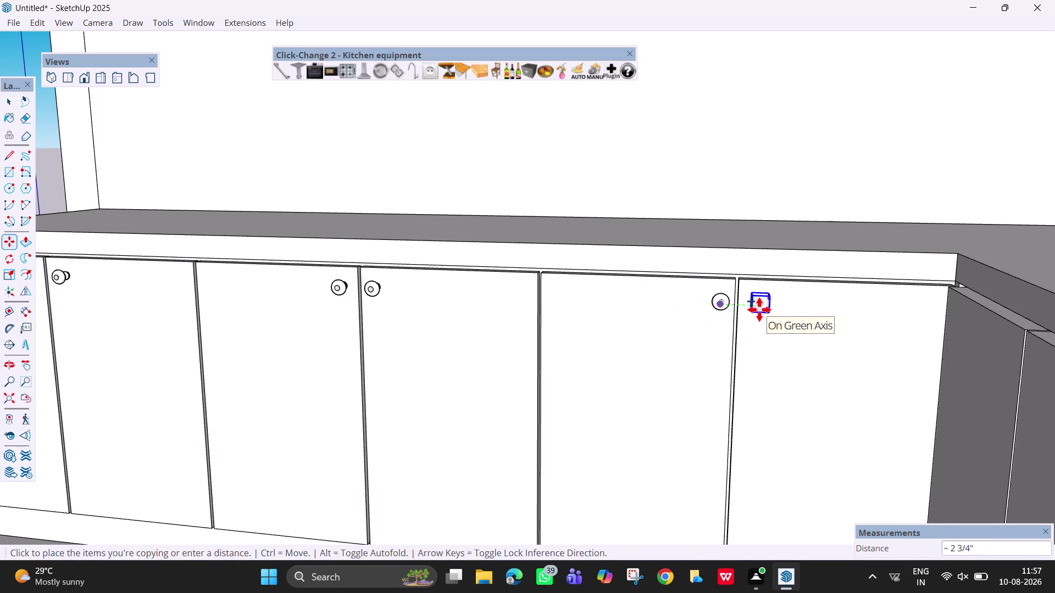
click(756, 310)
middle_drag(710, 361, 644, 359)
middle_drag(700, 350, 738, 332)
scroll(up, 3)
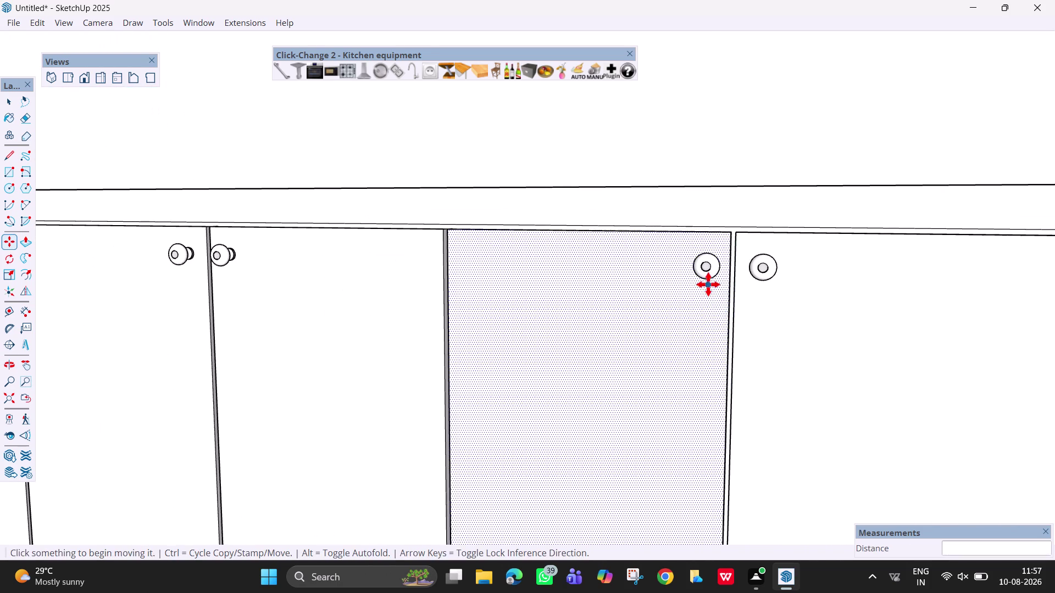
Nudge the first new handle slightly left along its door.
key(space)
key(m)
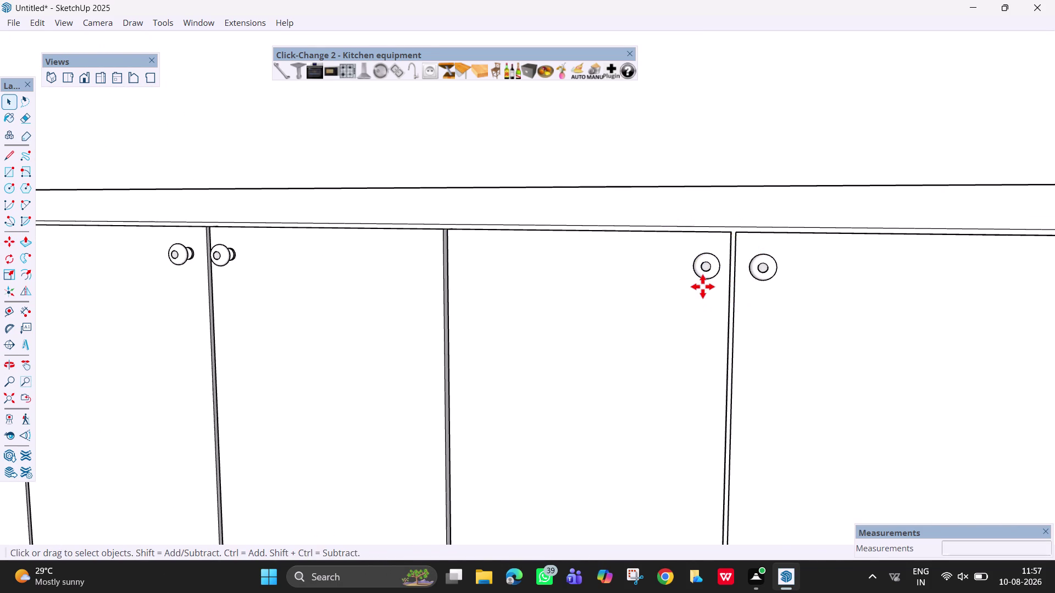
click(702, 277)
key(Escape)
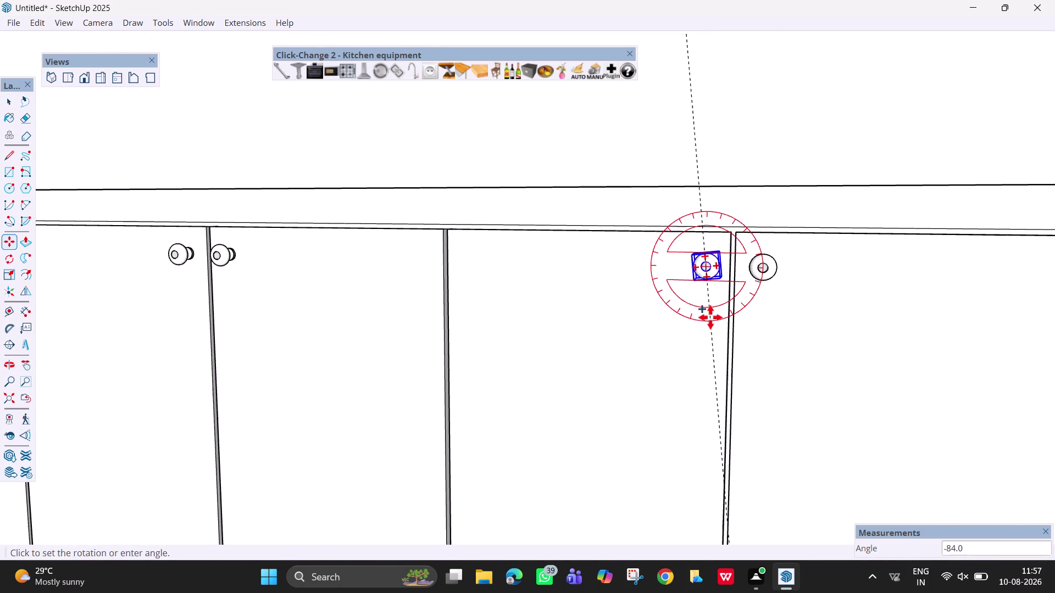
key(space)
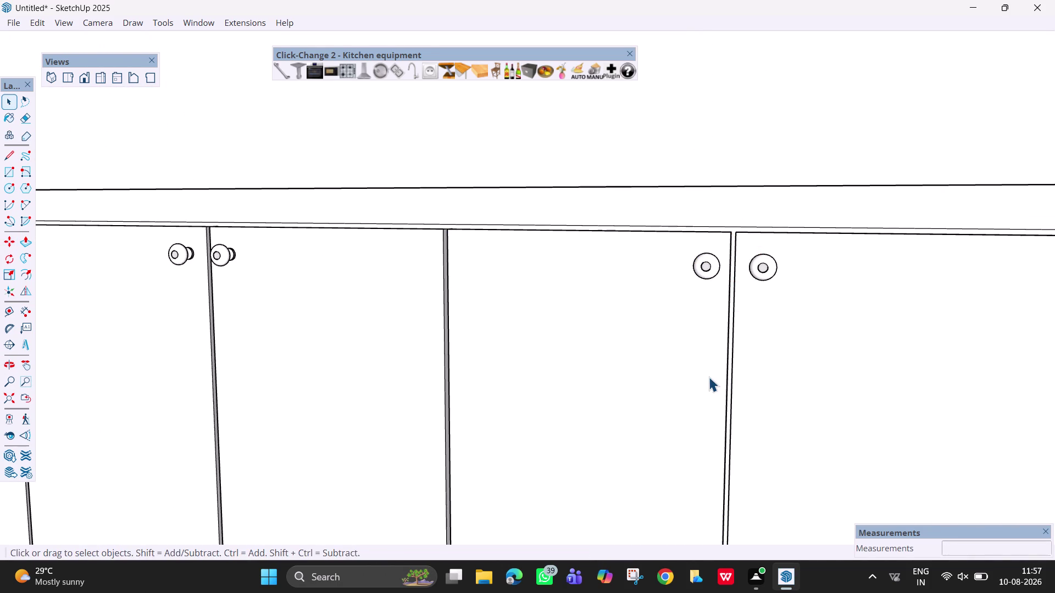
text(m)
click(704, 271)
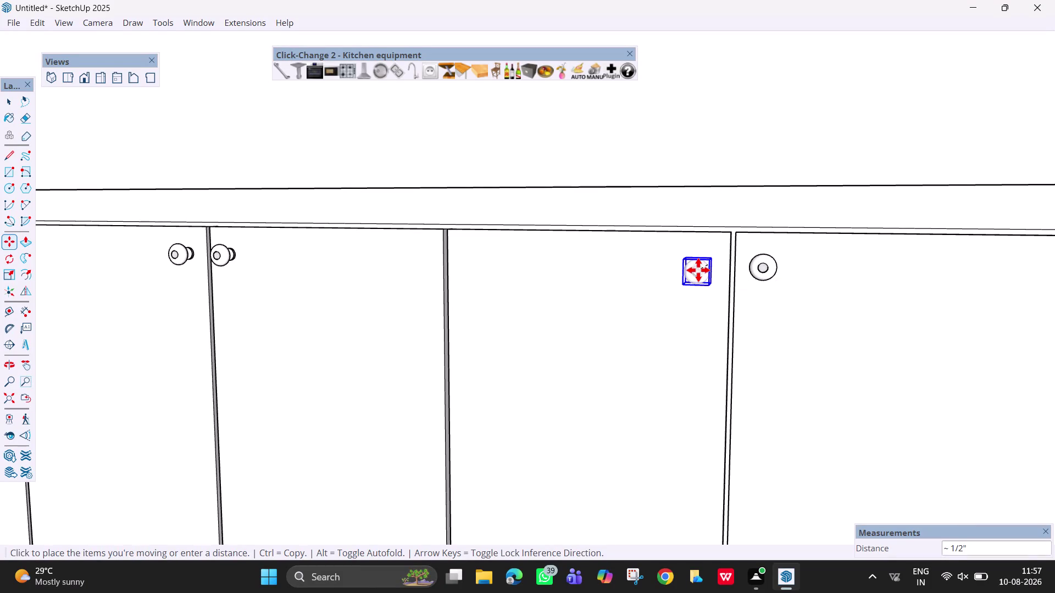
key(Left)
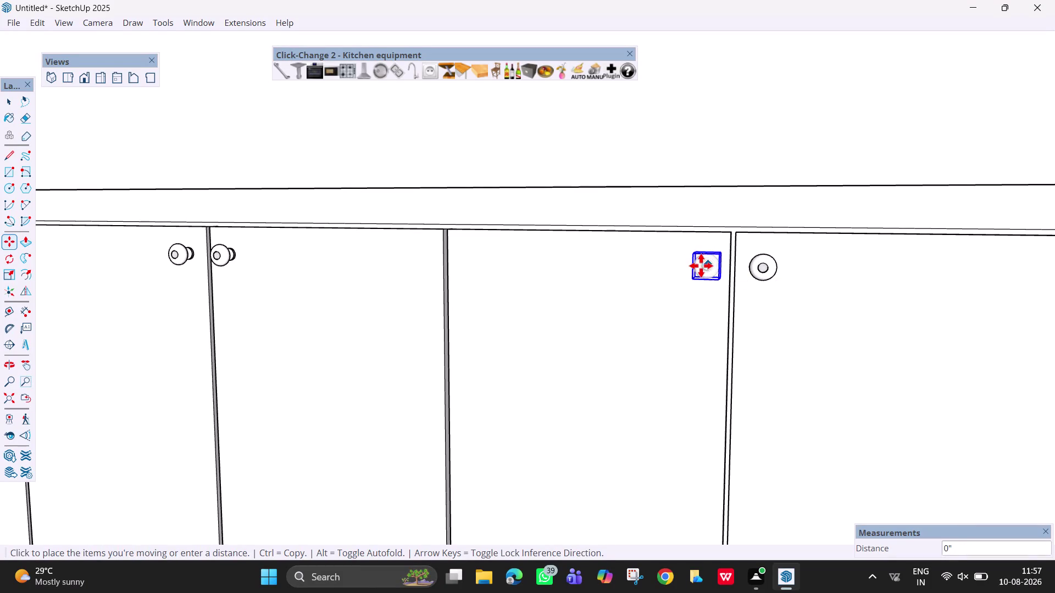
drag(693, 268, 688, 268)
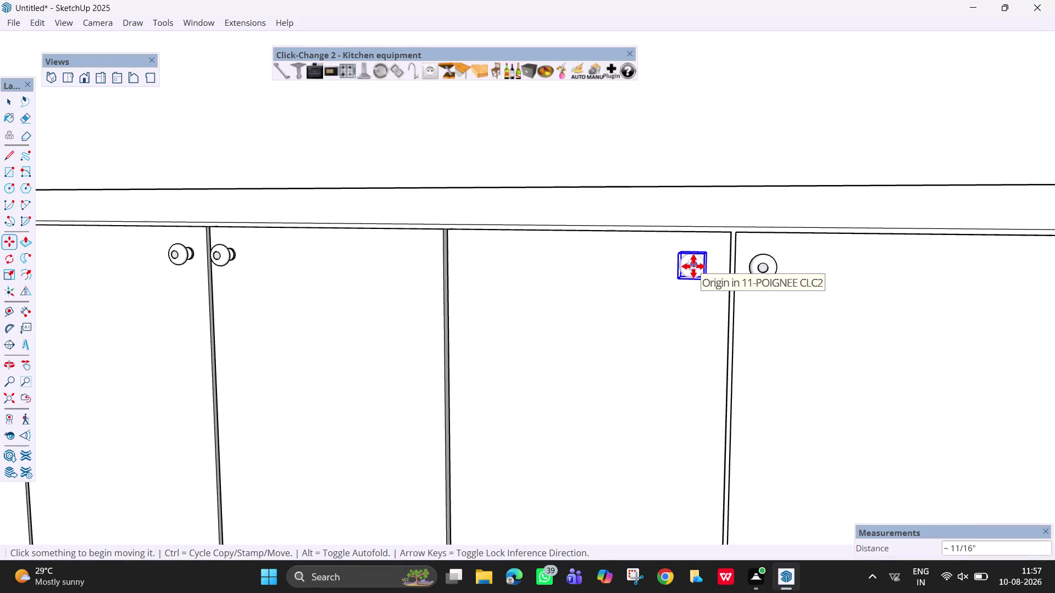
key(Escape)
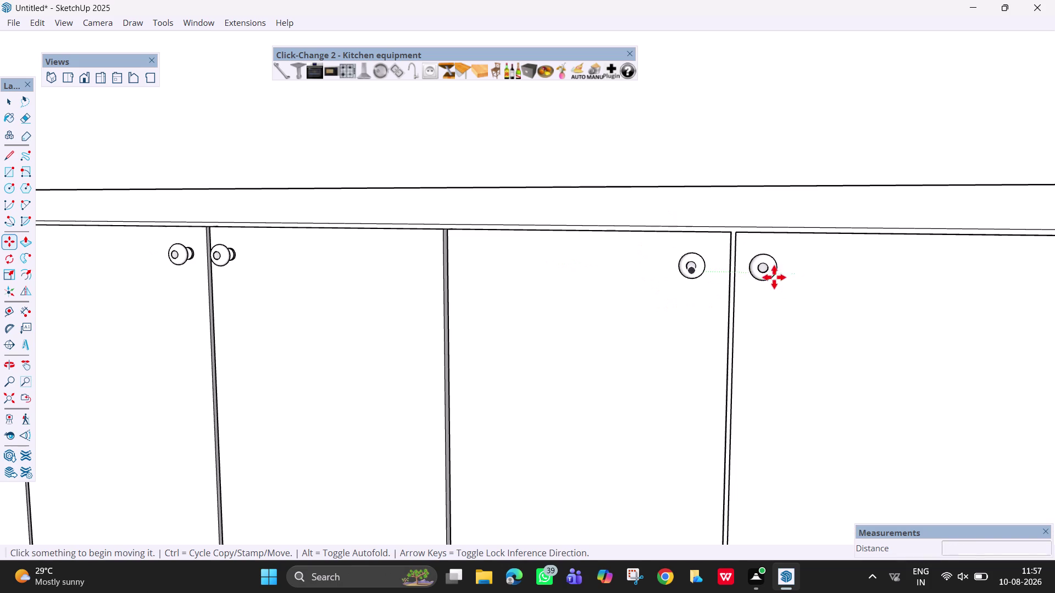
Select the next door's handle and cancel the stray rotation.
click(771, 274)
click(771, 273)
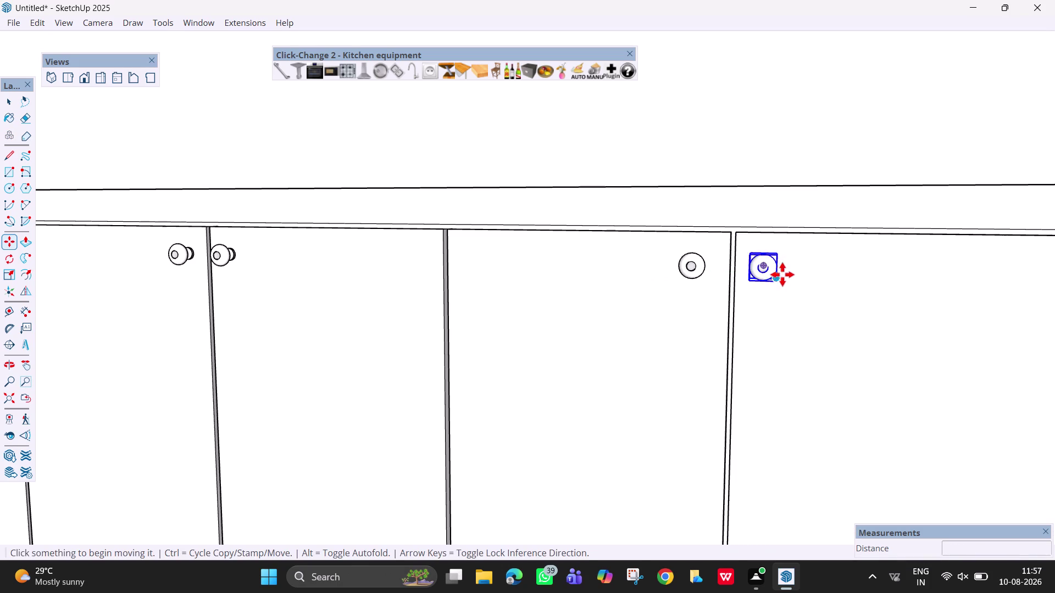
key(m)
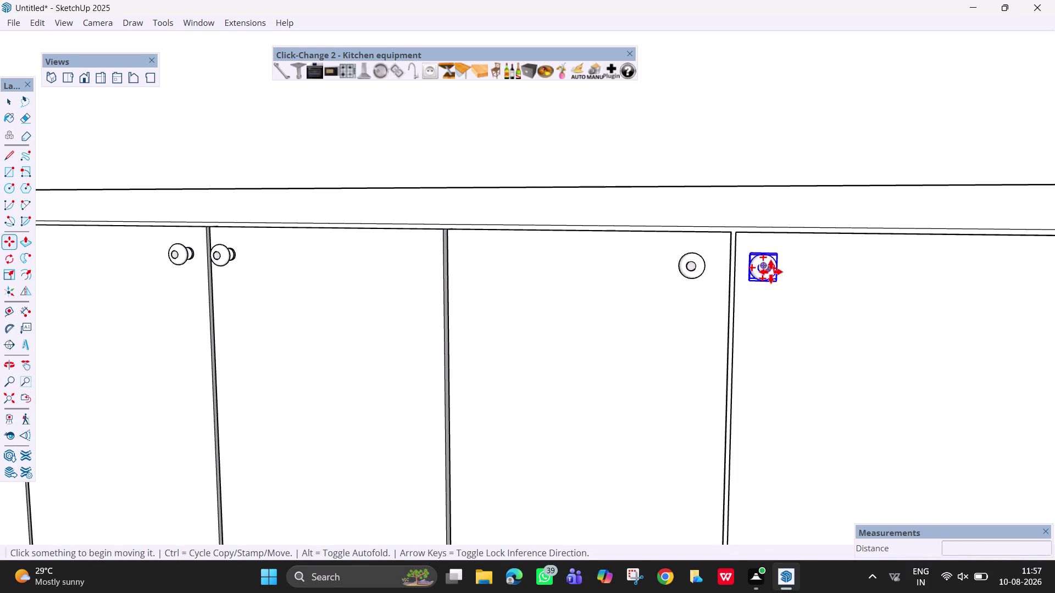
click(771, 272)
key(Escape)
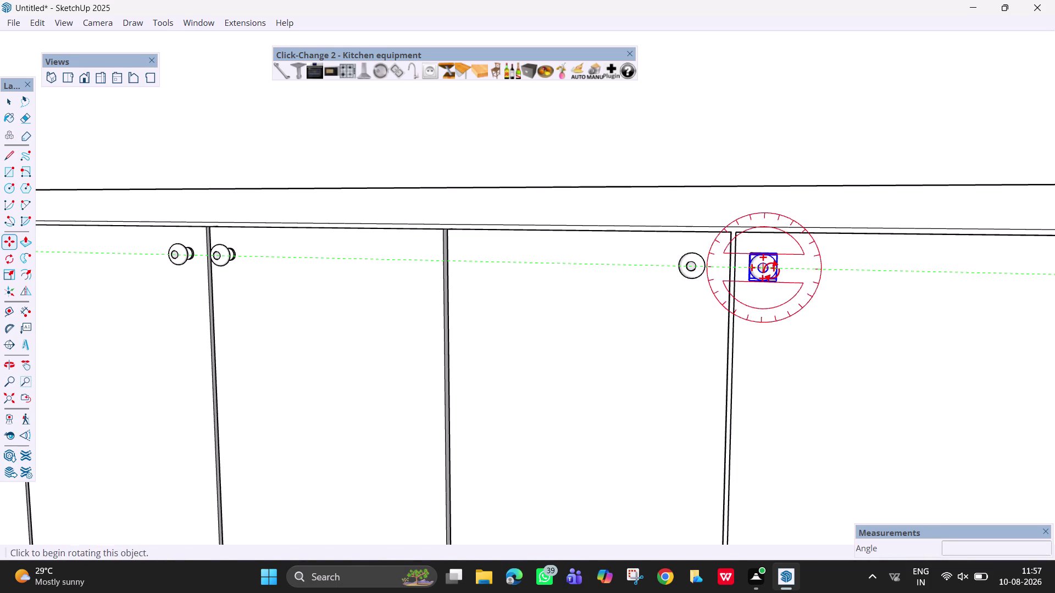
key(Escape)
key(Escape)
key(Escape)
key(space)
text(m)
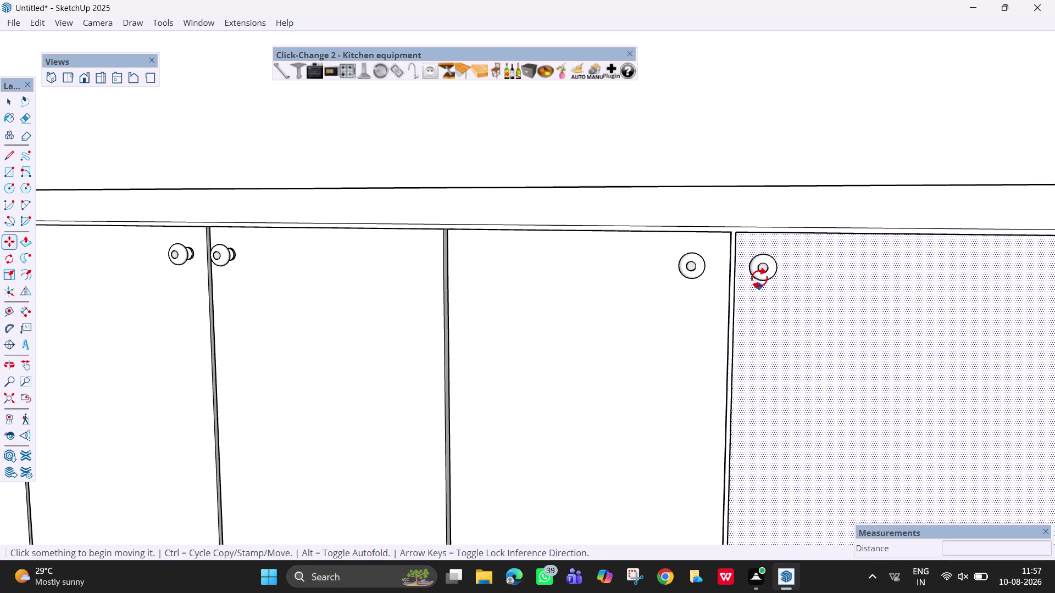
Slide the right door's handle further along the green axis.
click(759, 278)
key(Escape)
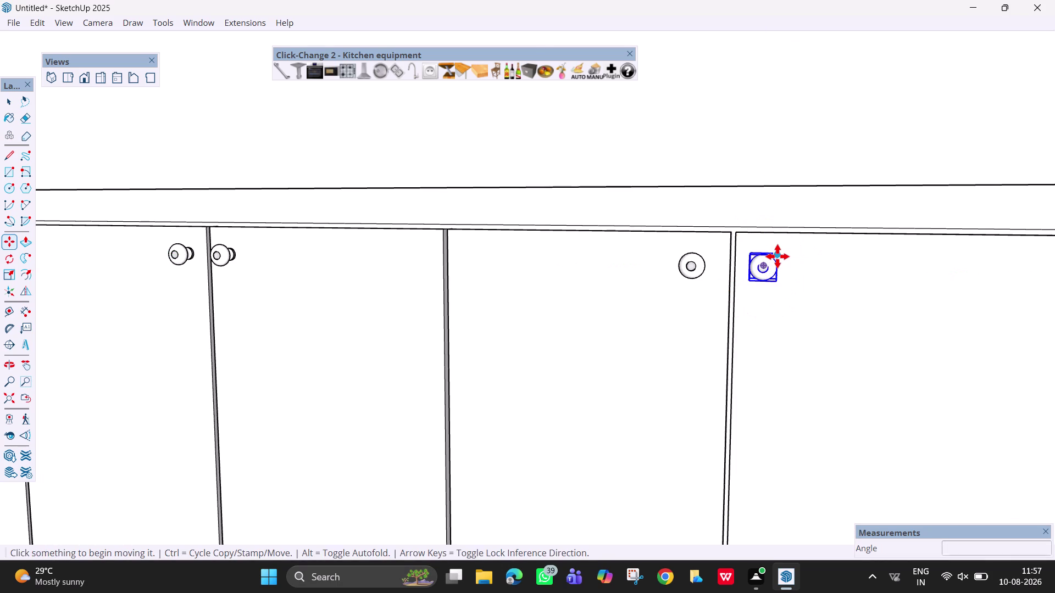
click(778, 256)
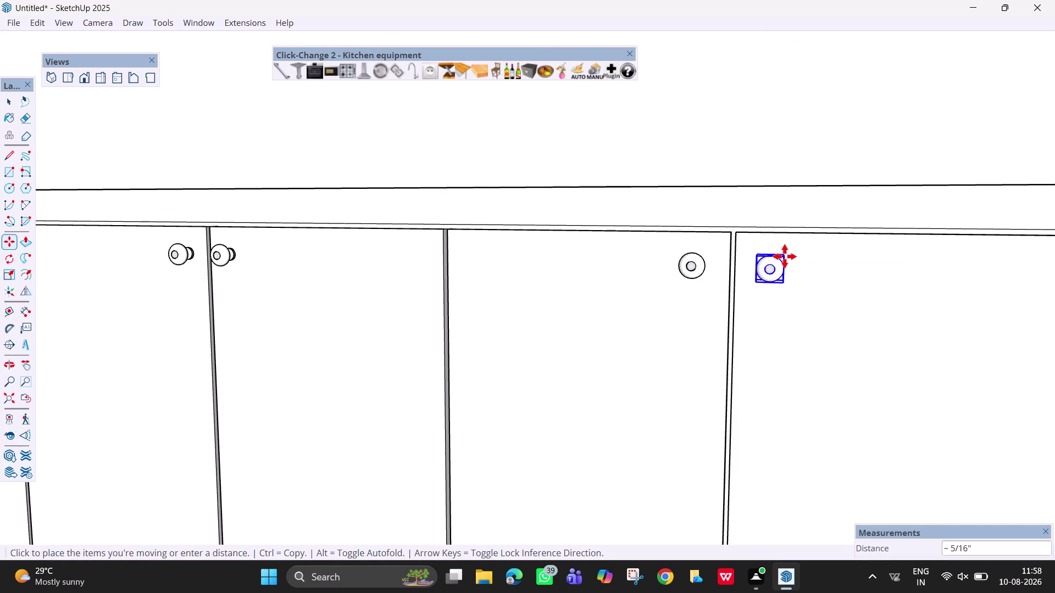
key(Left)
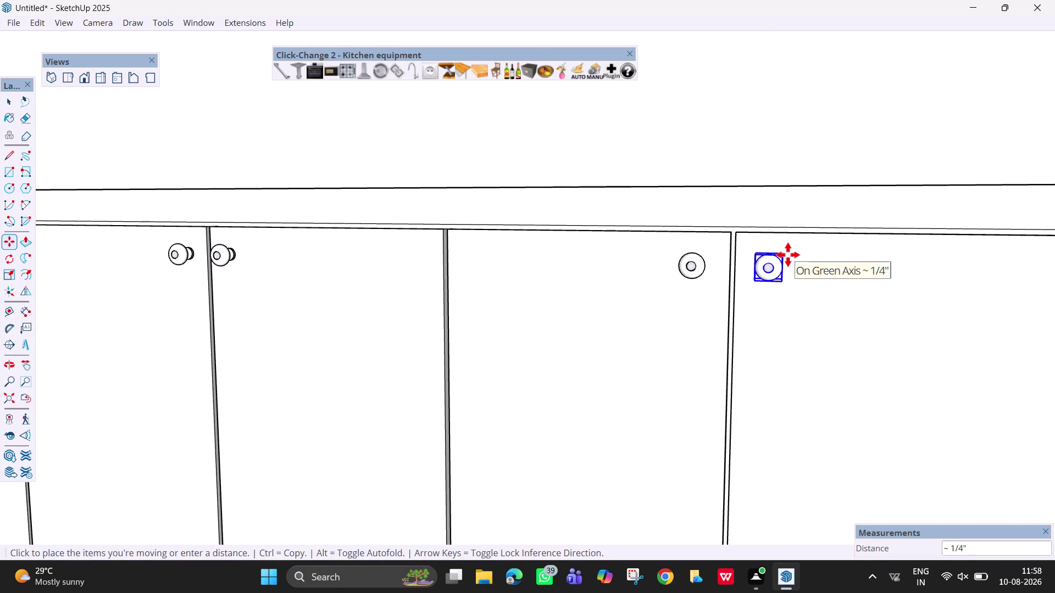
key(Right)
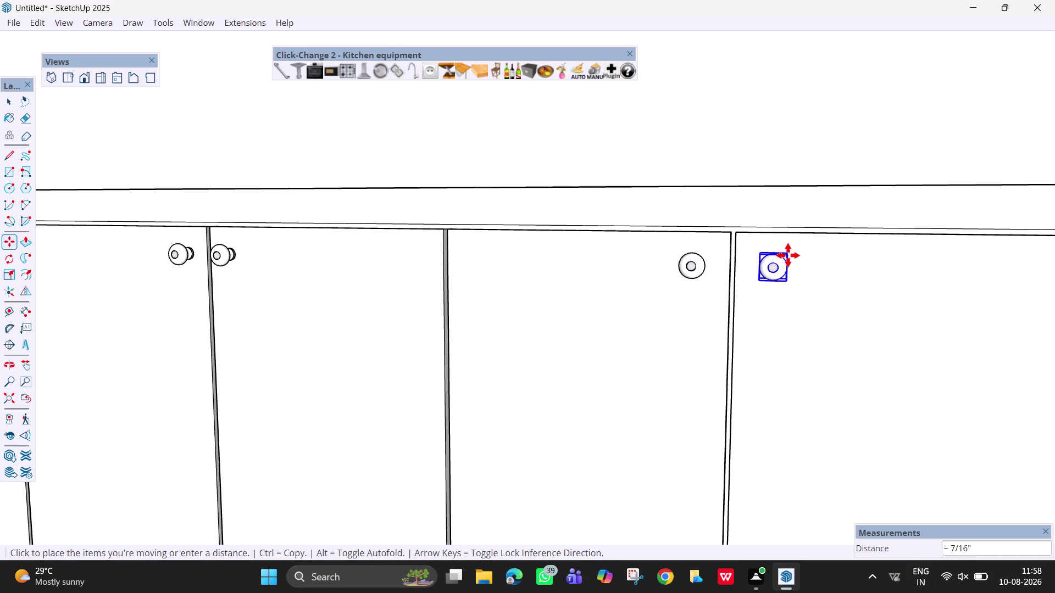
key(Up)
key(Left)
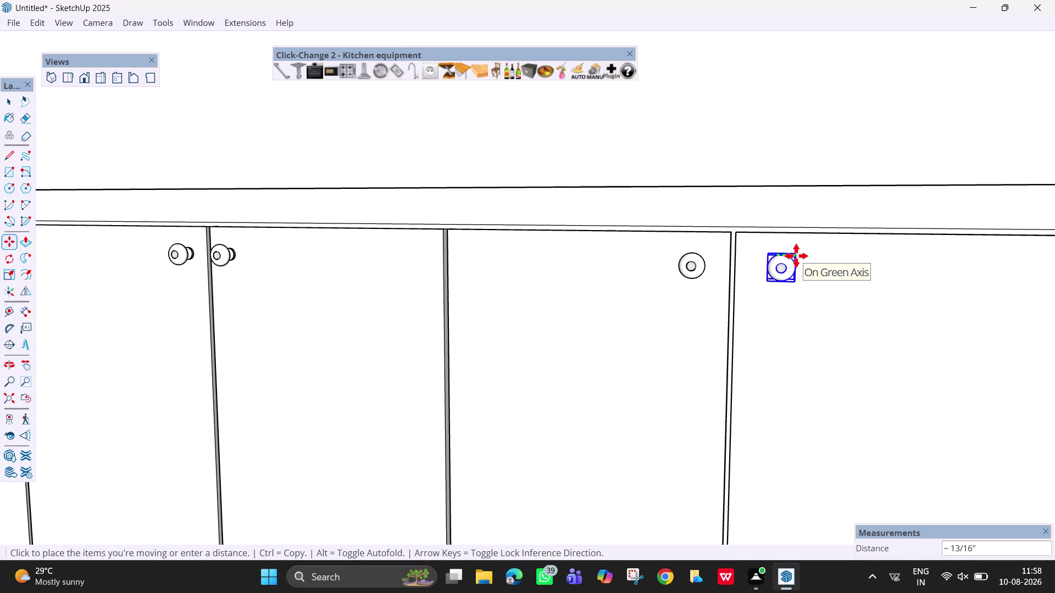
click(793, 256)
scroll(down, 3)
scroll(down, 3)
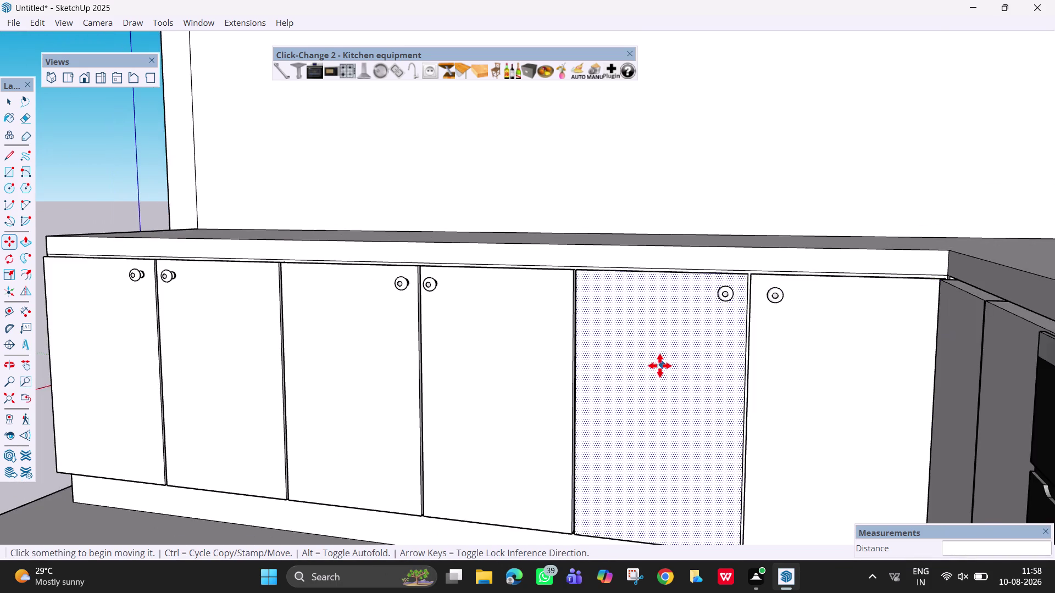
scroll(down, 3)
middle_drag(628, 383, 691, 387)
Move the right door's handle closer to its meeting edge.
scroll(up, 3)
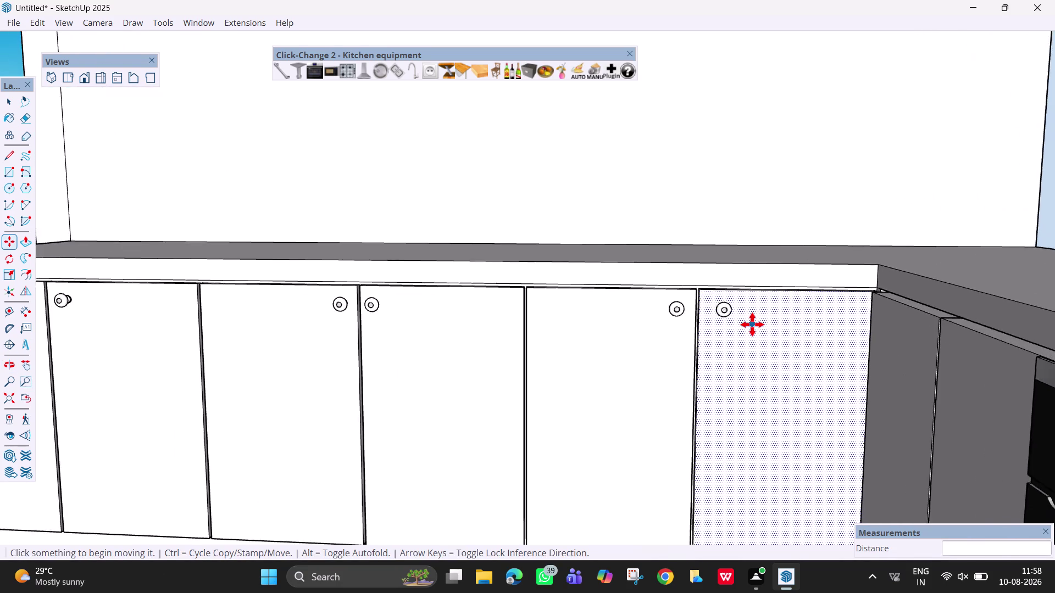
scroll(up, 3)
scroll(down, 3)
middle_drag(743, 325, 733, 331)
scroll(down, 3)
key(space)
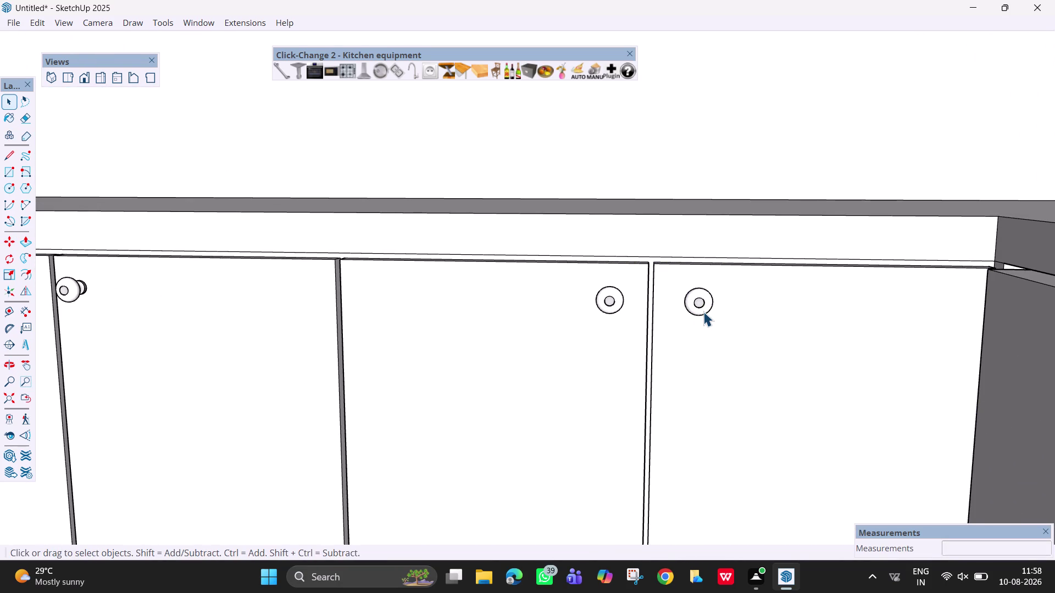
click(699, 308)
key(m)
click(683, 313)
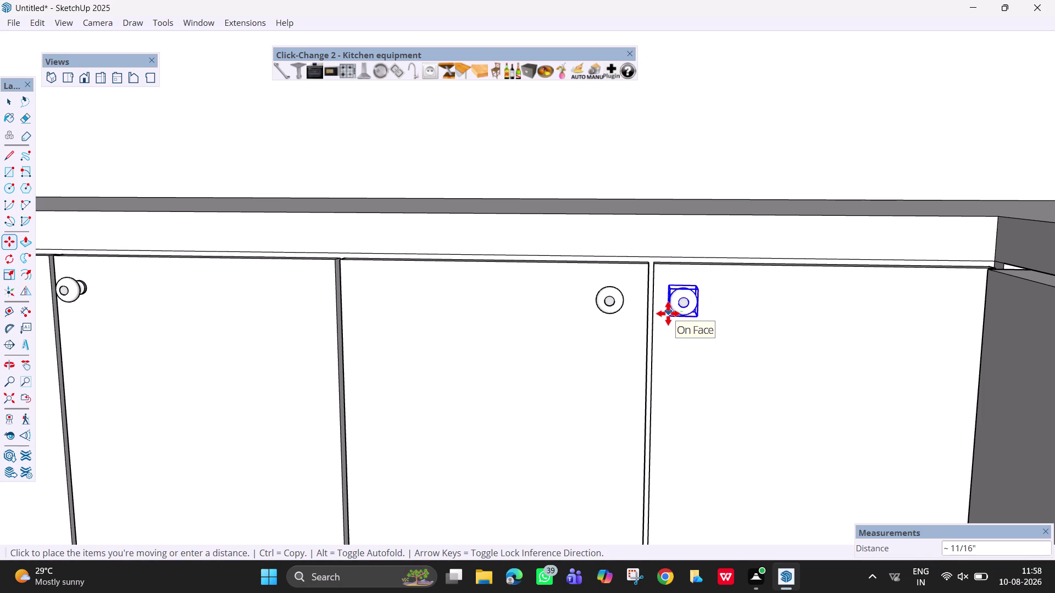
click(669, 314)
key(space)
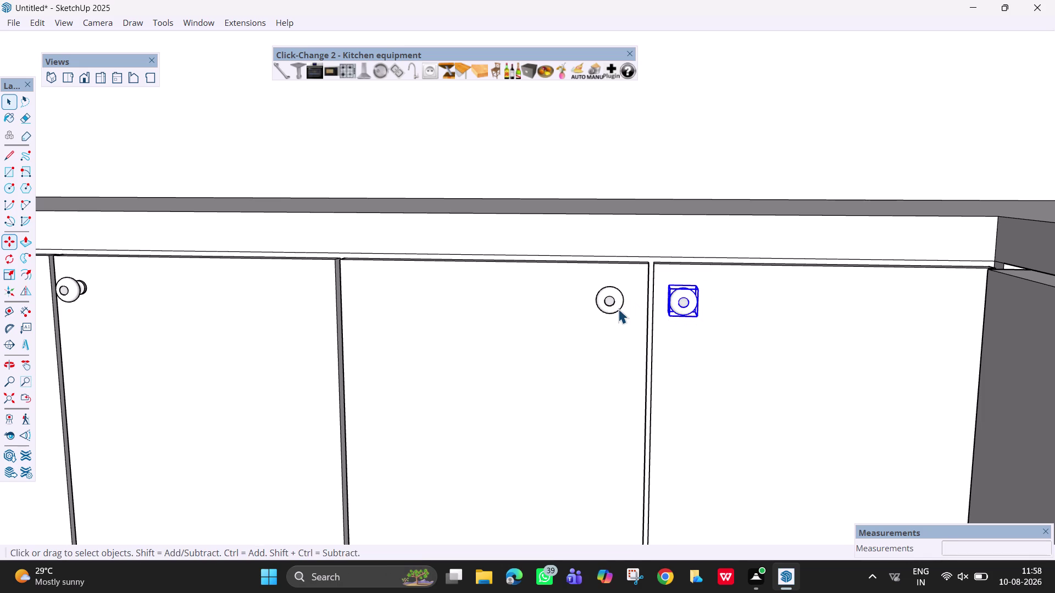
Move the middle door's handle beside the door's edge.
click(618, 309)
key(m)
click(618, 309)
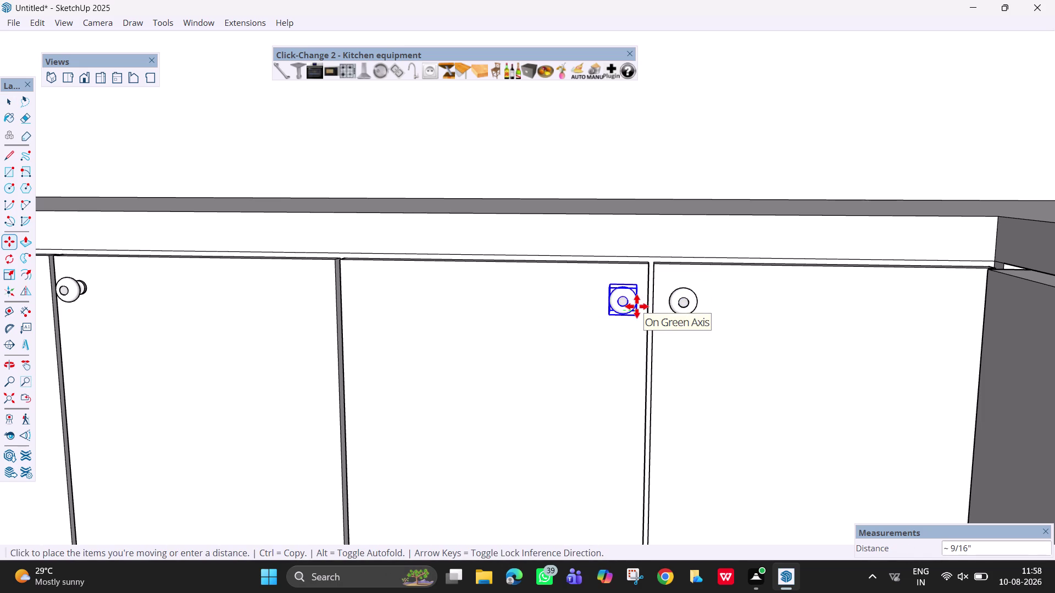
click(635, 306)
key(Escape)
scroll(down, 3)
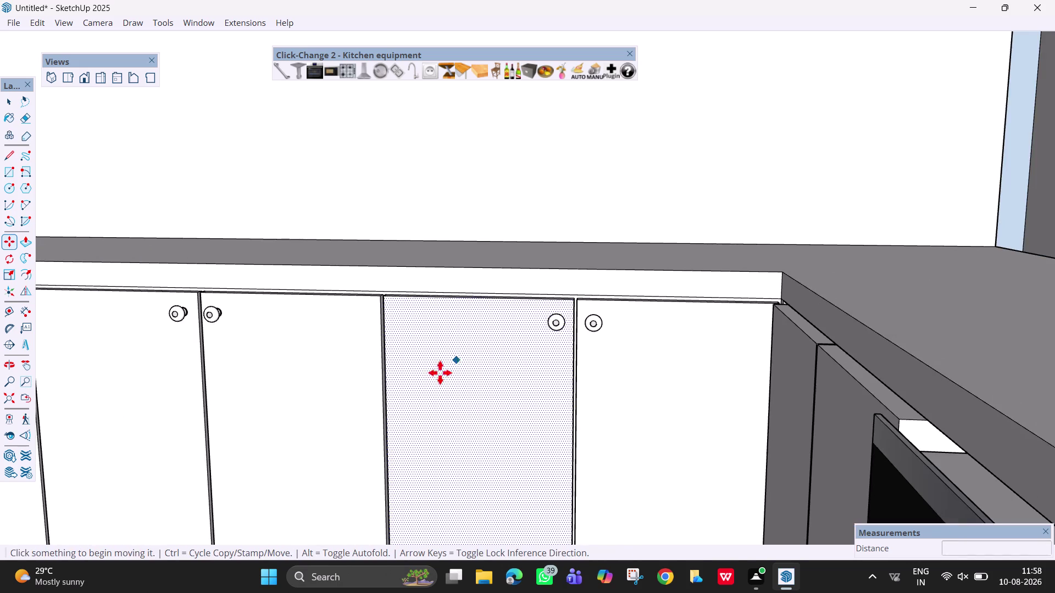
Orbit and pull back to review the paired knobs across the whole kitchen.
middle_drag(428, 377, 391, 366)
middle_drag(486, 362, 509, 362)
scroll(down, 3)
middle_drag(279, 357, 501, 365)
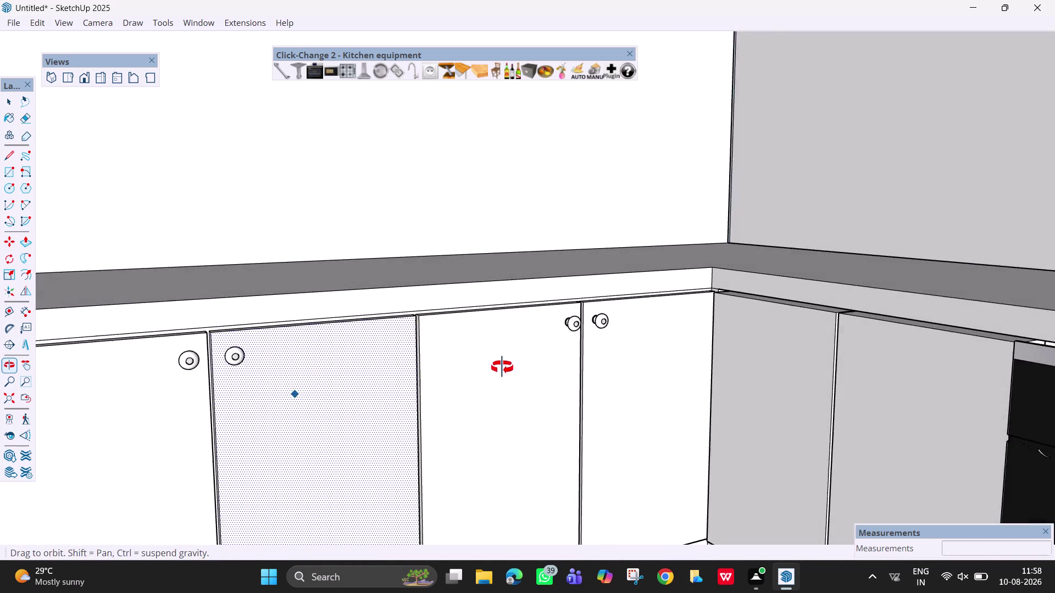
middle_drag(500, 365, 507, 376)
scroll(down, 3)
scroll(down, 3)
scroll(down, 3)
scroll(down, 3)
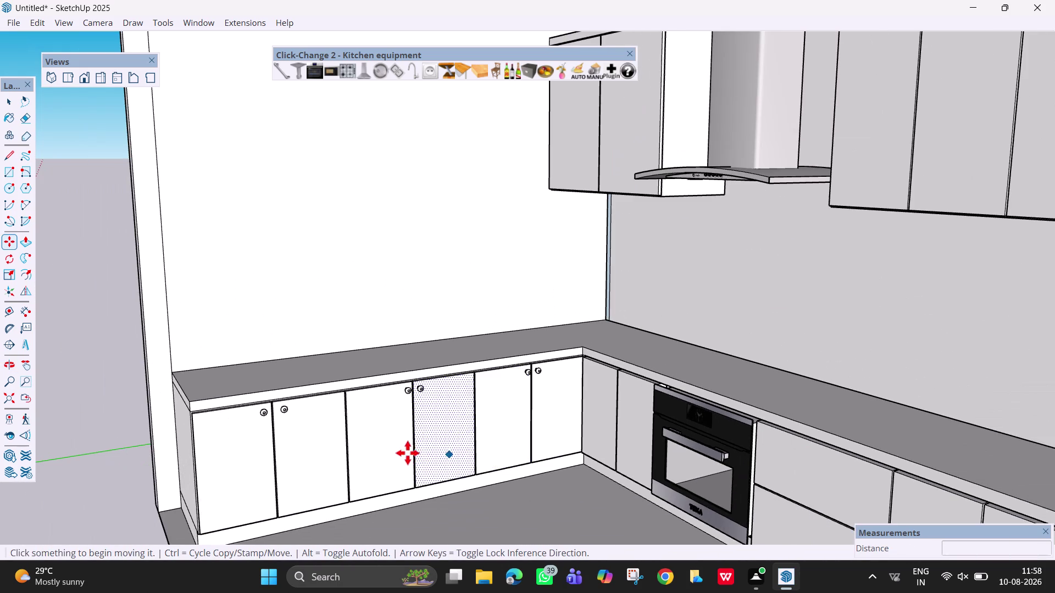
middle_drag(383, 444, 284, 431)
scroll(up, 3)
key(space)
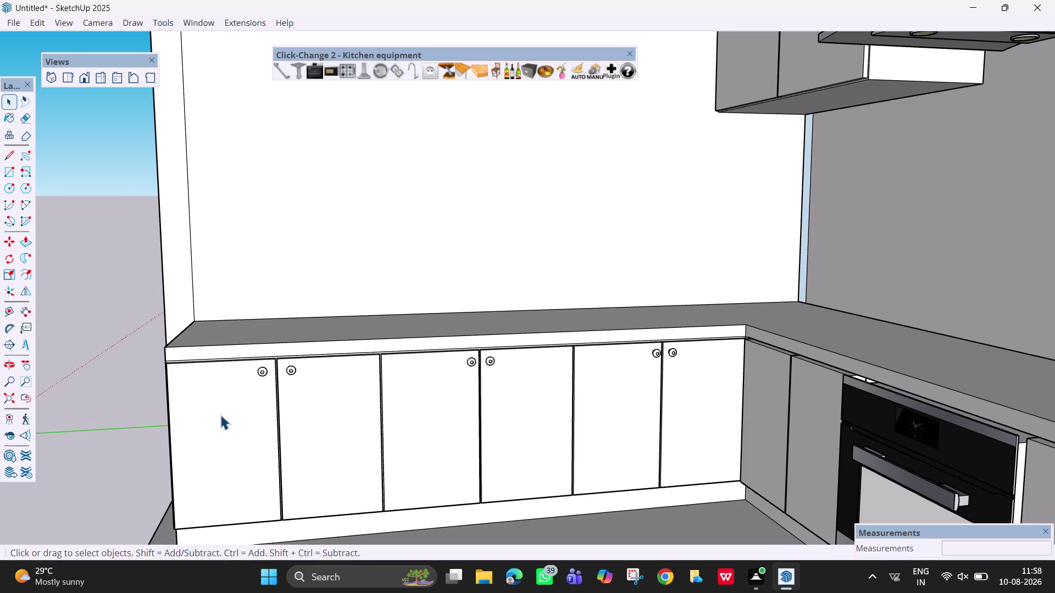
Offset an inset outline inside the leftmost door face.
key(f)
click(187, 404)
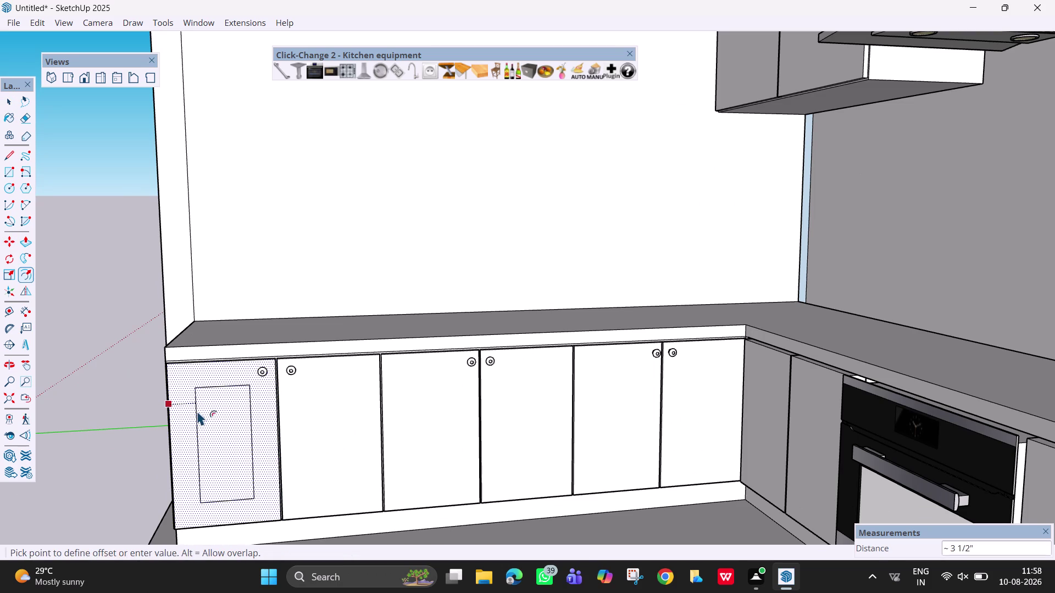
click(189, 406)
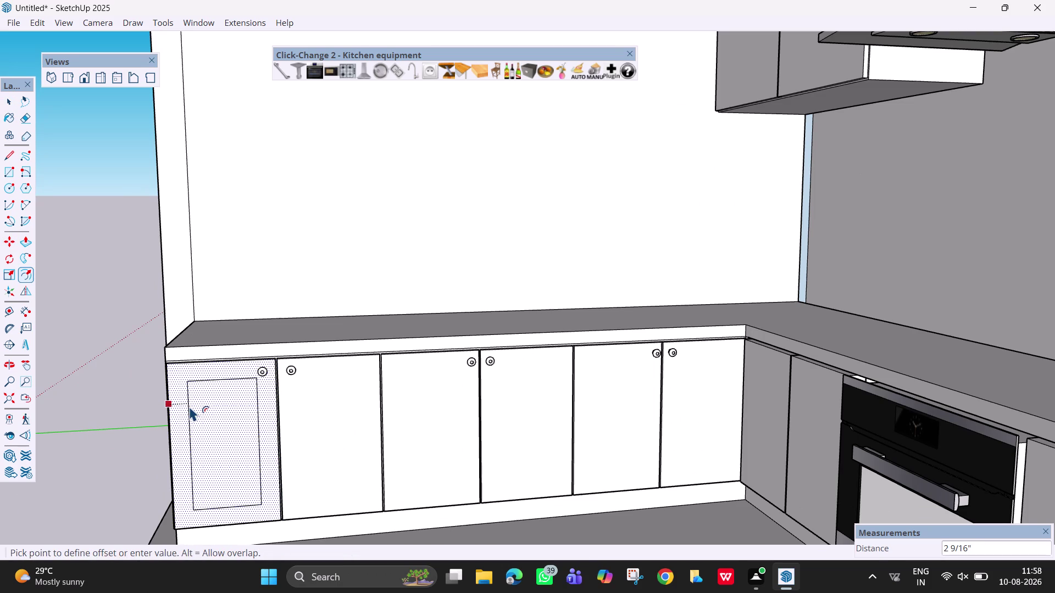
key(space)
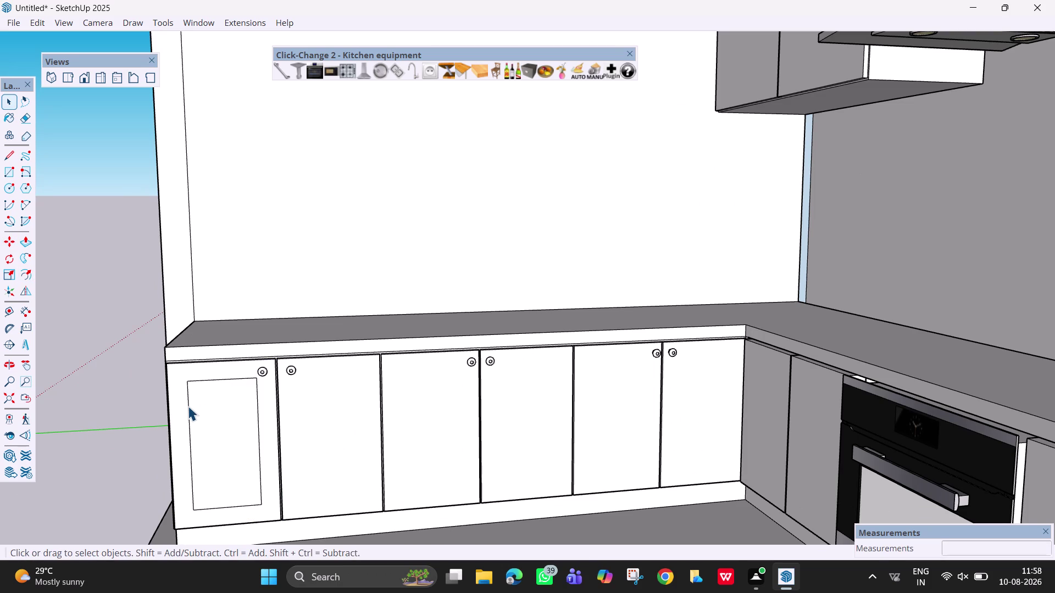
key(space)
Repeat the same inset outline on the next five doors.
key(f)
double_click(302, 417)
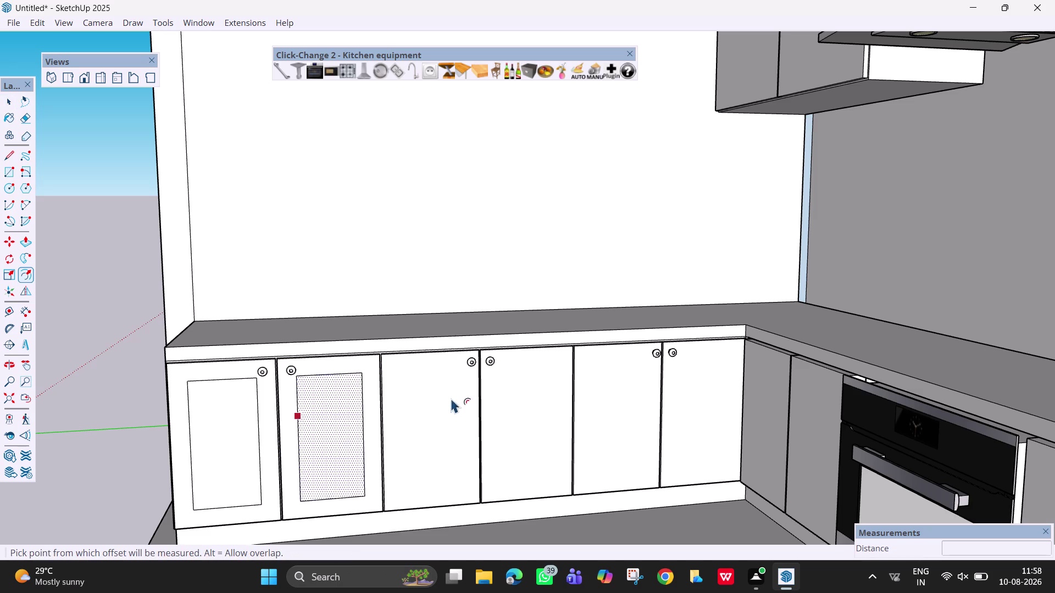
double_click(427, 409)
double_click(514, 412)
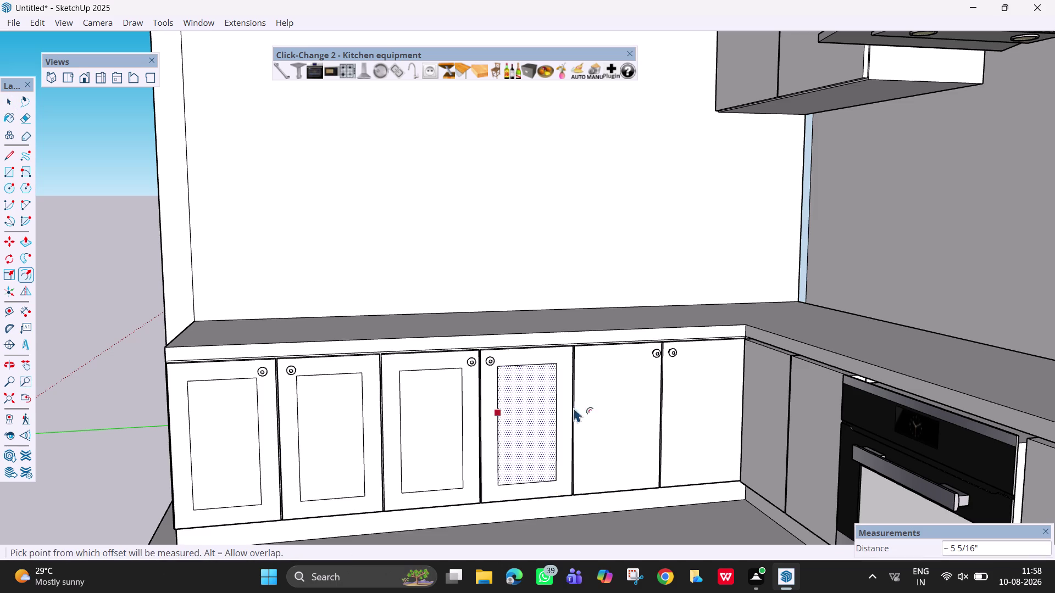
double_click(611, 405)
double_click(708, 397)
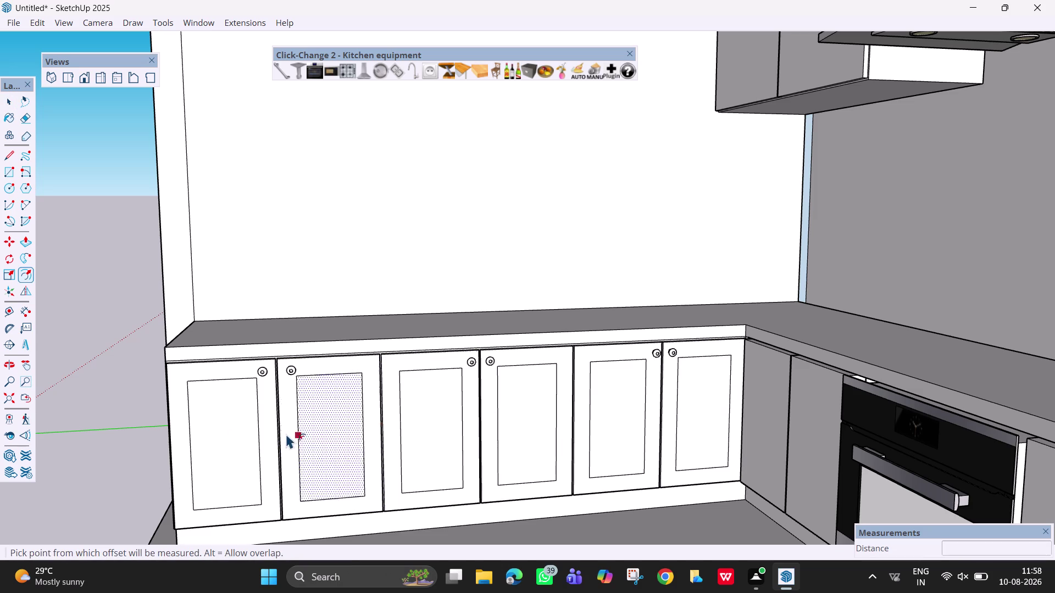
key(space)
Offset the first door's inner panel edge to create a second inset line.
click(198, 433)
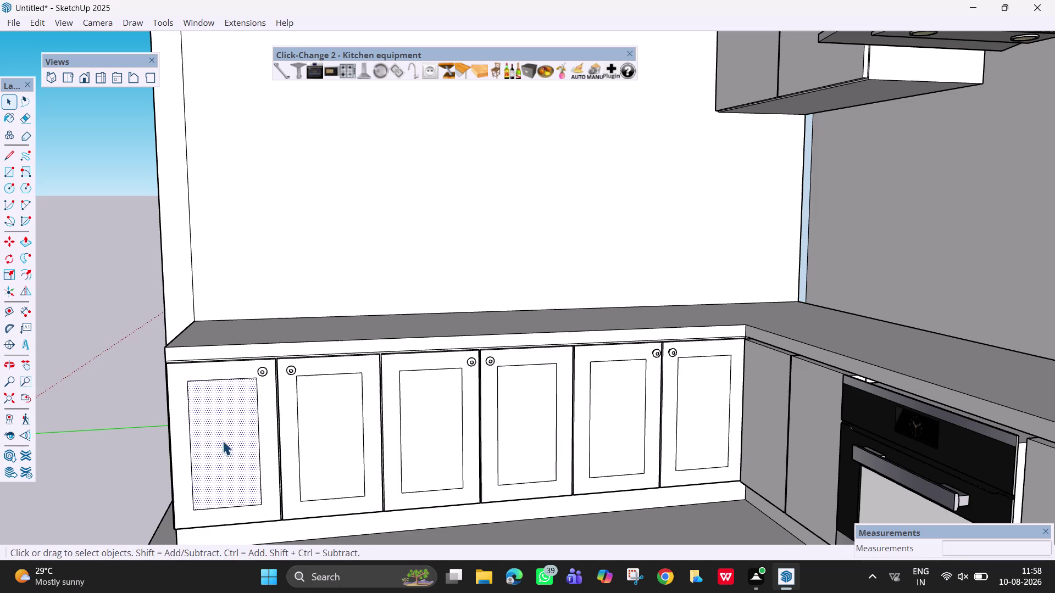
key(Escape)
click(320, 268)
key(f)
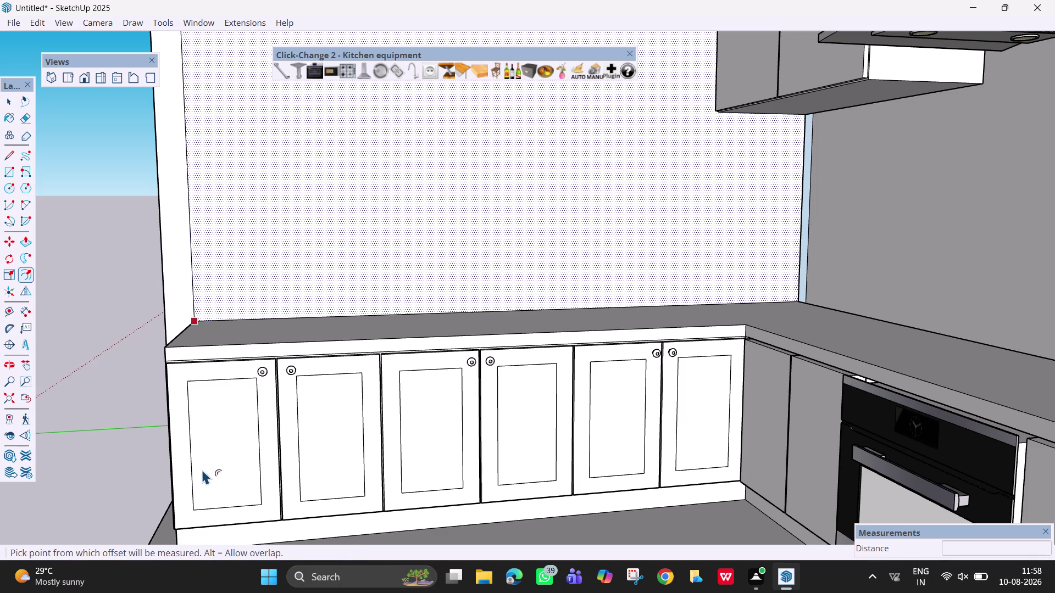
key(Escape)
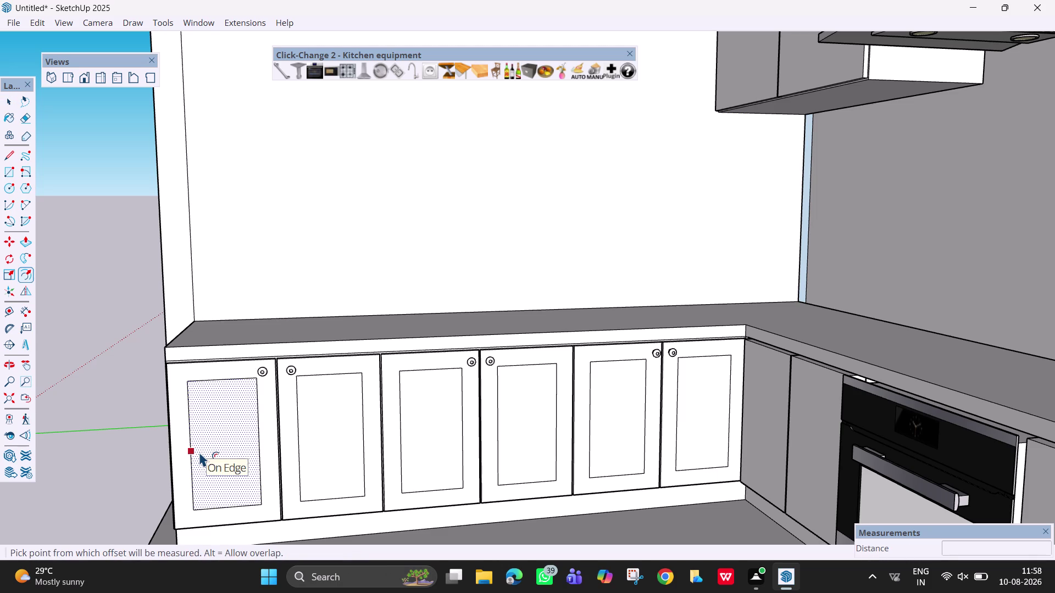
click(199, 452)
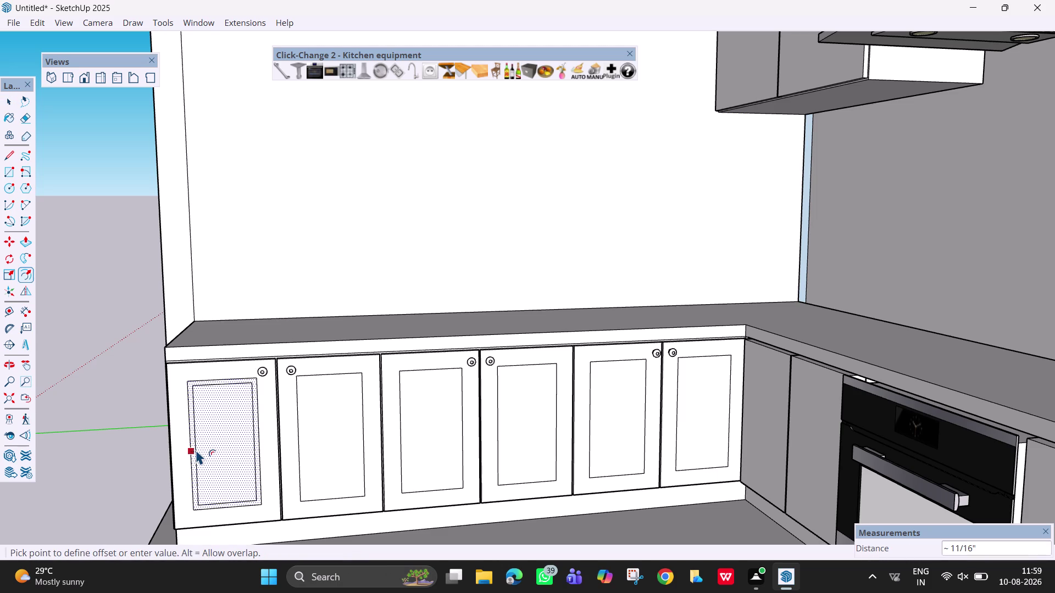
click(196, 450)
Repeat the second inset on the remaining five door panels.
double_click(317, 450)
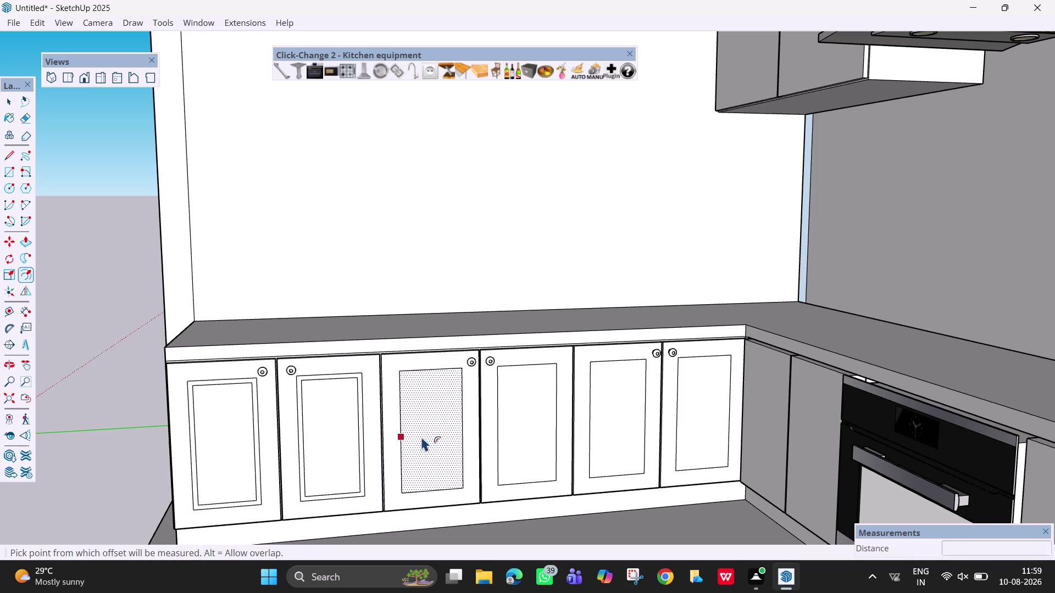
double_click(422, 437)
double_click(519, 435)
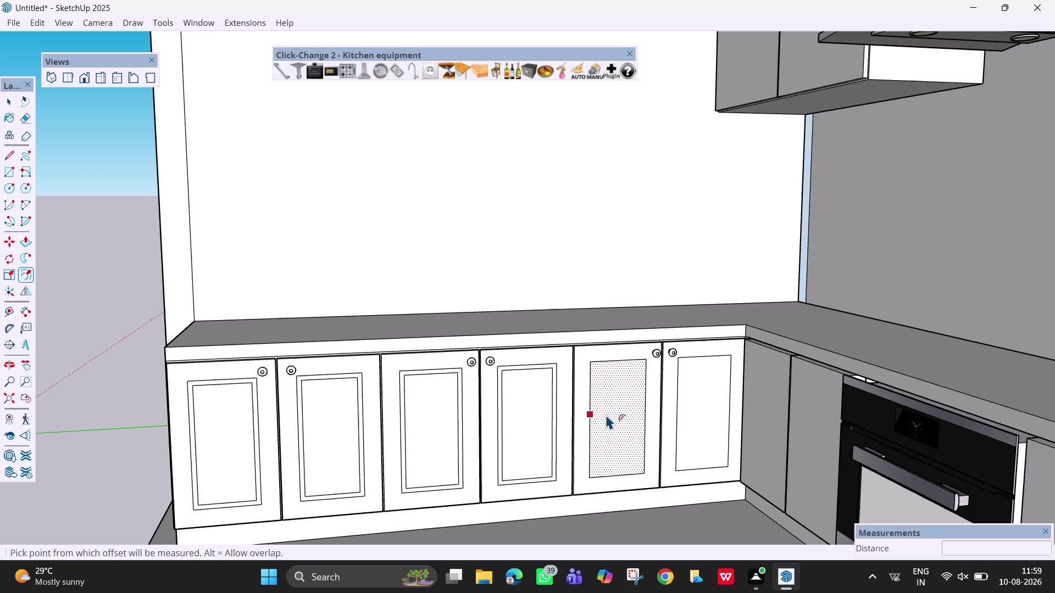
double_click(606, 414)
double_click(696, 416)
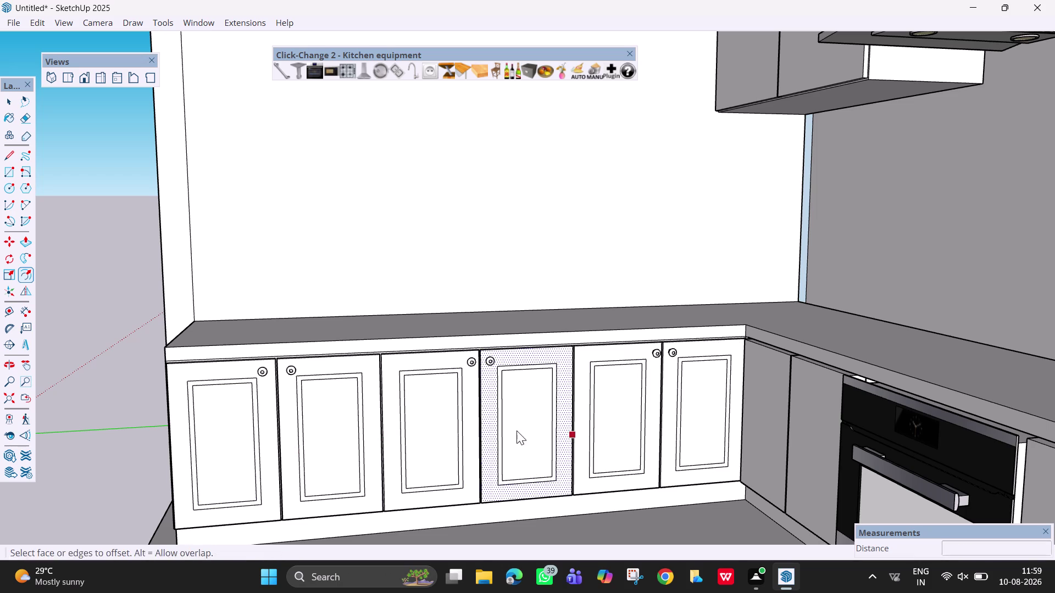
scroll(down, 3)
middle_drag(506, 428, 665, 388)
Inset a panel outline on the corner door, then undo the too-narrow result.
scroll(down, 3)
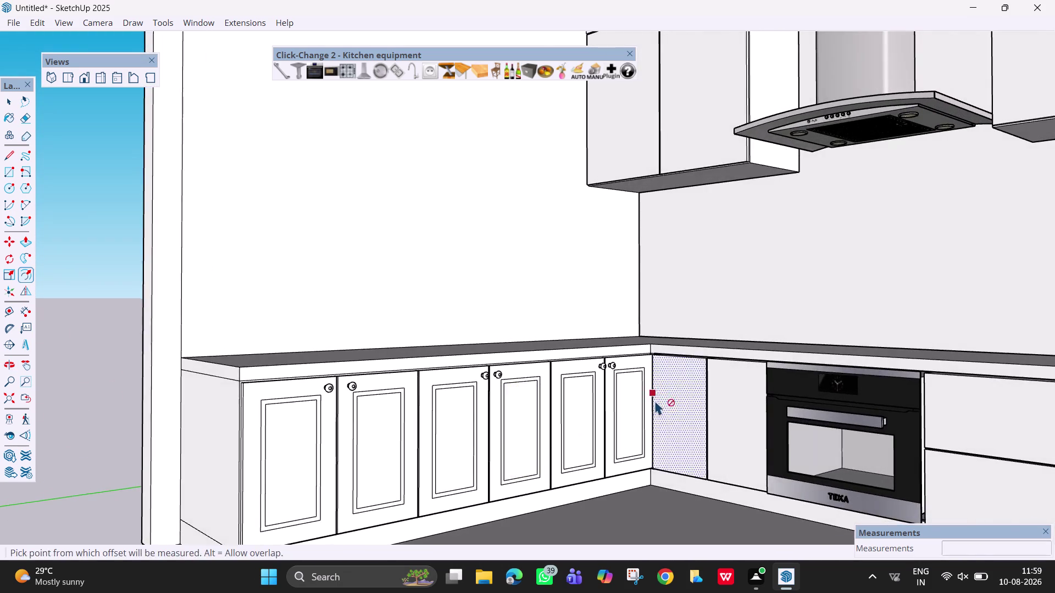
scroll(down, 3)
scroll(down, 3)
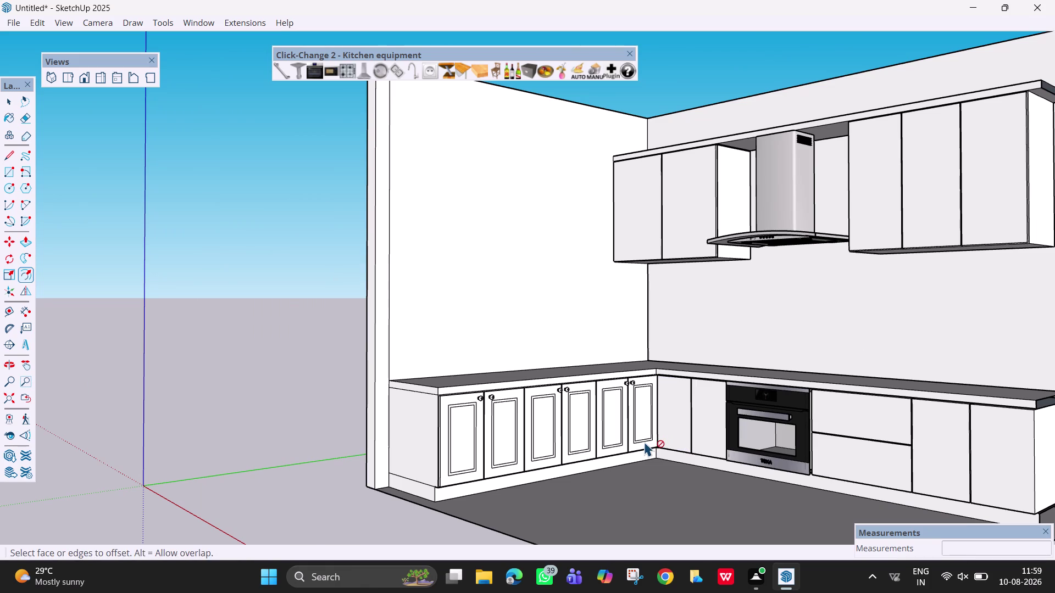
middle_drag(671, 458, 859, 492)
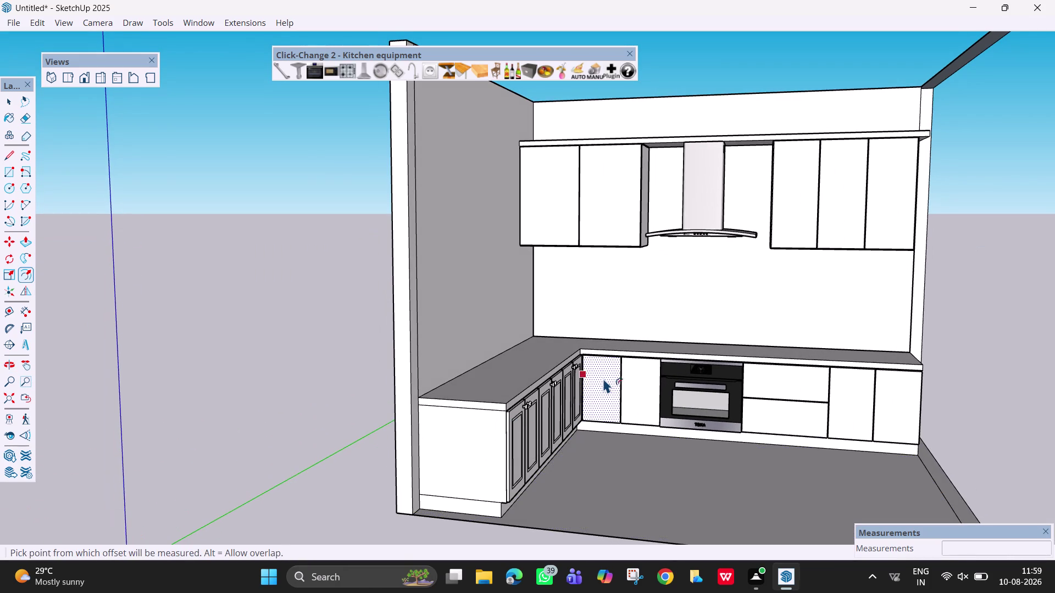
scroll(up, 3)
click(605, 380)
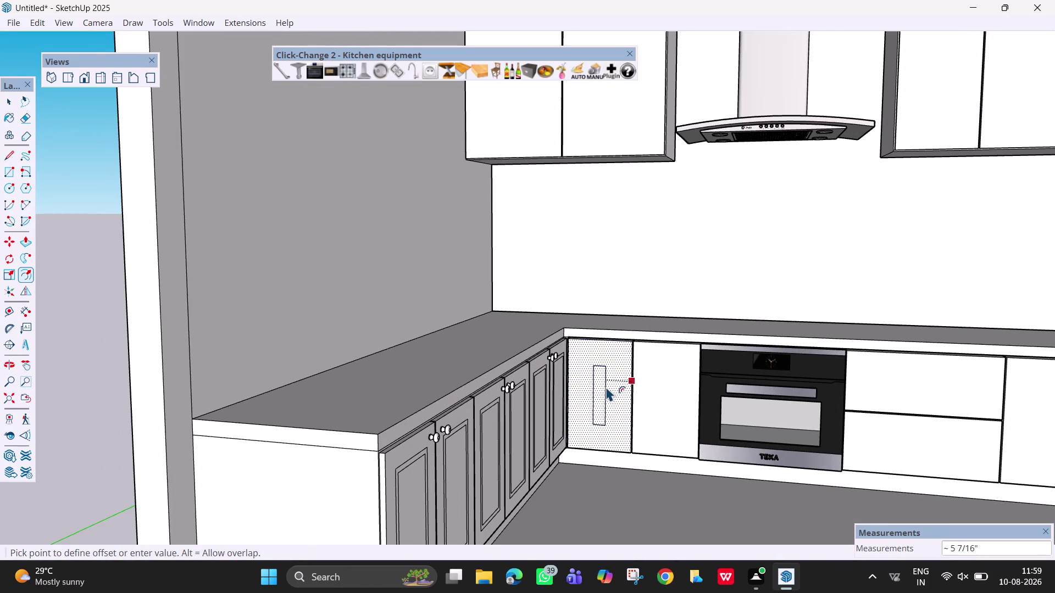
double_click(607, 386)
key(ctrl+z)
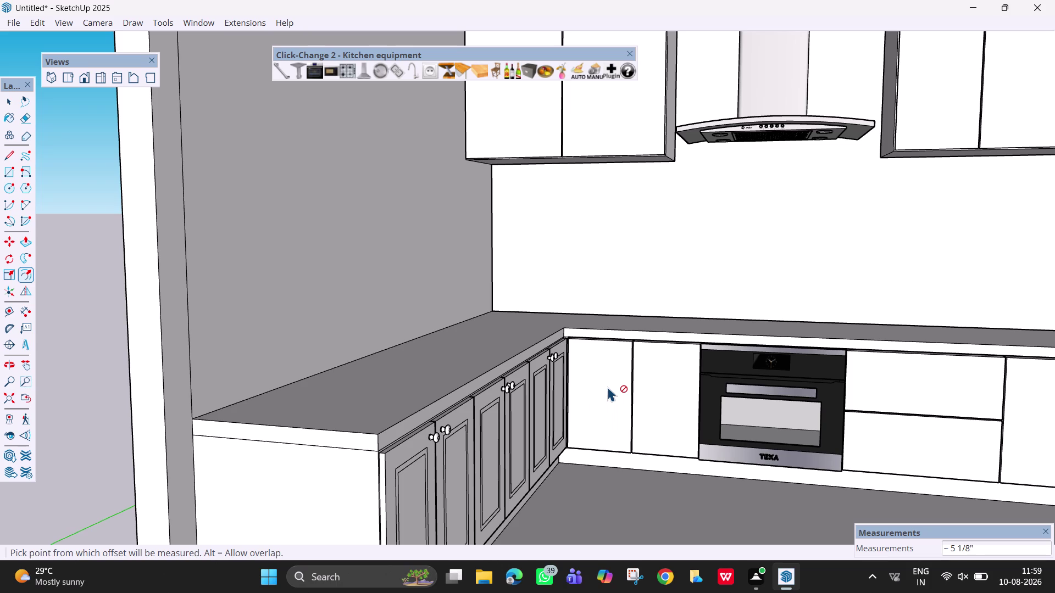
Re-apply the corner door's panel inset with Offset and select its inner panel.
key(f)
double_click(622, 395)
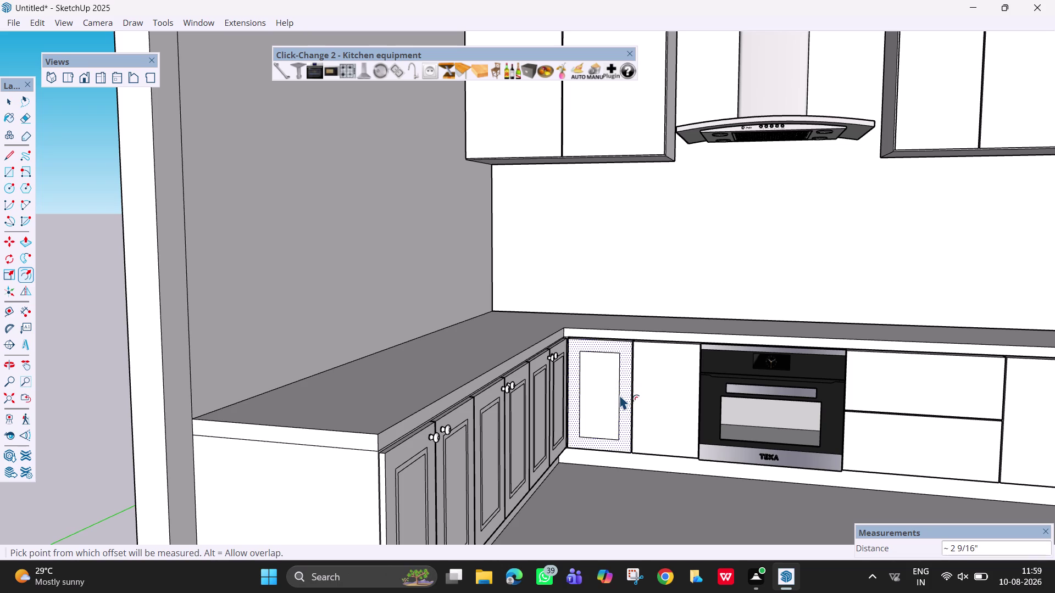
scroll(up, 3)
middle_drag(618, 393, 615, 393)
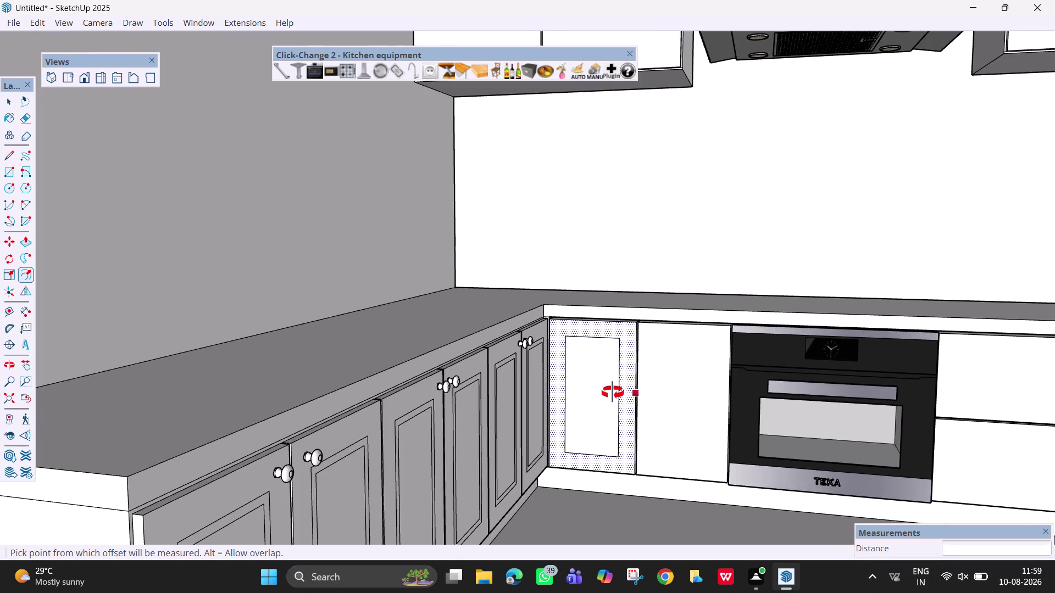
middle_drag(616, 392, 503, 396)
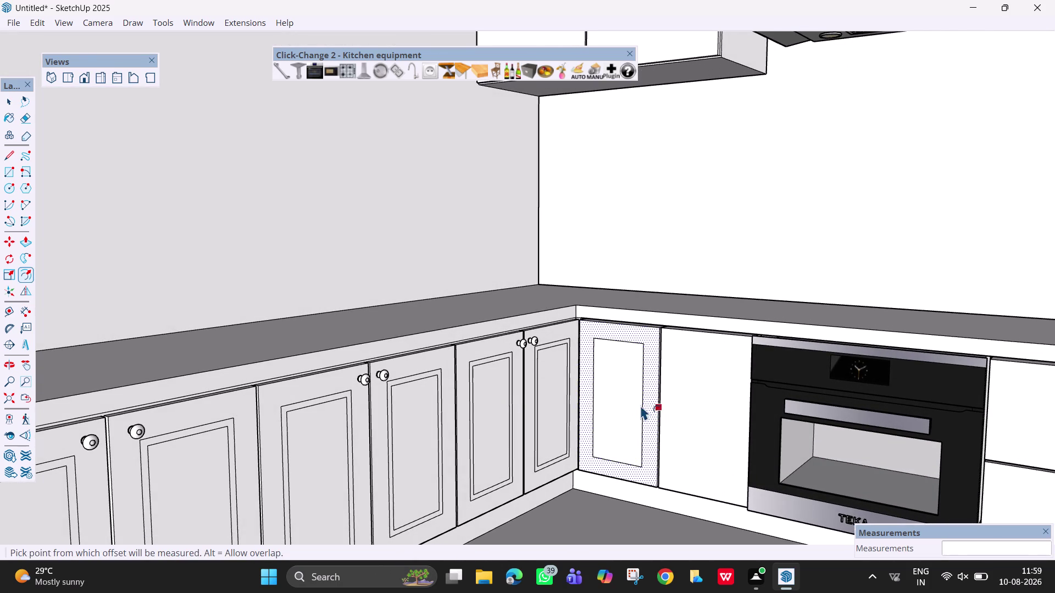
key(Escape)
key(space)
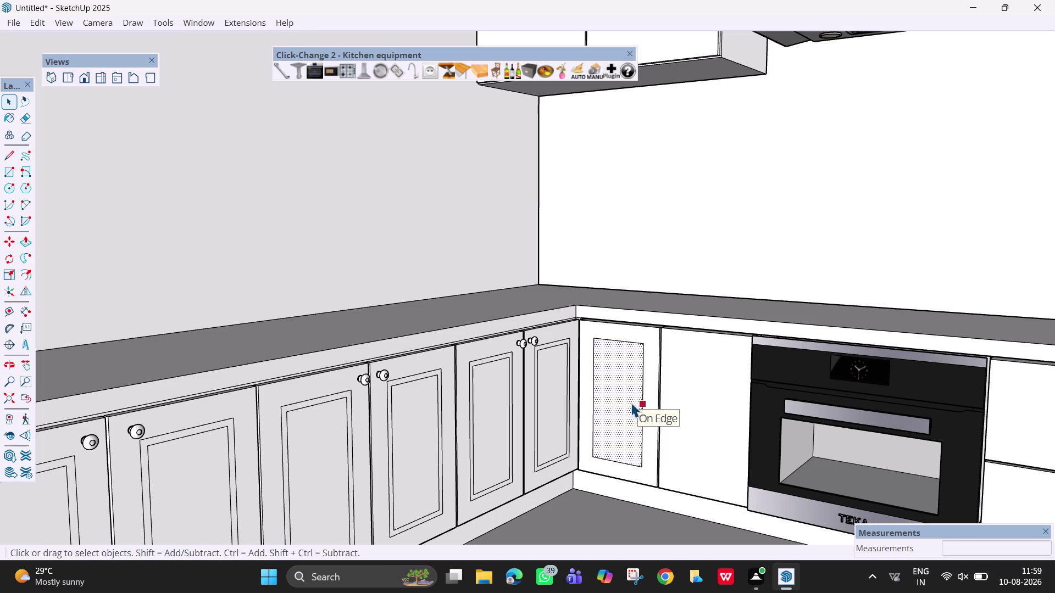
click(631, 403)
key(Escape)
key(space)
scroll(down, 3)
click(679, 391)
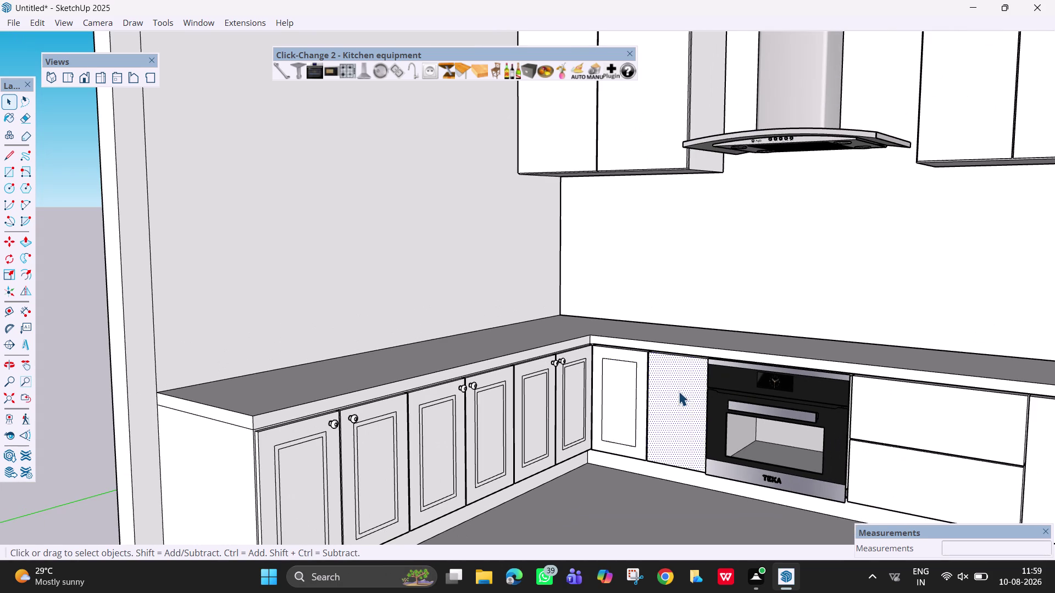
Inset a panel outline on the door next to the oven, redoing a too-narrow first try.
middle_drag(682, 407, 737, 438)
key(f)
click(678, 400)
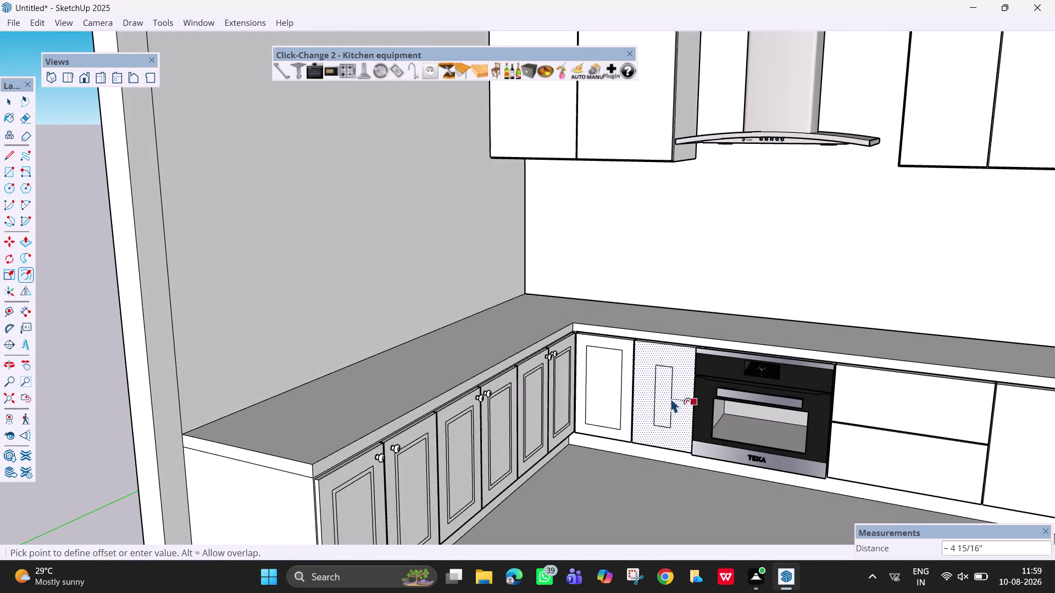
key(Escape)
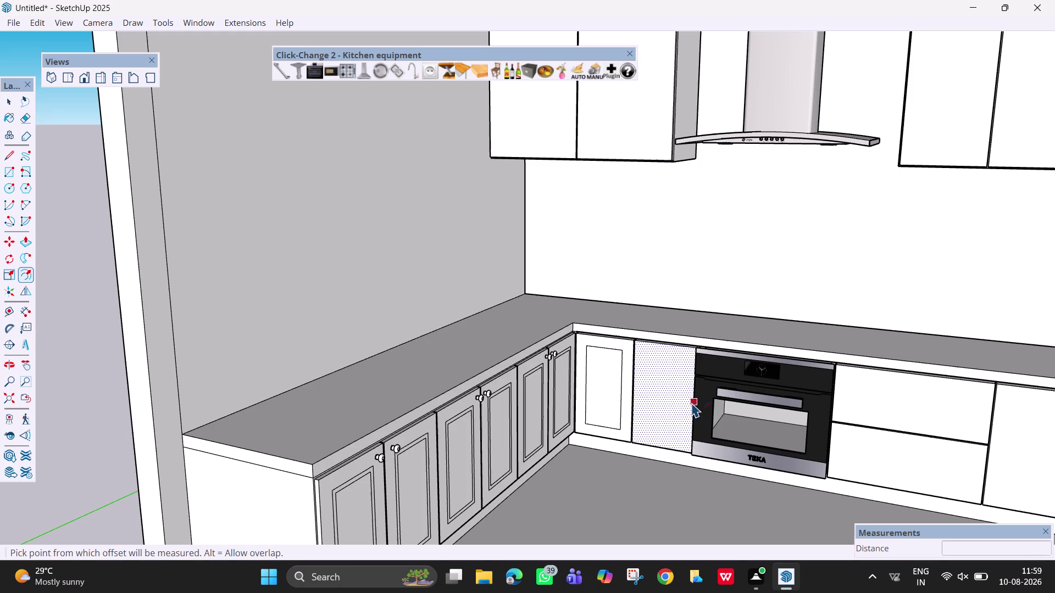
click(691, 403)
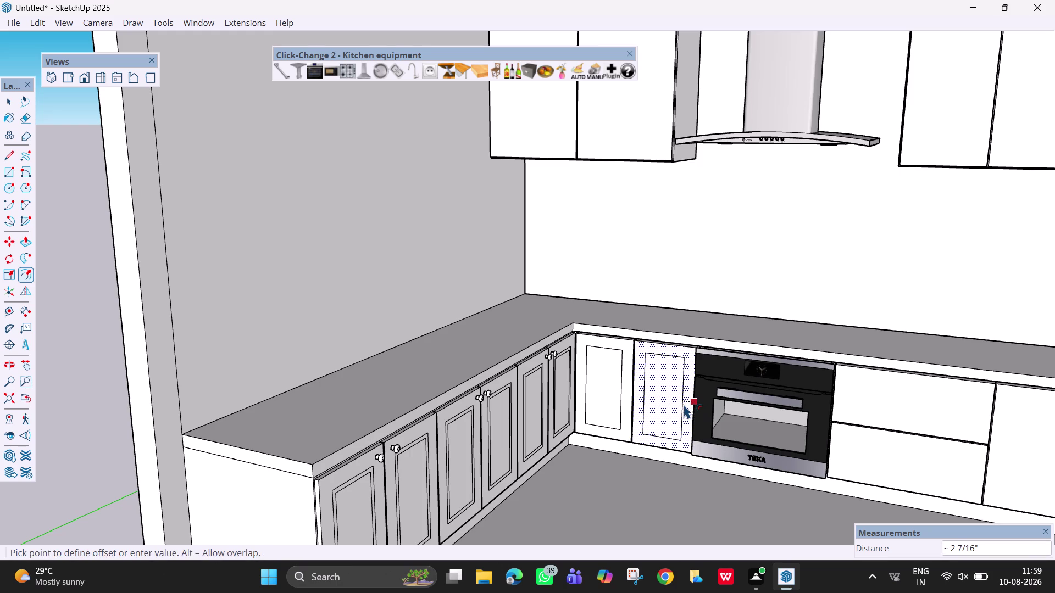
click(683, 404)
key(space)
middle_drag(679, 406, 682, 406)
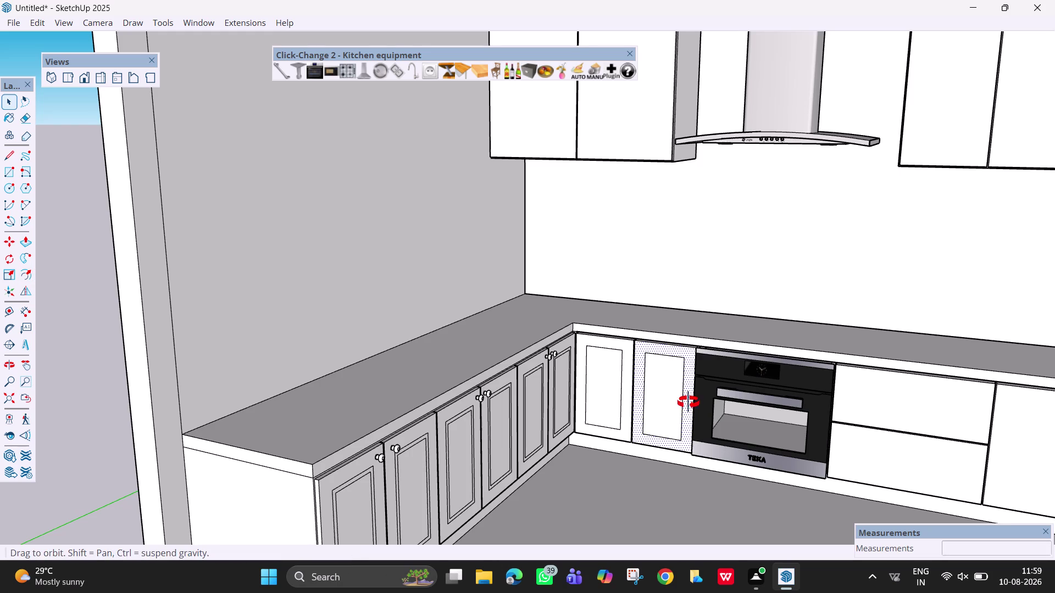
middle_drag(682, 406, 716, 371)
scroll(up, 3)
Reframe the doors beside the oven and toggle between Offset and Select.
middle_drag(677, 388, 723, 406)
middle_click(725, 409)
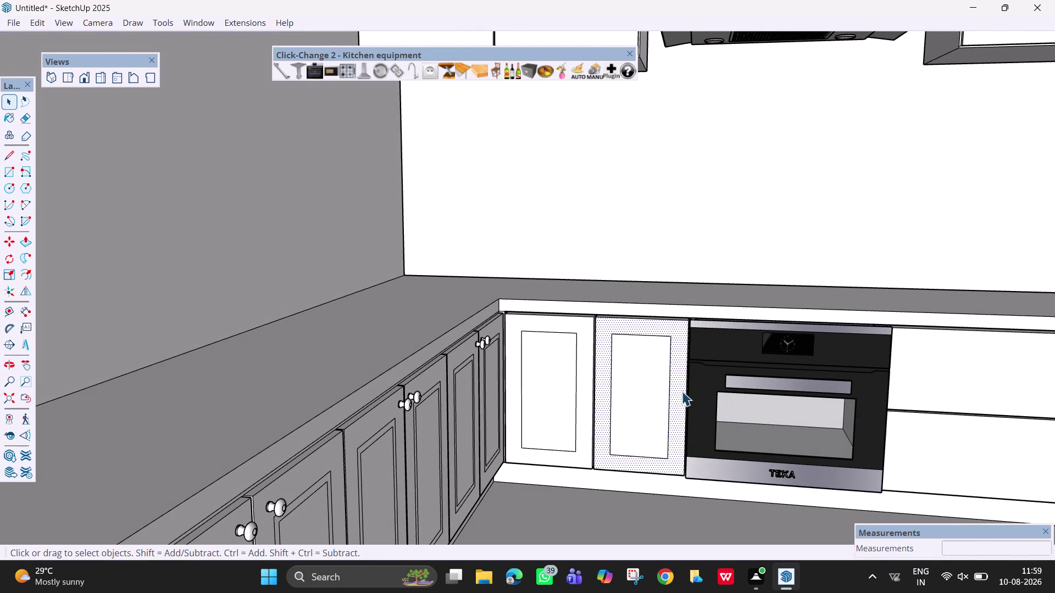
key(Escape)
key(f)
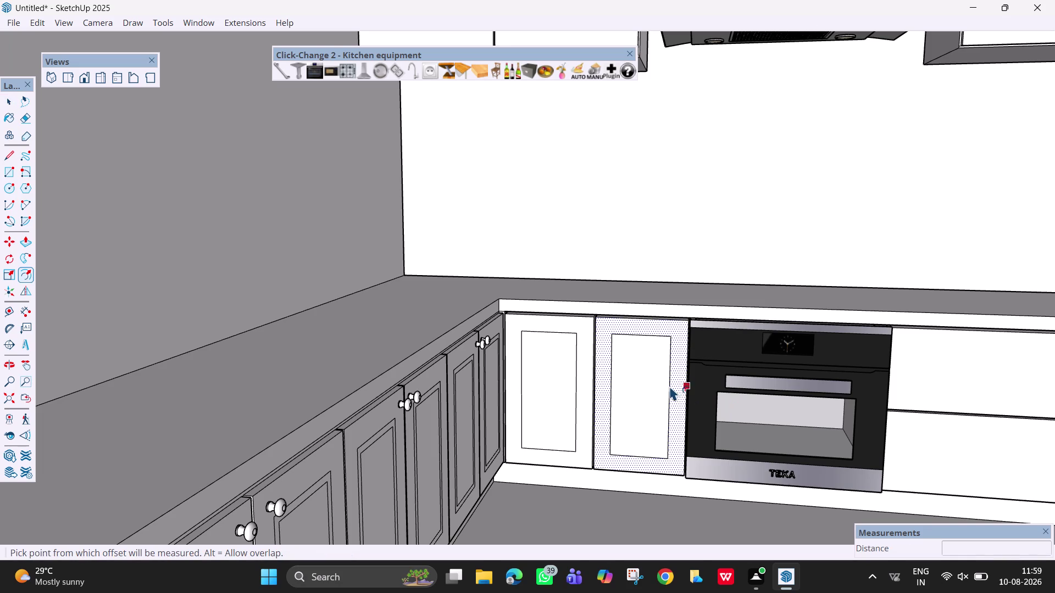
key(space)
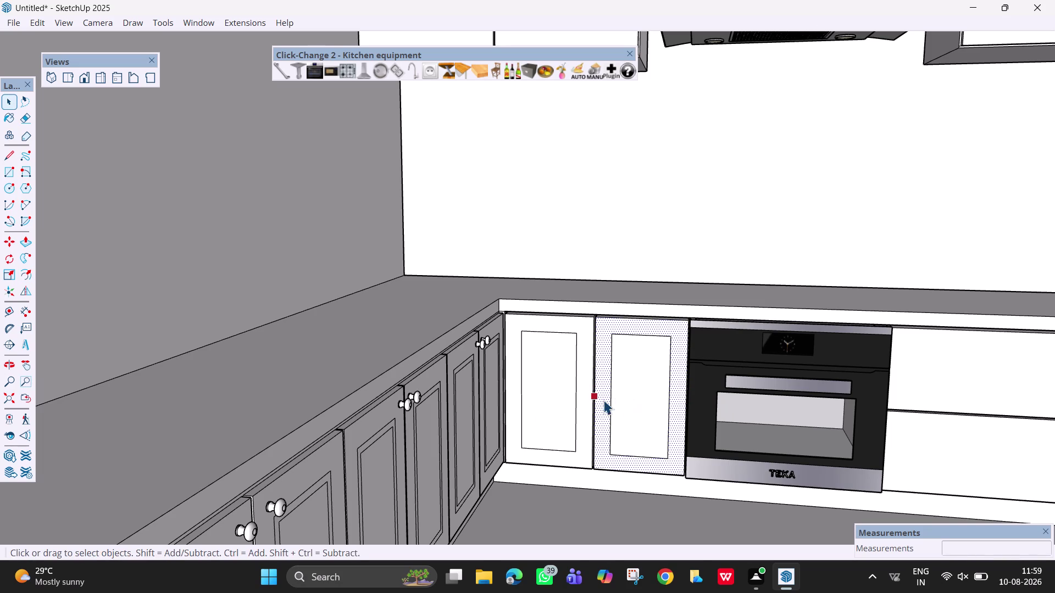
key(space)
key(space)
key(space)
click(648, 226)
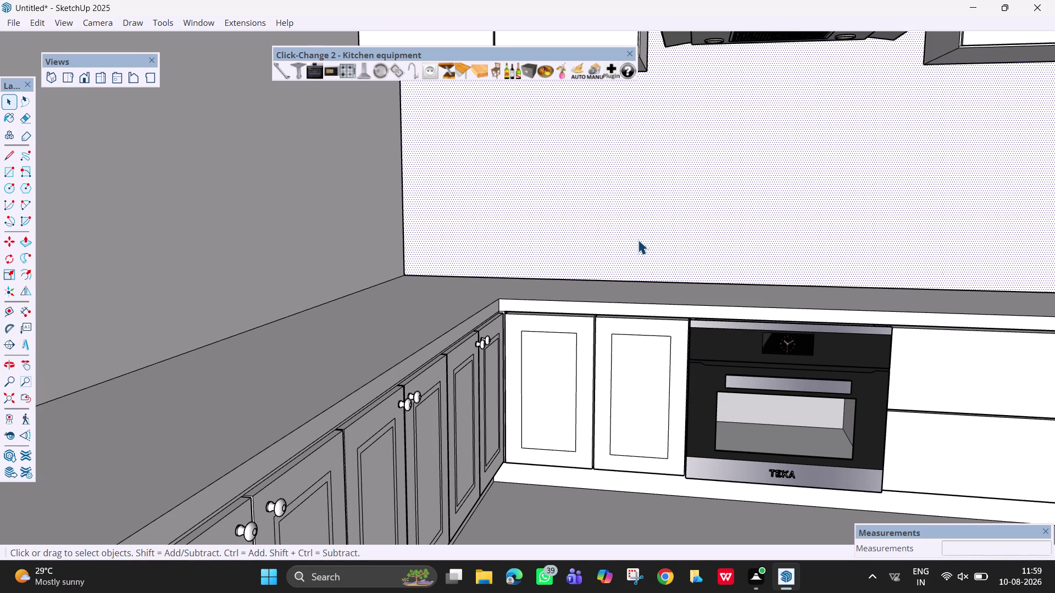
Start a second inset inside the corner door's inner panel.
key(f)
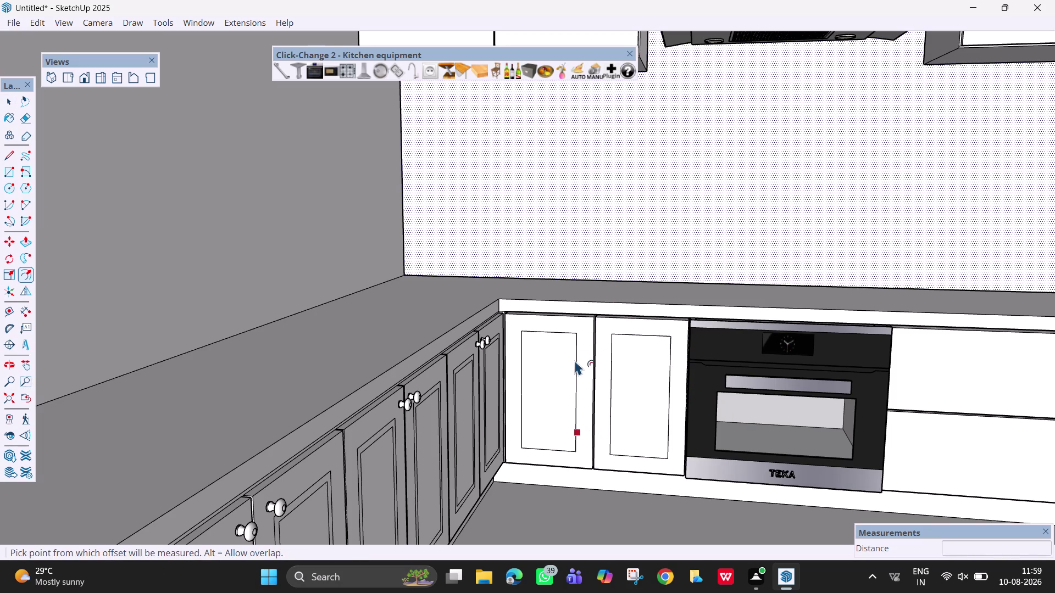
click(614, 406)
key(Escape)
key(Escape)
key(Escape)
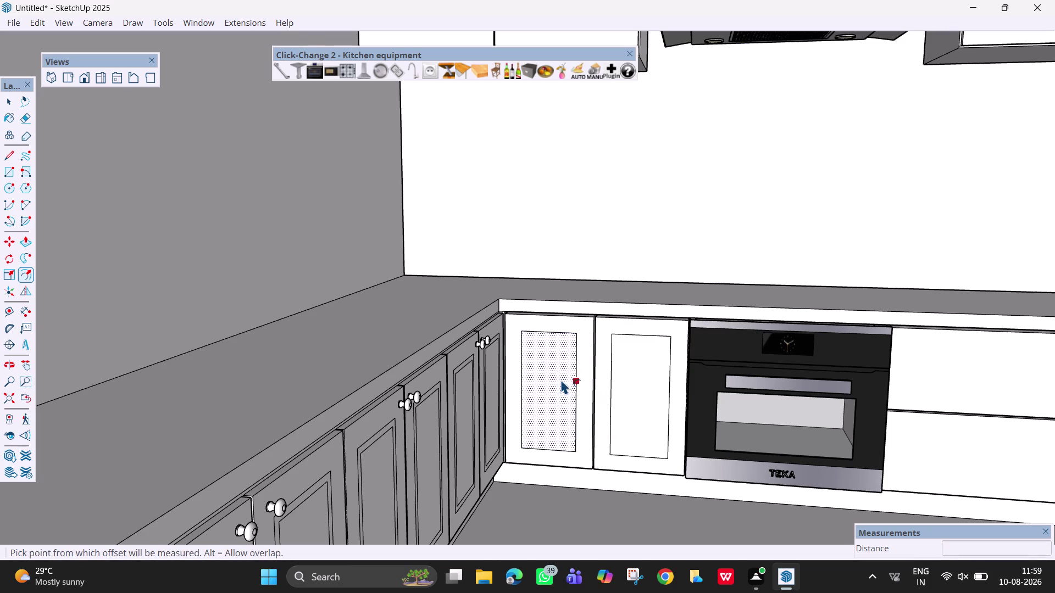
key(Escape)
click(564, 382)
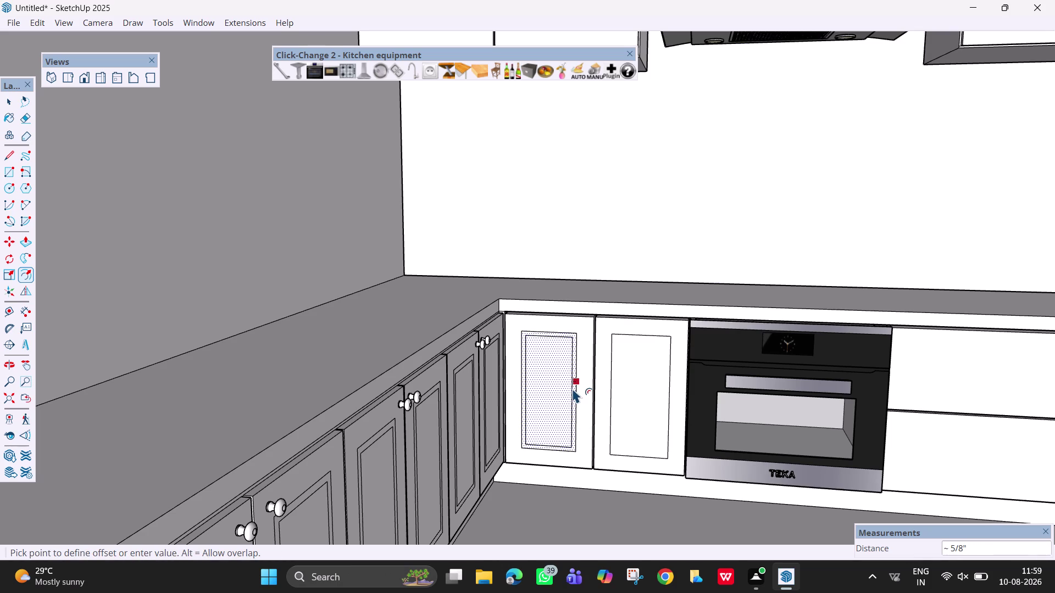
Inset a panel on the door left of the oven and start one on the far-right door.
click(572, 388)
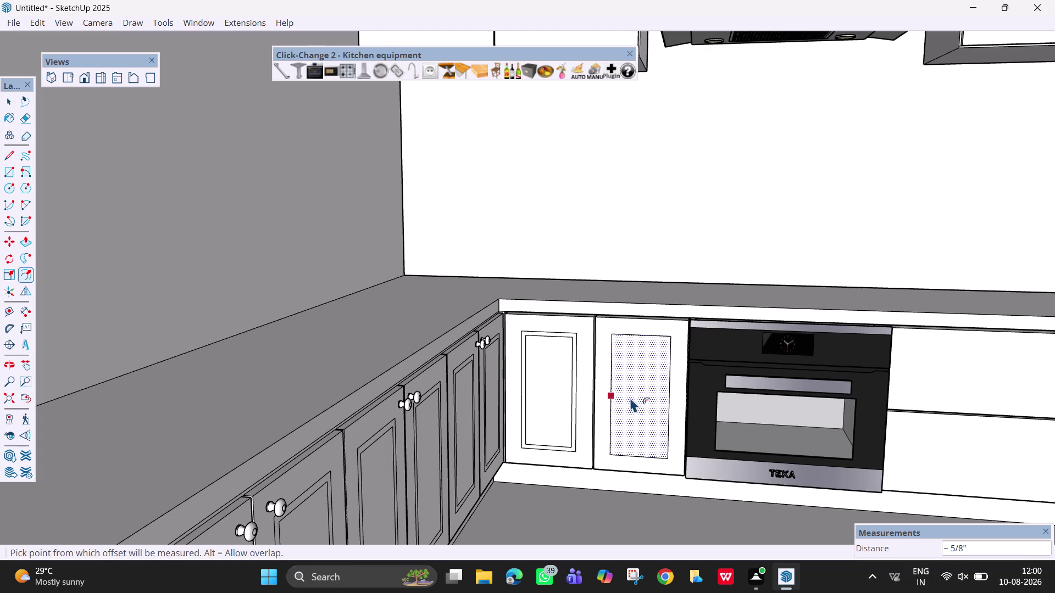
triple_click(637, 399)
scroll(down, 3)
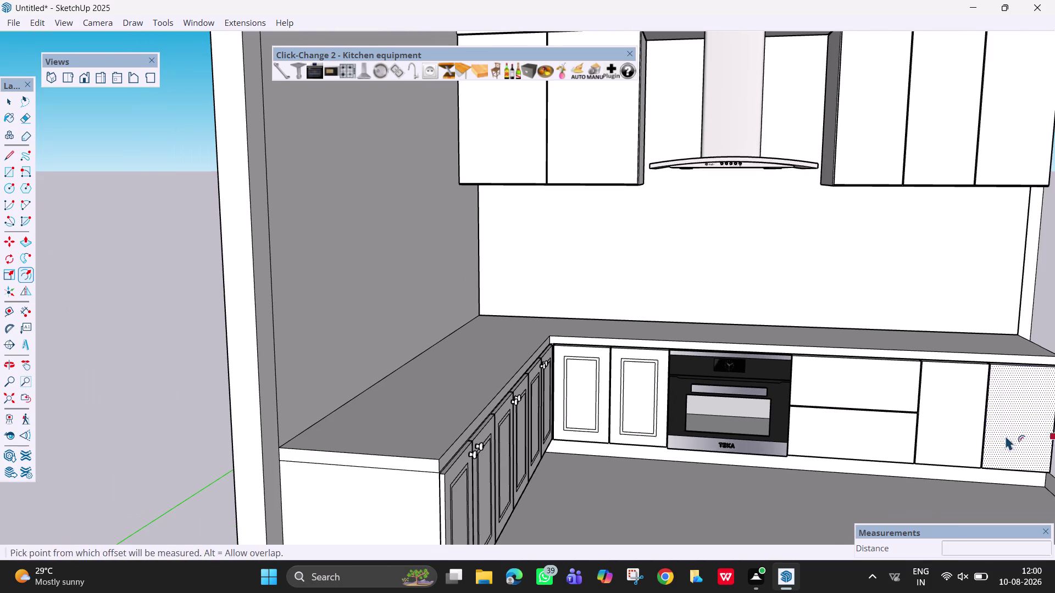
triple_click(958, 414)
double_click(1018, 421)
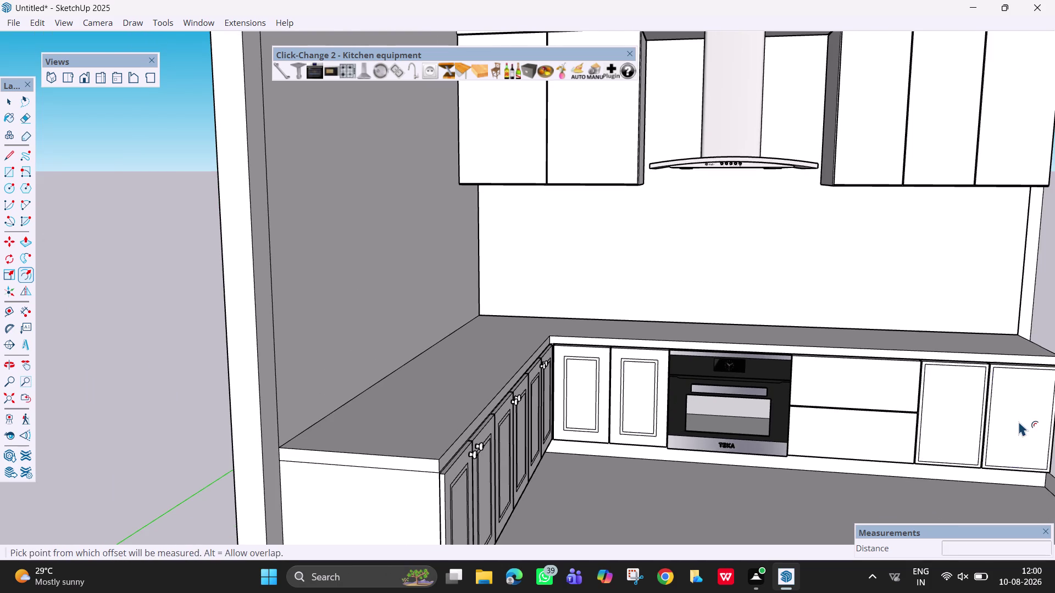
scroll(down, 3)
Orbit and pan until the oven wall's base cabinets face the view squarely.
scroll(up, 3)
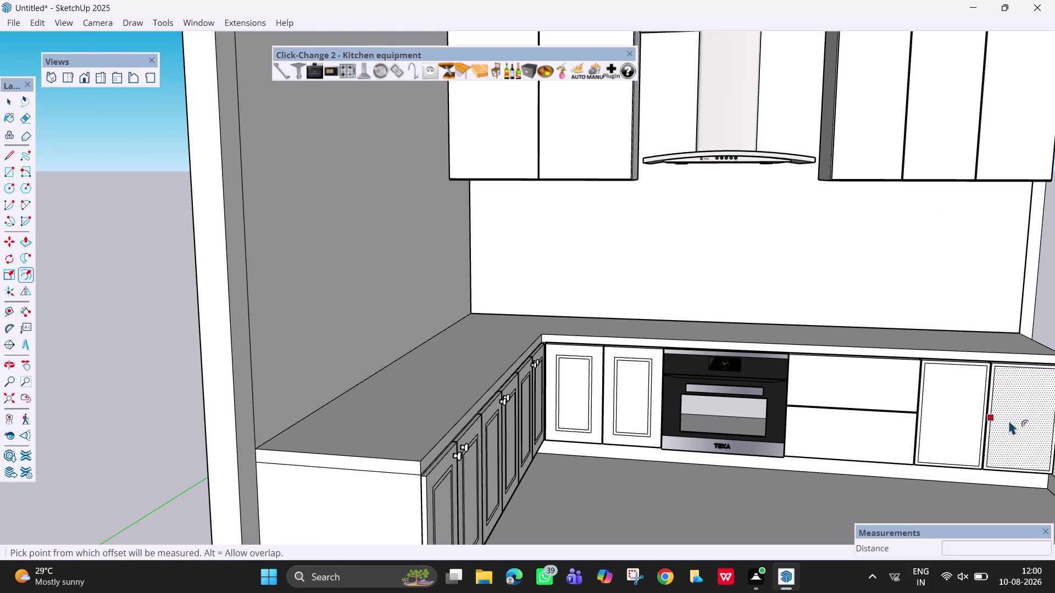
key(ctrl+z)
key(ctrl+z)
scroll(down, 3)
middle_drag(651, 457, 498, 454)
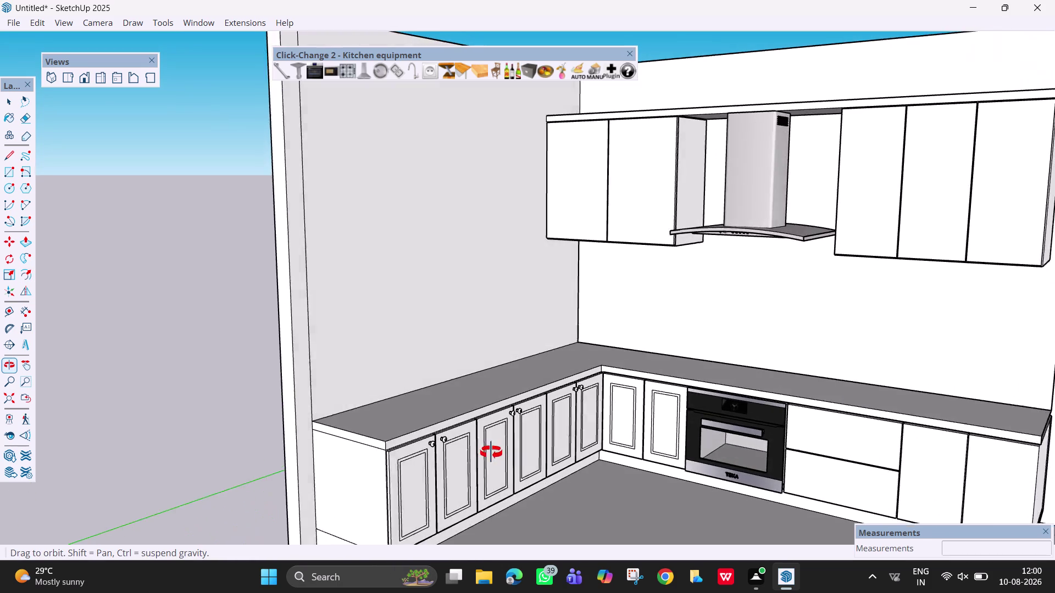
middle_drag(497, 454, 755, 442)
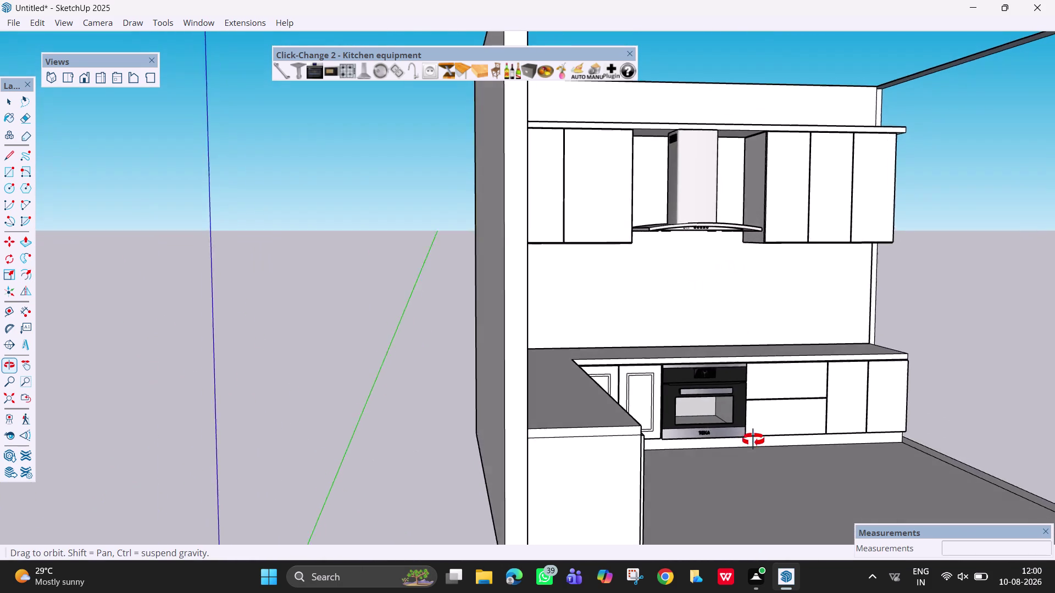
middle_drag(755, 442, 727, 424)
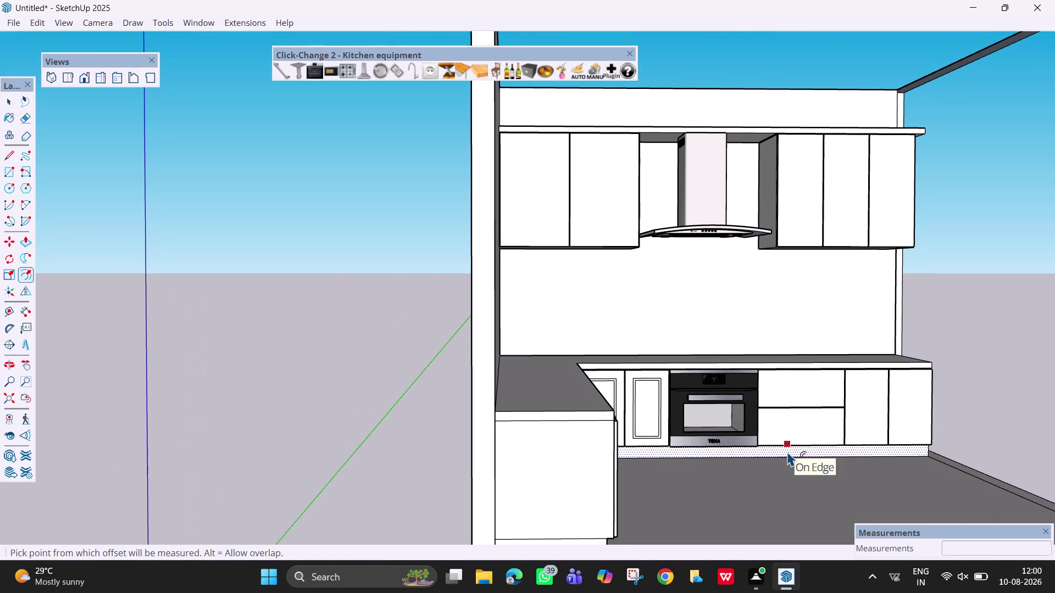
key(h)
drag(787, 451, 539, 450)
scroll(up, 3)
middle_drag(636, 410, 616, 414)
key(f)
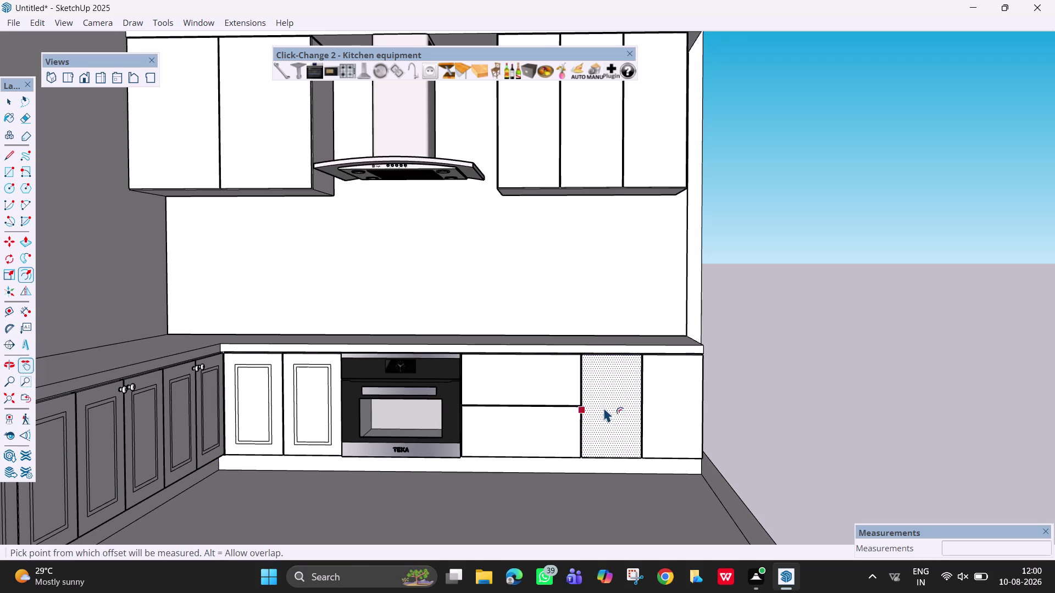
Inset panel outlines on the door right of the drawers and the far-right door.
click(599, 406)
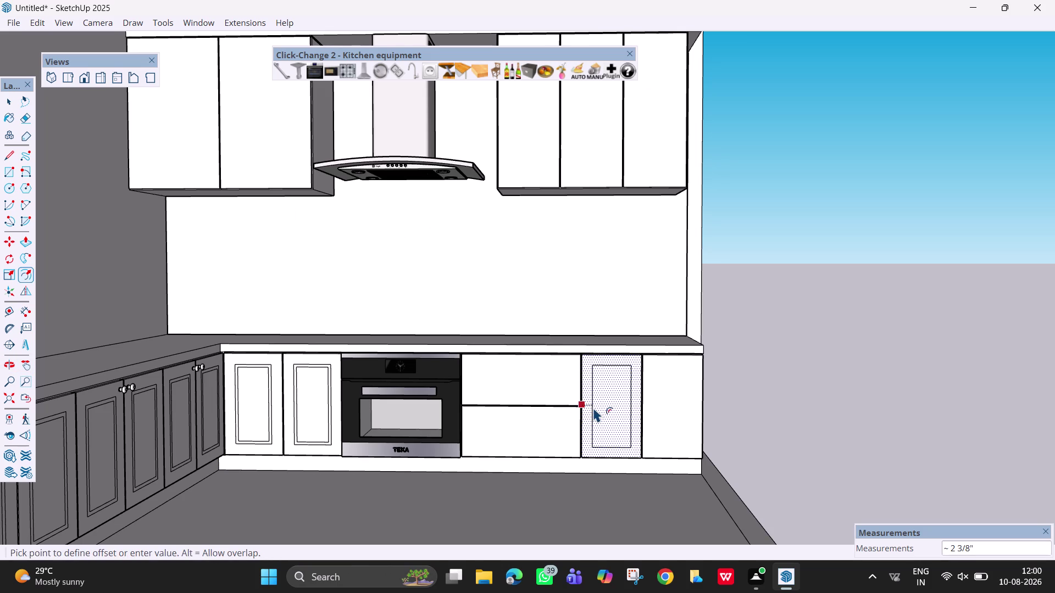
click(593, 407)
double_click(681, 417)
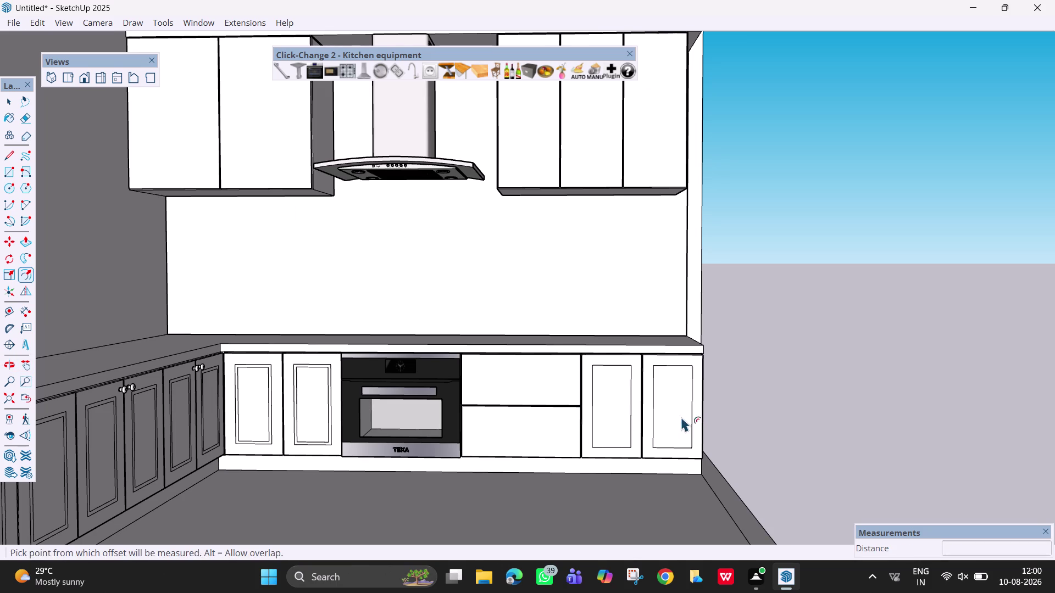
Inset panel outlines on the upper and lower drawer fronts, redoing the failed attempts.
click(547, 382)
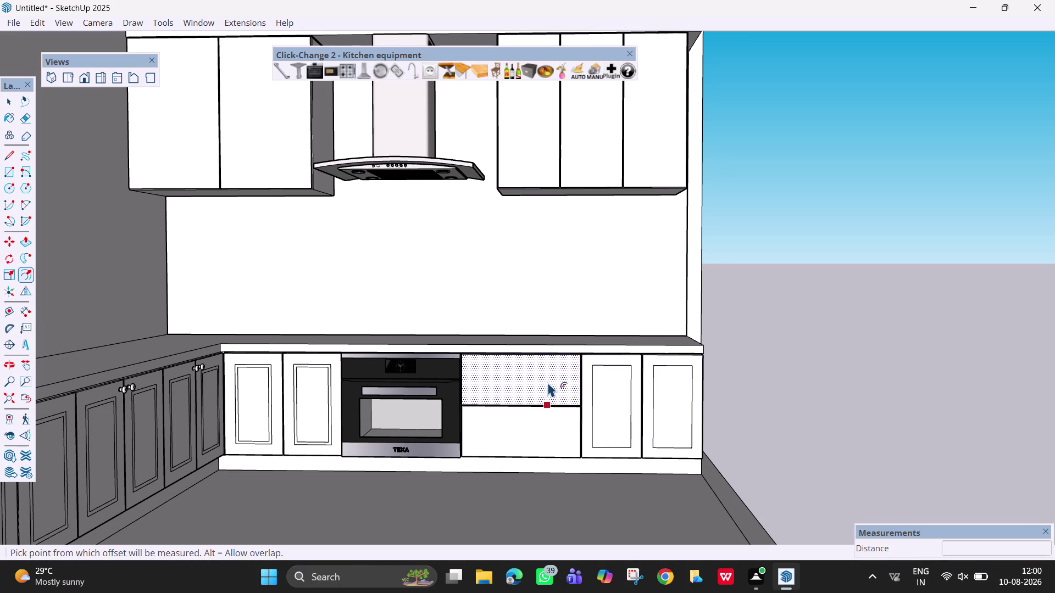
key(Escape)
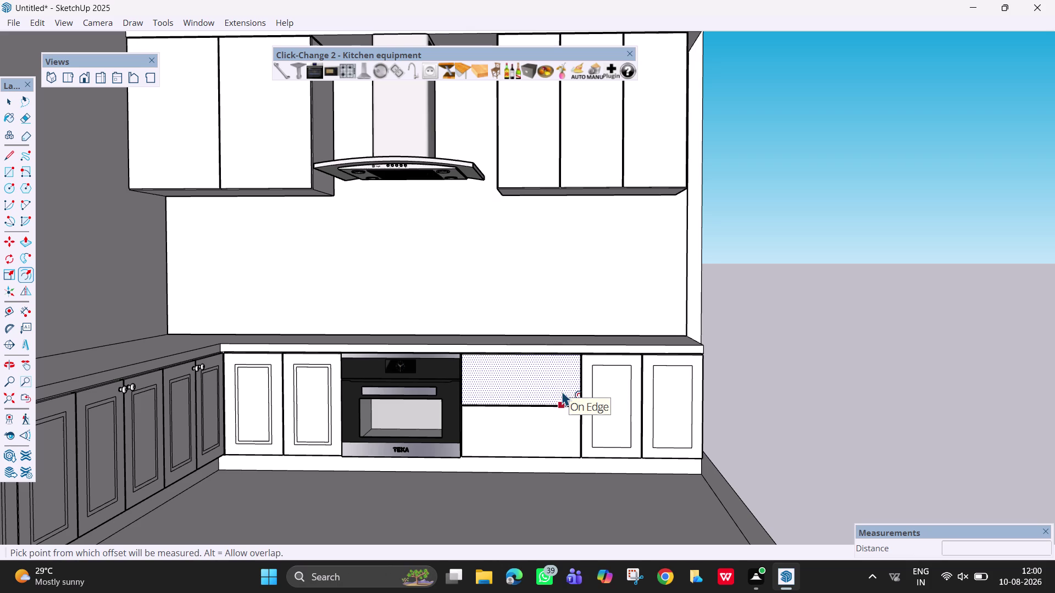
click(571, 397)
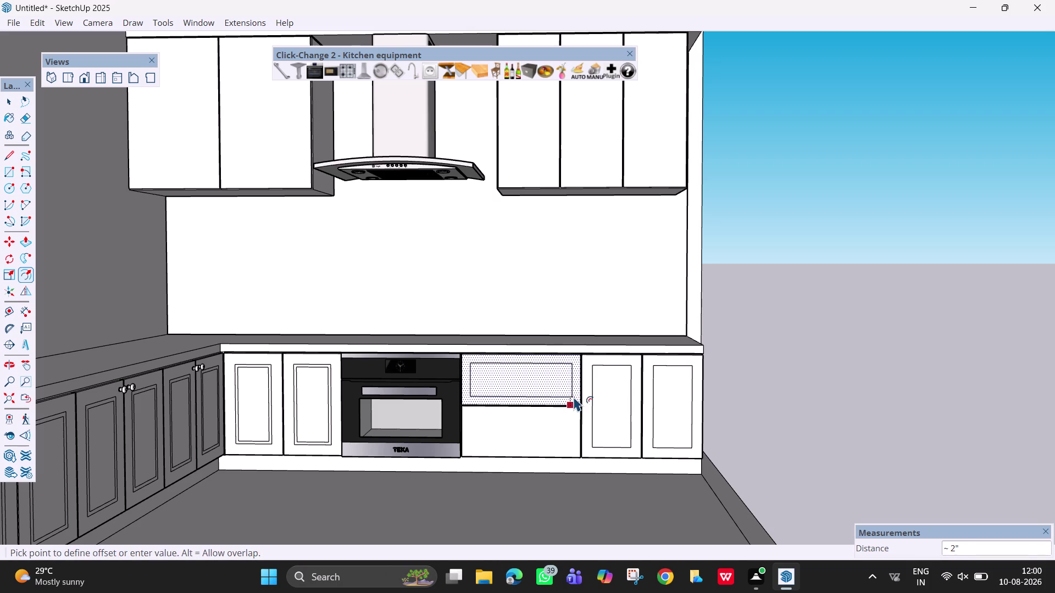
click(571, 395)
double_click(565, 430)
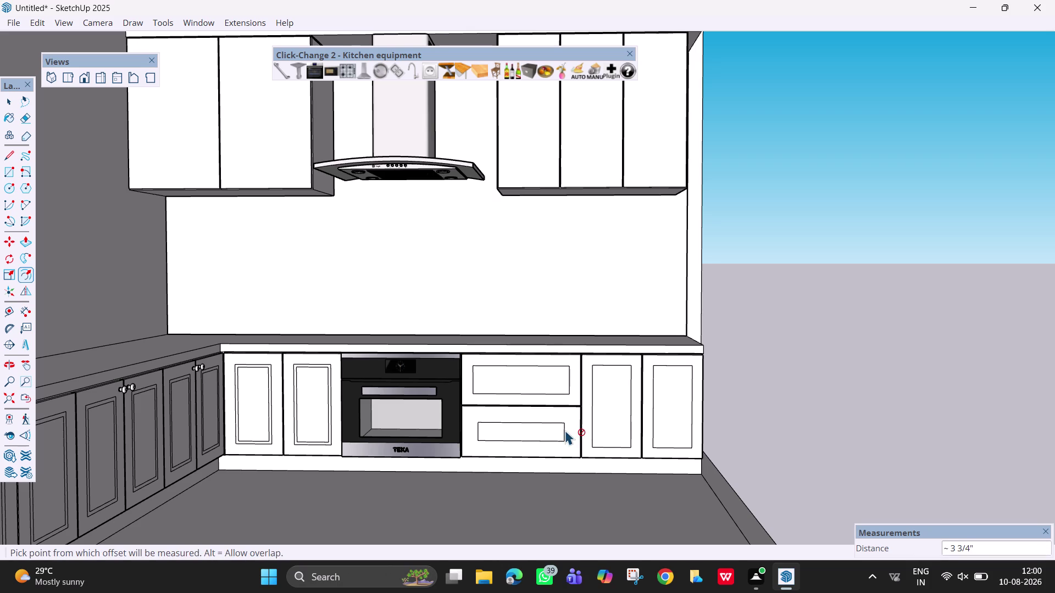
key(ctrl+z)
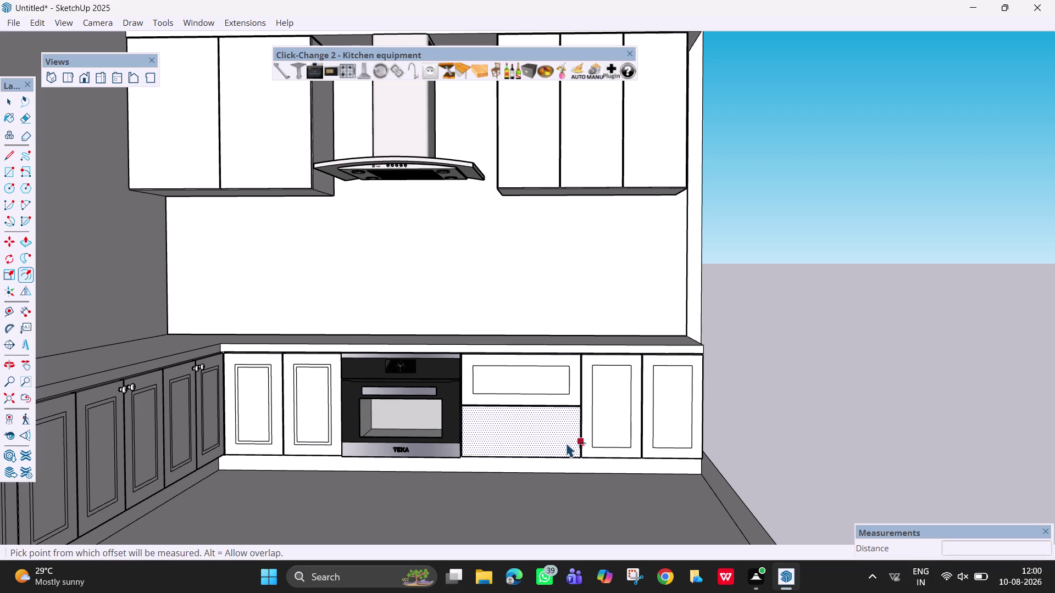
click(566, 442)
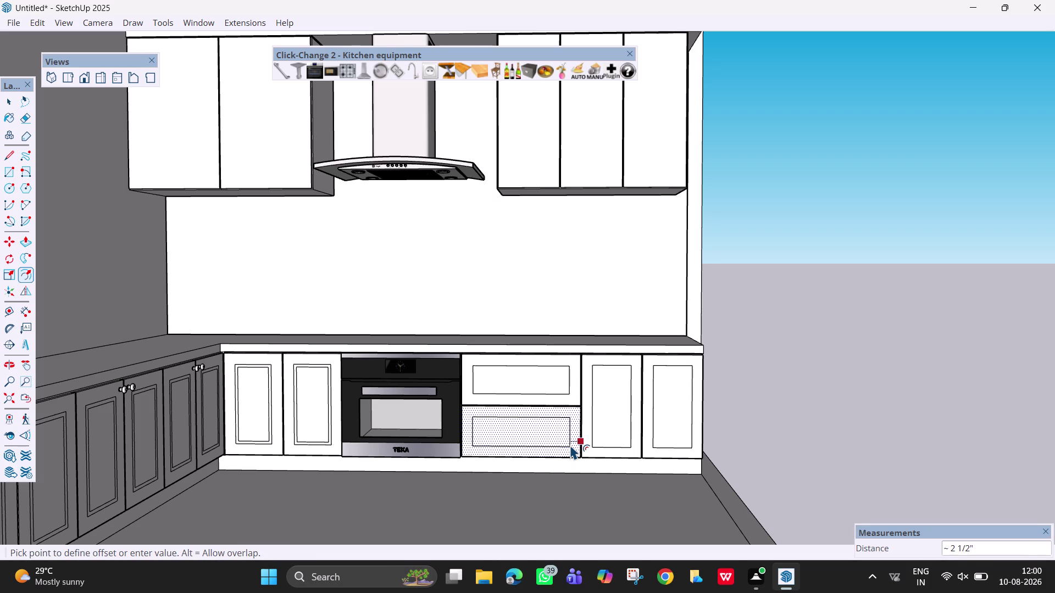
double_click(570, 444)
Add inner outlines to both drawer panels and the two doors right of the drawers.
click(562, 390)
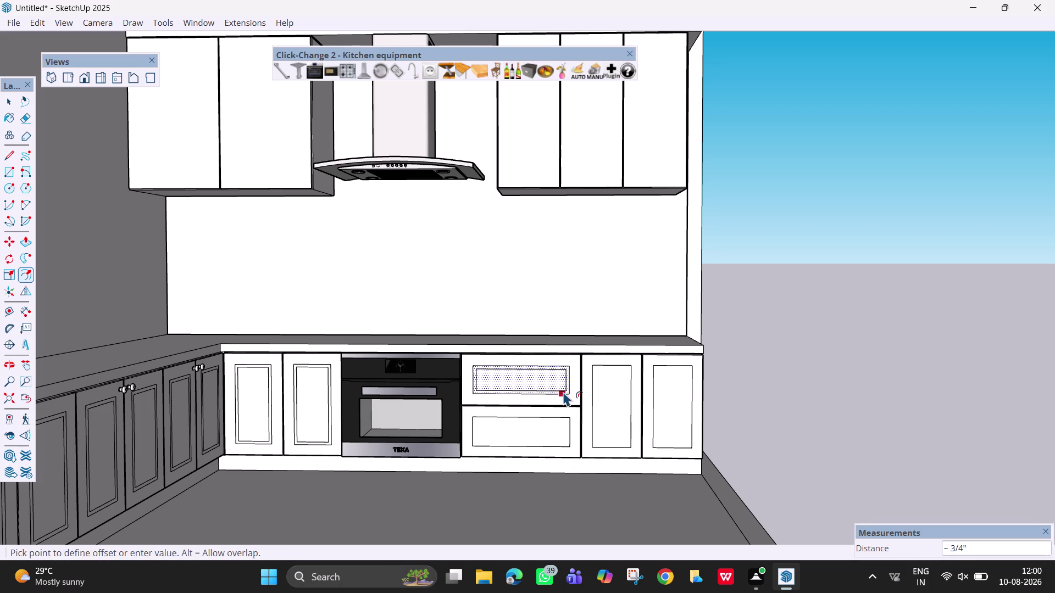
click(562, 392)
double_click(551, 433)
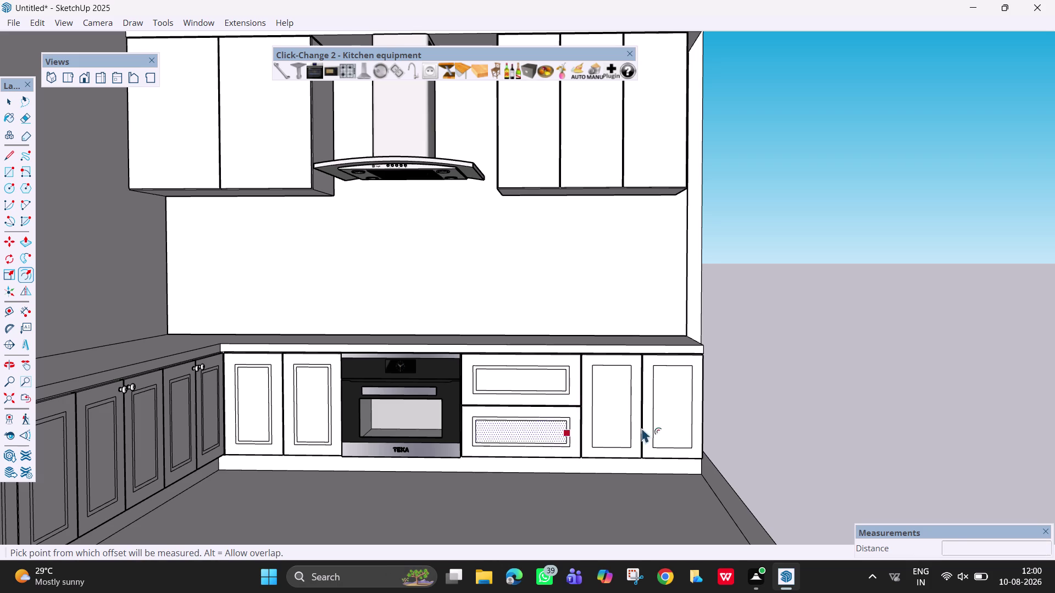
click(626, 430)
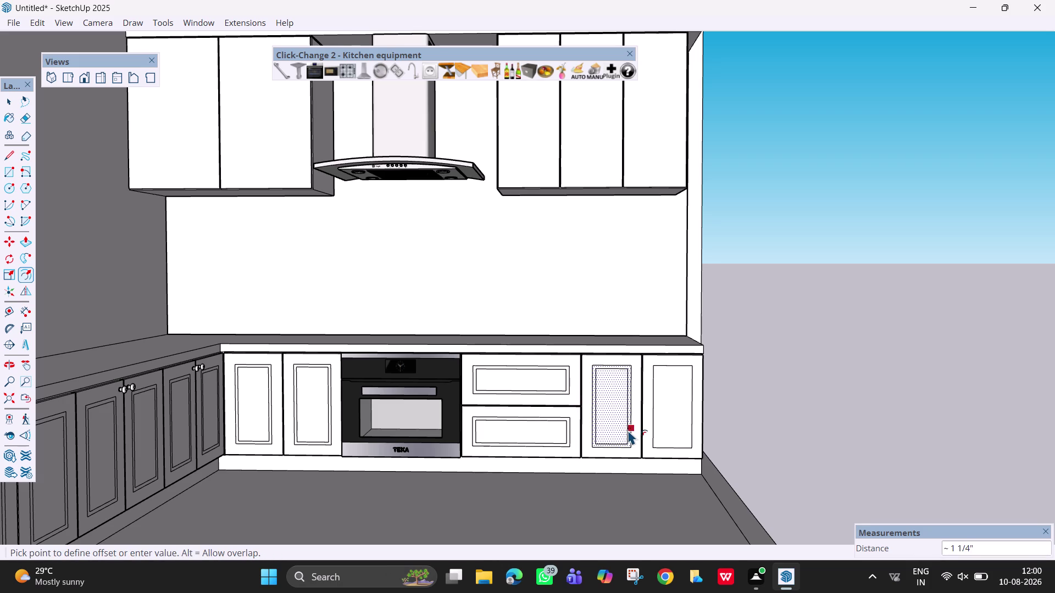
click(627, 429)
double_click(670, 422)
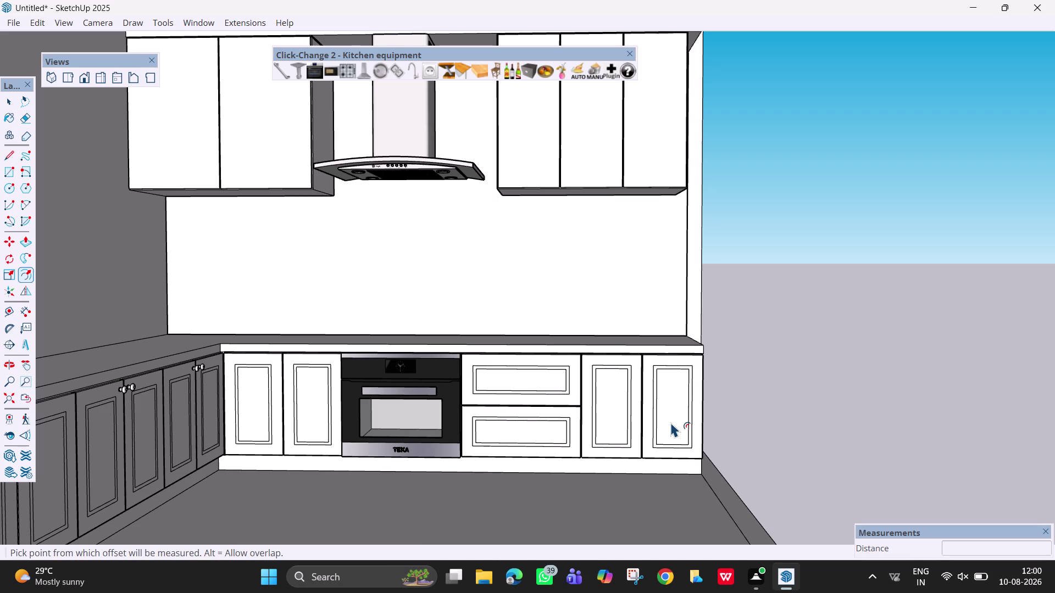
Orbit out to view the whole kitchen from above and from the oven wall.
scroll(down, 3)
middle_drag(700, 388, 583, 447)
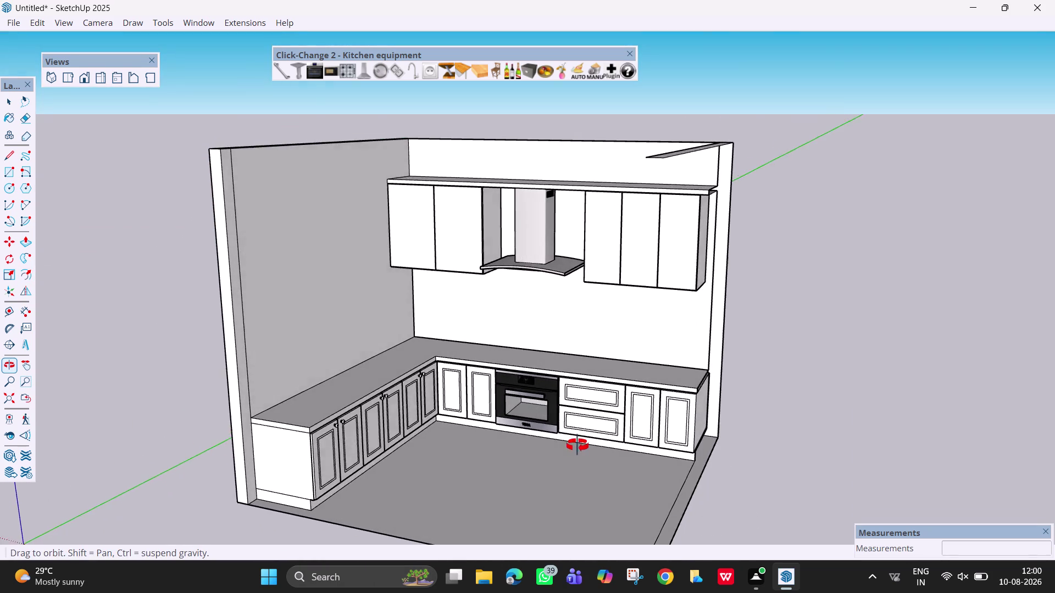
middle_drag(583, 447, 490, 427)
middle_click(490, 427)
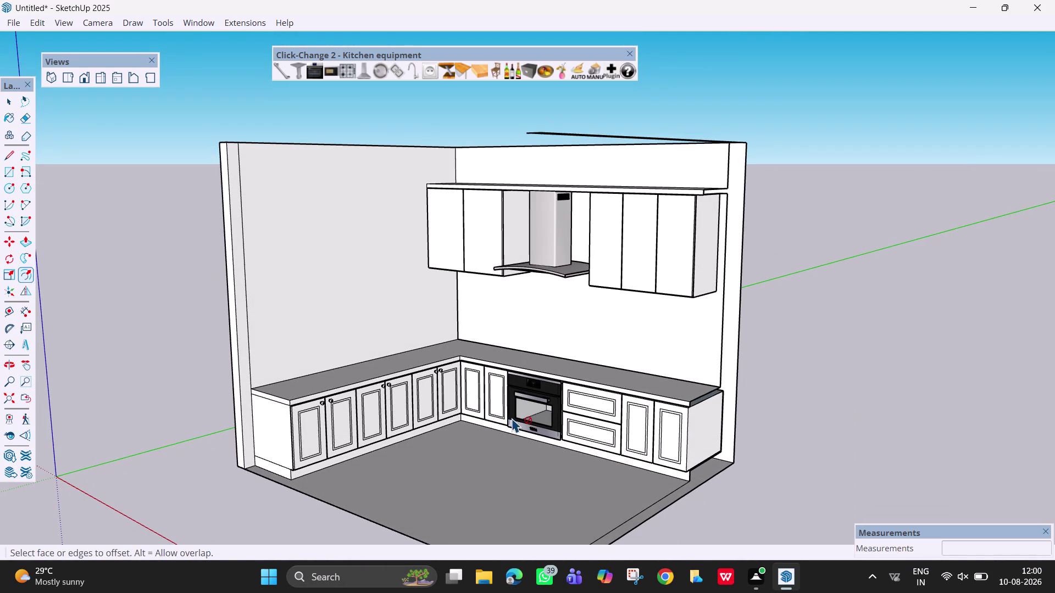
middle_drag(613, 289, 634, 434)
scroll(down, 3)
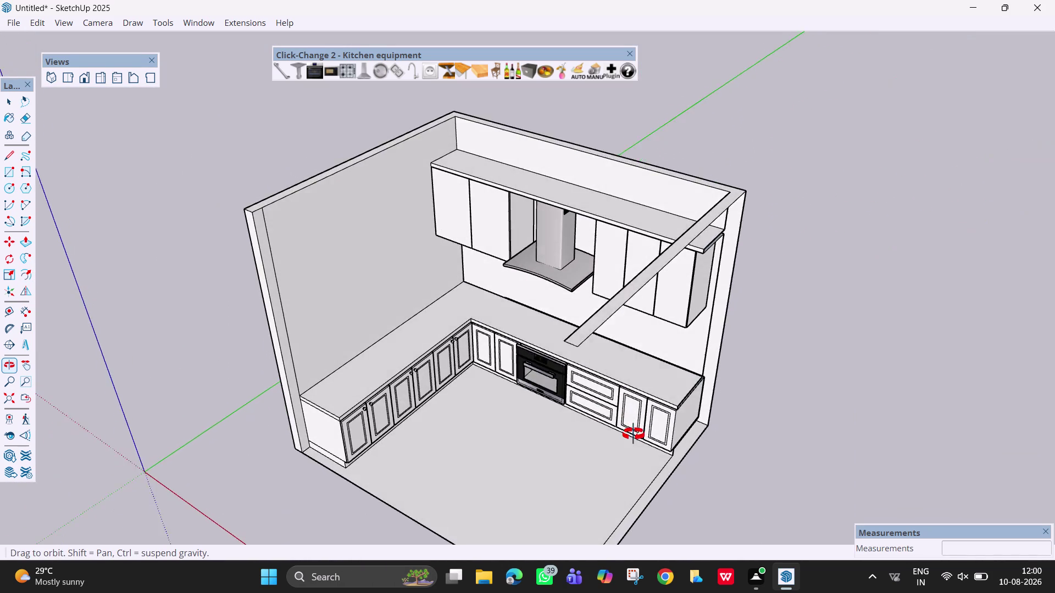
middle_drag(633, 434, 626, 328)
middle_drag(585, 328, 711, 314)
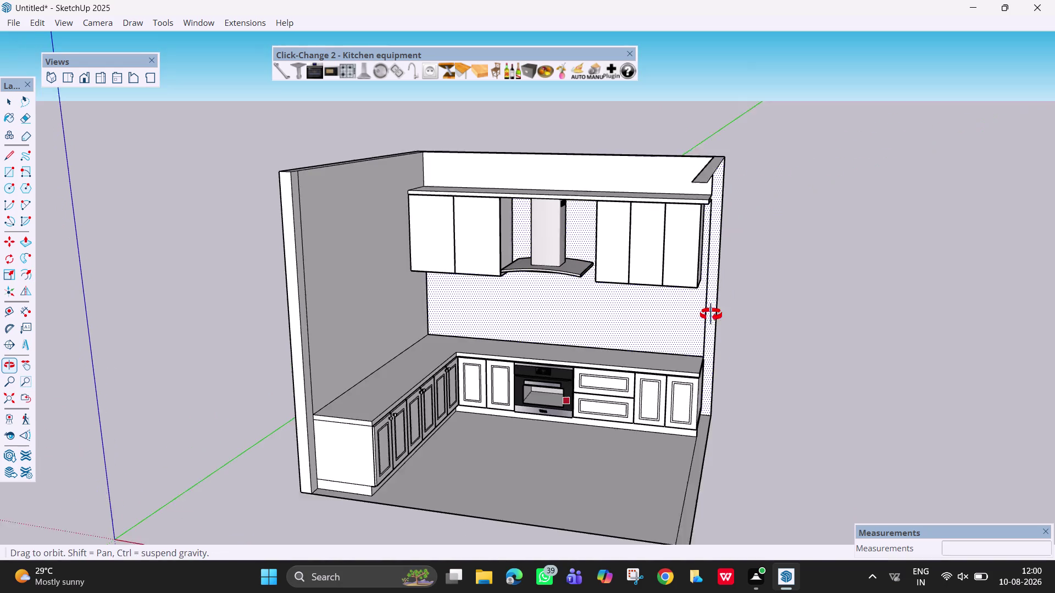
middle_drag(710, 315, 690, 326)
key(space)
Frame a wide, centred corner view of the L-shaped kitchen and pick a kitchen equipment item.
middle_drag(583, 449, 543, 392)
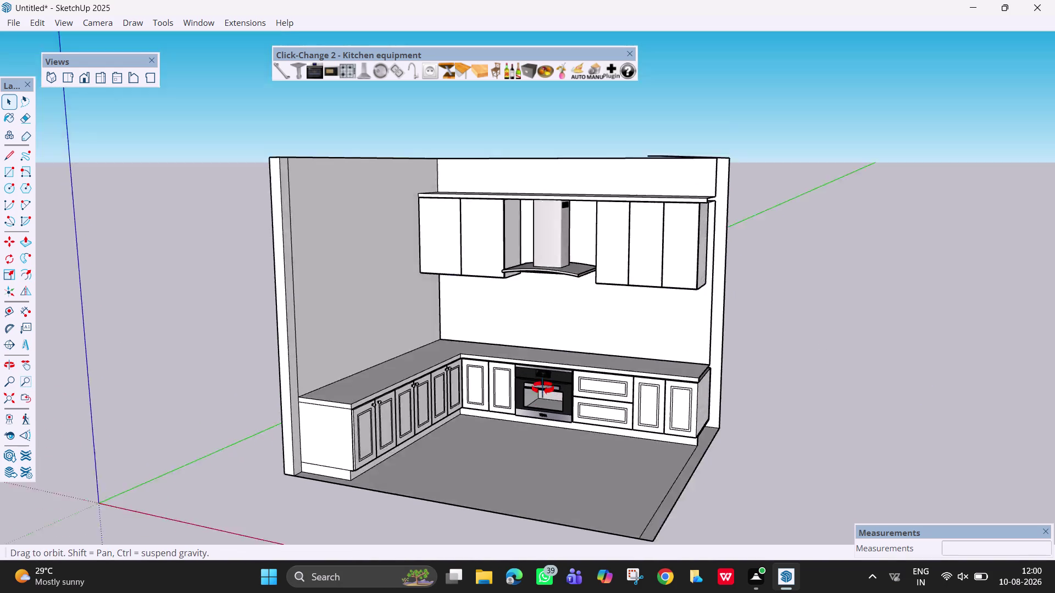
middle_drag(544, 391, 436, 423)
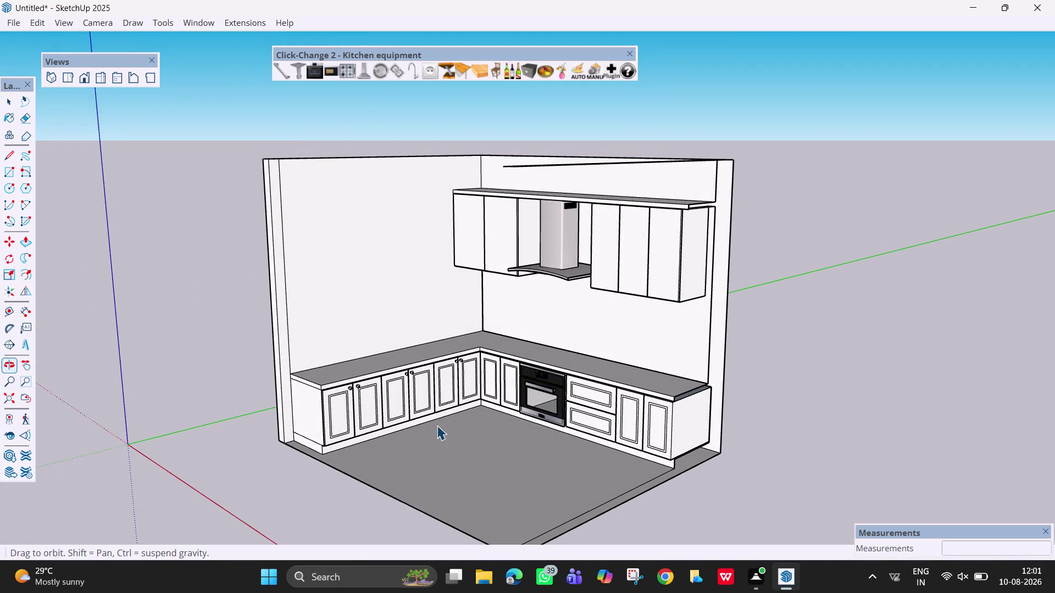
middle_drag(809, 468, 766, 423)
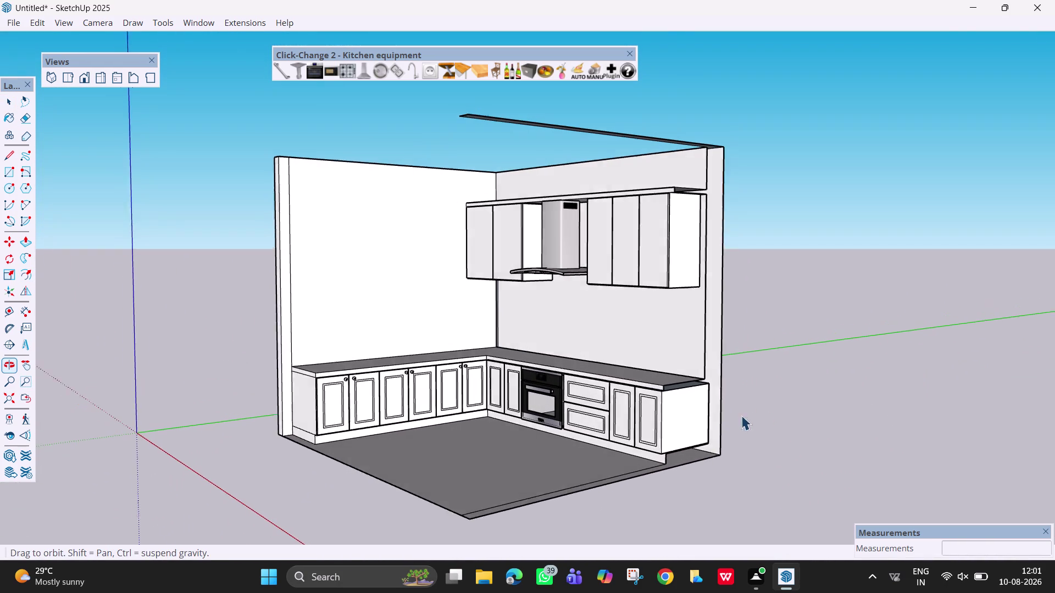
key(h)
drag(592, 402, 783, 444)
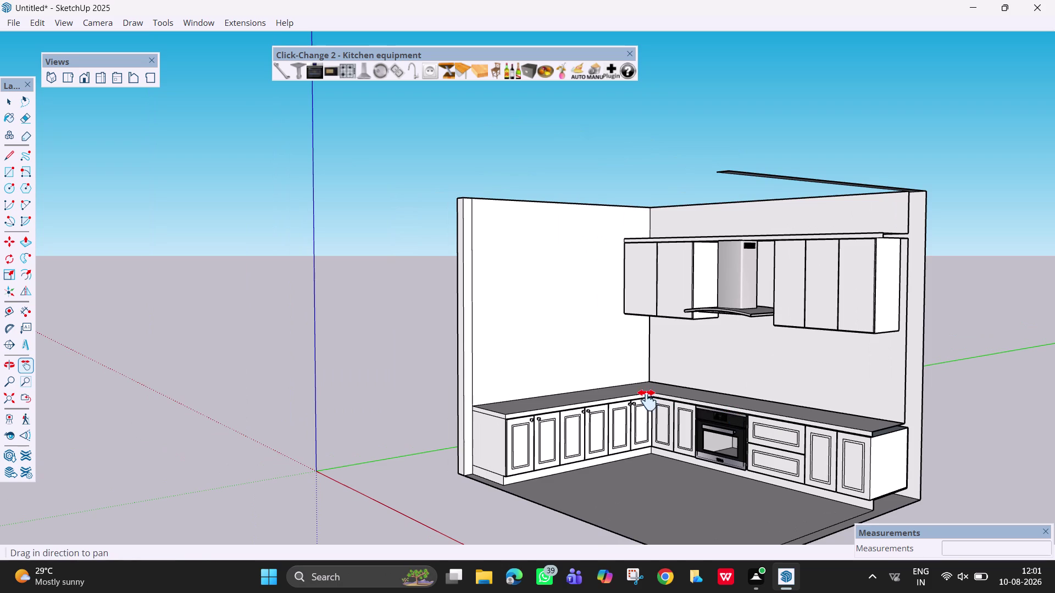
middle_drag(662, 410, 724, 421)
key(h)
drag(656, 409, 549, 388)
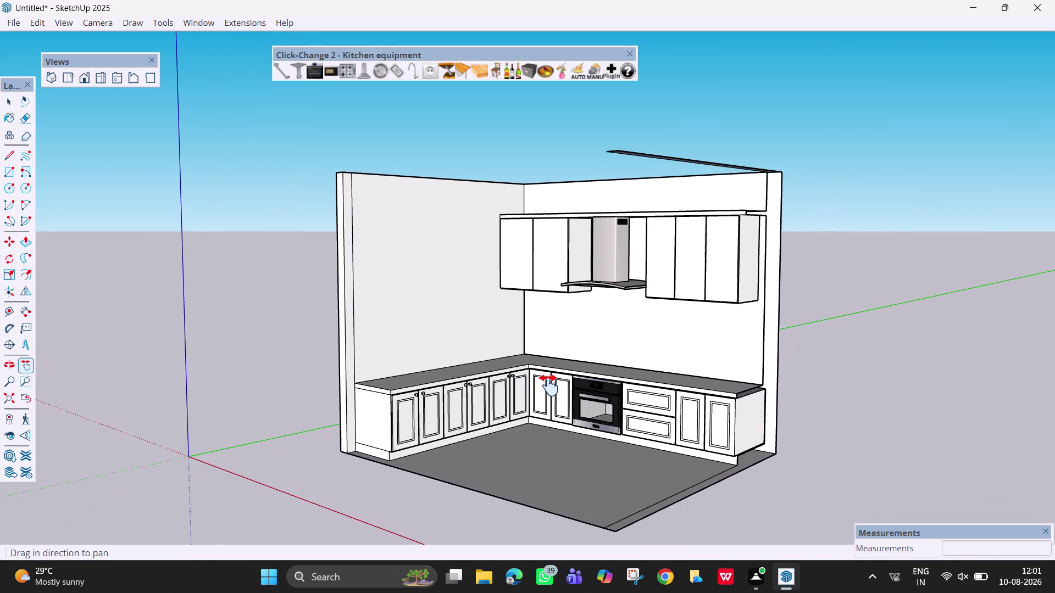
middle_drag(600, 394, 708, 419)
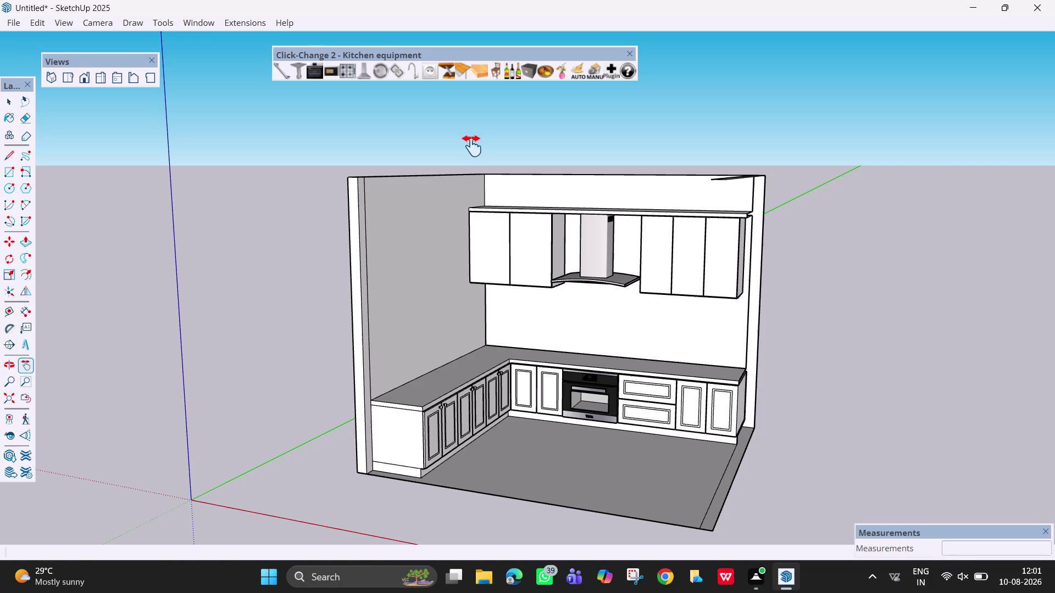
click(506, 69)
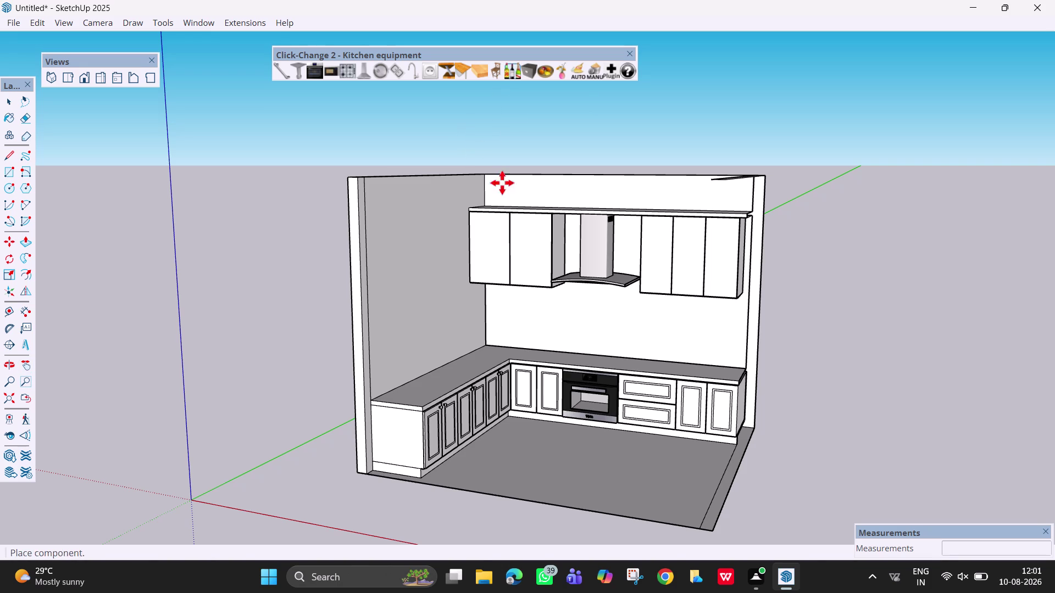
Place the wine bottle on the back countertop left of the oven and zoom in on it.
scroll(up, 3)
scroll(up, 3)
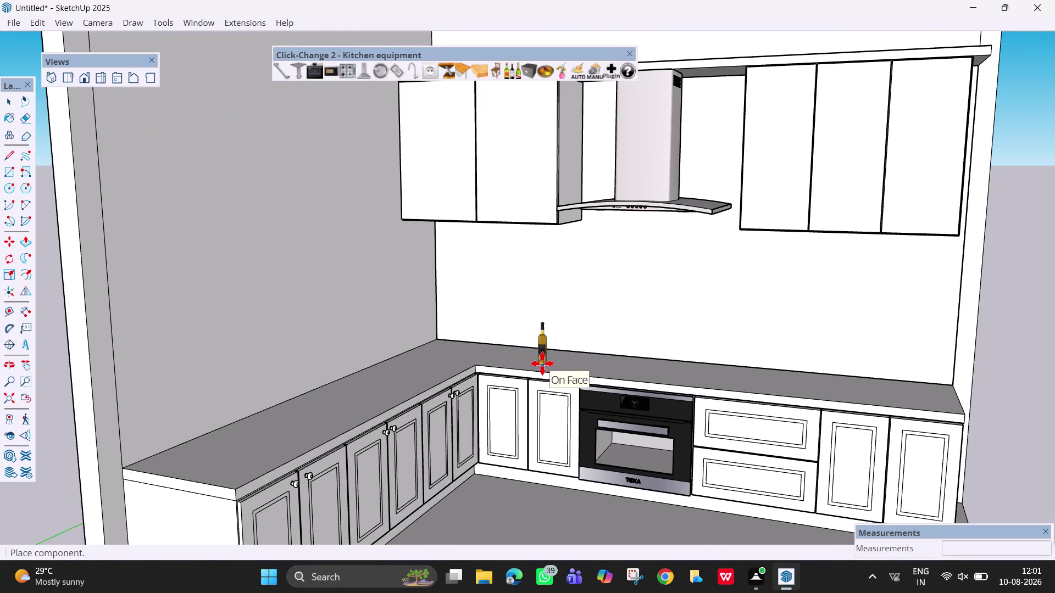
click(542, 364)
scroll(up, 3)
middle_drag(575, 358, 638, 403)
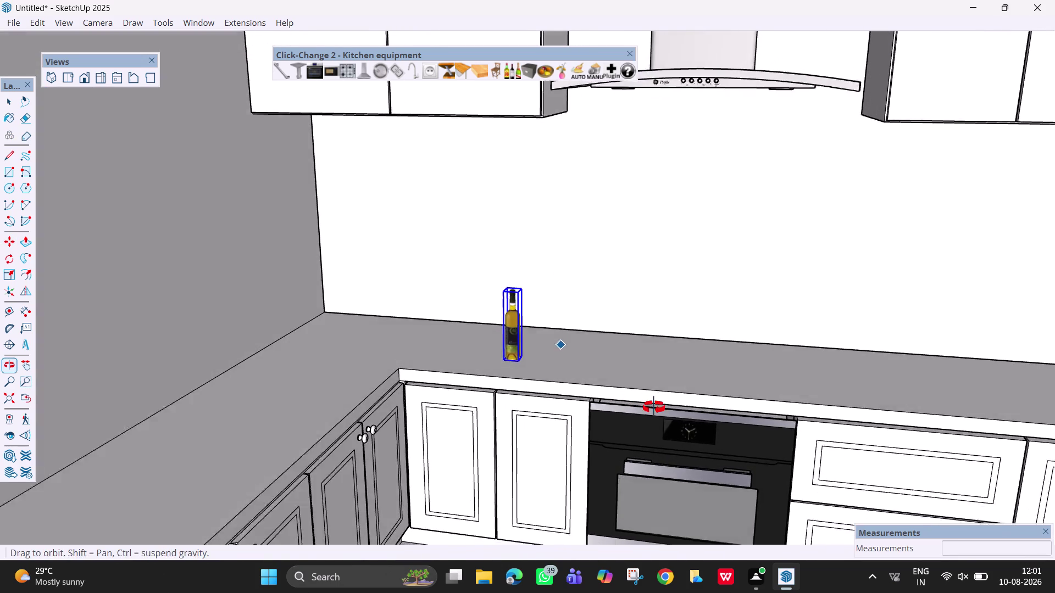
middle_drag(638, 402, 651, 407)
Cycle the countertop product from the bottle through a ketchup bottle and a jar.
click(516, 74)
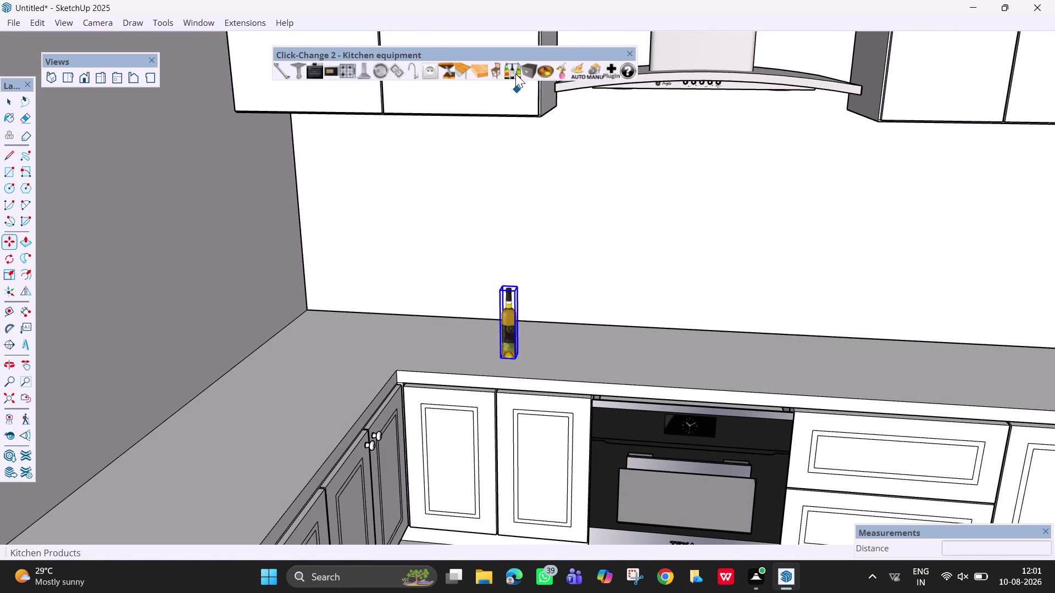
click(515, 74)
click(516, 73)
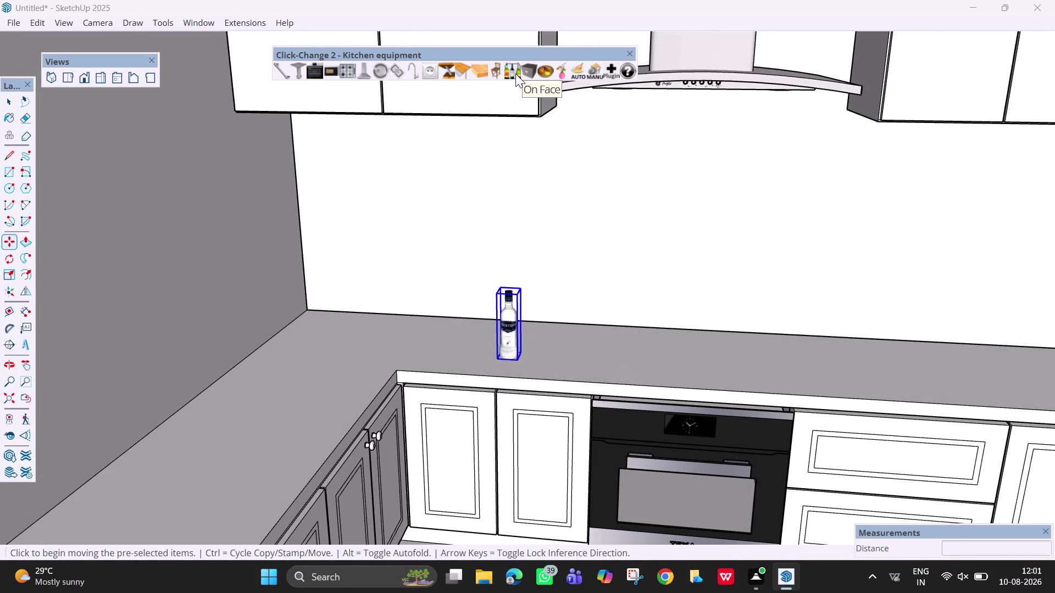
triple_click(515, 73)
double_click(515, 74)
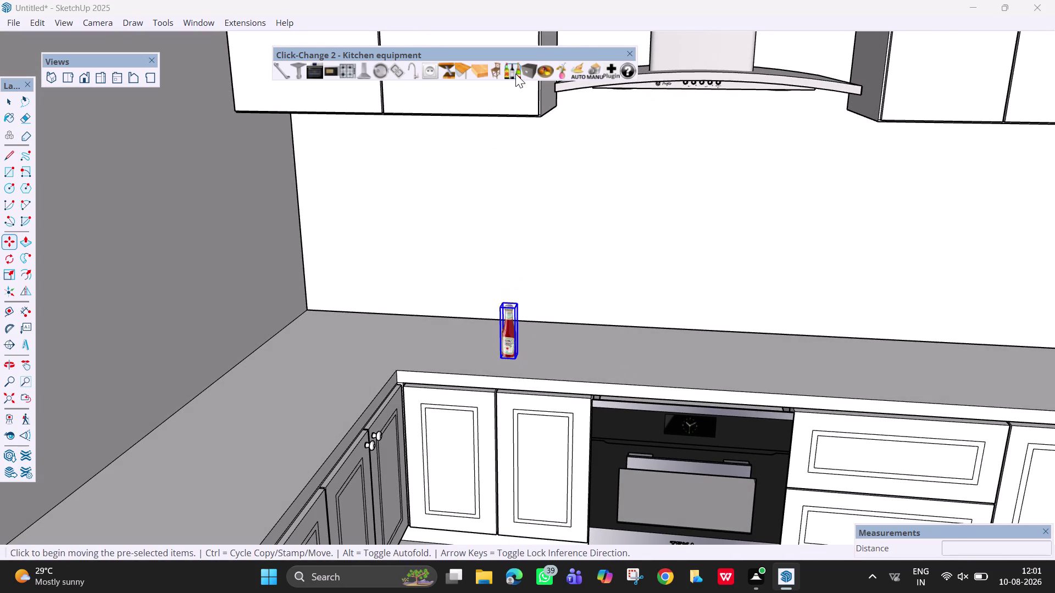
double_click(515, 73)
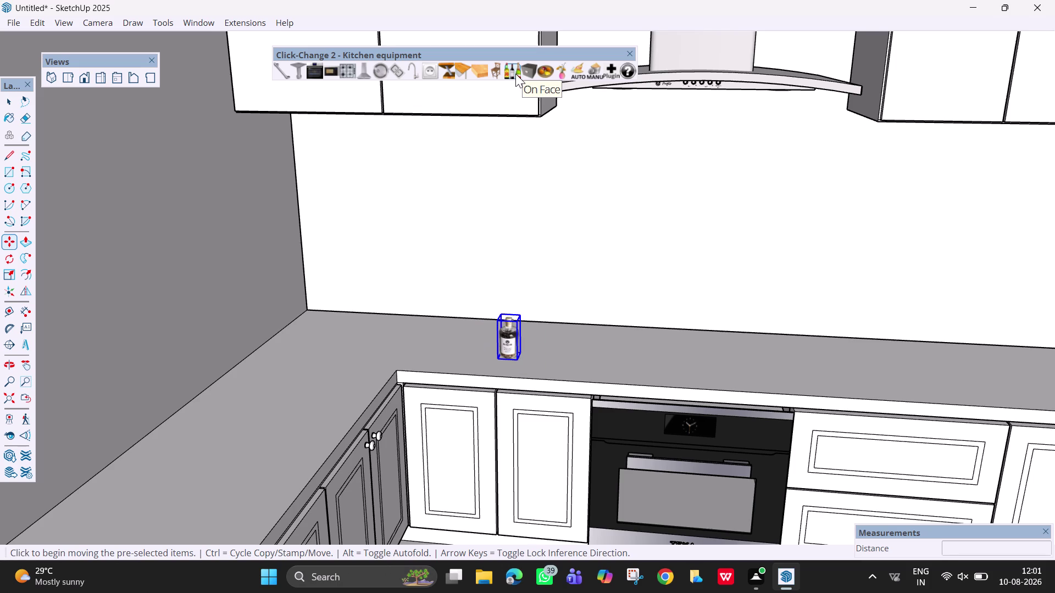
click(515, 74)
click(515, 73)
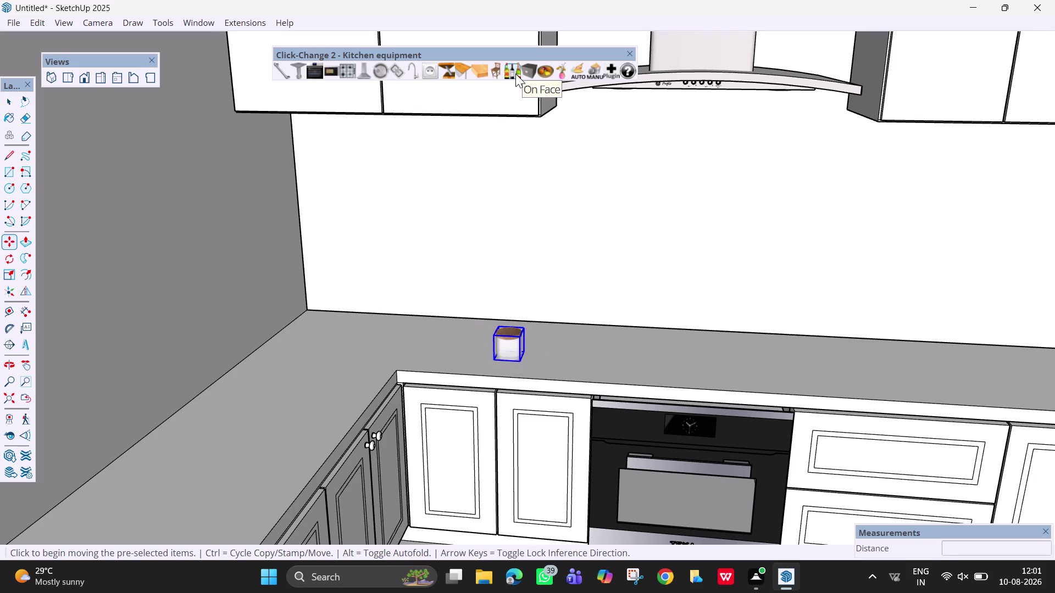
click(516, 73)
click(516, 73)
double_click(516, 73)
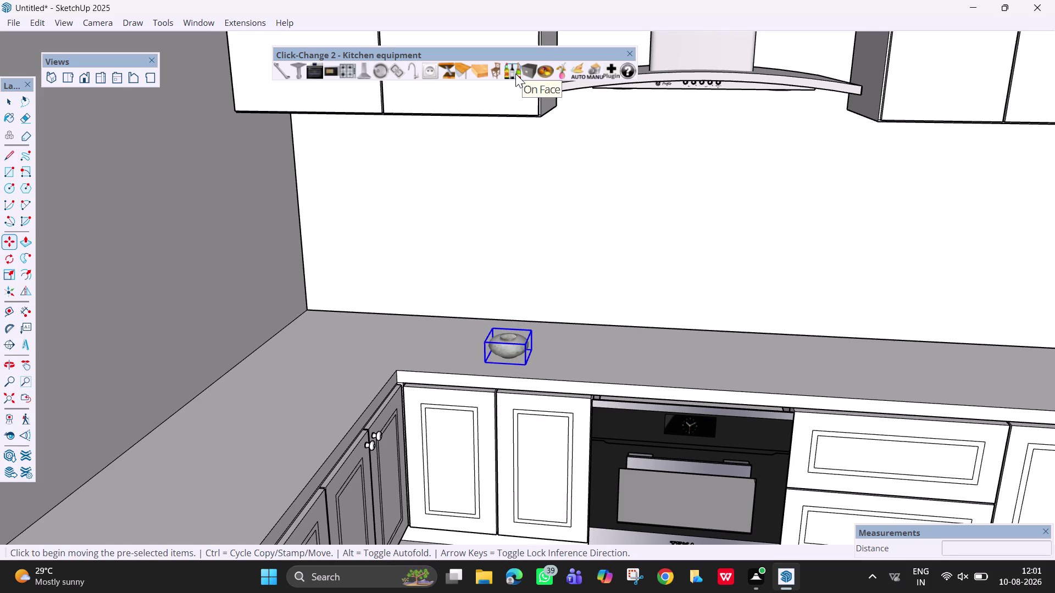
Cycle on through a blue vase and a glass to the ribbed white bowl, then select the countertop.
click(516, 74)
click(515, 73)
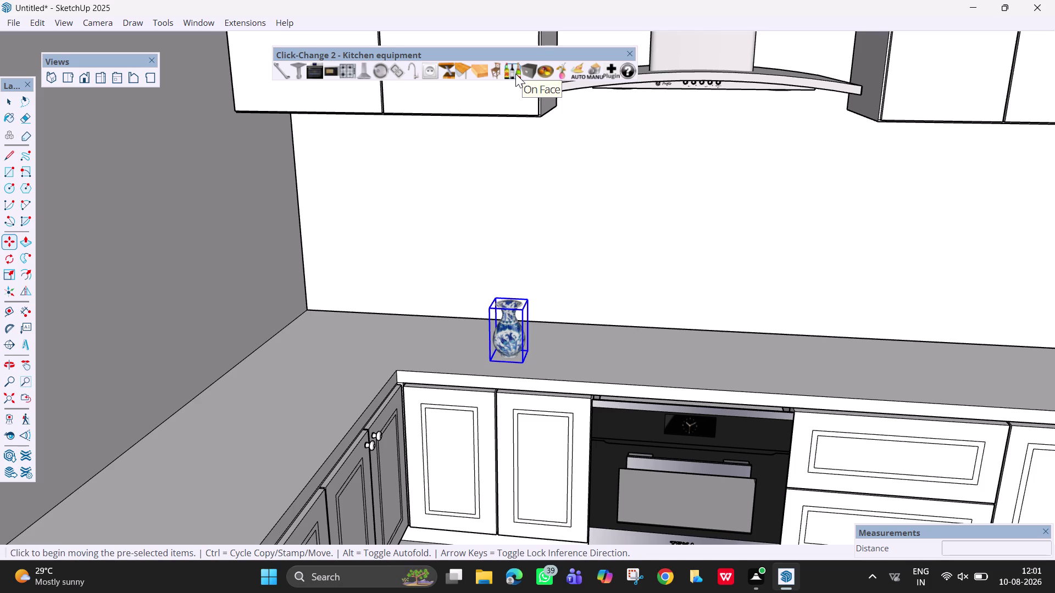
click(515, 74)
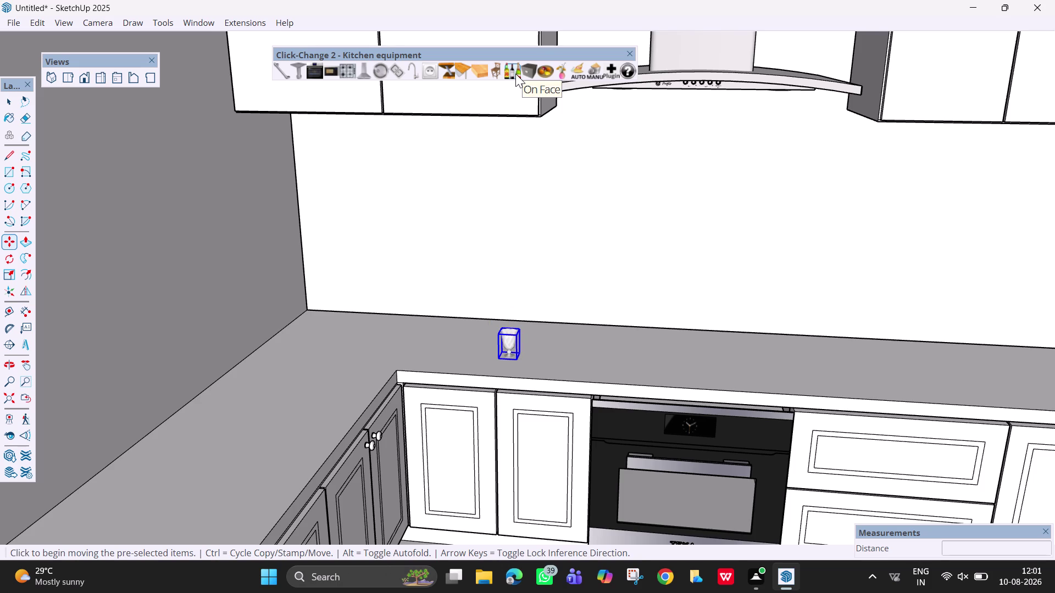
click(516, 74)
click(515, 73)
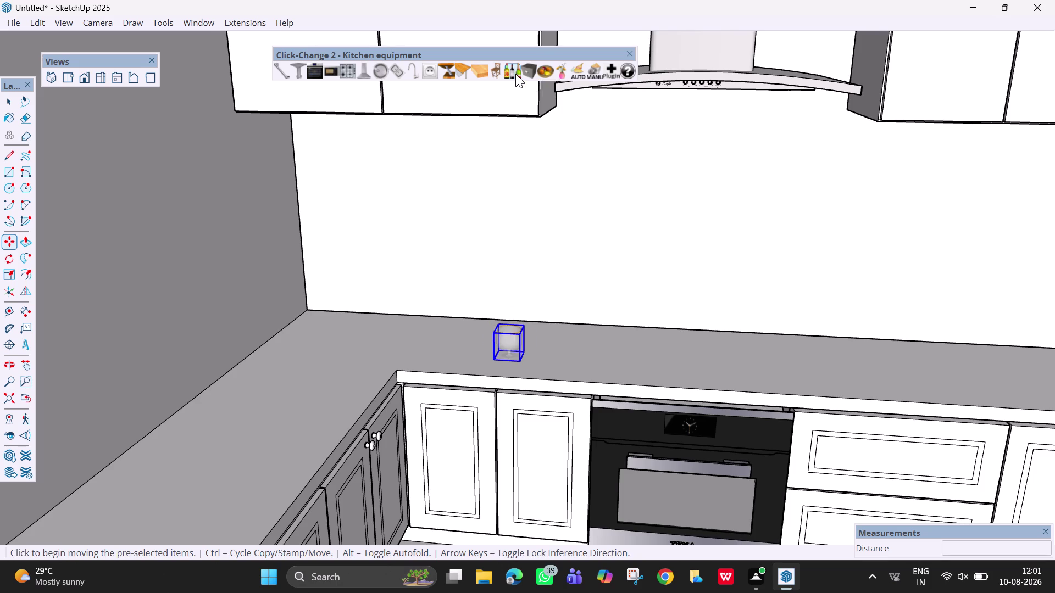
click(515, 74)
click(515, 74)
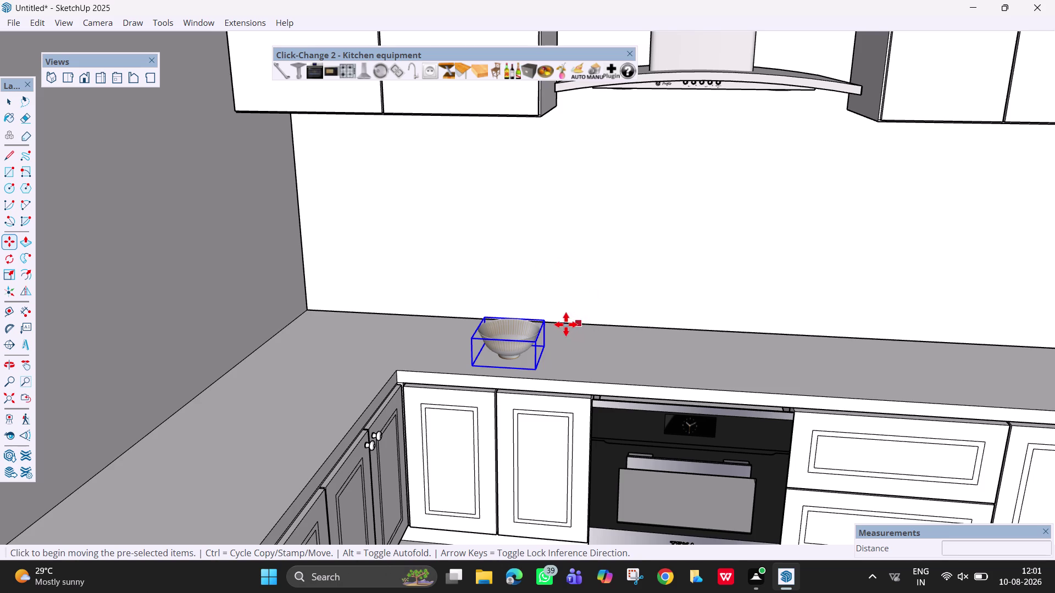
key(space)
click(625, 338)
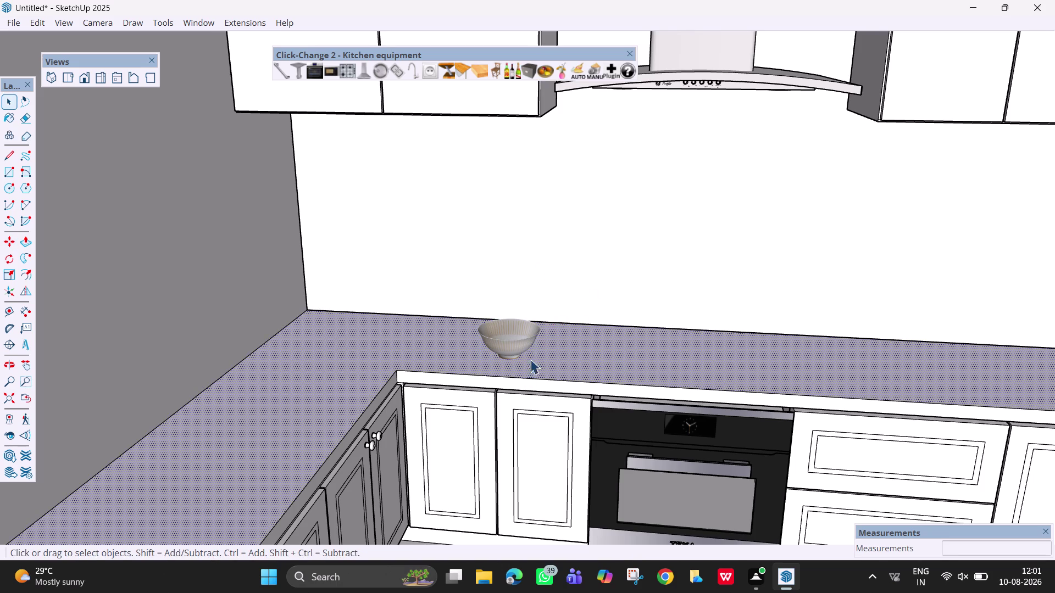
Try swapping the selected countertop for a Kitchen Products item and accept the warning.
click(508, 68)
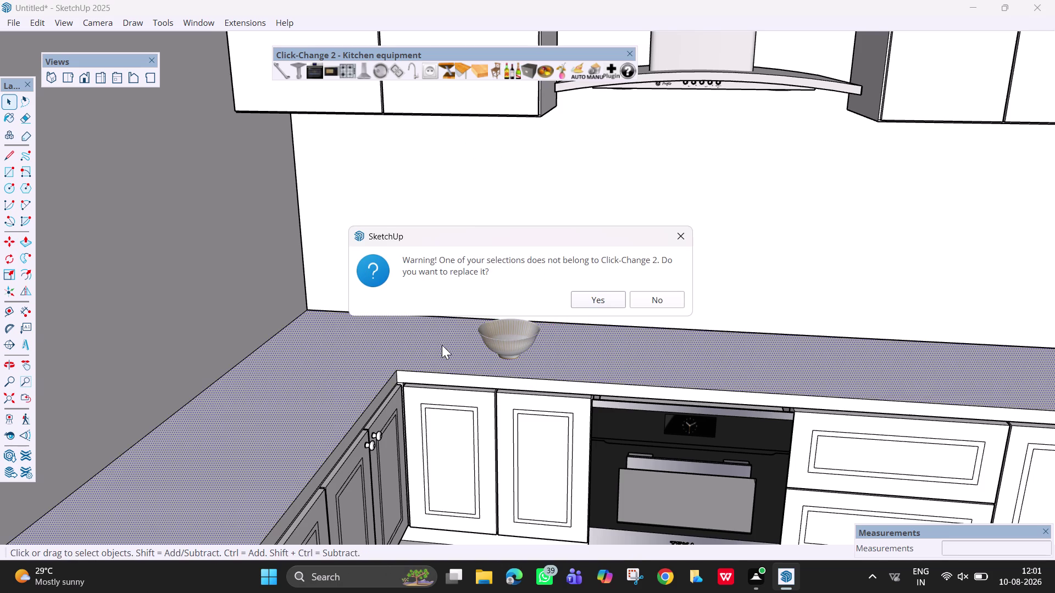
click(687, 237)
click(515, 68)
click(615, 296)
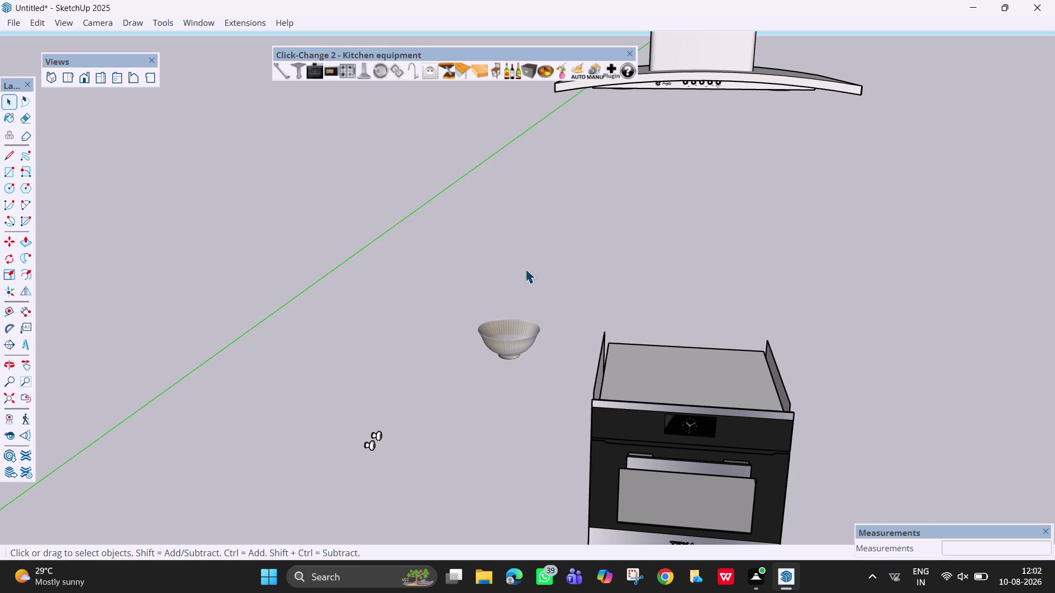
Undo the accidental removal to restore the walls, cabinets and countertop.
scroll(down, 3)
scroll(down, 3)
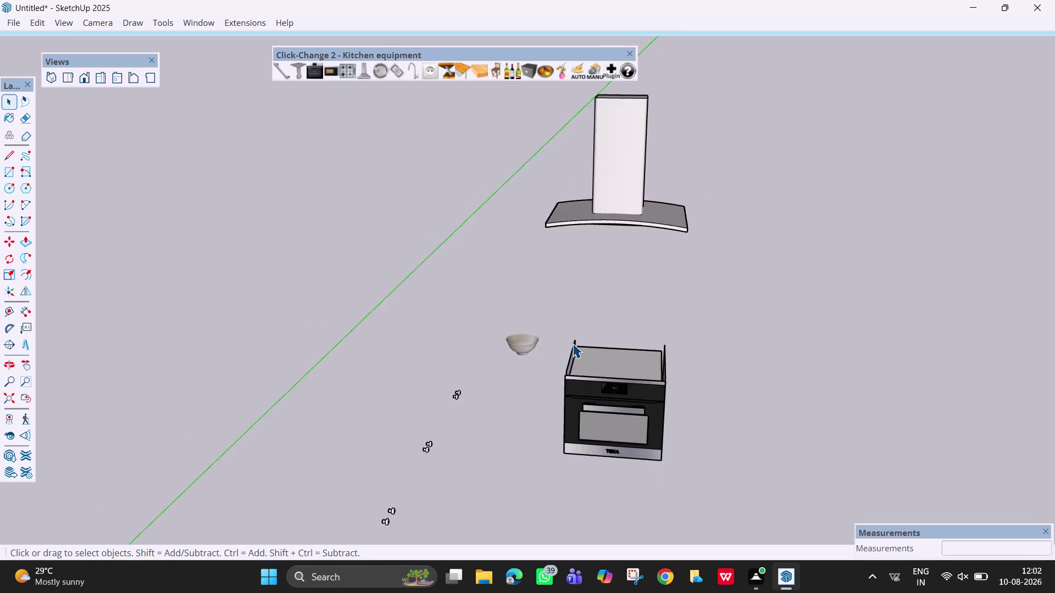
scroll(down, 3)
scroll(down, 3)
scroll(down, 3)
scroll(down, 3)
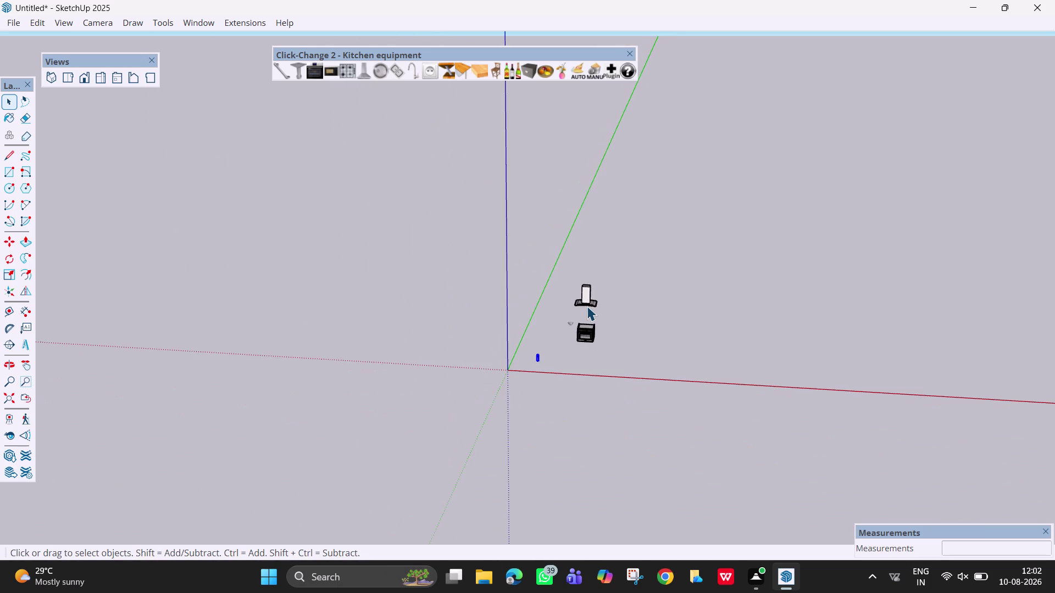
scroll(down, 3)
scroll(down, 3)
scroll(up, 3)
scroll(up, 3)
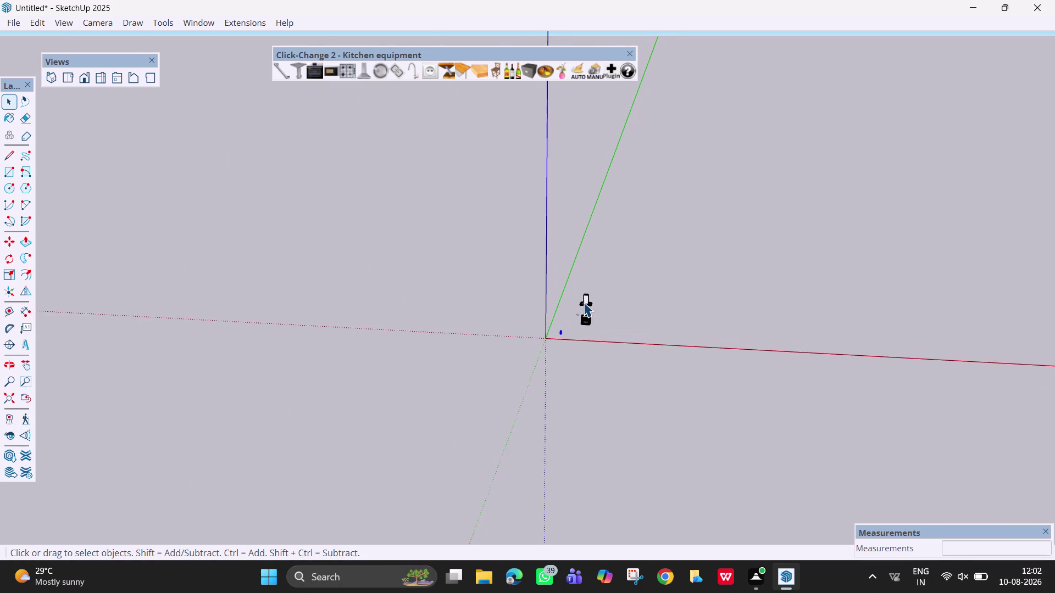
scroll(up, 3)
scroll(up, 3)
scroll(up, 3)
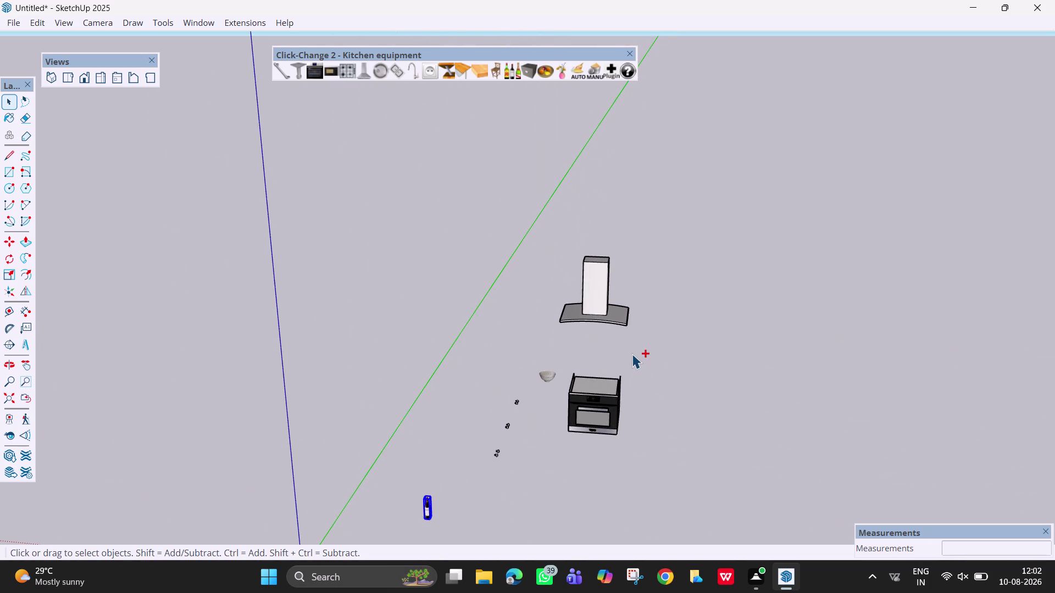
key(ctrl+z)
scroll(up, 3)
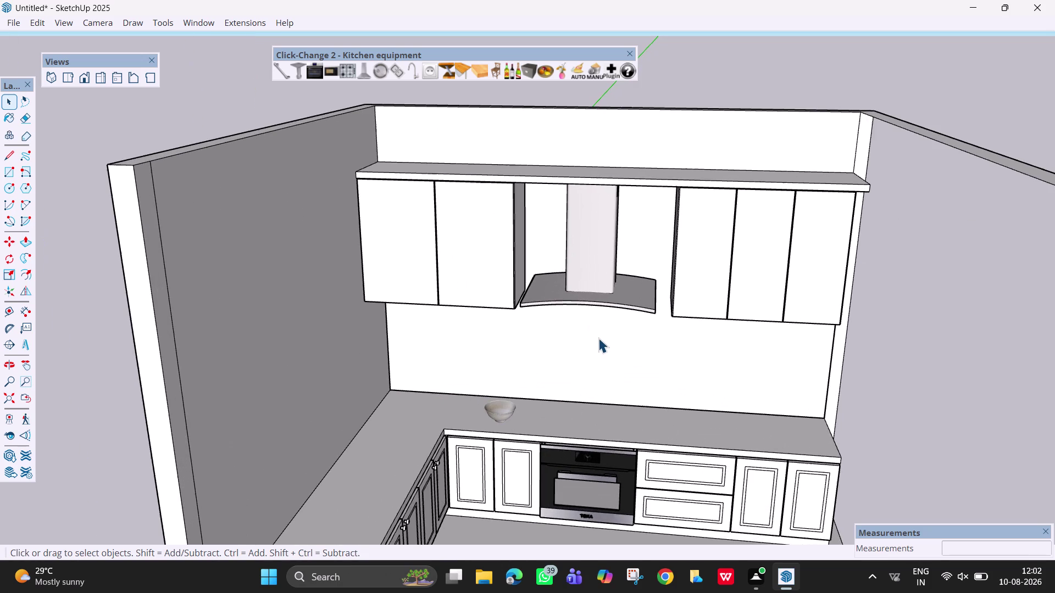
Insert a bottle component on the counter beside the bowl.
click(515, 72)
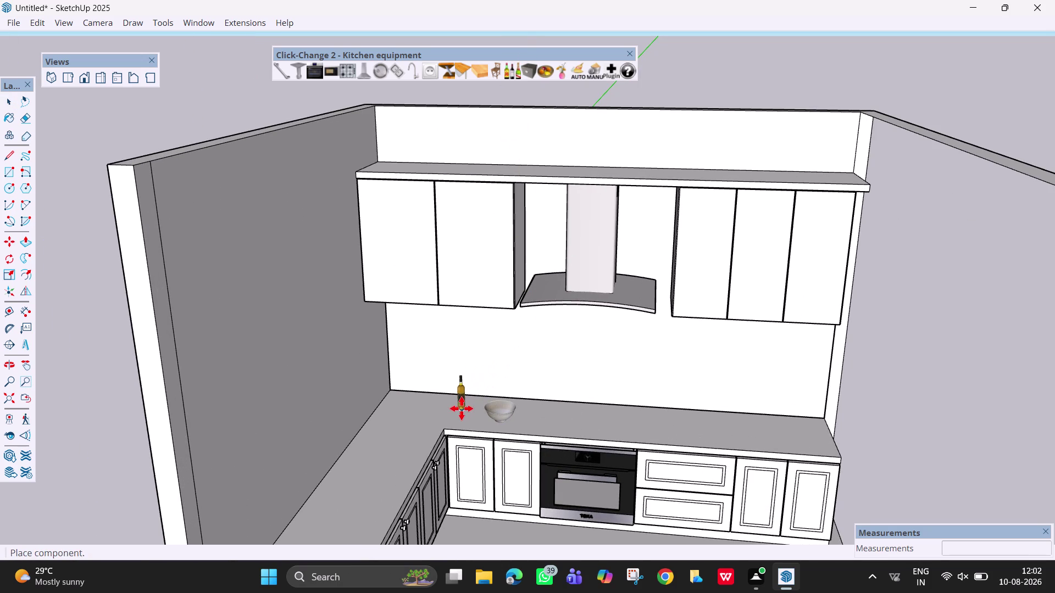
scroll(up, 3)
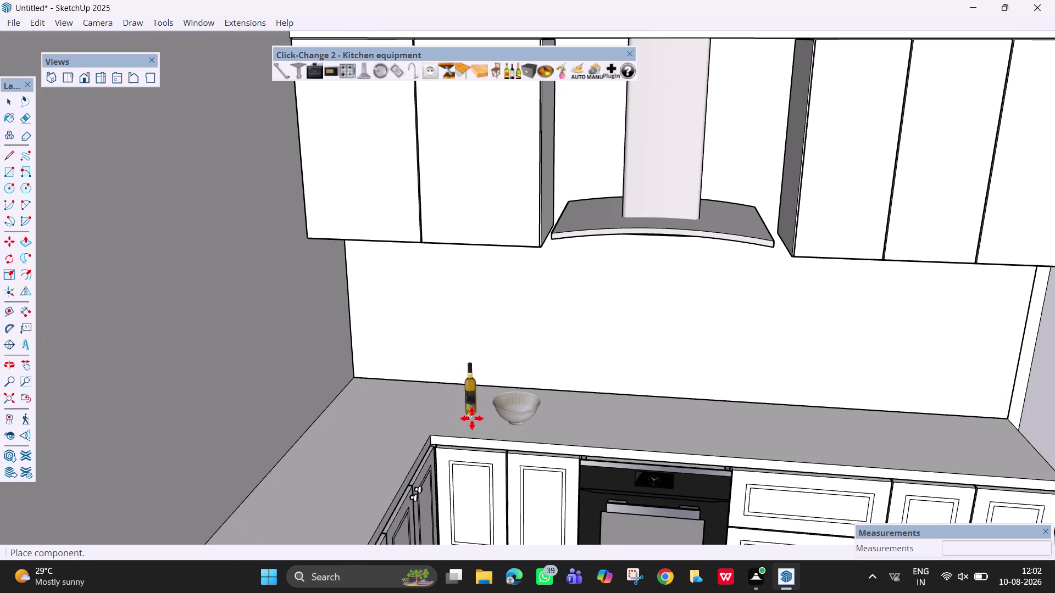
click(473, 424)
key(Escape)
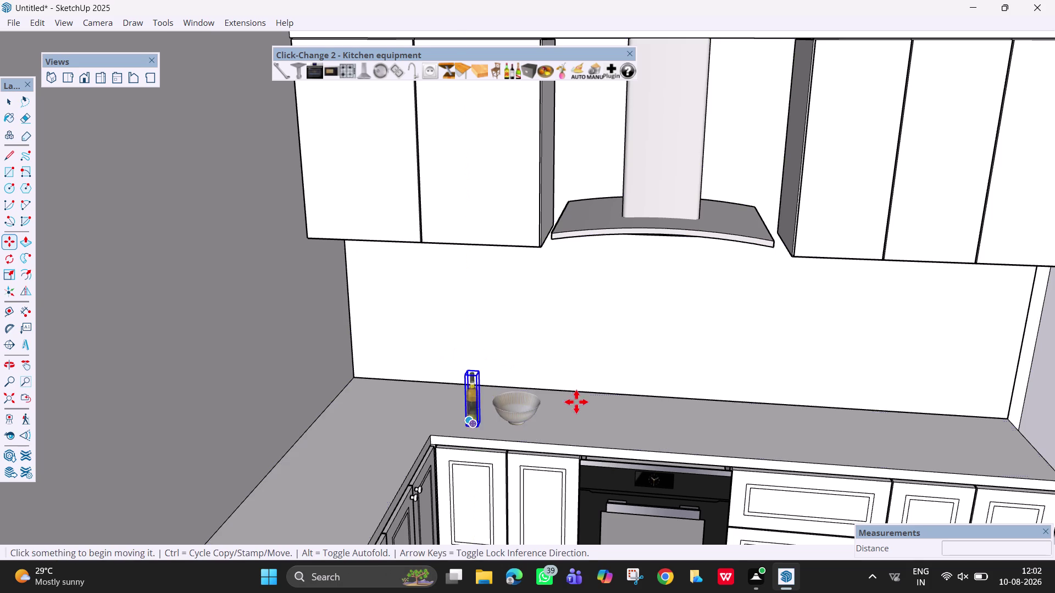
key(Escape)
key(space)
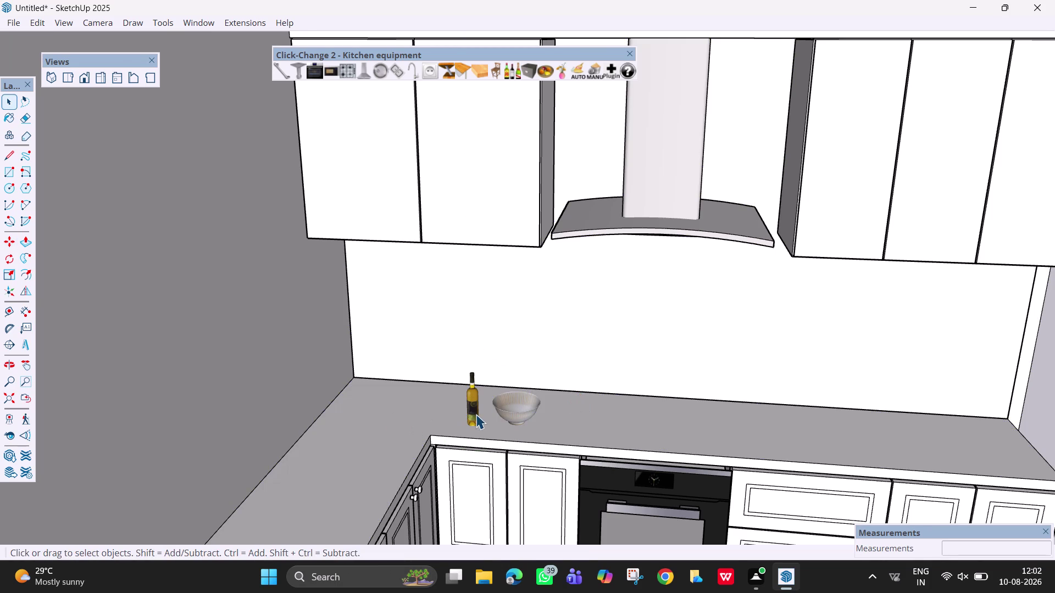
Cycle the bottle through wine bottle, ketchup bottle, jar and Kitchen Storage items.
drag(476, 409, 465, 402)
click(513, 71)
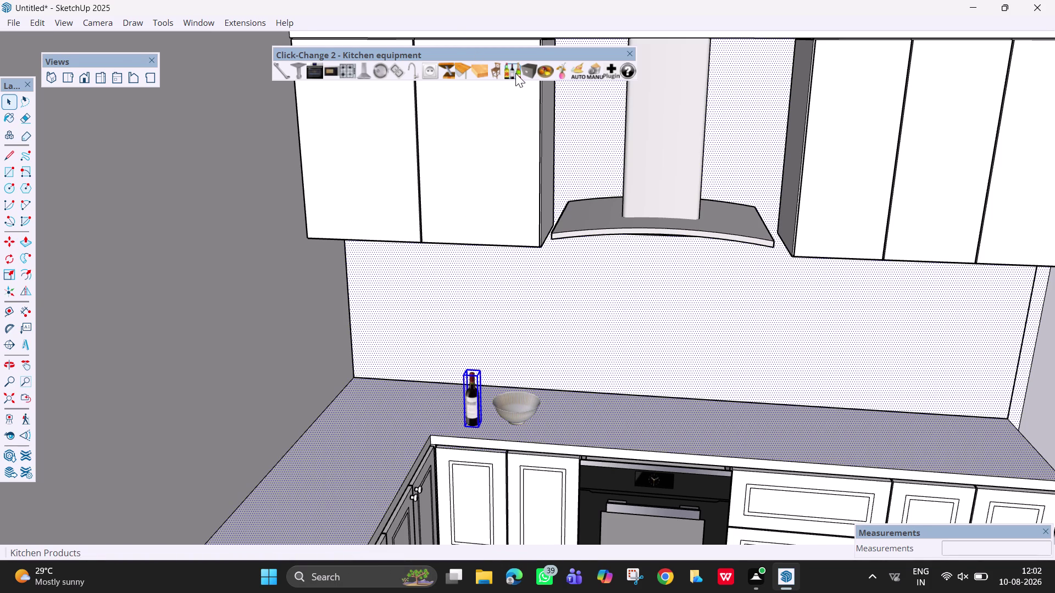
click(516, 73)
click(515, 73)
click(515, 73)
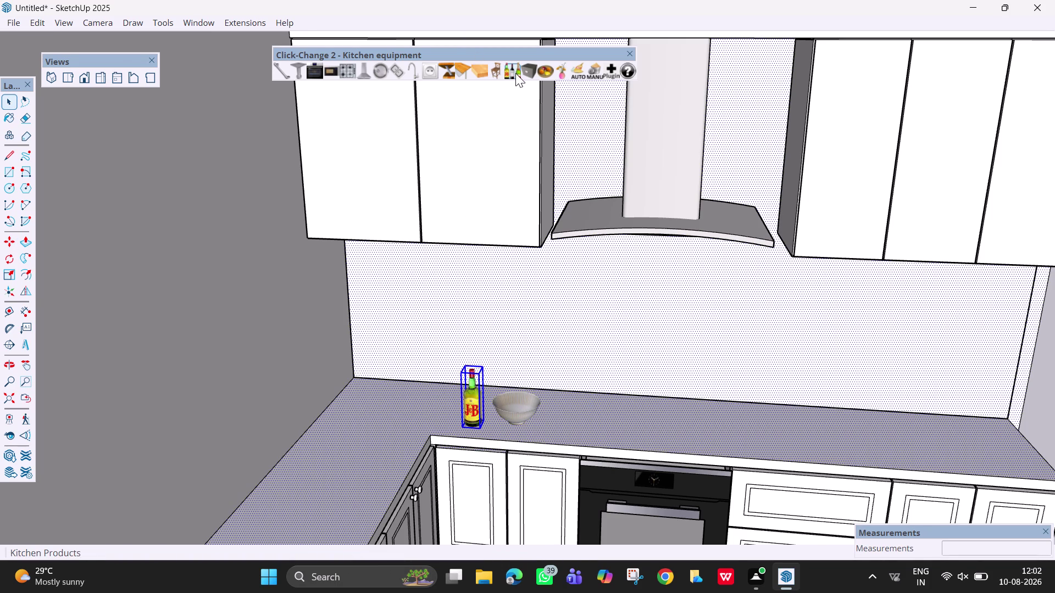
click(515, 73)
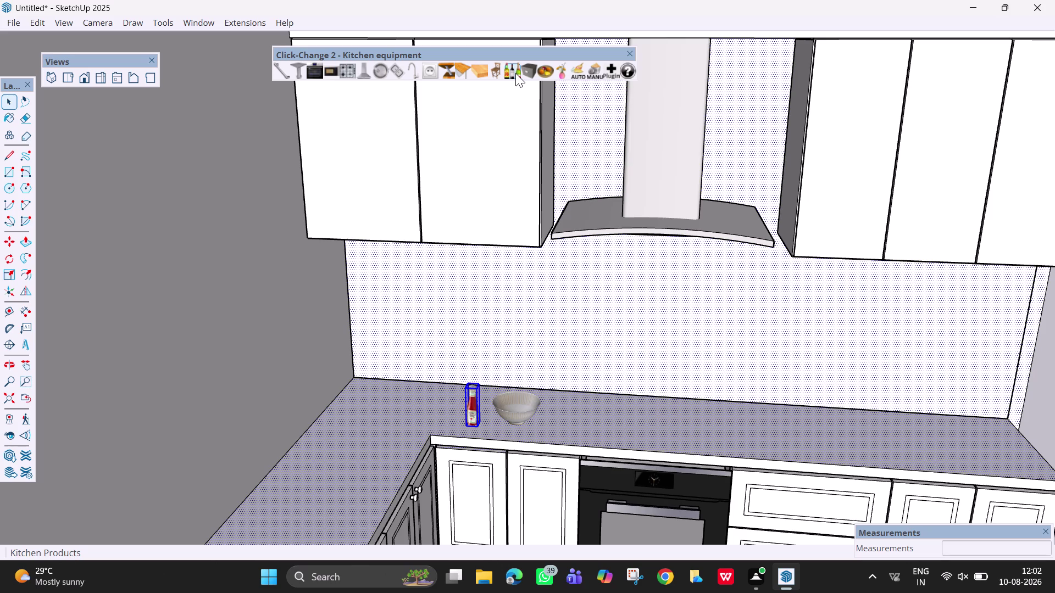
click(515, 73)
click(515, 73)
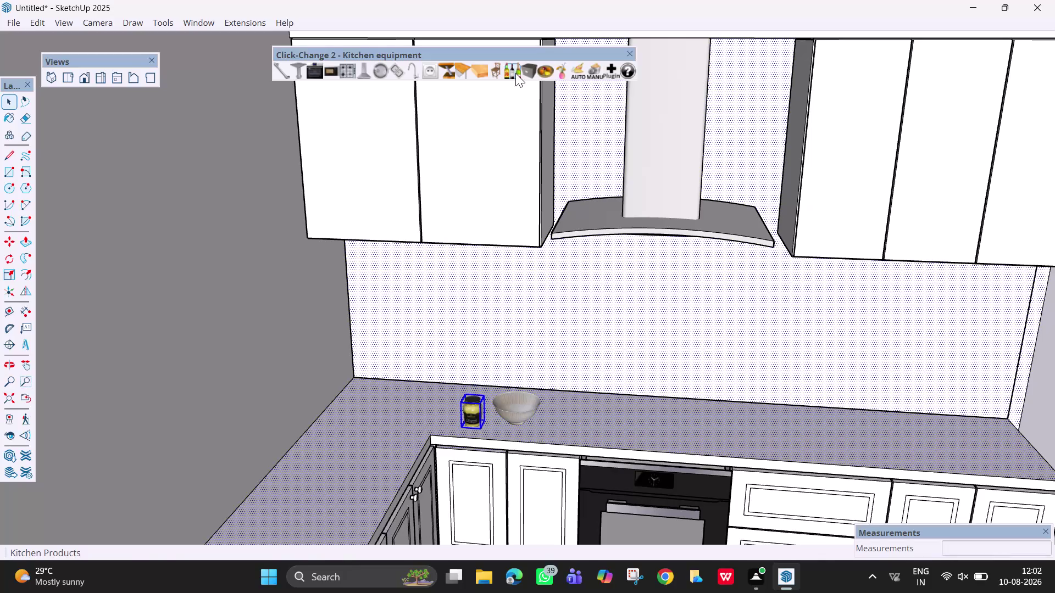
double_click(516, 73)
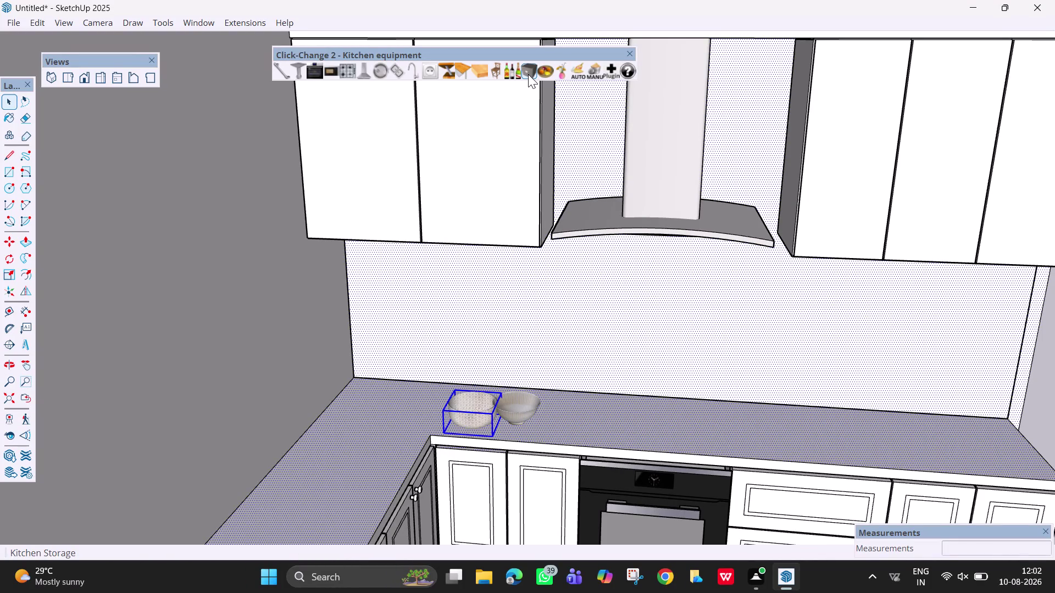
click(528, 74)
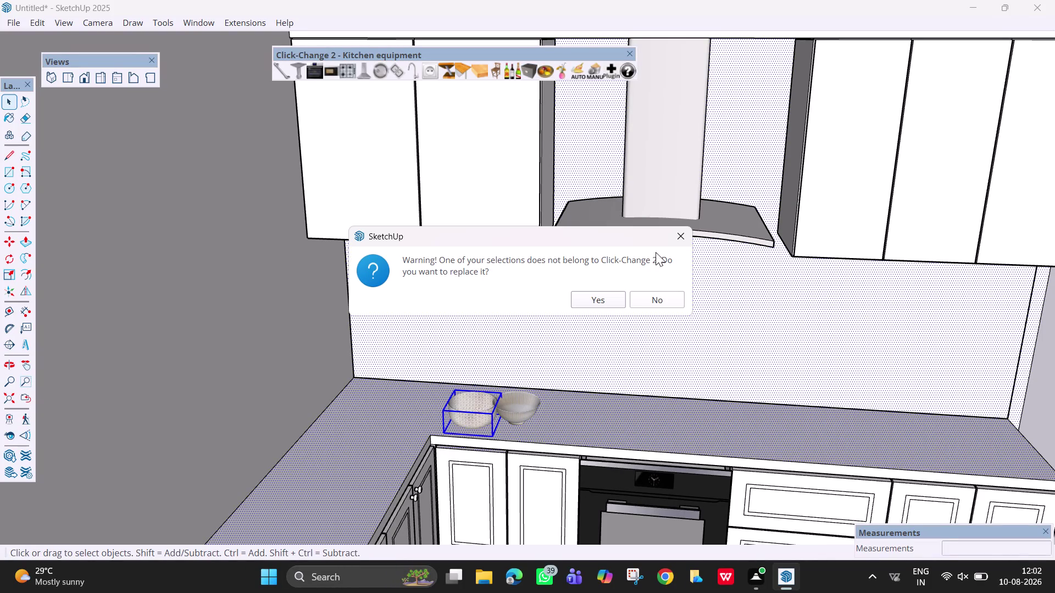
Decline replacing the counter surfaces and cycle the jar to the wooden-lidded canister.
click(677, 239)
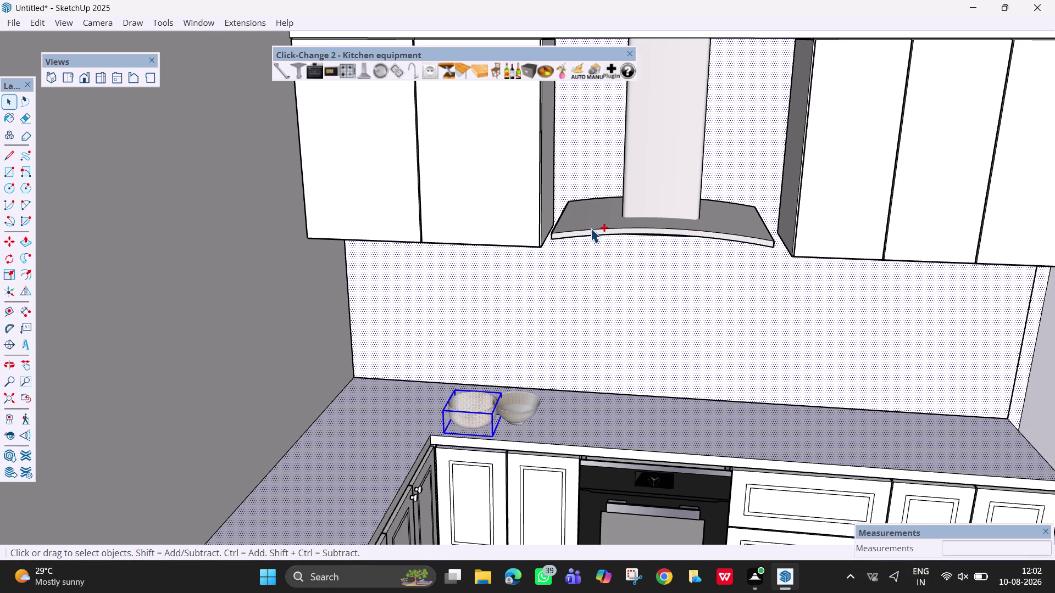
click(514, 71)
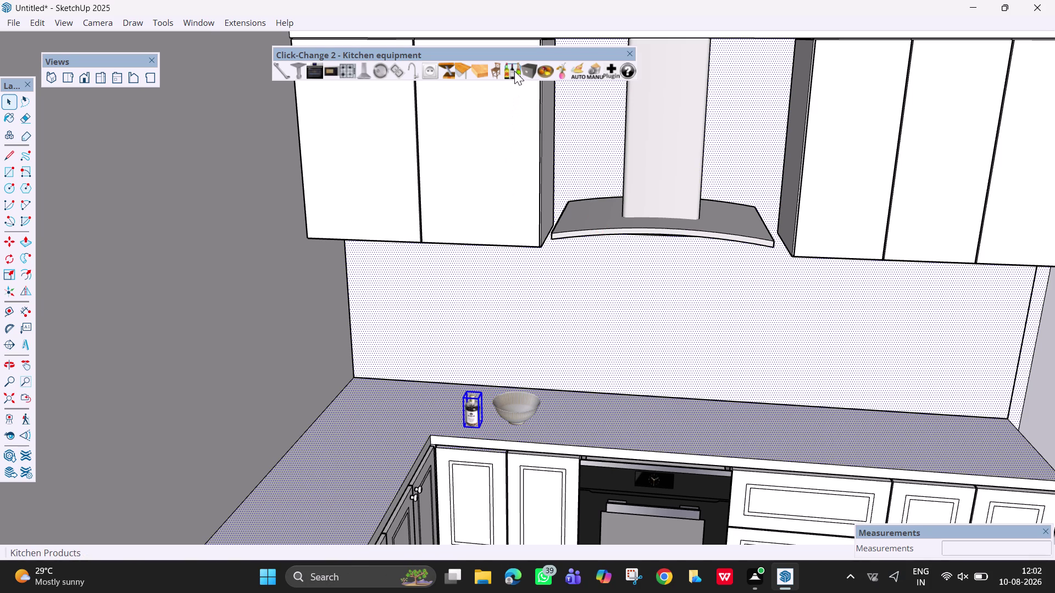
click(514, 74)
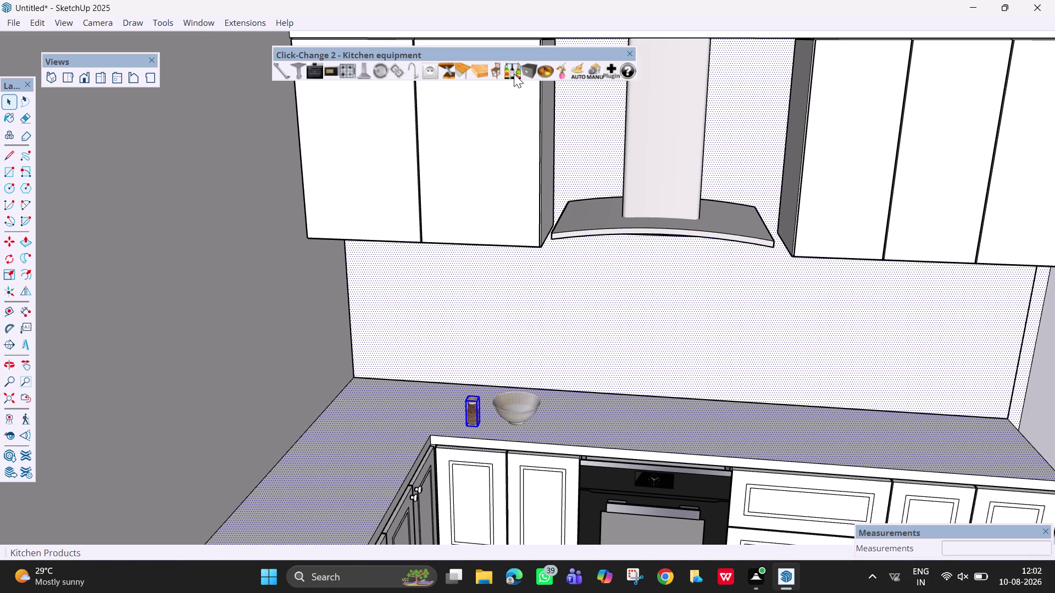
click(514, 74)
key(space)
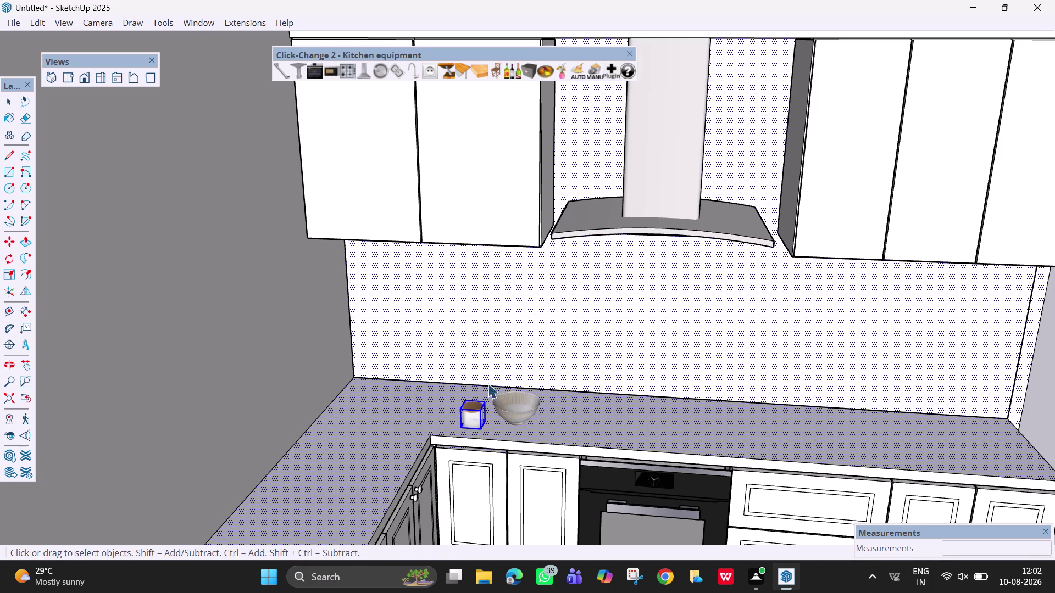
Move the wooden-lidded canister along the counter to just right of the bowl.
drag(474, 414, 553, 413)
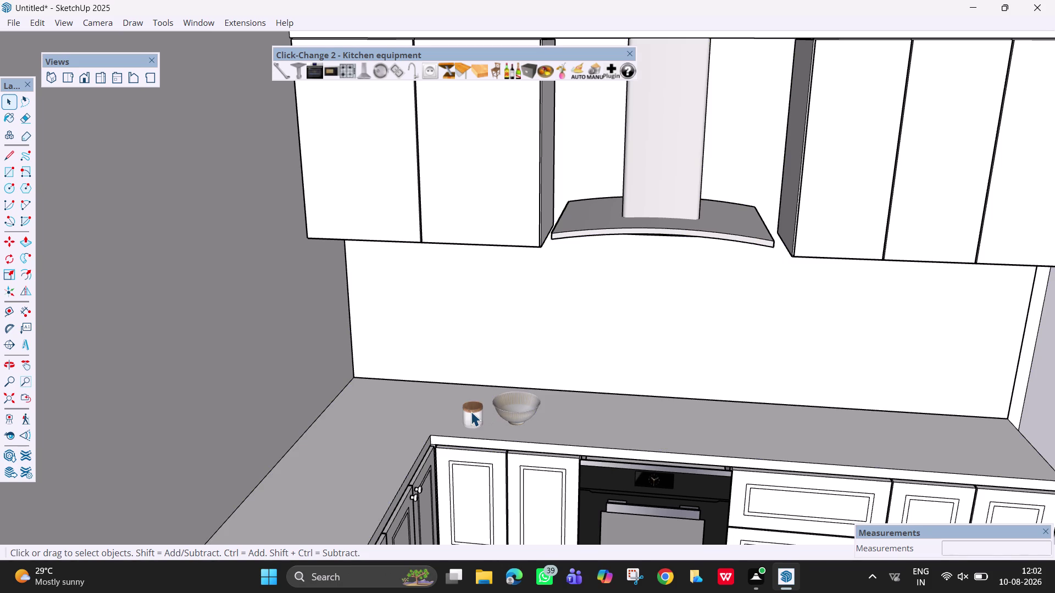
click(471, 412)
key(m)
drag(471, 411, 562, 408)
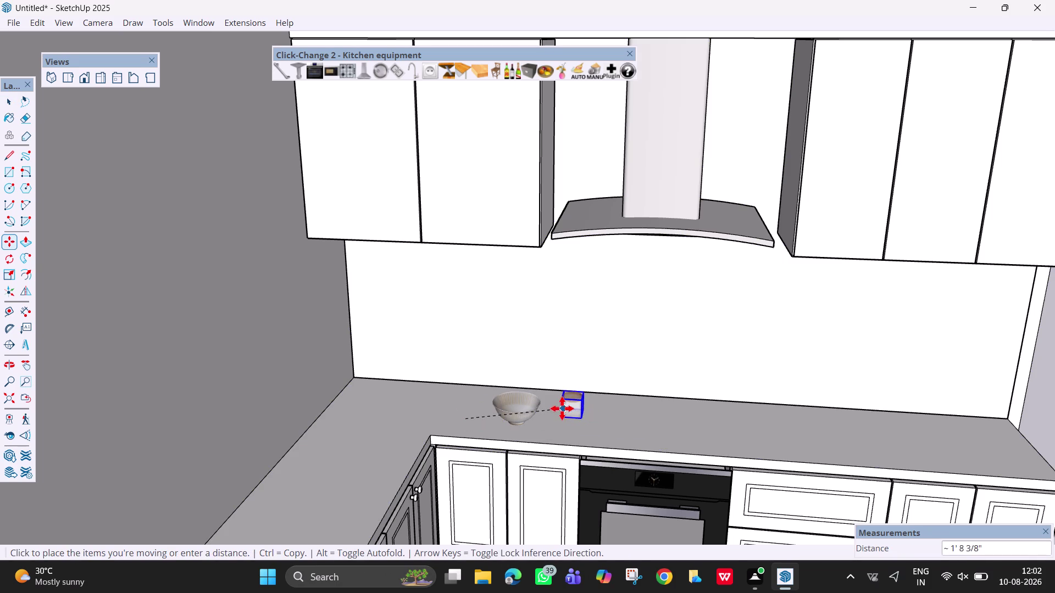
drag(562, 409, 550, 408)
key(Escape)
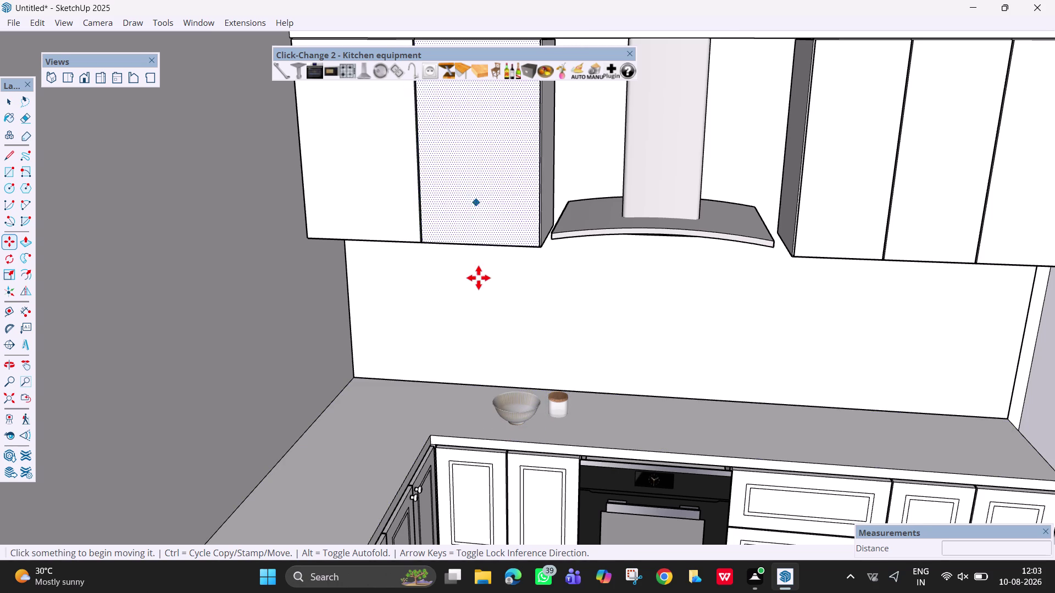
scroll(down, 3)
scroll(down, 3)
middle_drag(540, 358, 465, 335)
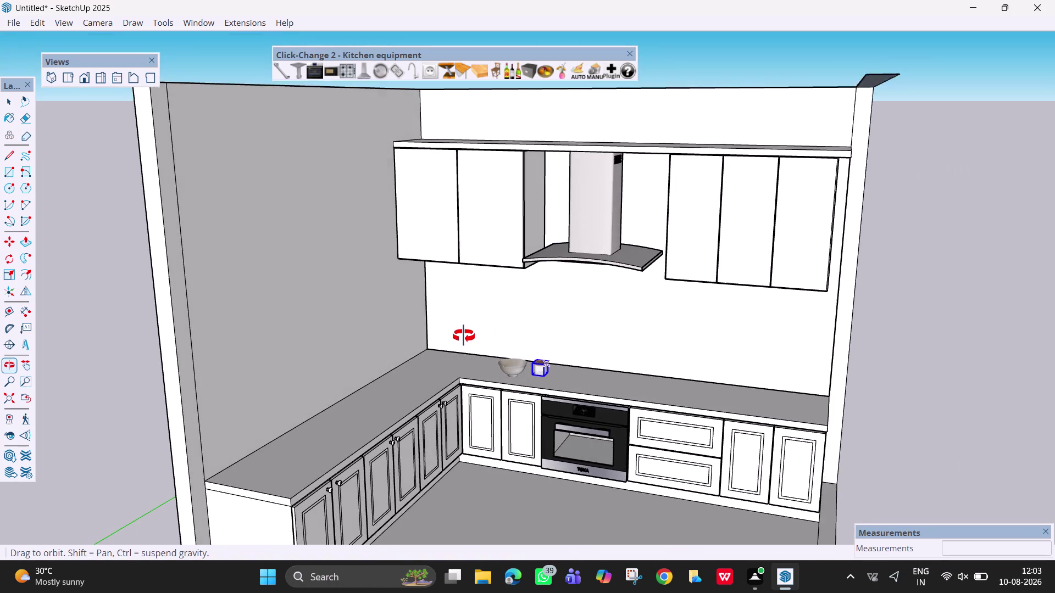
middle_drag(466, 336, 481, 350)
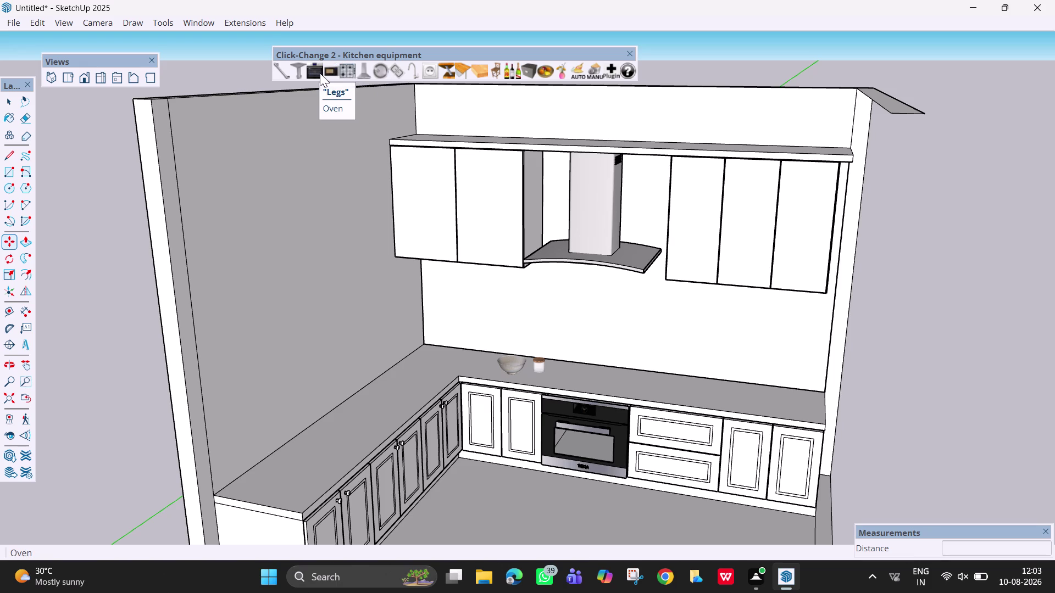
click(376, 75)
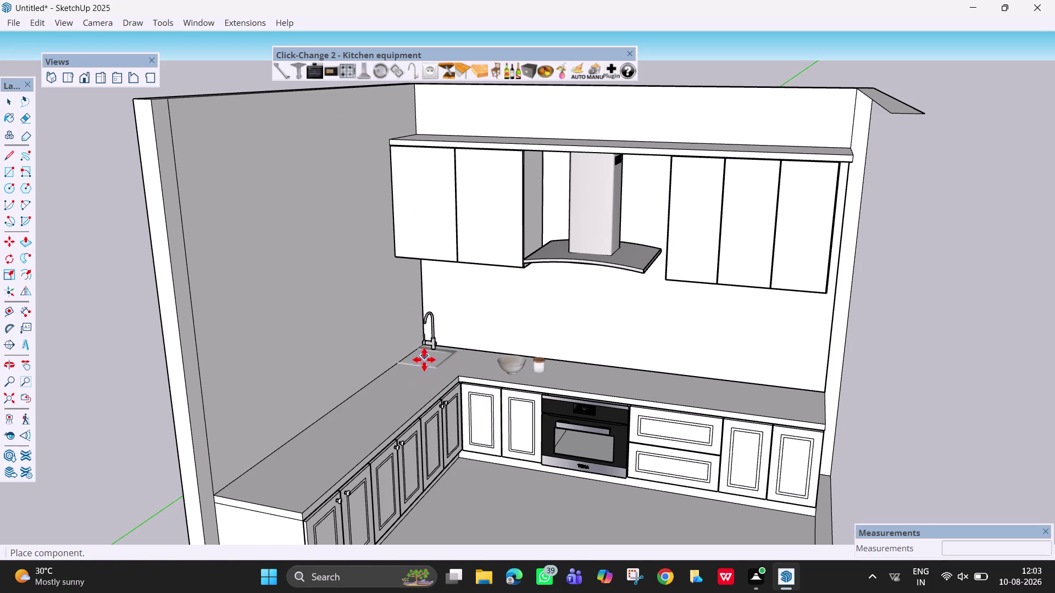
Place the sink on the corner counter and rotate it 90 degrees about its centre.
click(427, 365)
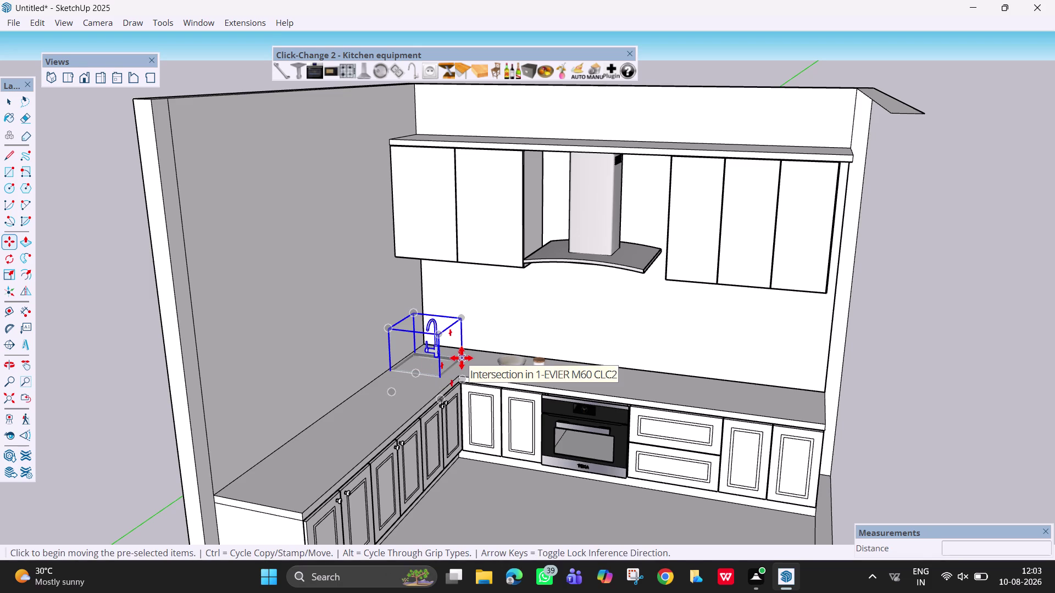
key(q)
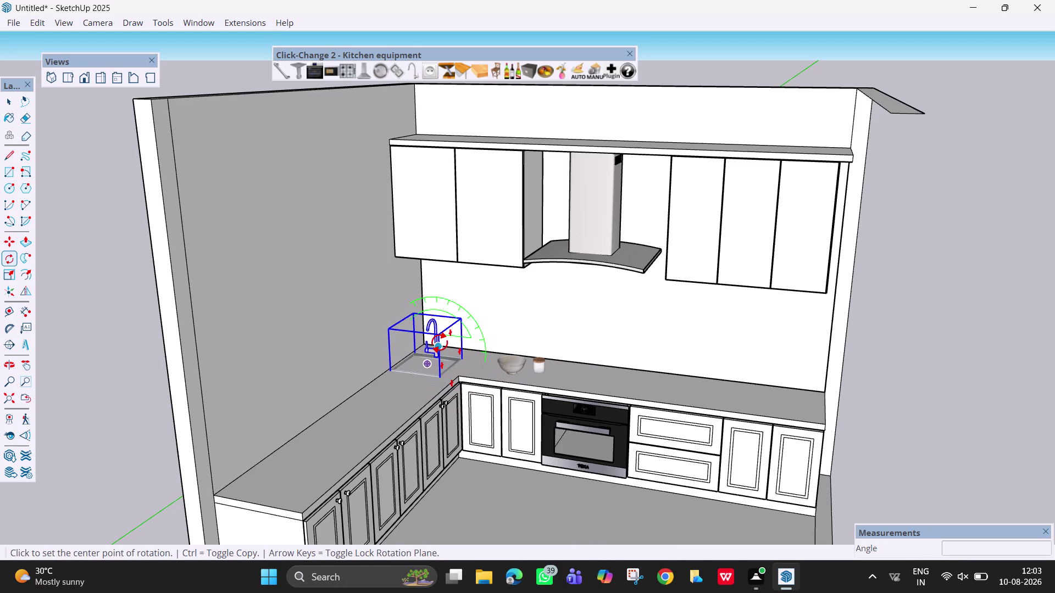
key(Up)
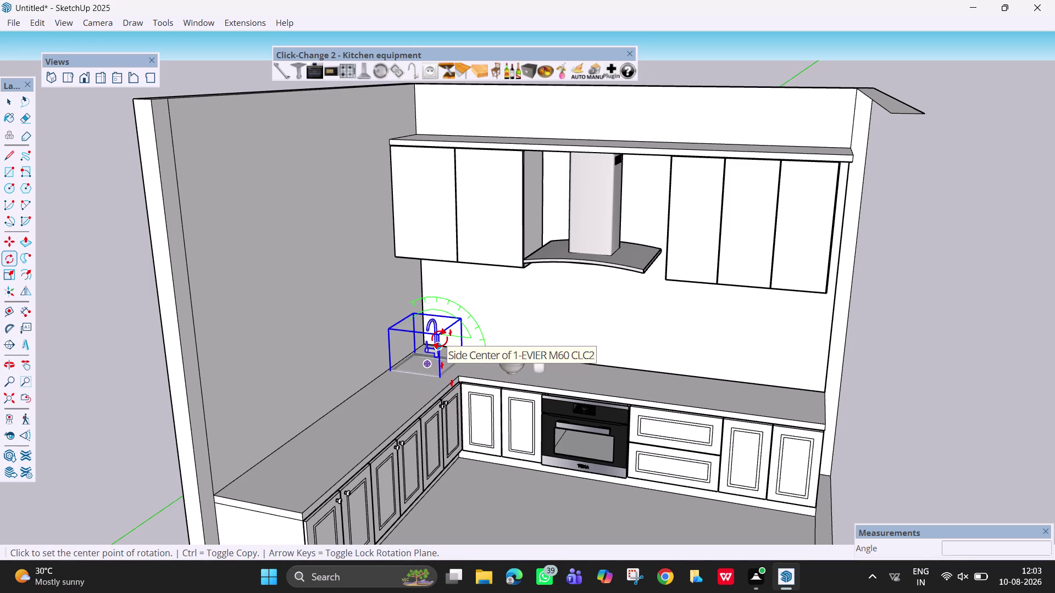
key(Up)
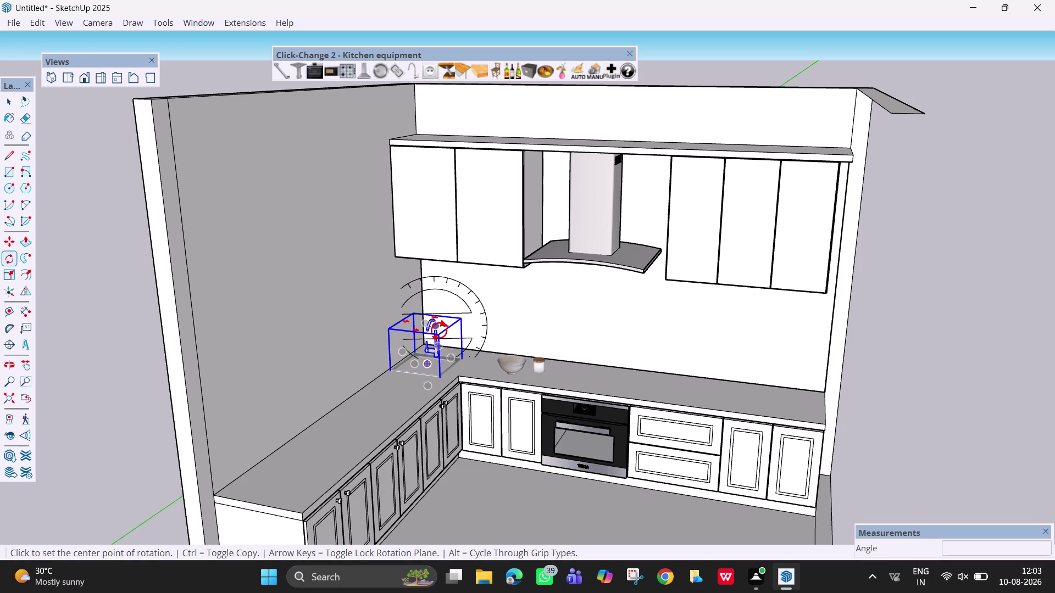
scroll(up, 3)
middle_drag(438, 357, 449, 453)
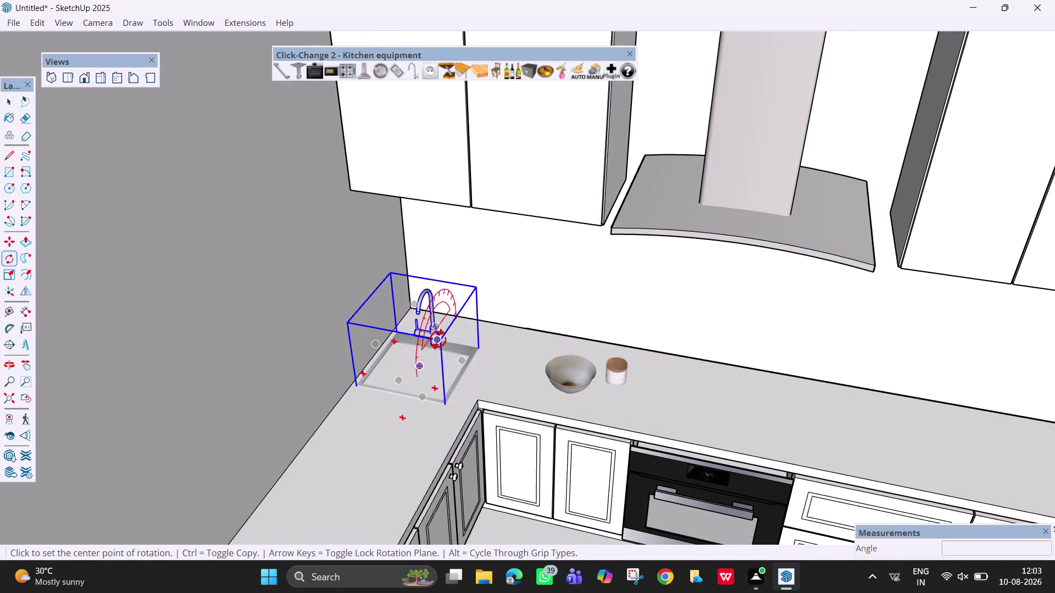
key(Up)
click(441, 344)
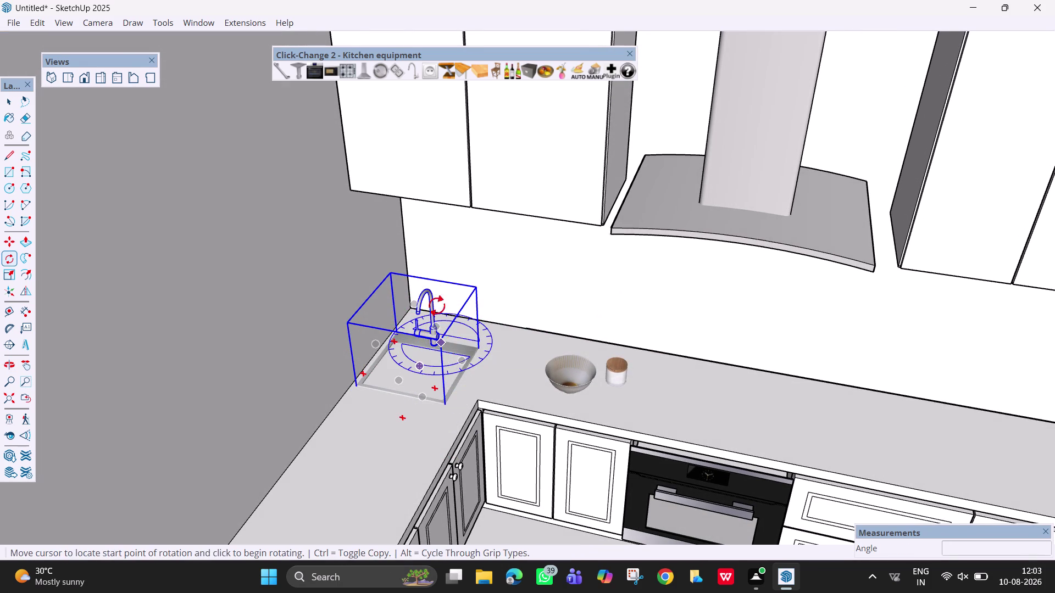
click(391, 274)
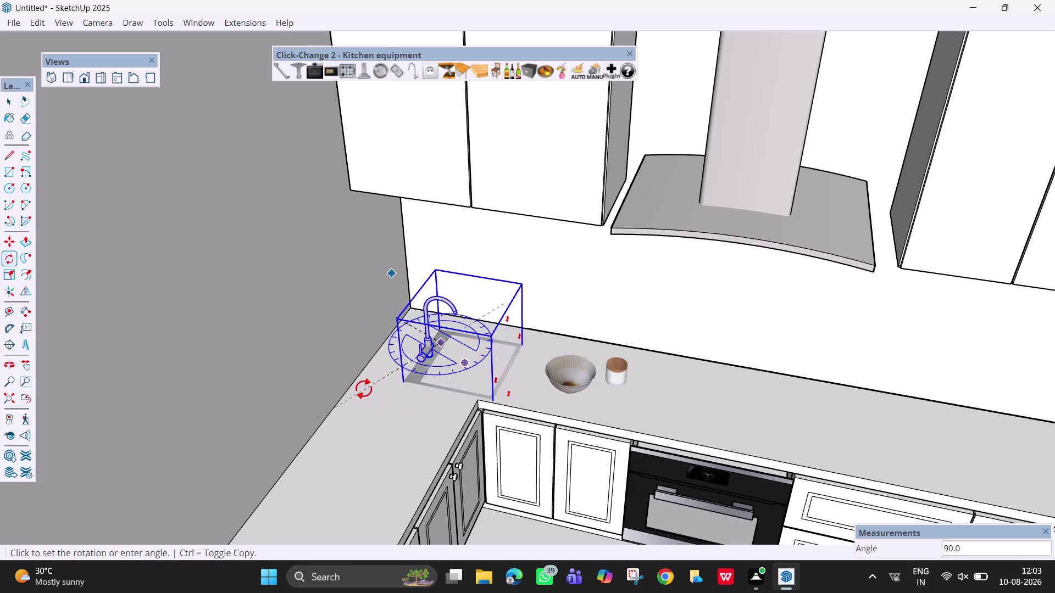
text(9)
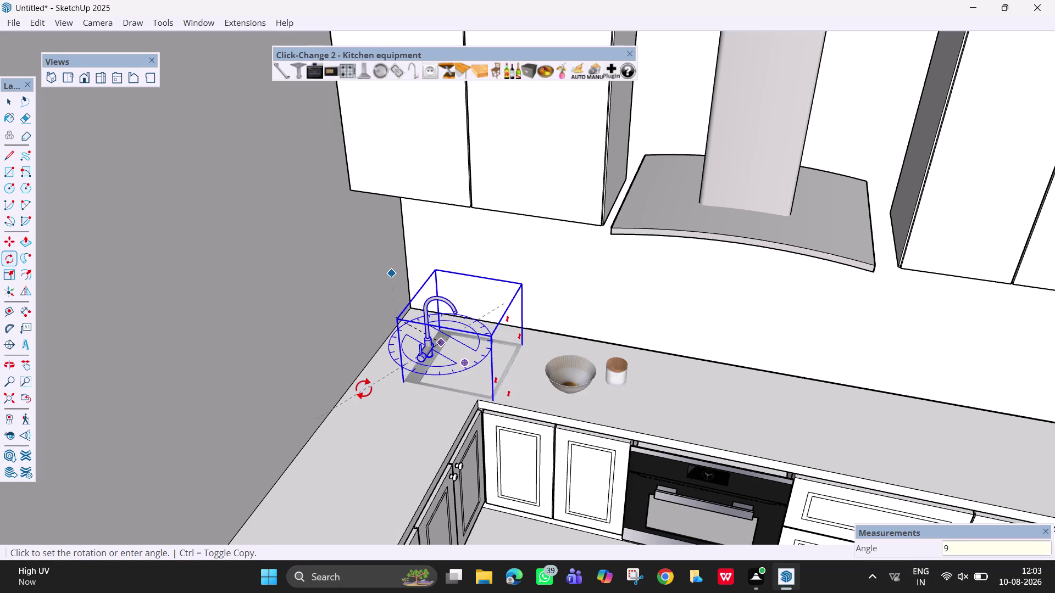
text(0)
key(Return)
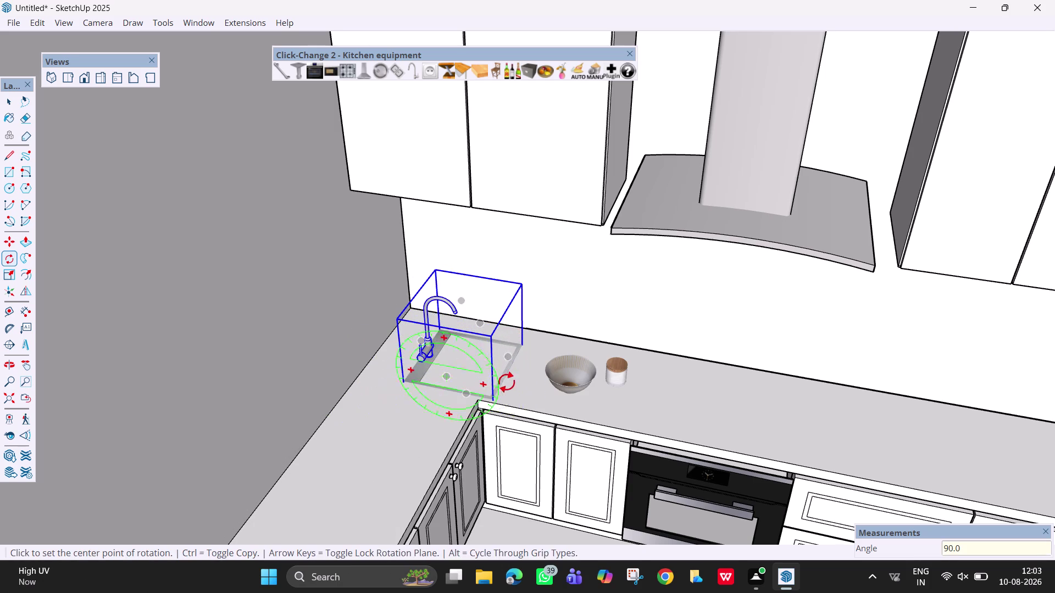
key(Escape)
key(space)
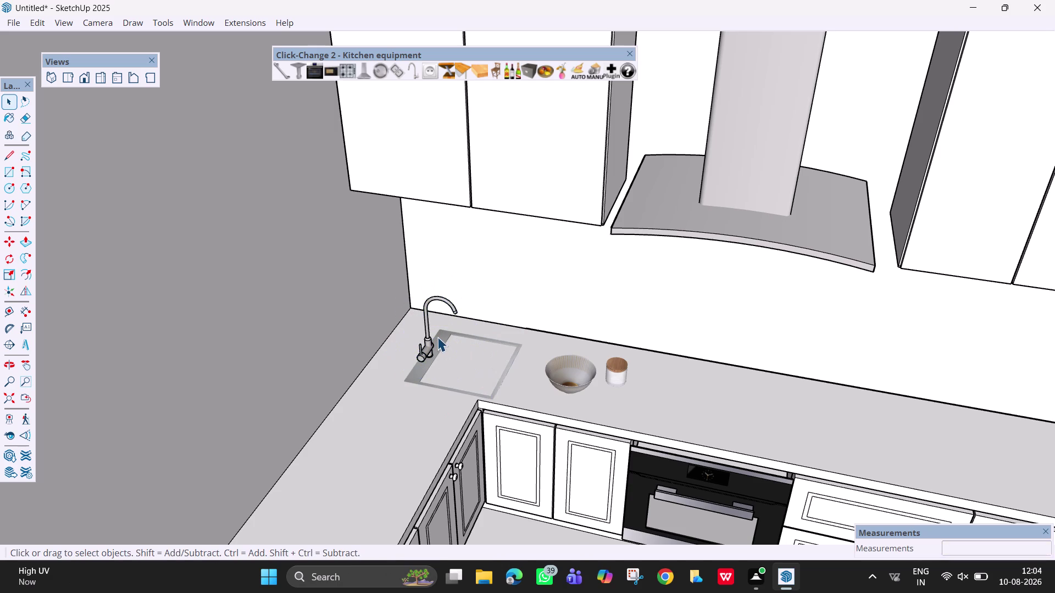
Select the sink and lower it into the countertop.
key(m)
click(435, 327)
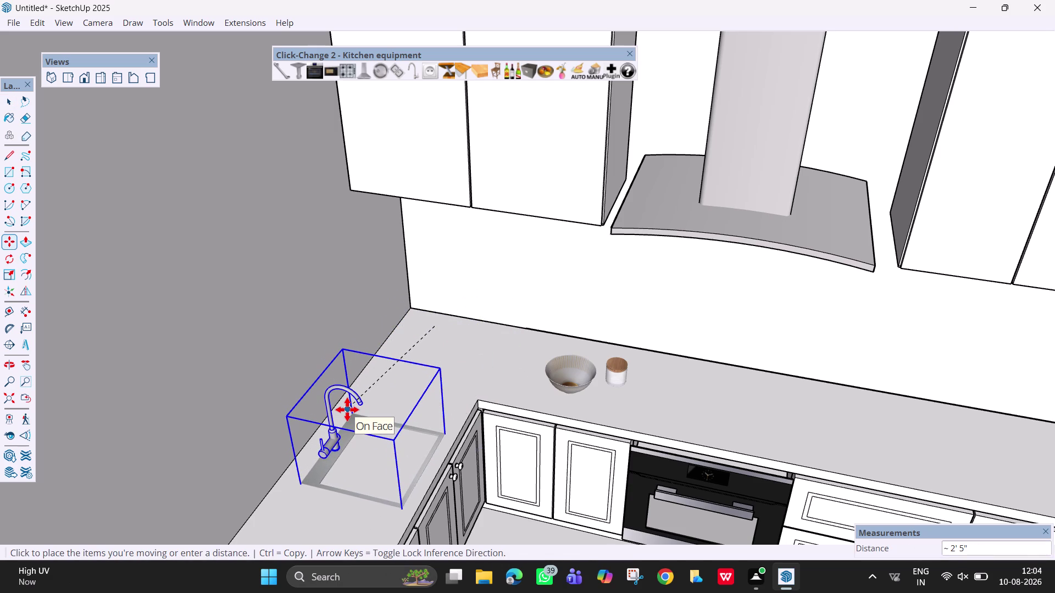
click(347, 410)
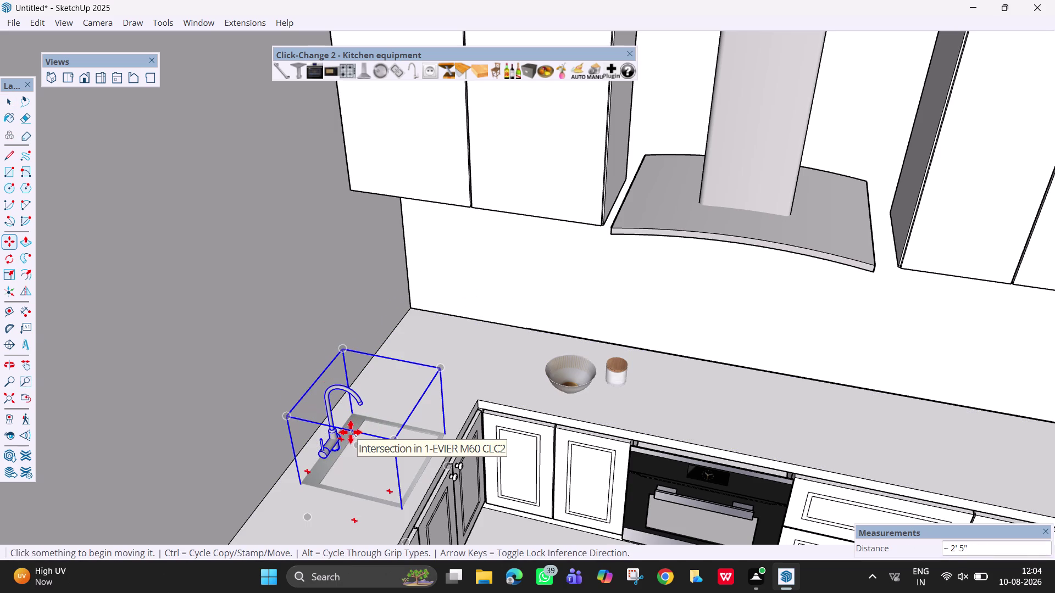
right_click(350, 433)
key(Escape)
click(402, 507)
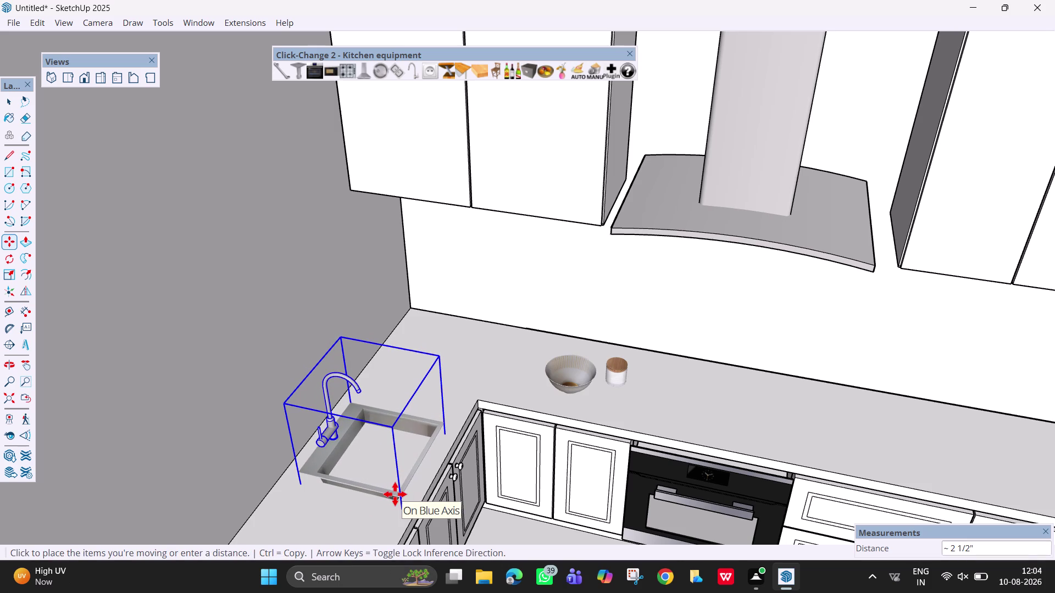
click(395, 496)
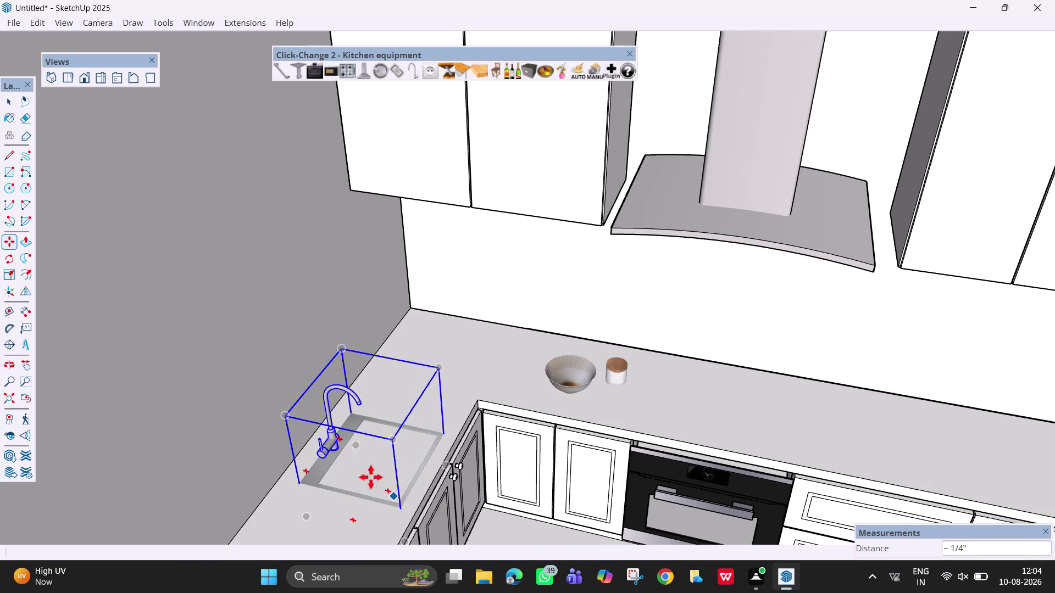
key(space)
Intersect the sink's faces with the countertop geometry.
right_click(339, 439)
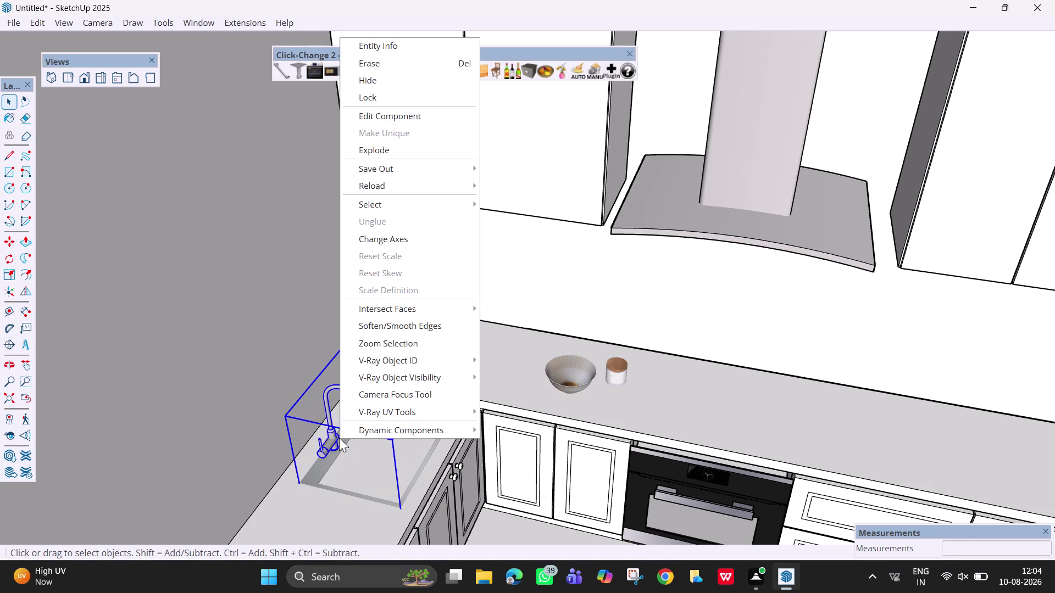
click(392, 313)
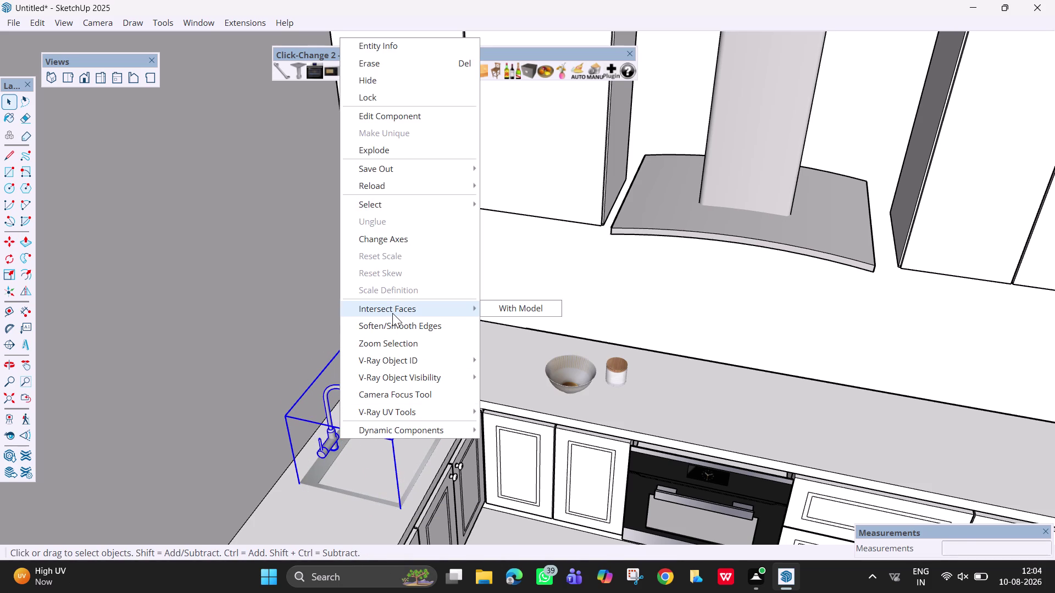
click(507, 308)
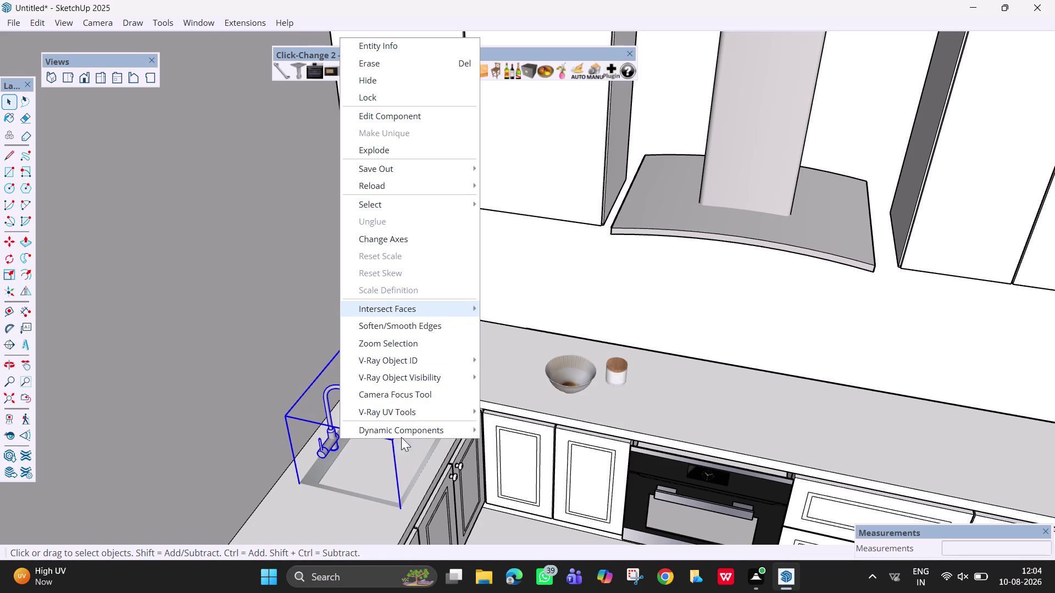
click(351, 522)
click(336, 435)
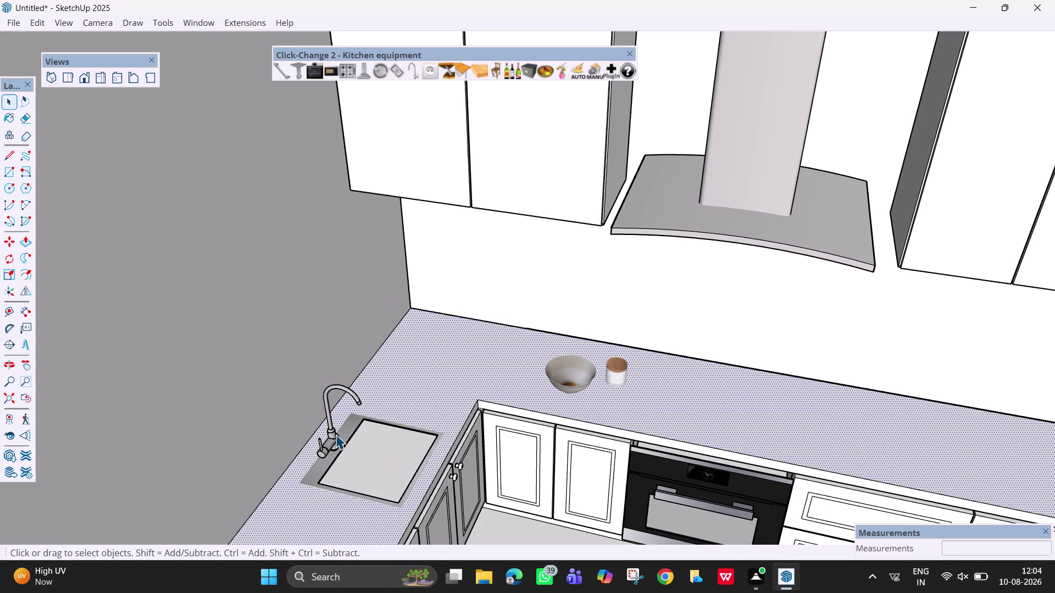
click(473, 376)
click(318, 446)
click(334, 447)
right_click(335, 447)
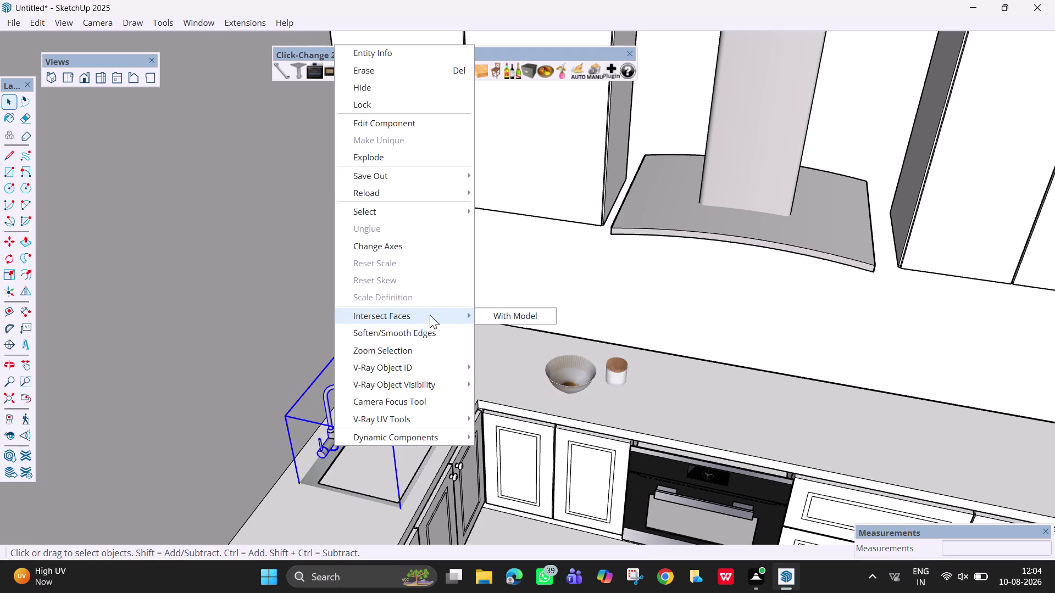
click(429, 315)
click(316, 447)
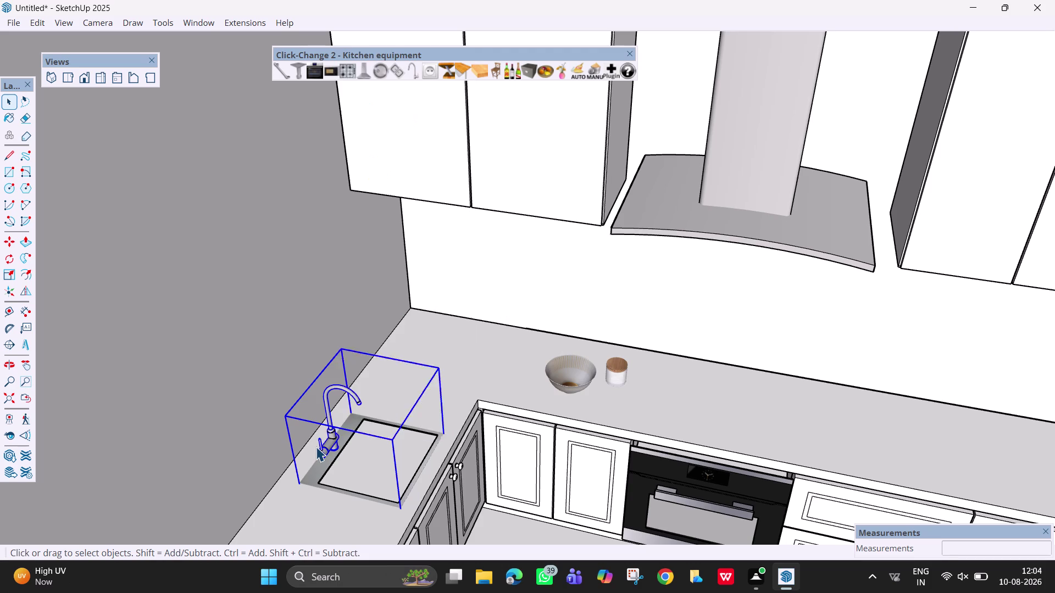
Reselect the sink and run Intersect Faces With Model again.
click(316, 447)
click(323, 452)
click(332, 457)
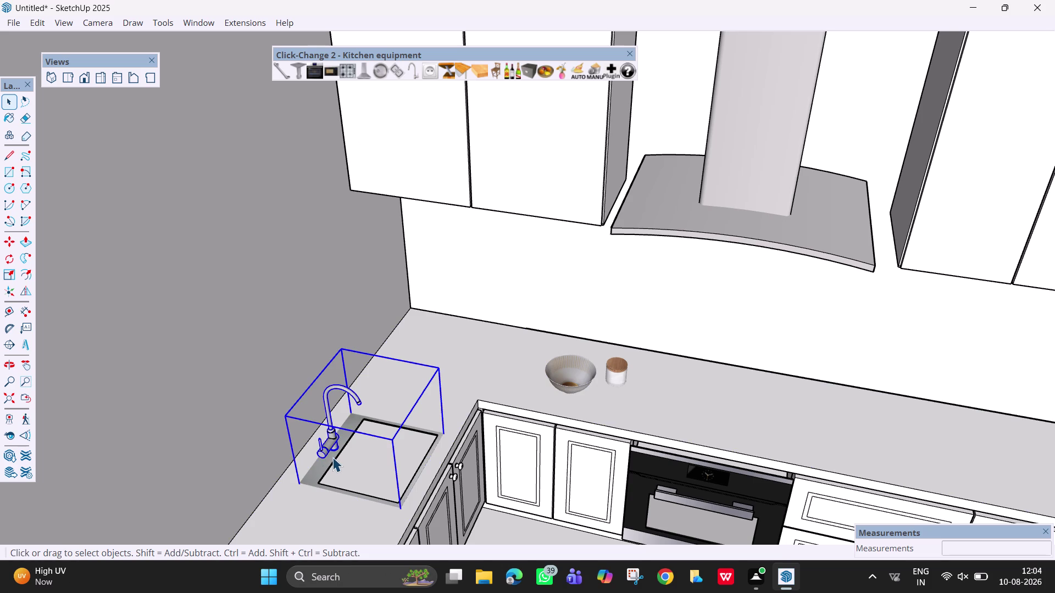
right_click(332, 448)
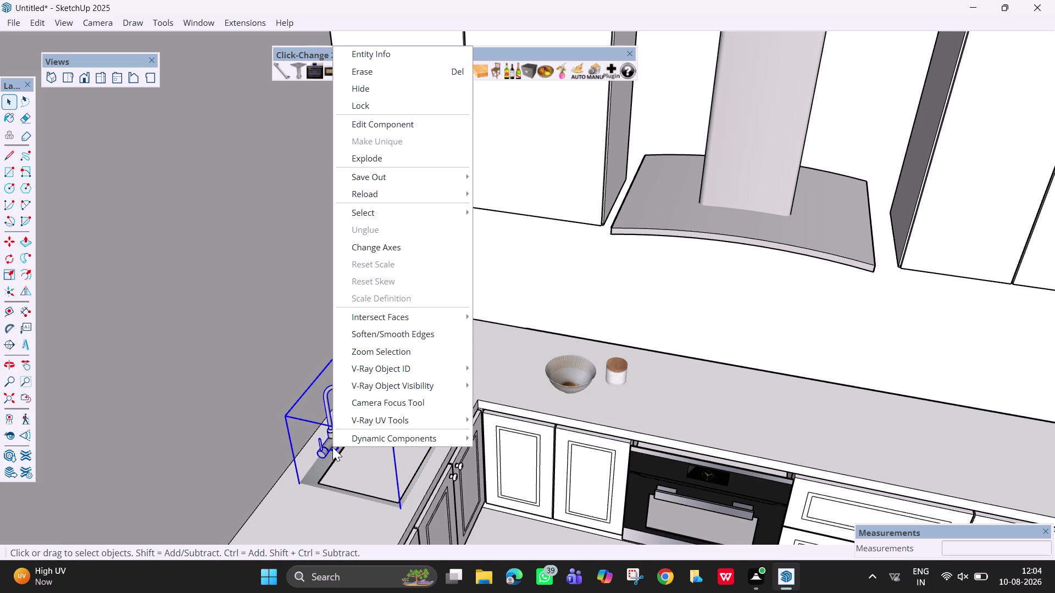
click(383, 315)
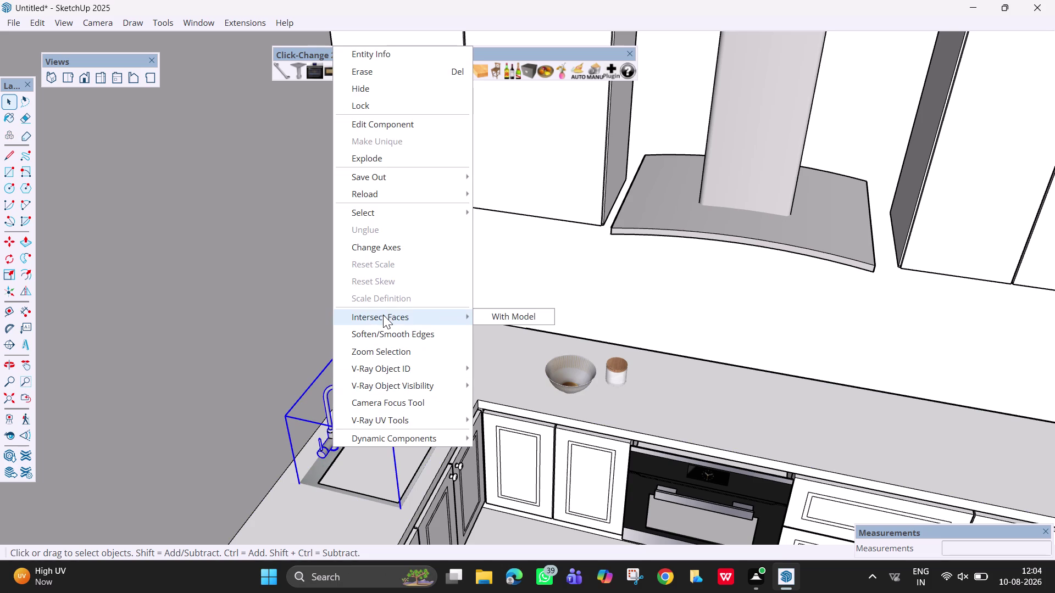
click(513, 312)
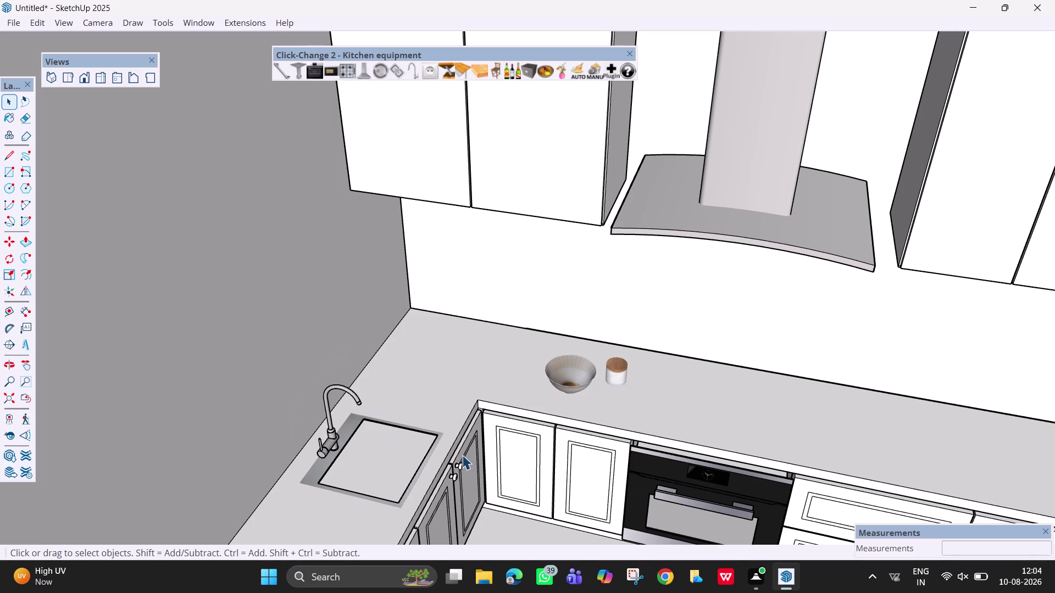
Delete the worktop face covering the sink basin, viewed from above.
scroll(down, 3)
middle_drag(461, 444, 414, 332)
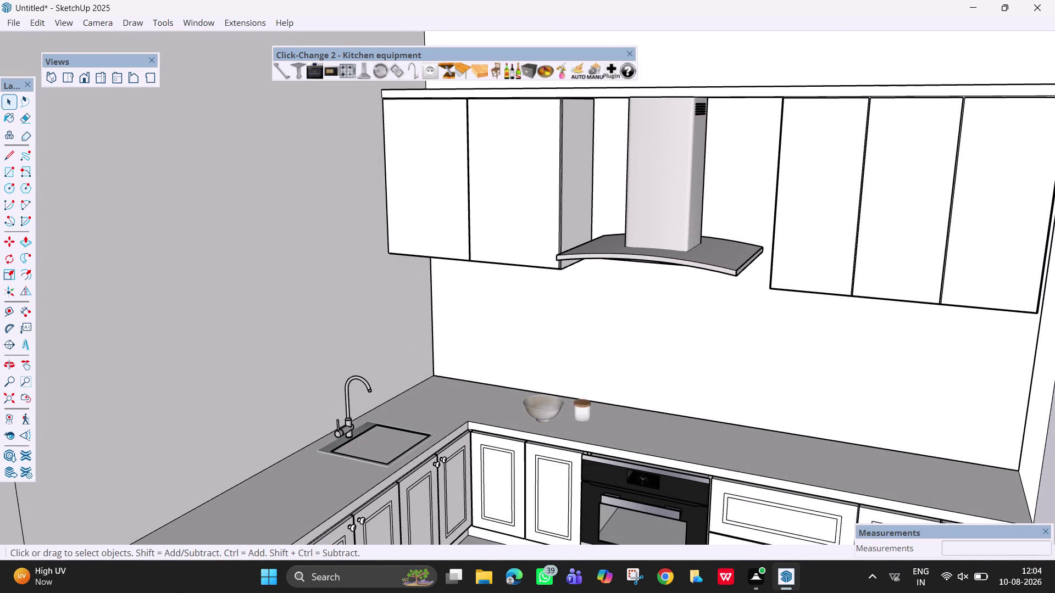
scroll(up, 3)
scroll(down, 3)
middle_drag(505, 382, 417, 540)
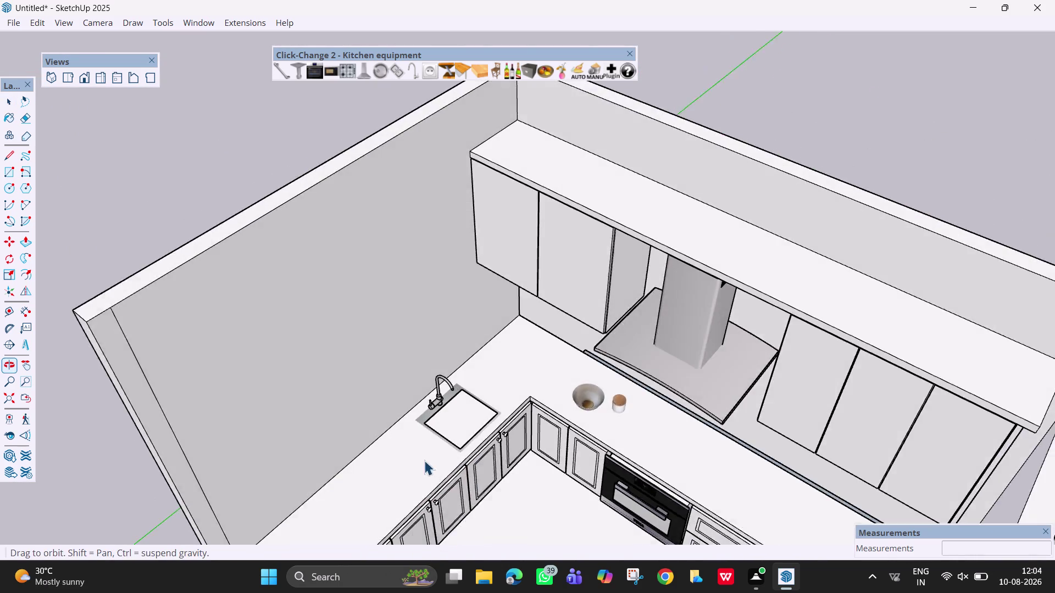
scroll(up, 3)
click(449, 436)
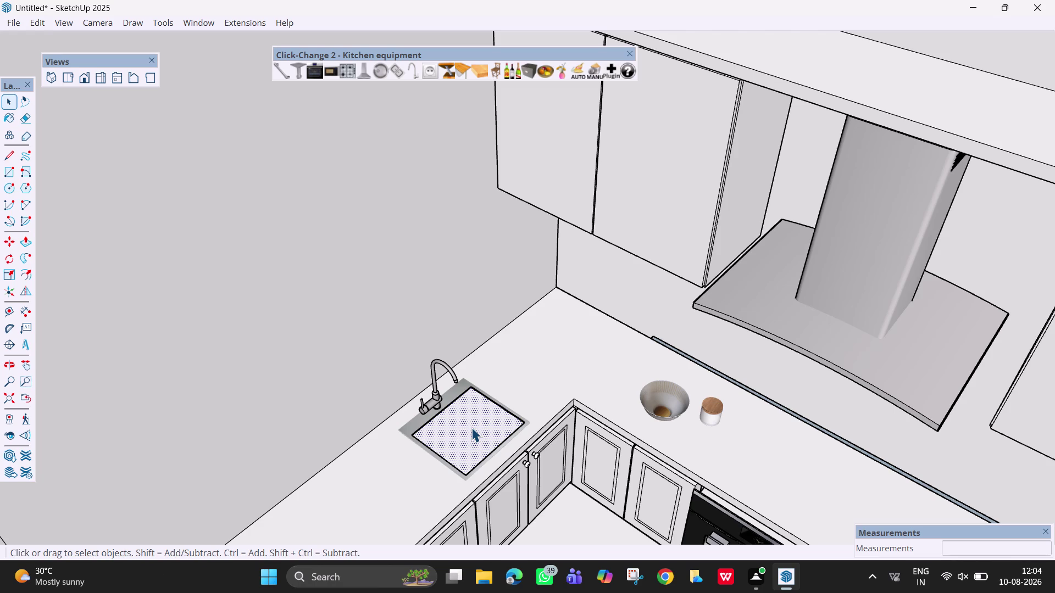
key(Delete)
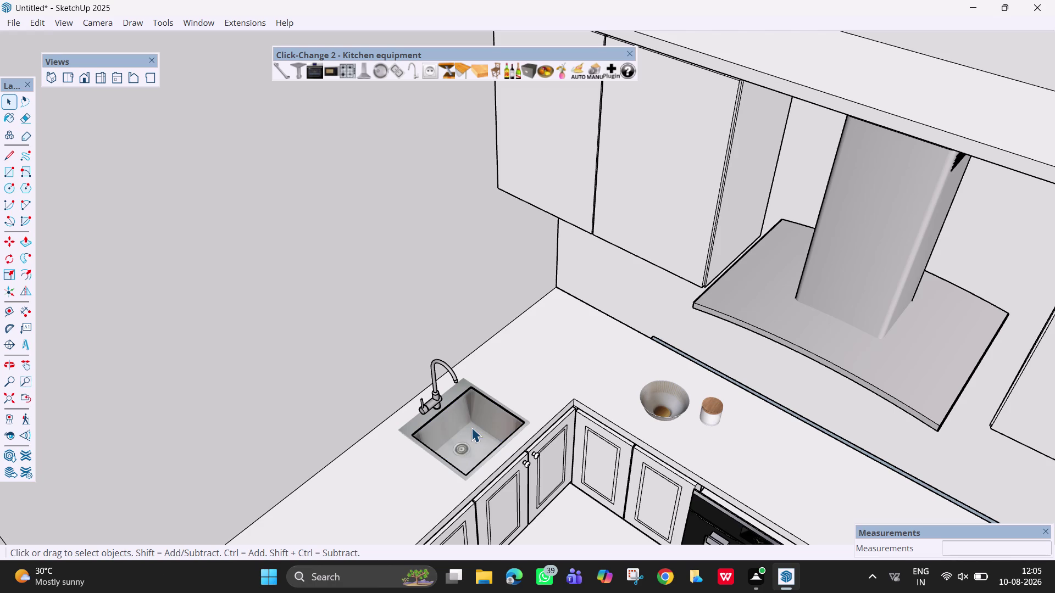
Orbit back out to a front view of the kitchen.
scroll(down, 3)
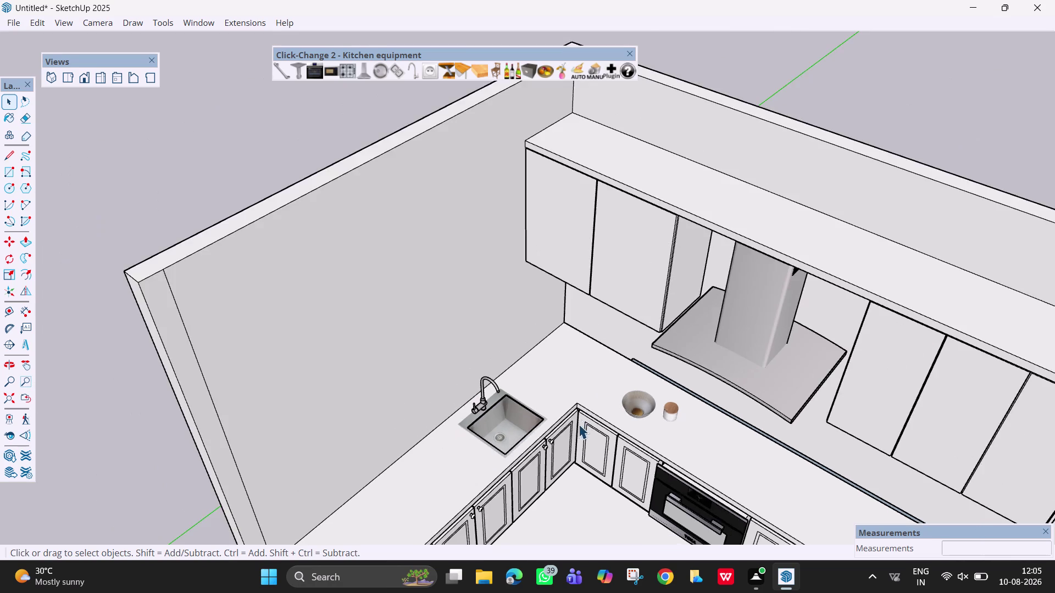
scroll(down, 3)
middle_drag(625, 454, 733, 327)
scroll(up, 3)
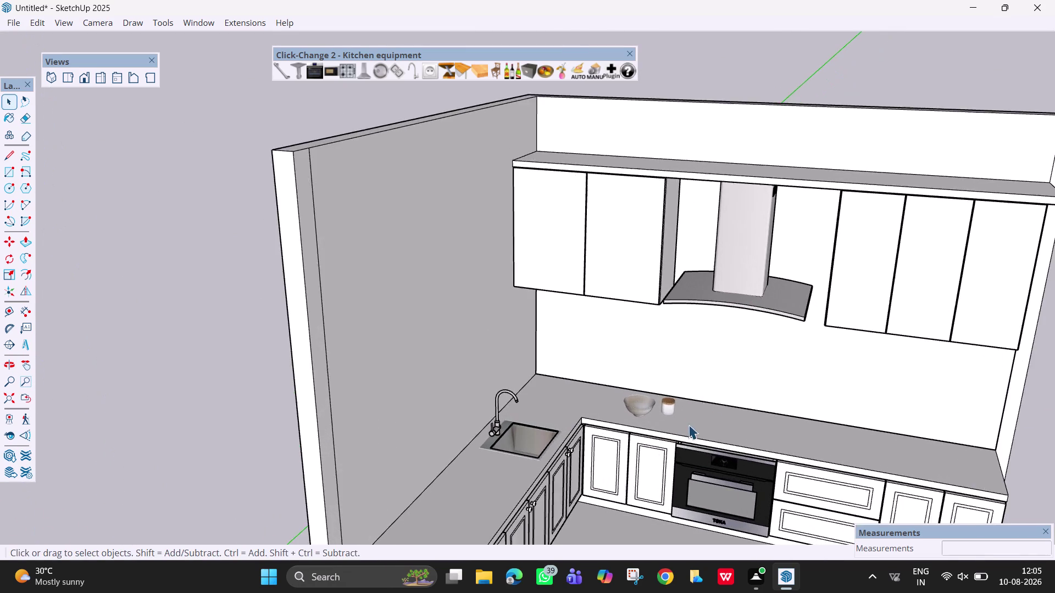
middle_drag(698, 421, 756, 393)
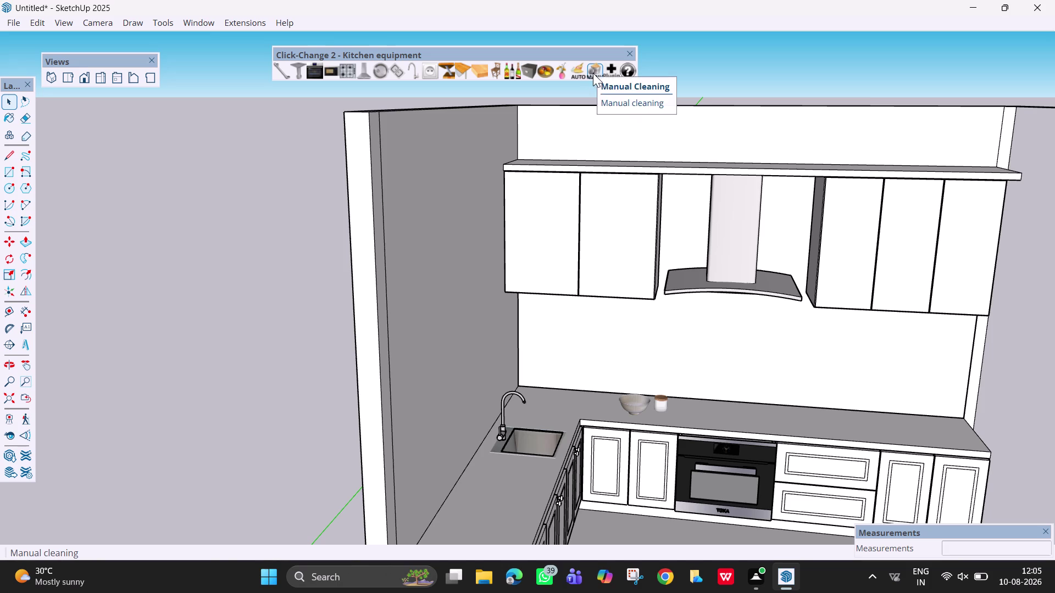
Try a plant and another kitchen accessory, cancelling both.
click(560, 72)
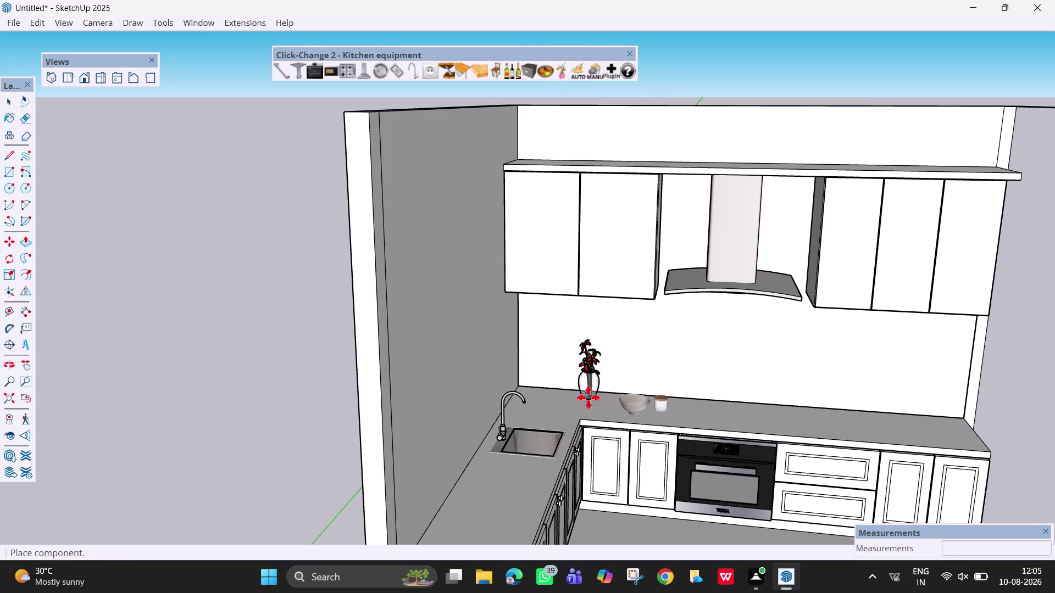
key(Escape)
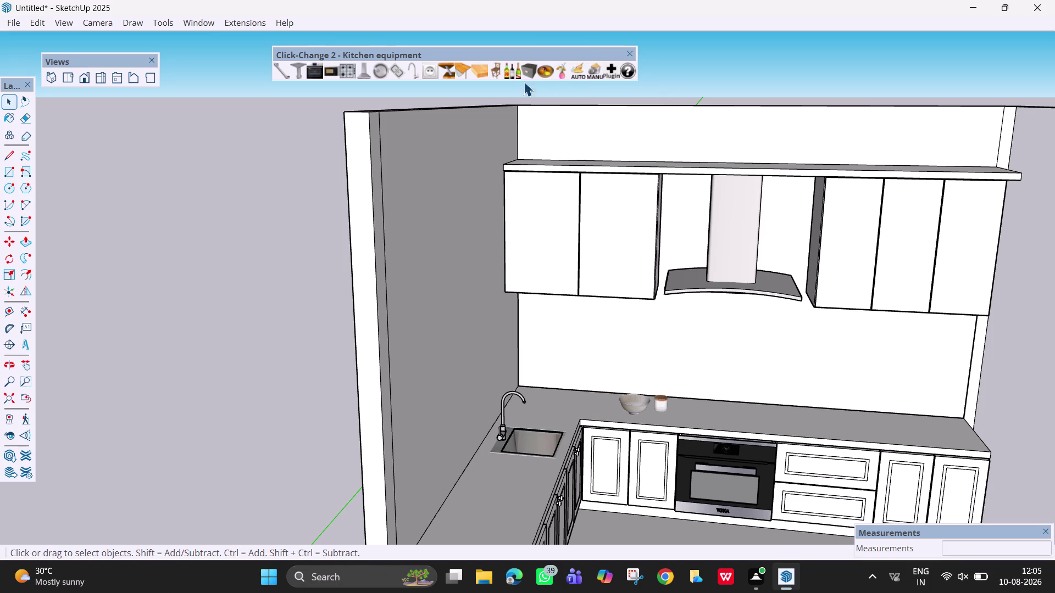
click(524, 71)
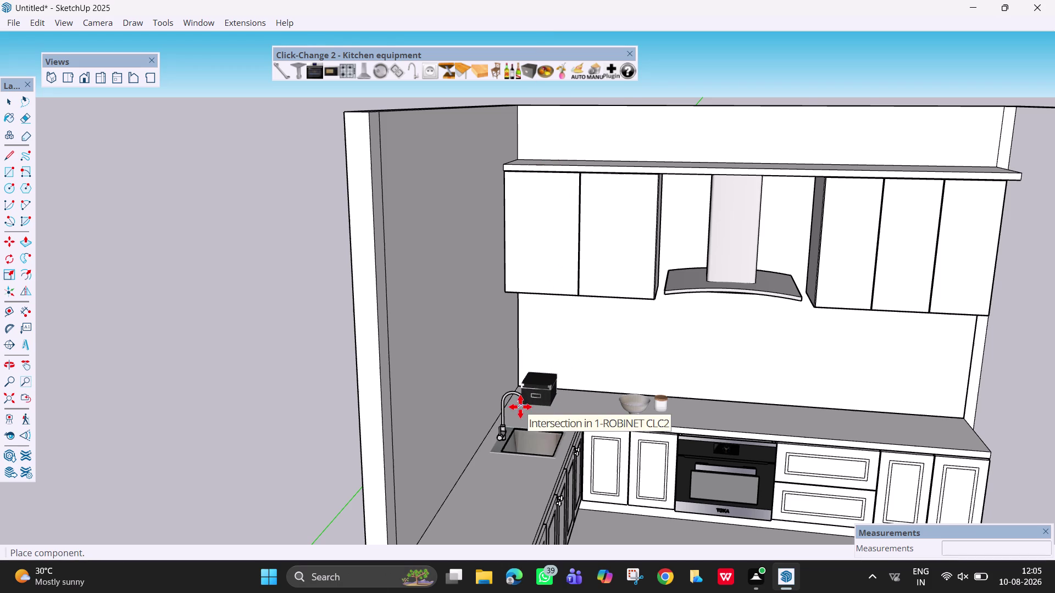
key(Escape)
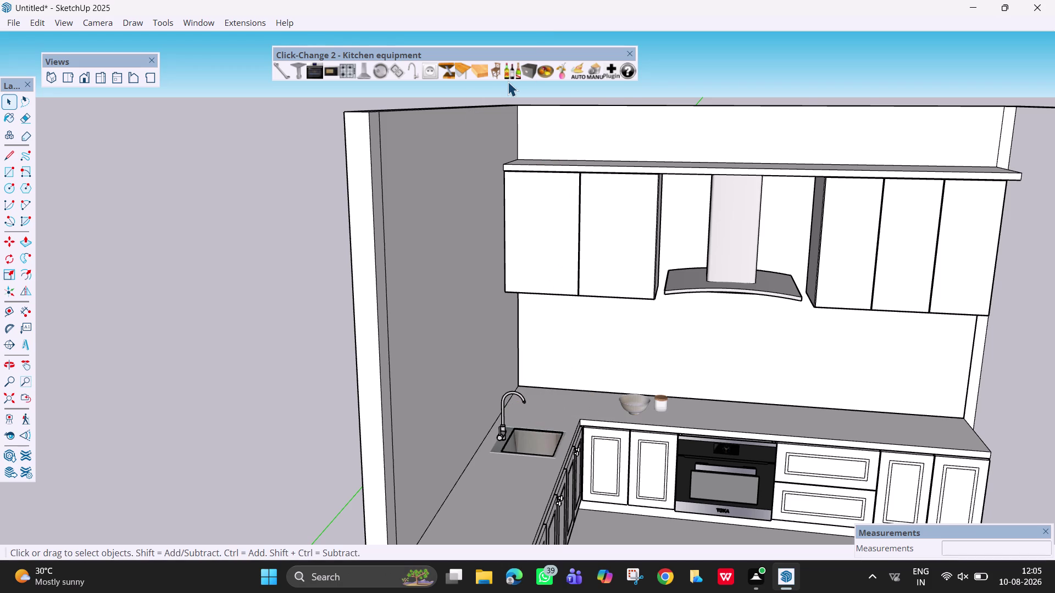
Place a bottle beside the canister and cycle it to the small yellow jar.
click(512, 73)
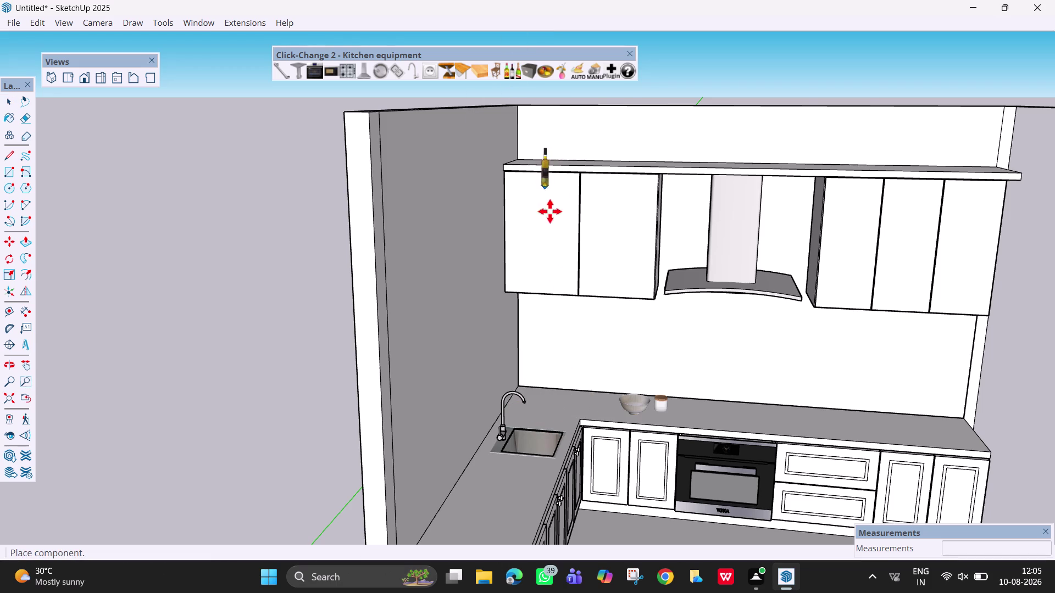
click(674, 416)
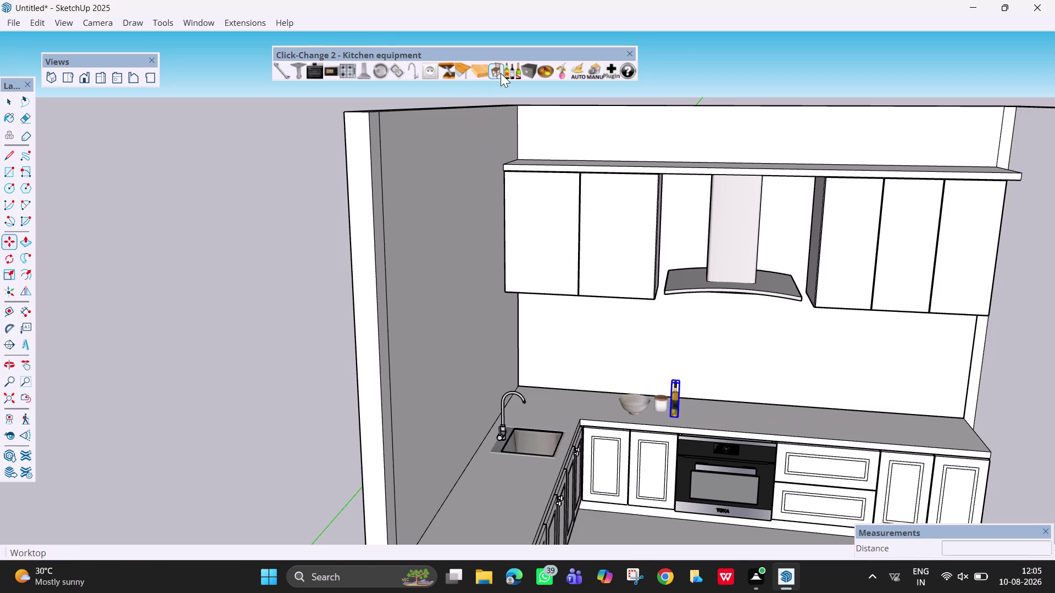
triple_click(512, 72)
double_click(512, 72)
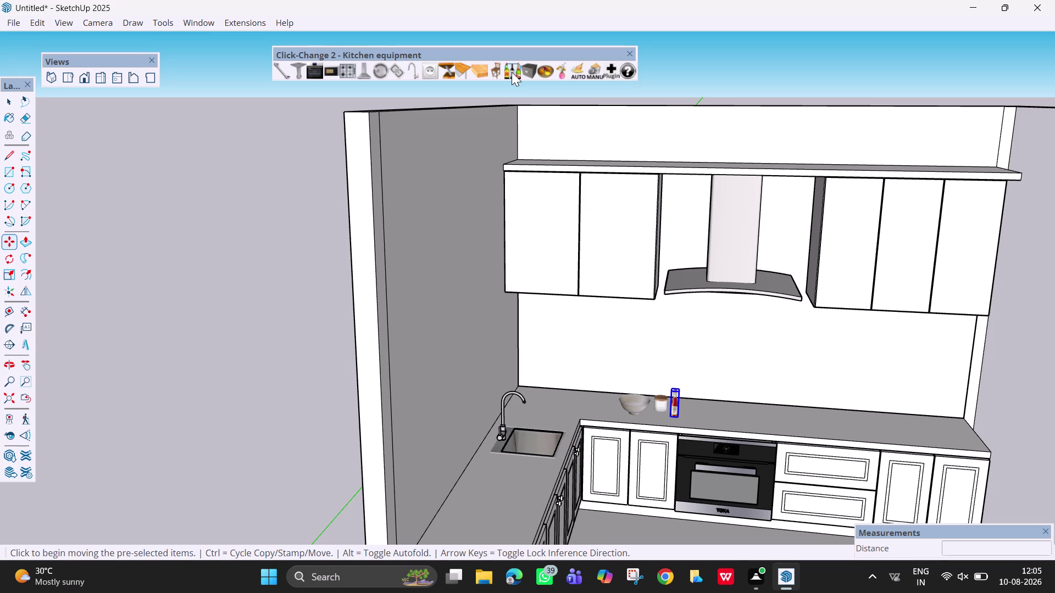
click(511, 72)
key(Escape)
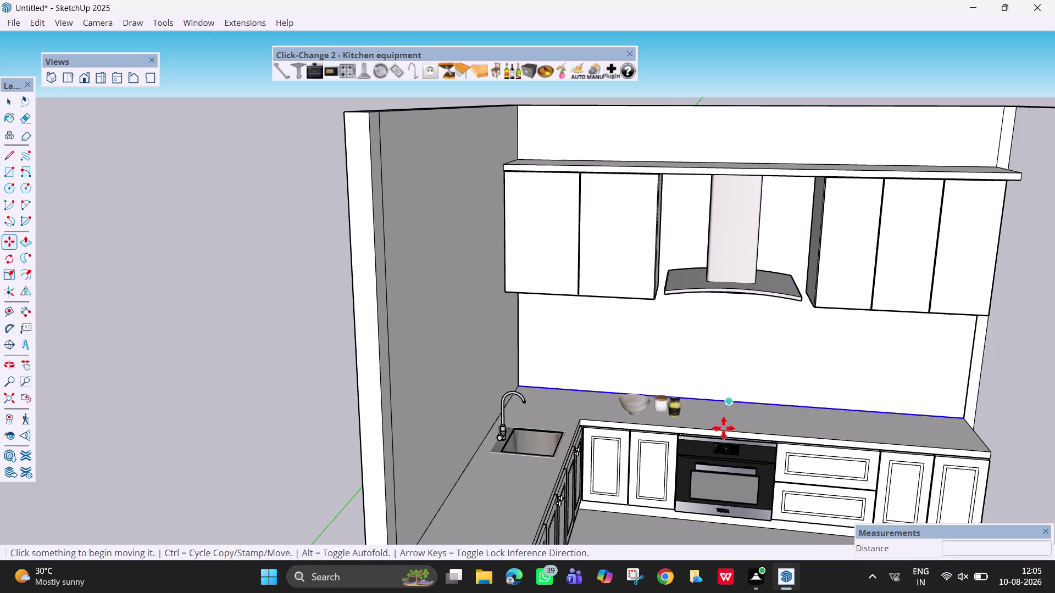
Orbit over the worktop to inspect the jar, then return to a front view.
scroll(up, 3)
scroll(up, 3)
scroll(down, 3)
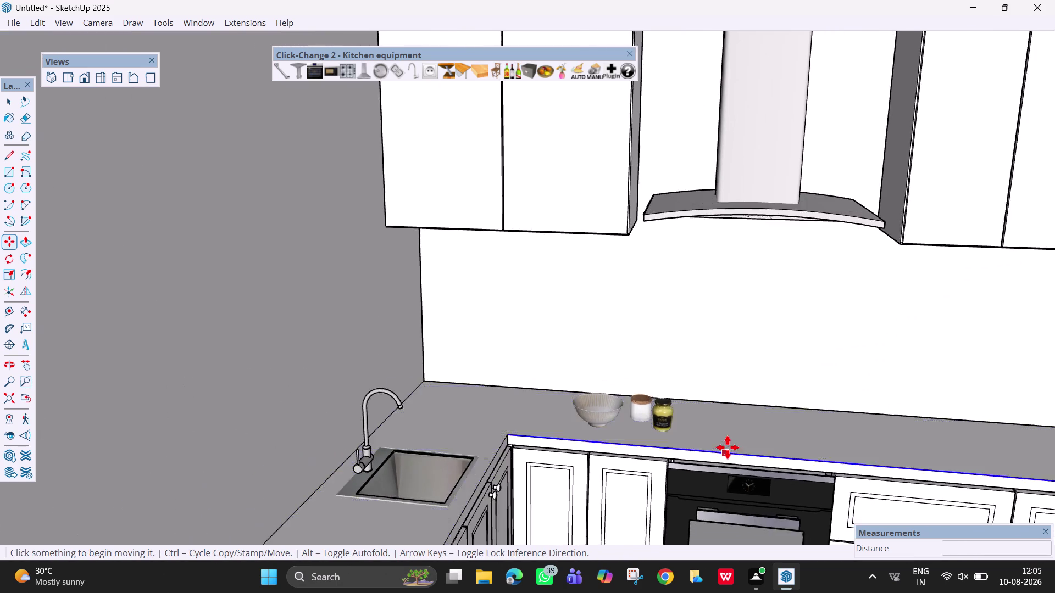
scroll(down, 3)
middle_drag(723, 458, 742, 388)
middle_drag(791, 451, 787, 492)
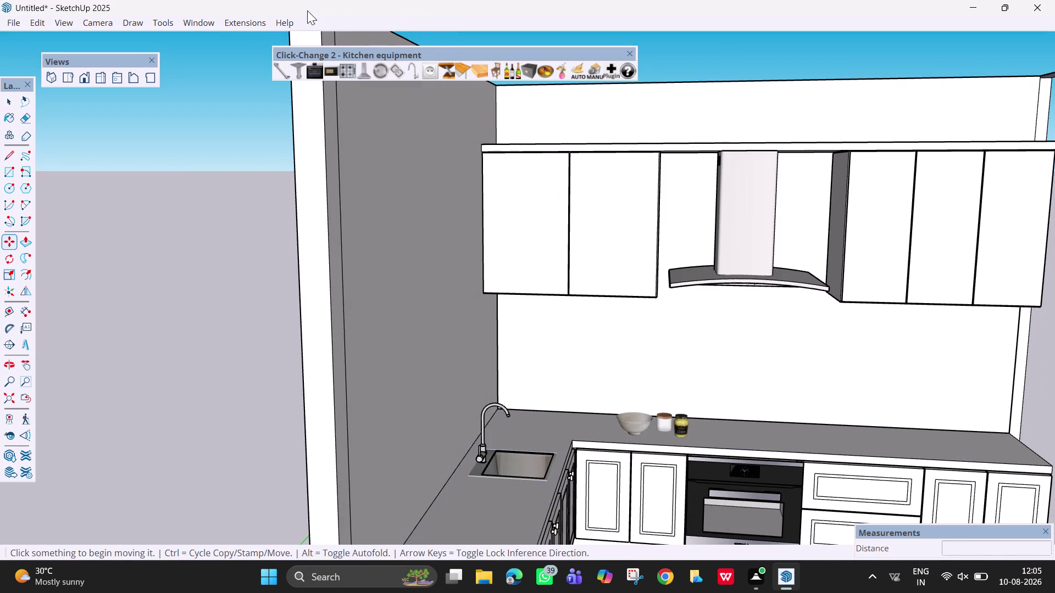
click(194, 30)
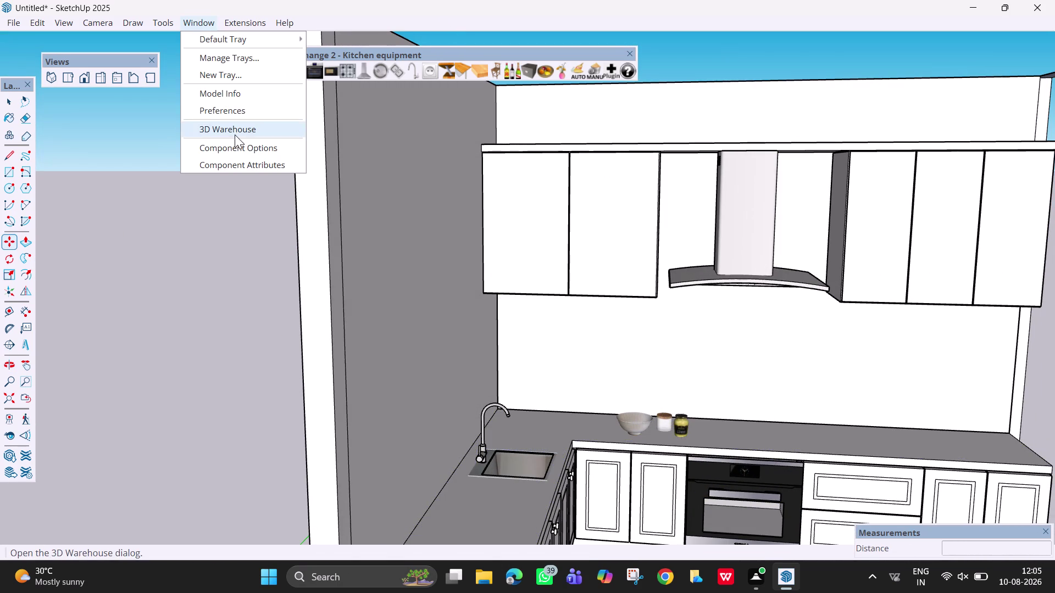
In 3D Warehouse, replace the microwave search with a search for 'stove'.
click(235, 134)
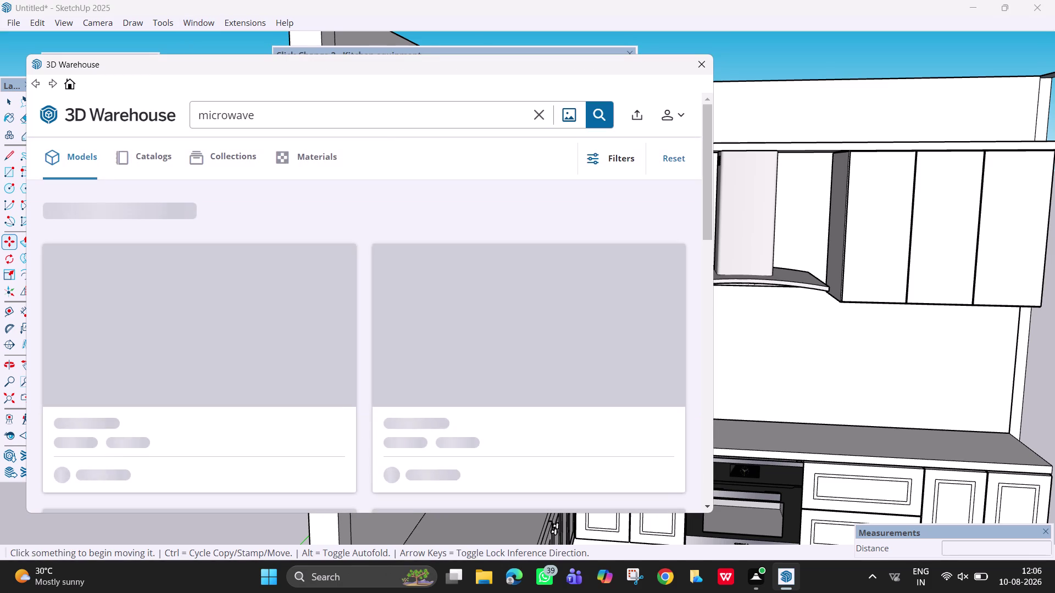
click(536, 118)
click(358, 111)
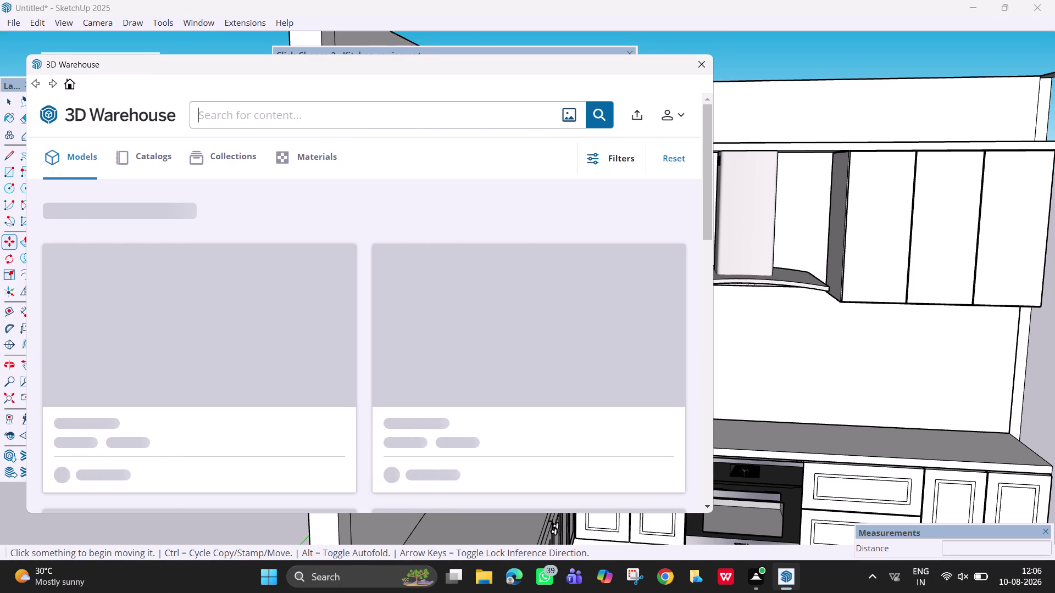
text(sto)
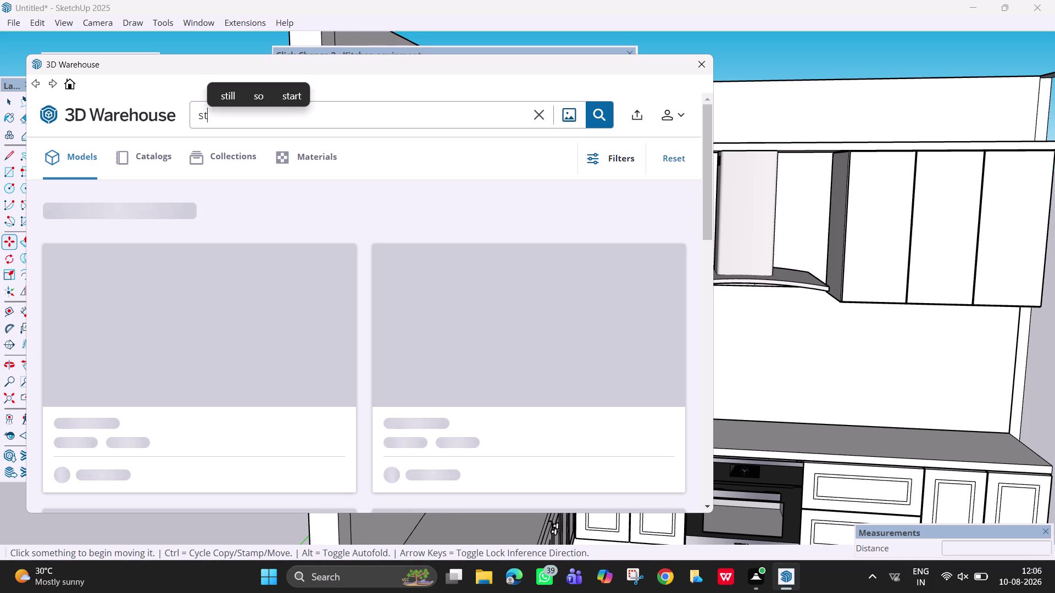
text(ve)
key(Return)
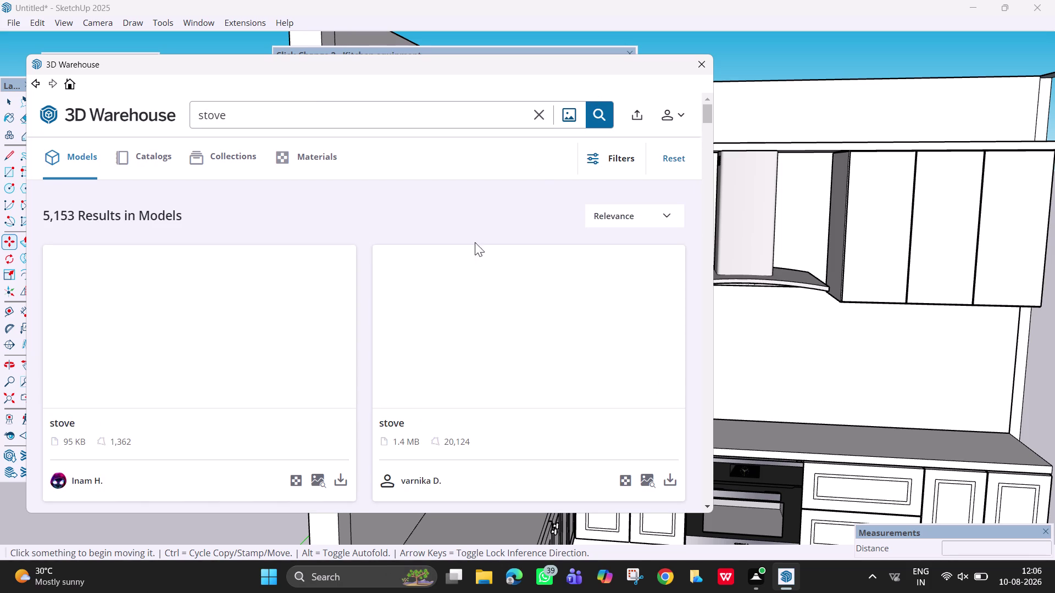
Browse the stove results and download the 224 KB electric cooktop.
scroll(down, 3)
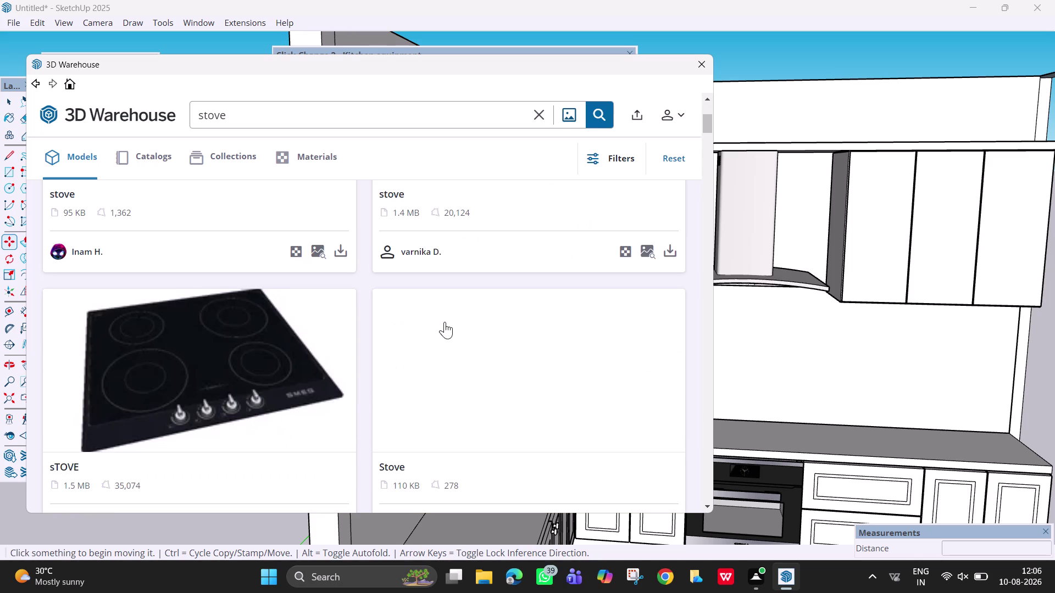
scroll(down, 3)
scroll(down, 3)
scroll(down, 3)
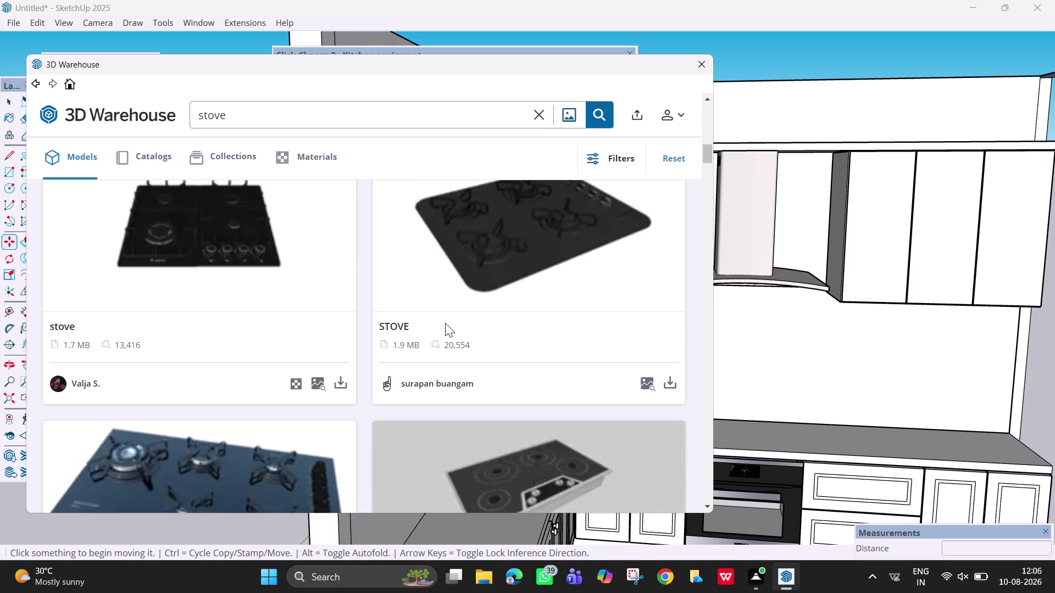
scroll(down, 3)
scroll(down, 3)
scroll(down, 3)
scroll(down, 3)
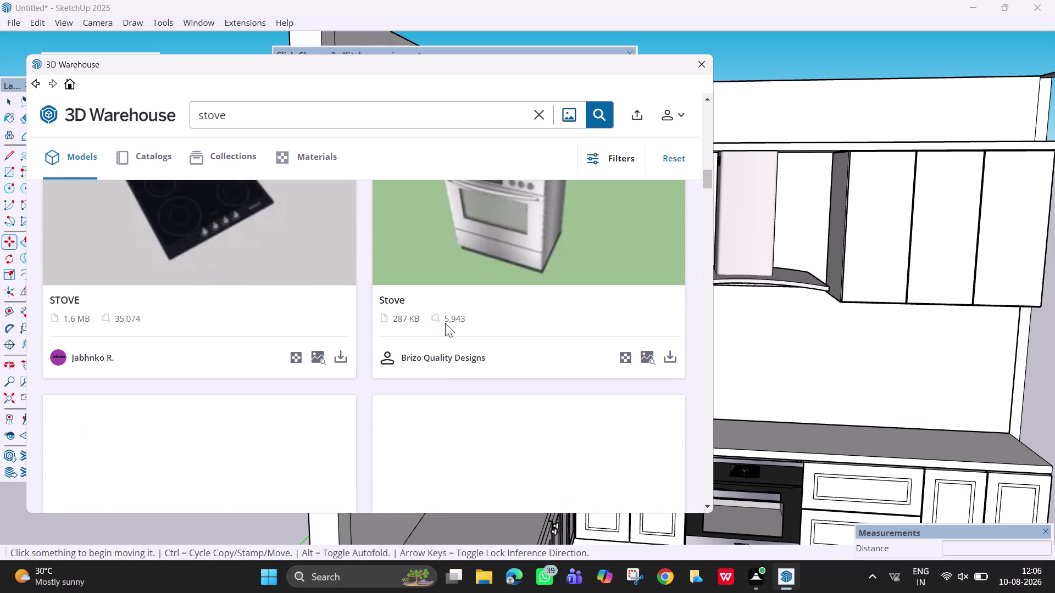
scroll(down, 3)
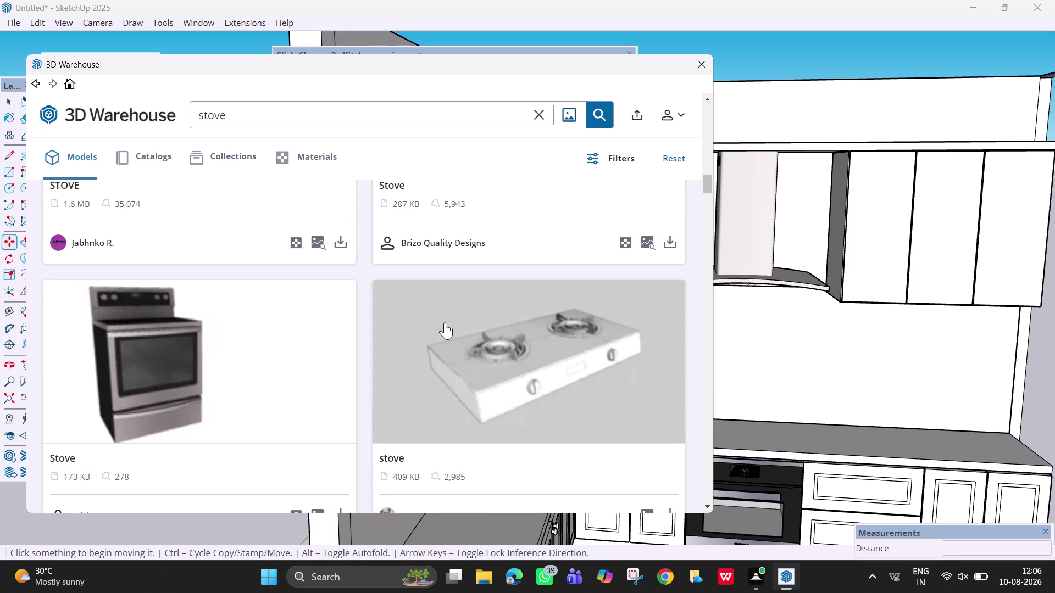
scroll(down, 3)
scroll(down, 3)
scroll(down, 3)
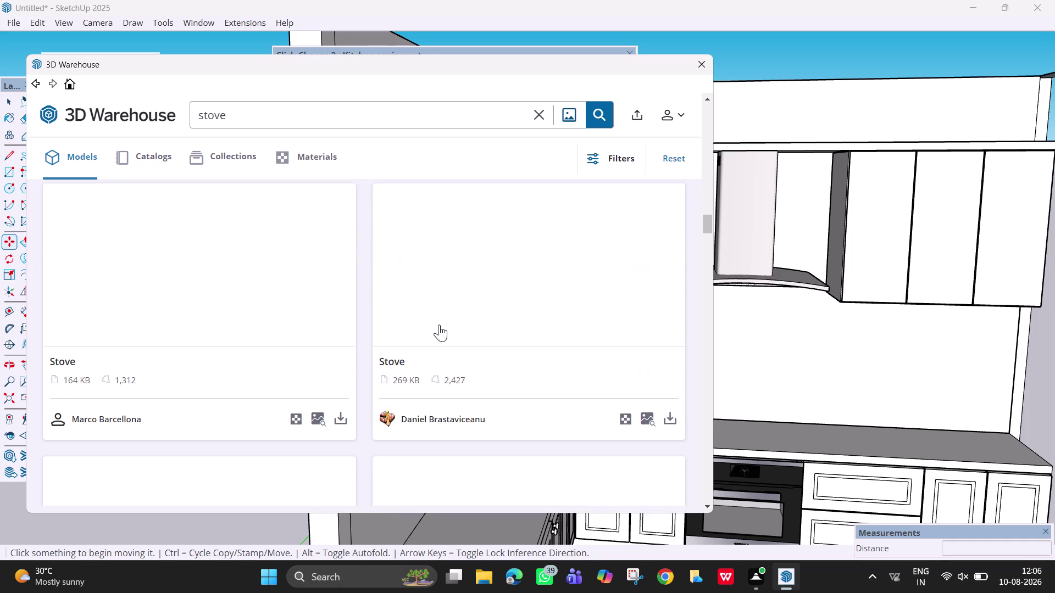
scroll(down, 3)
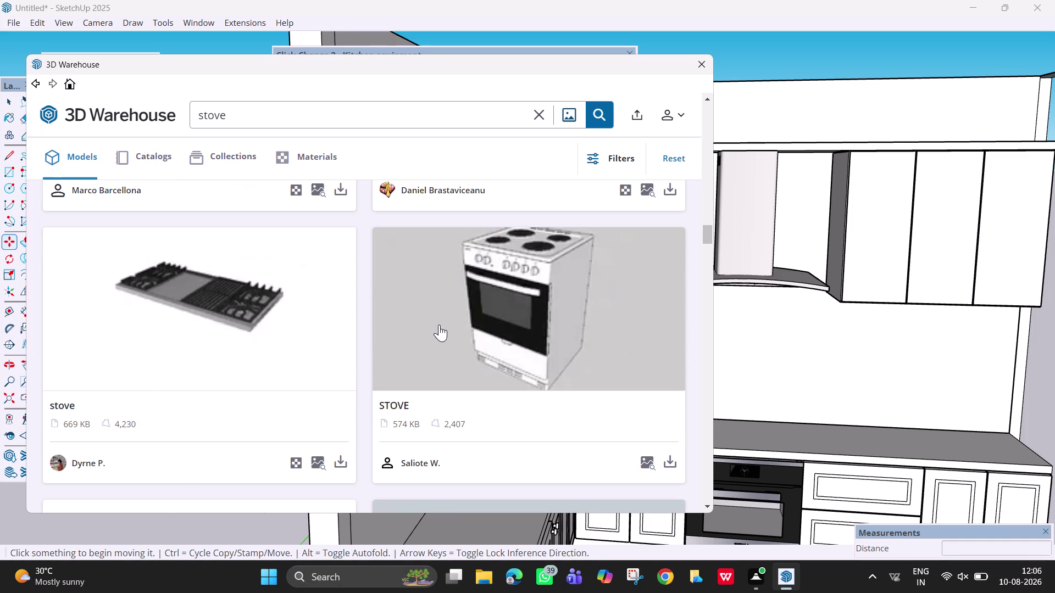
scroll(down, 3)
scroll(down, 3)
scroll(down, 3)
scroll(down, 3)
scroll(down, 3)
scroll(down, 3)
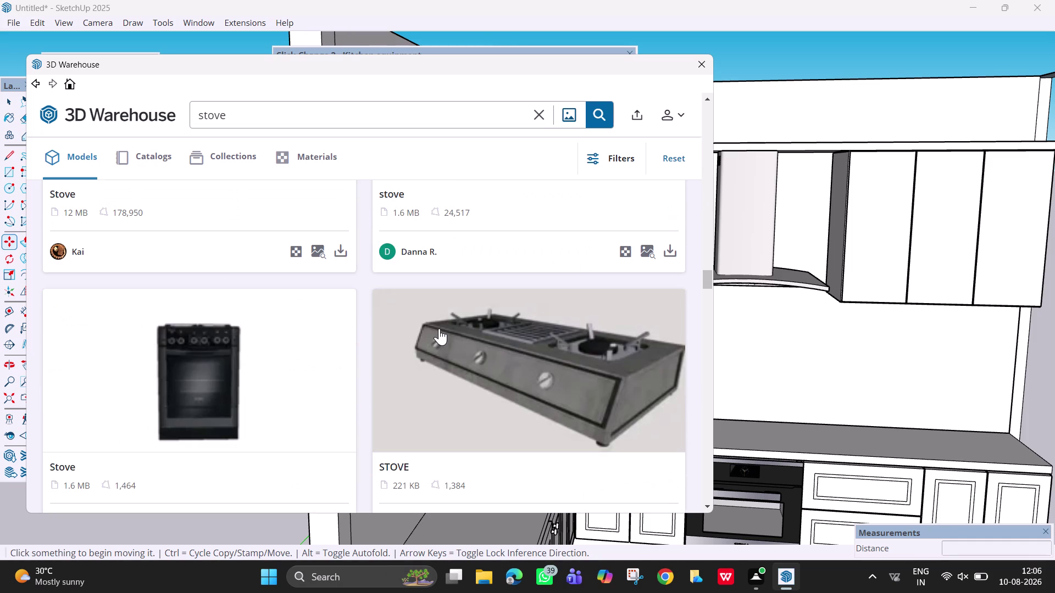
scroll(down, 3)
scroll(down, 3)
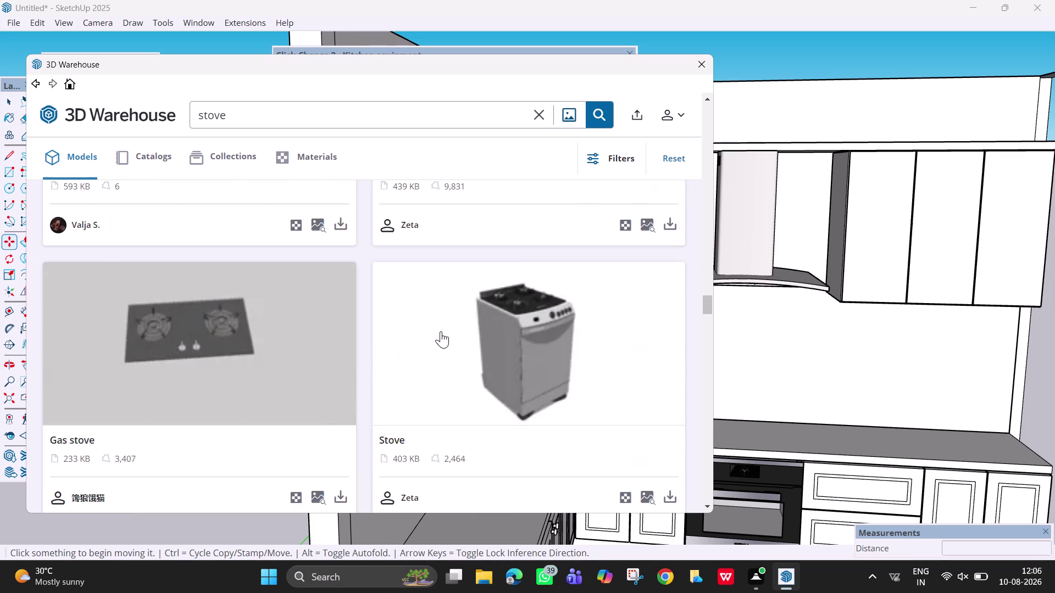
scroll(up, 3)
scroll(up, 3)
scroll(up, 3)
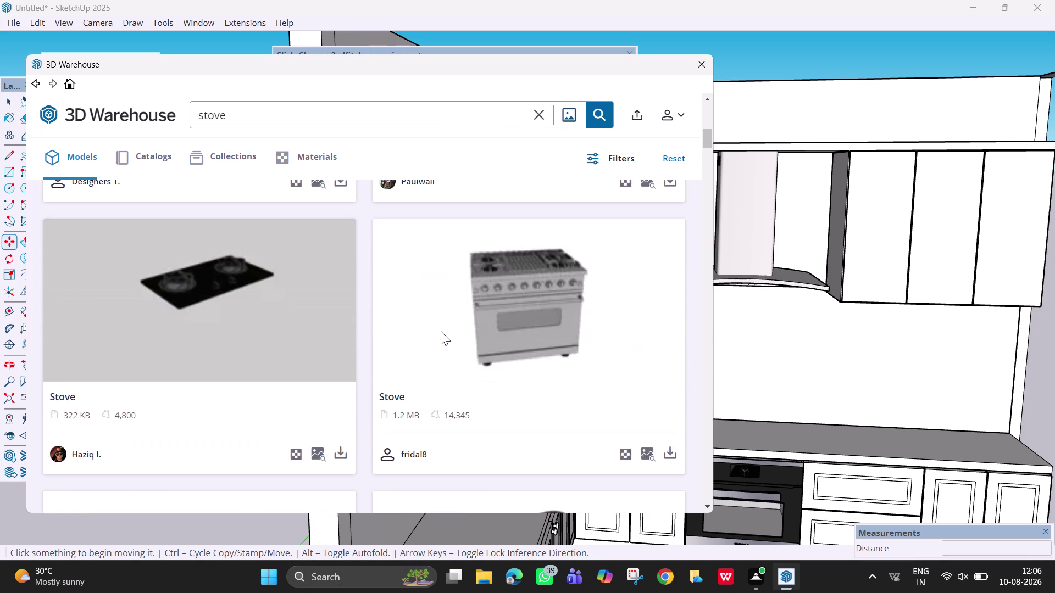
scroll(up, 3)
scroll(down, 3)
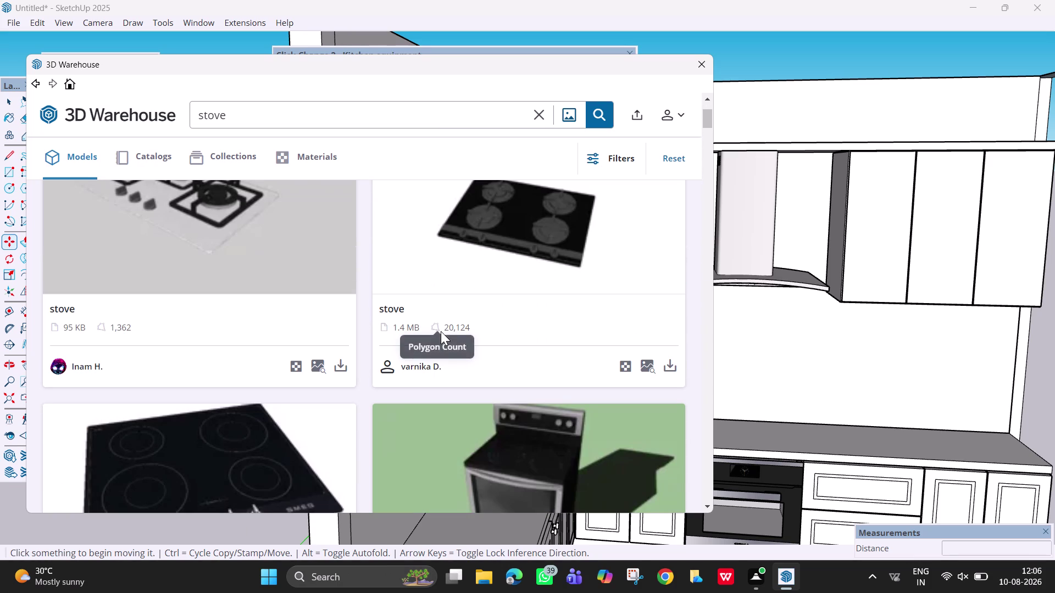
scroll(up, 3)
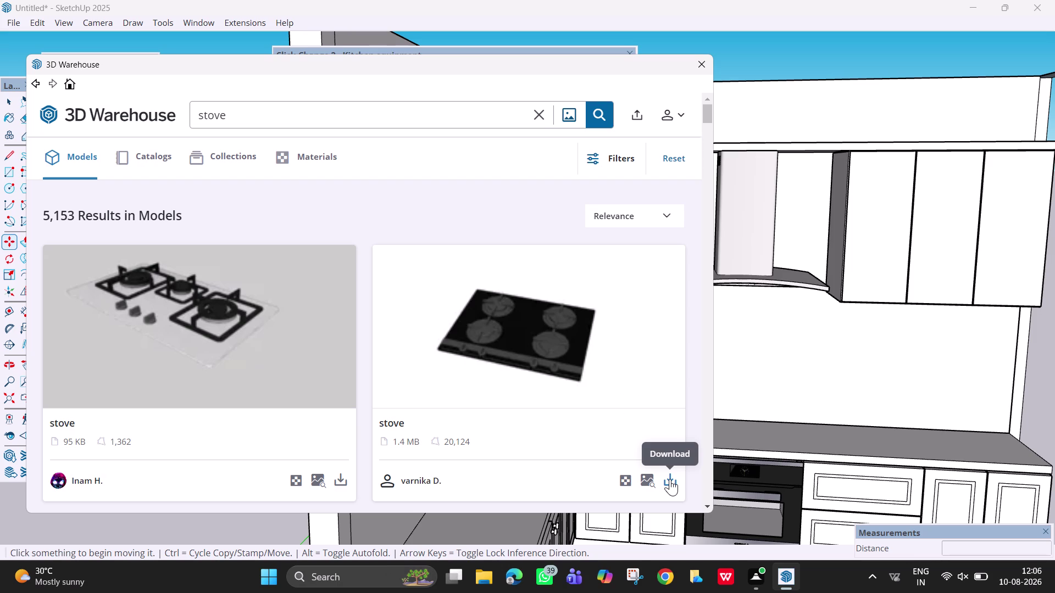
scroll(down, 3)
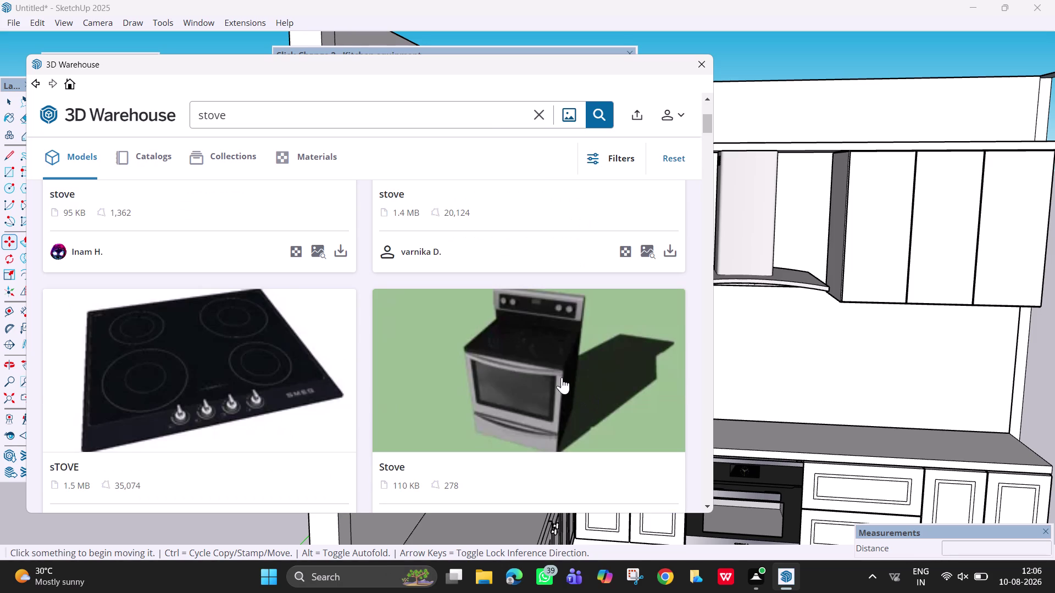
scroll(down, 3)
scroll(down, 3)
scroll(down, 3)
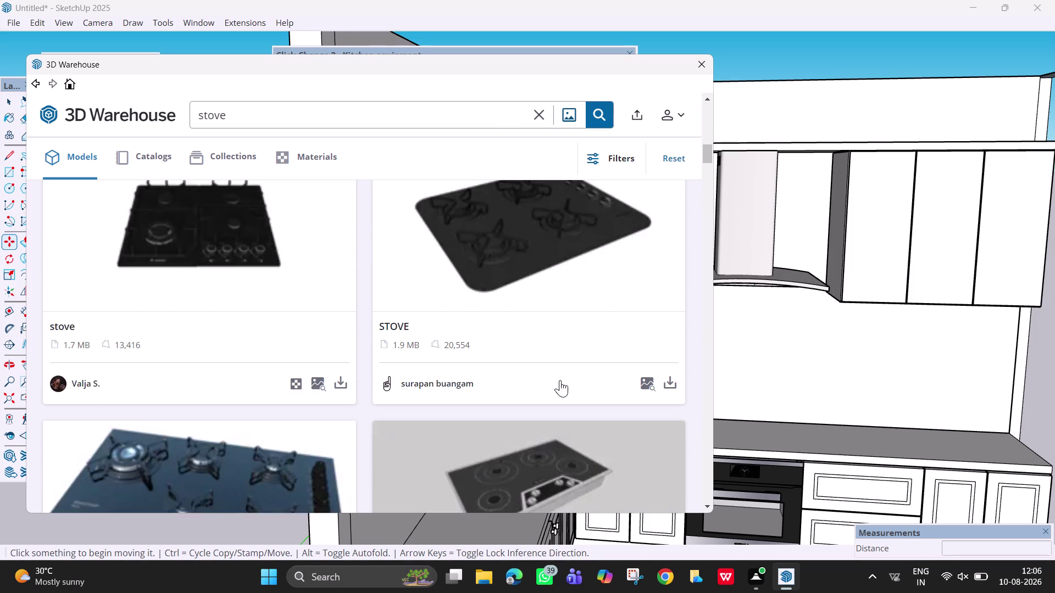
scroll(down, 3)
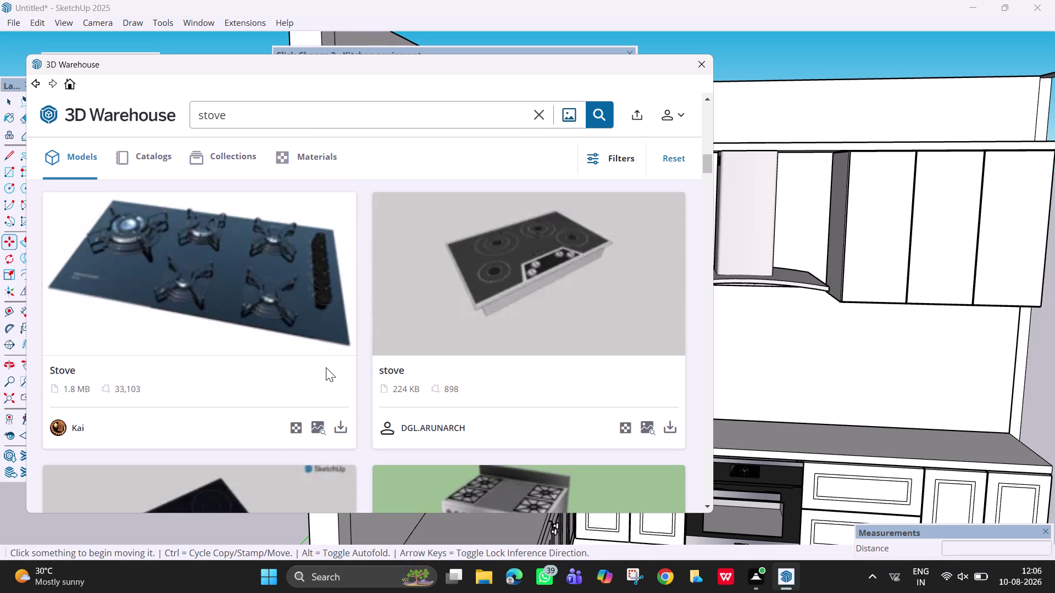
scroll(down, 3)
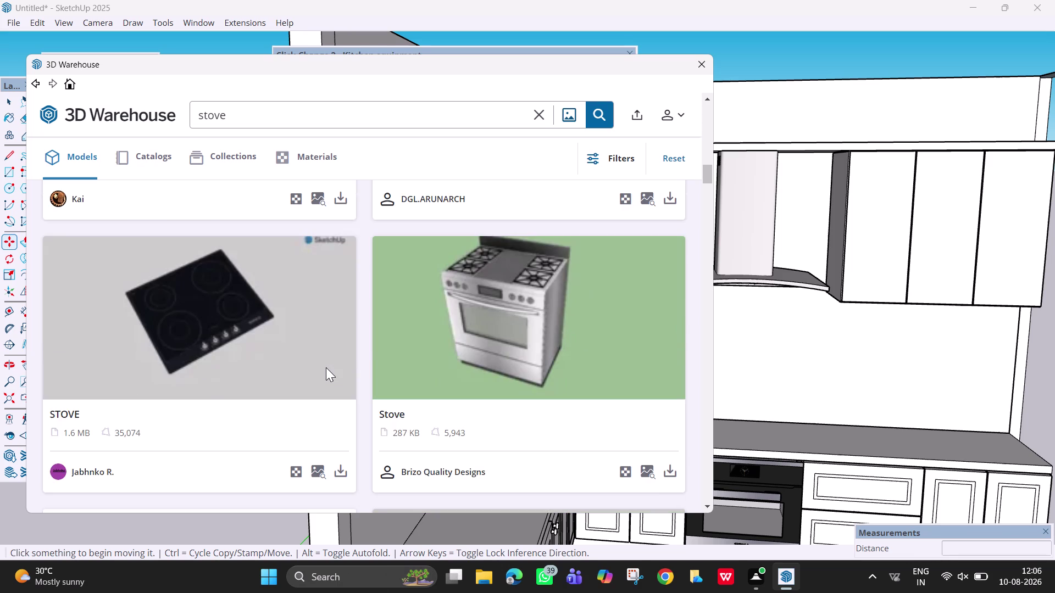
scroll(up, 3)
scroll(up, 3)
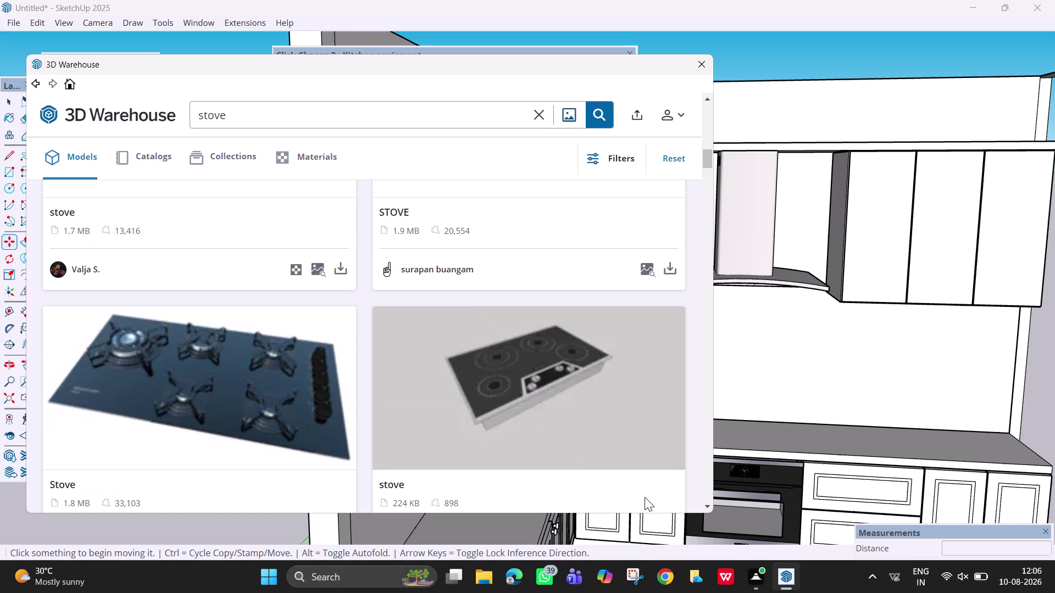
scroll(down, 3)
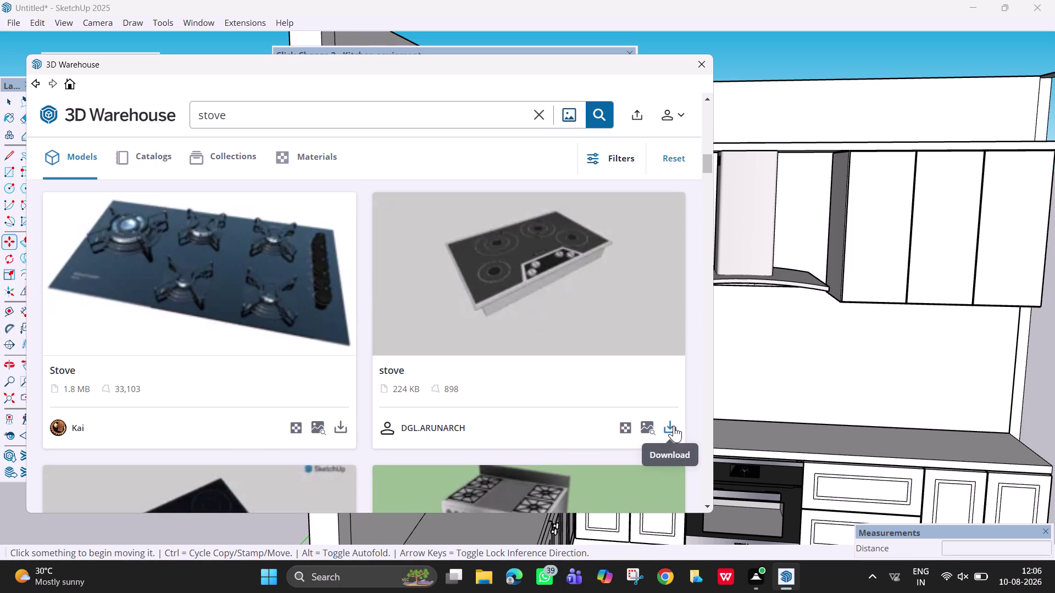
click(671, 424)
Drop the downloaded cooktop onto the back countertop and orbit around it to check placement.
click(311, 300)
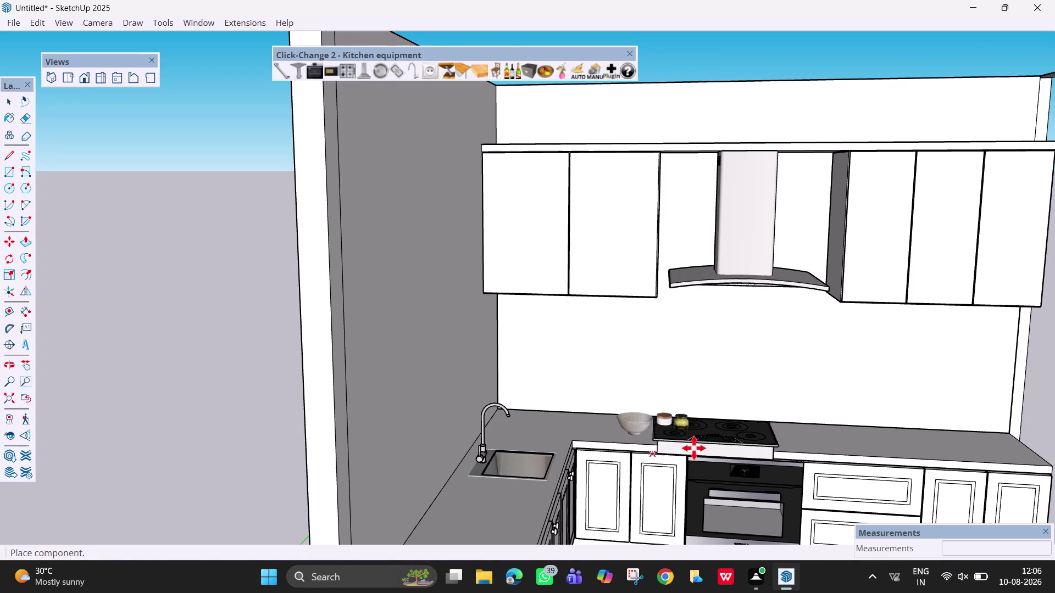
scroll(up, 3)
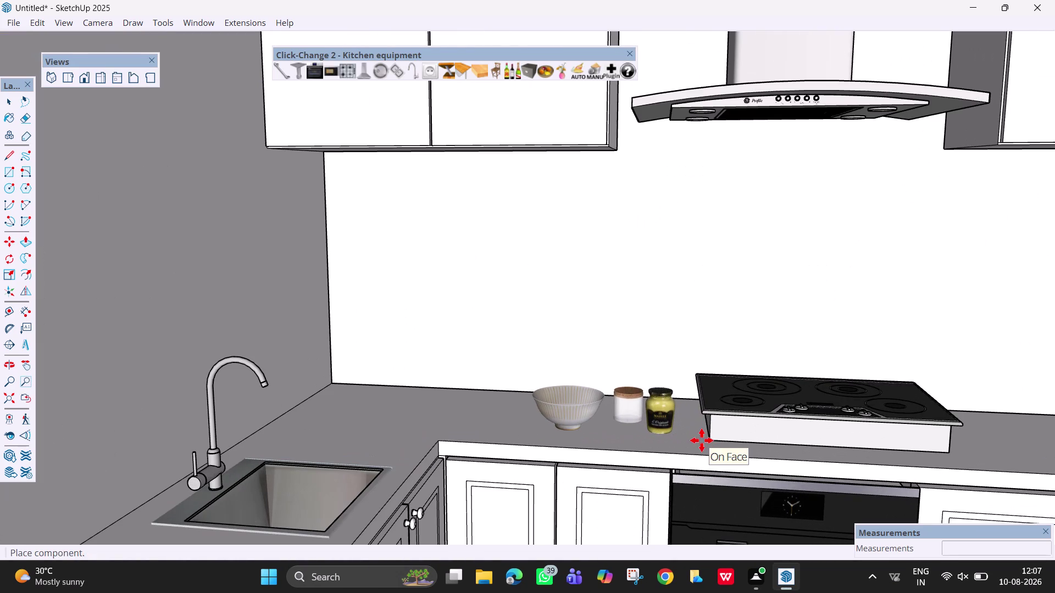
click(696, 450)
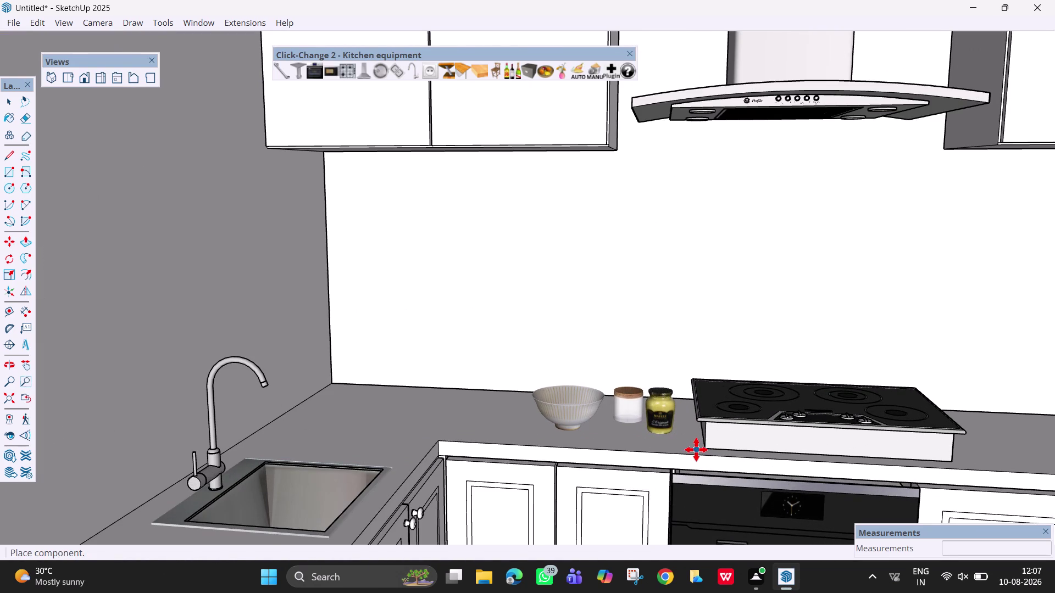
scroll(down, 3)
middle_drag(841, 399, 761, 455)
scroll(down, 3)
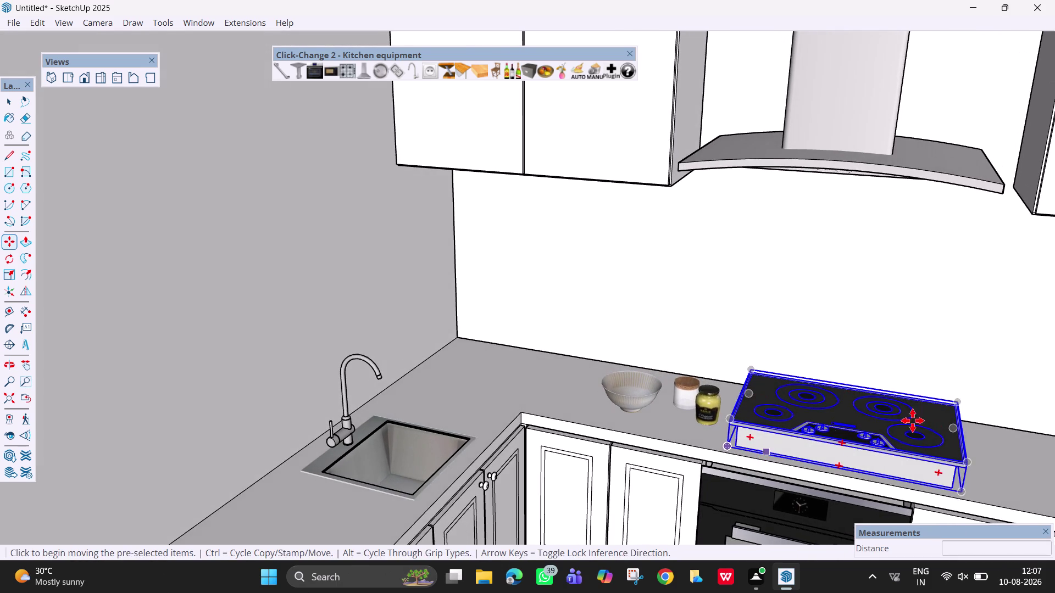
scroll(down, 3)
middle_drag(998, 407, 1042, 336)
key(Escape)
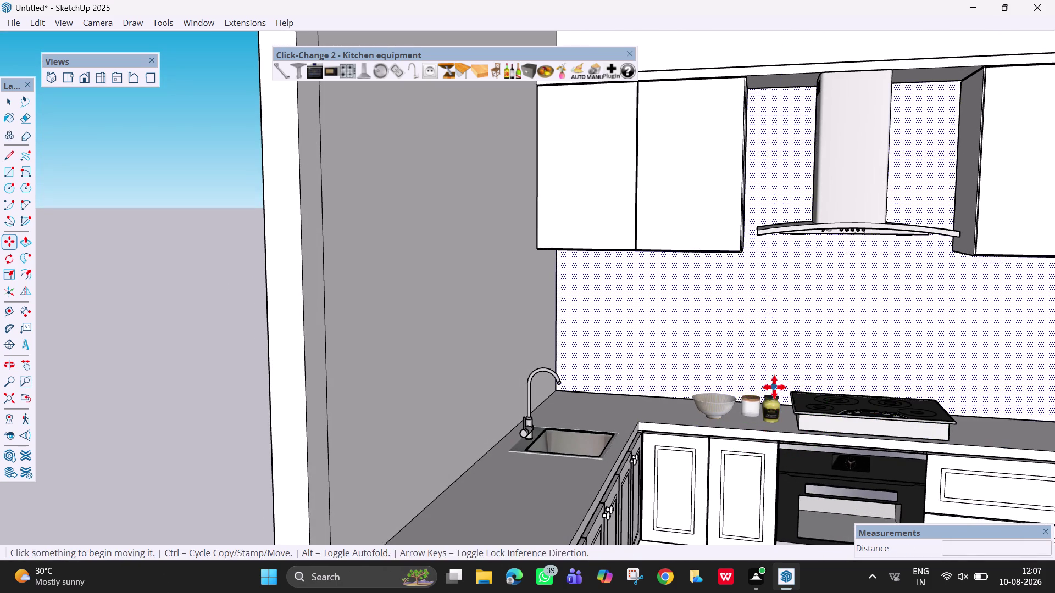
Select the white jar, mustard jar and bowl and move them further left.
key(space)
click(773, 407)
click(754, 405)
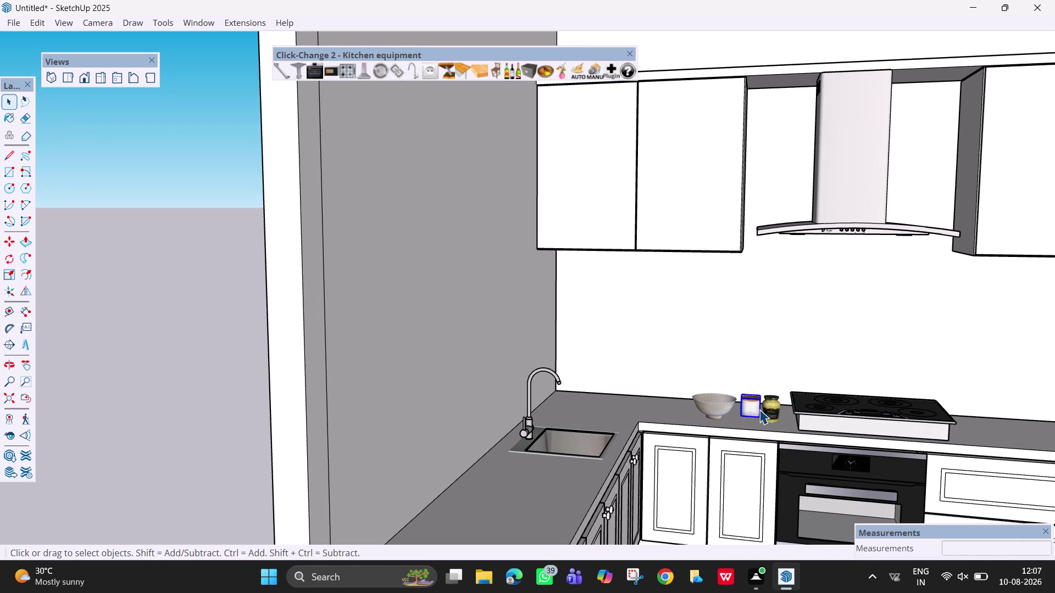
click(773, 409)
click(717, 408)
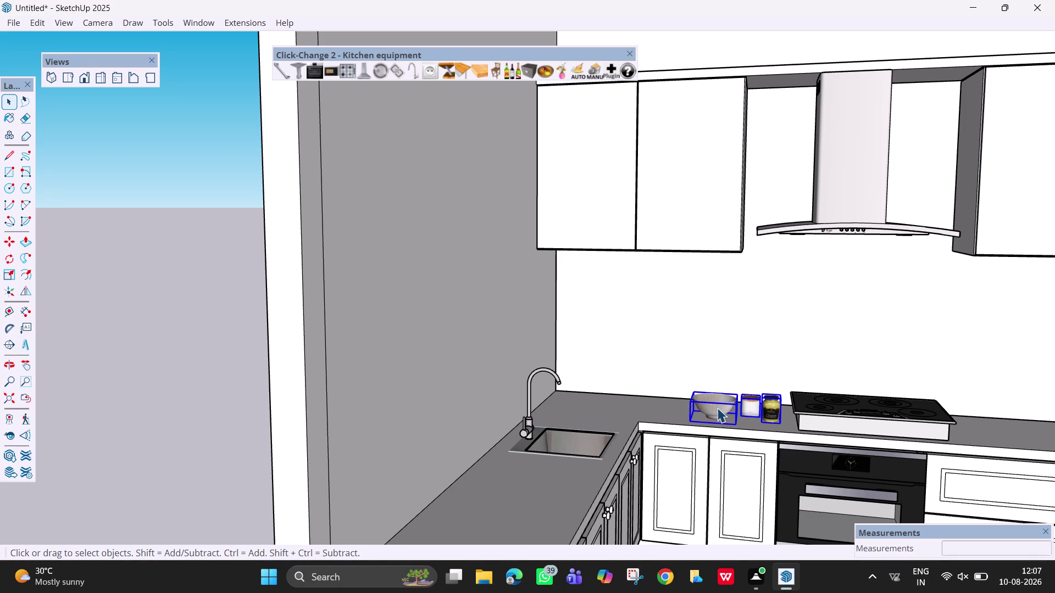
key(m)
click(718, 408)
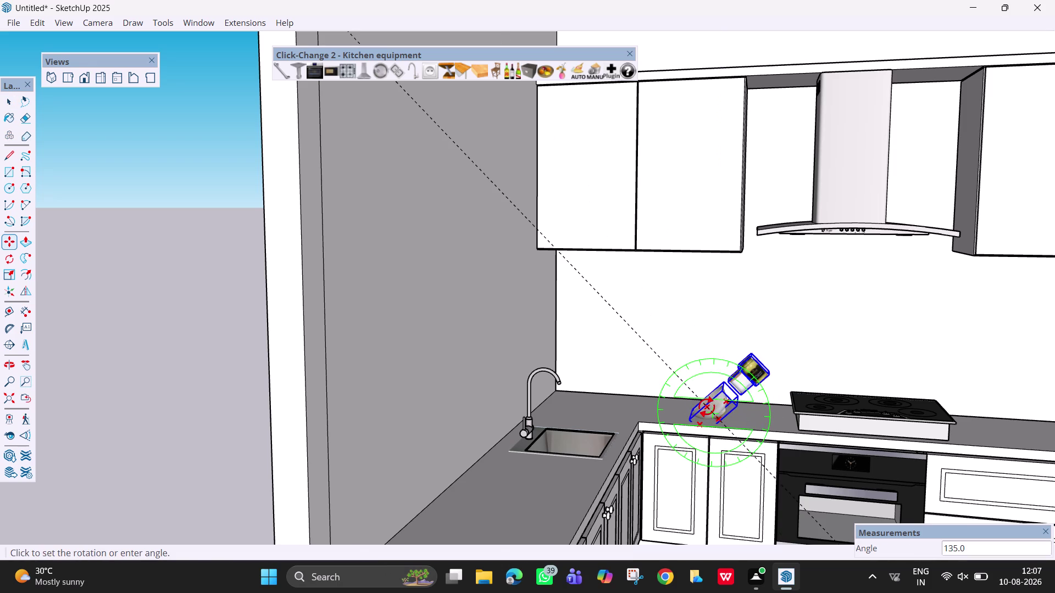
key(Escape)
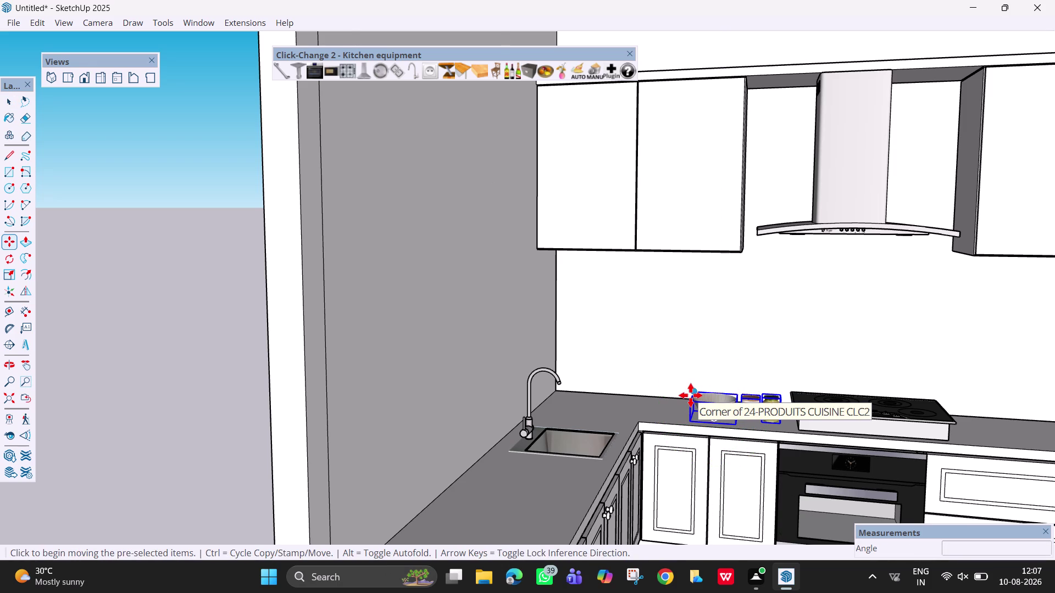
click(691, 395)
click(670, 393)
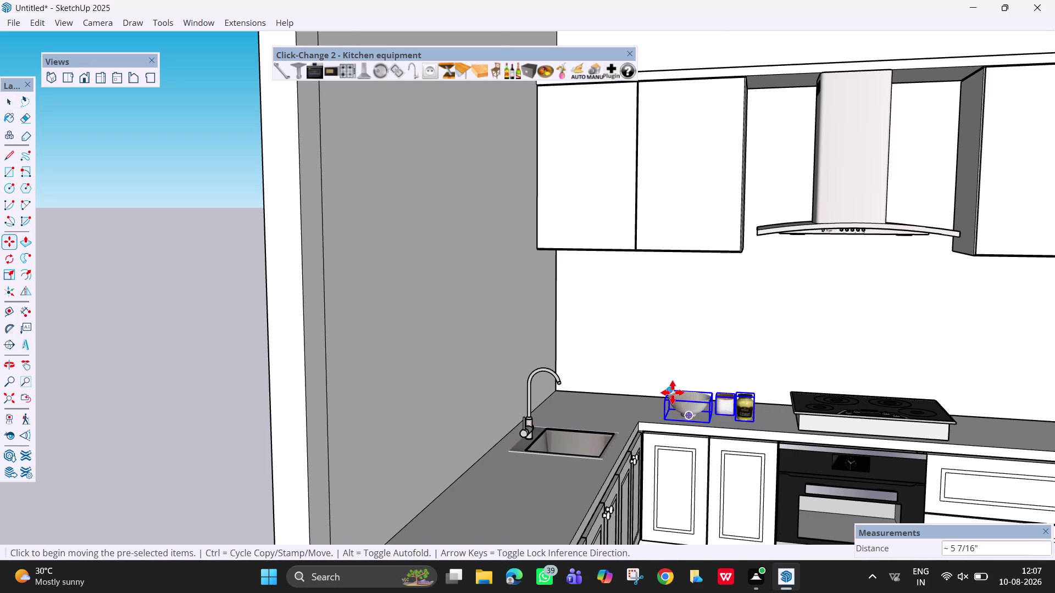
key(Escape)
scroll(down, 3)
key(h)
drag(934, 378, 716, 368)
middle_drag(749, 389, 784, 411)
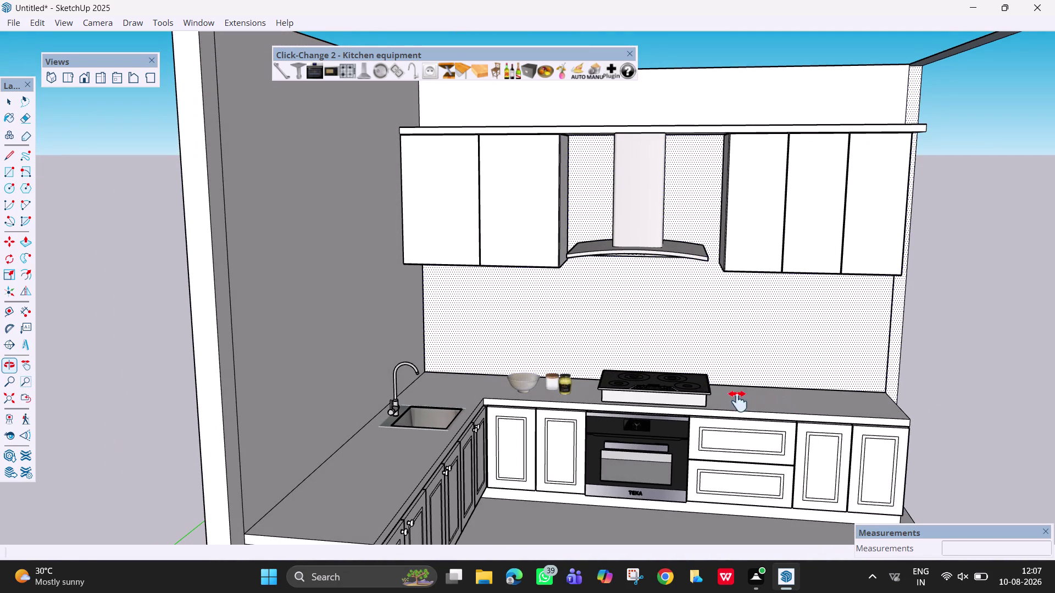
Slide the cooktop further along the counter so it sits over the oven.
key(space)
click(669, 403)
key(m)
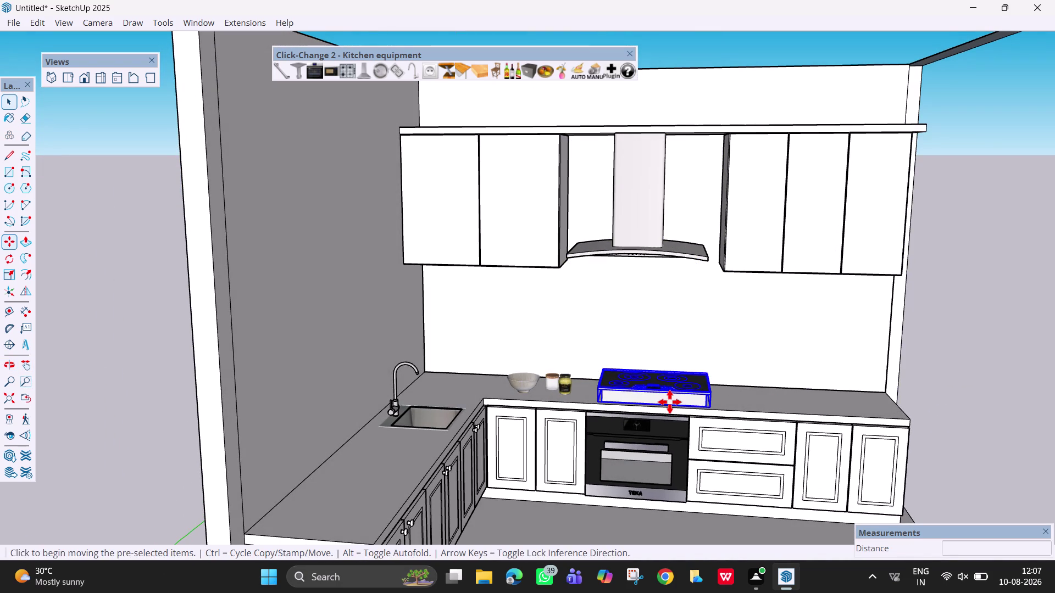
click(669, 402)
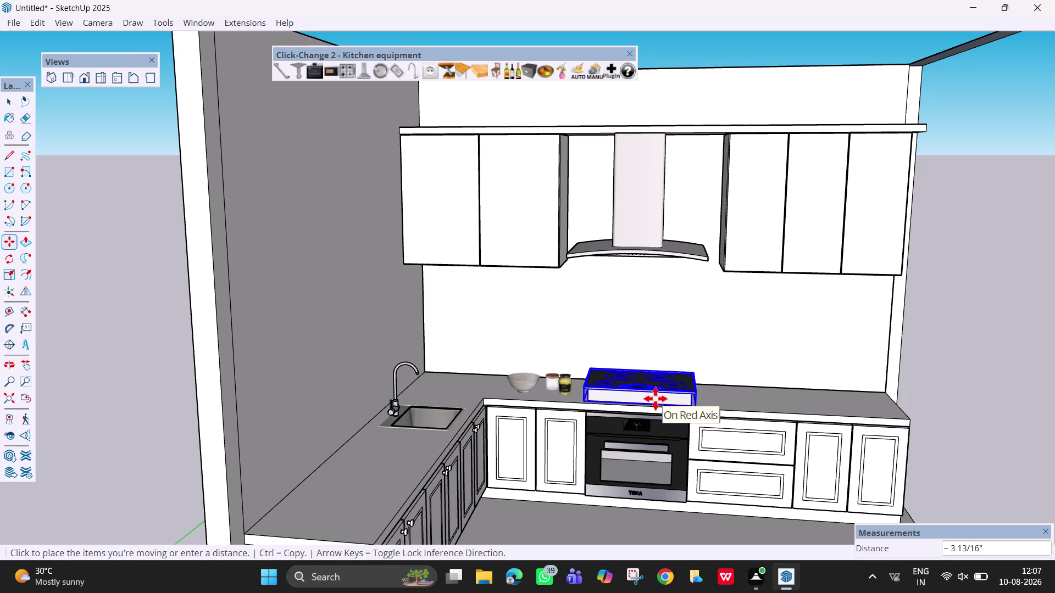
click(656, 398)
key(Escape)
Clear the selection and review the kitchen from above and from the front.
scroll(down, 3)
middle_drag(714, 405, 700, 459)
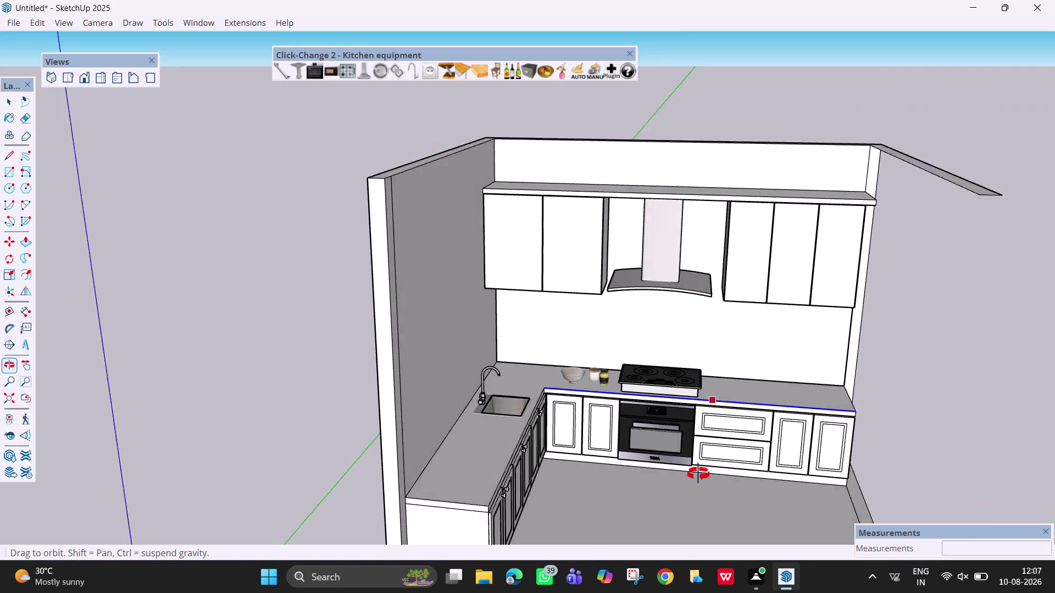
middle_drag(700, 459, 692, 517)
key(space)
click(929, 423)
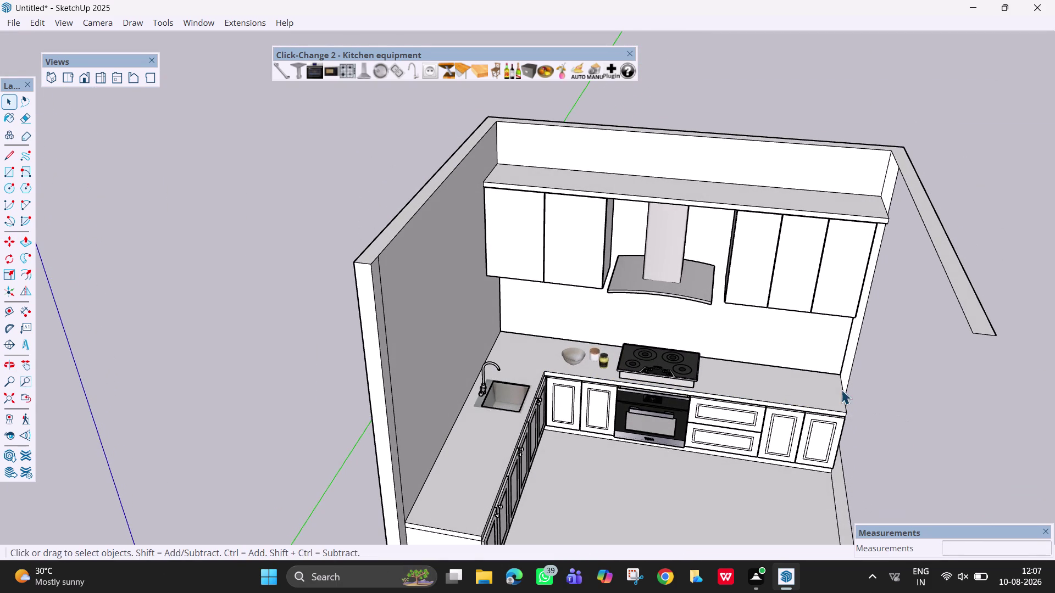
middle_drag(826, 358, 746, 226)
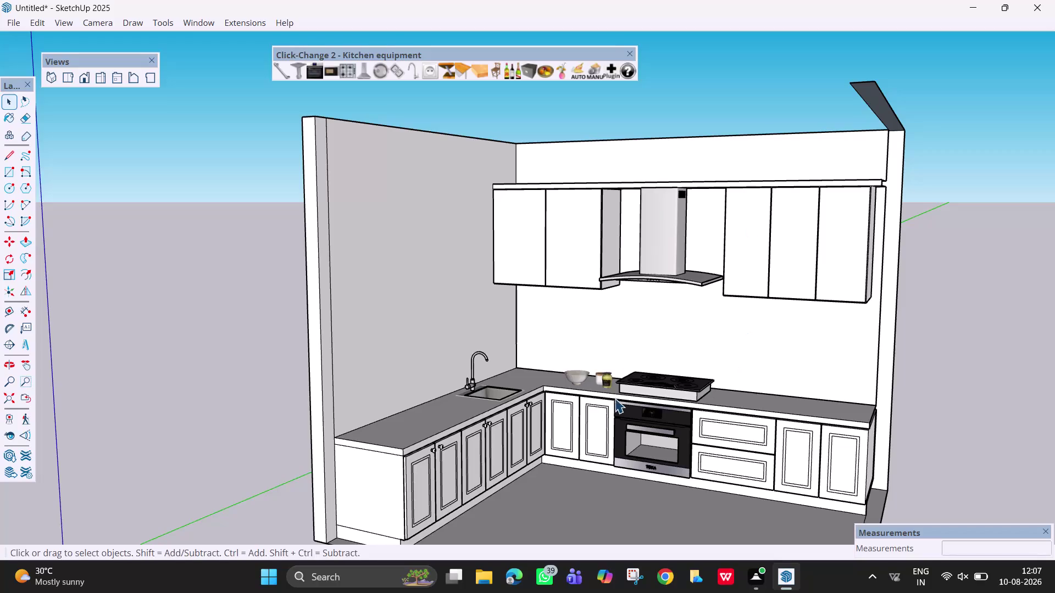
middle_drag(659, 400, 747, 460)
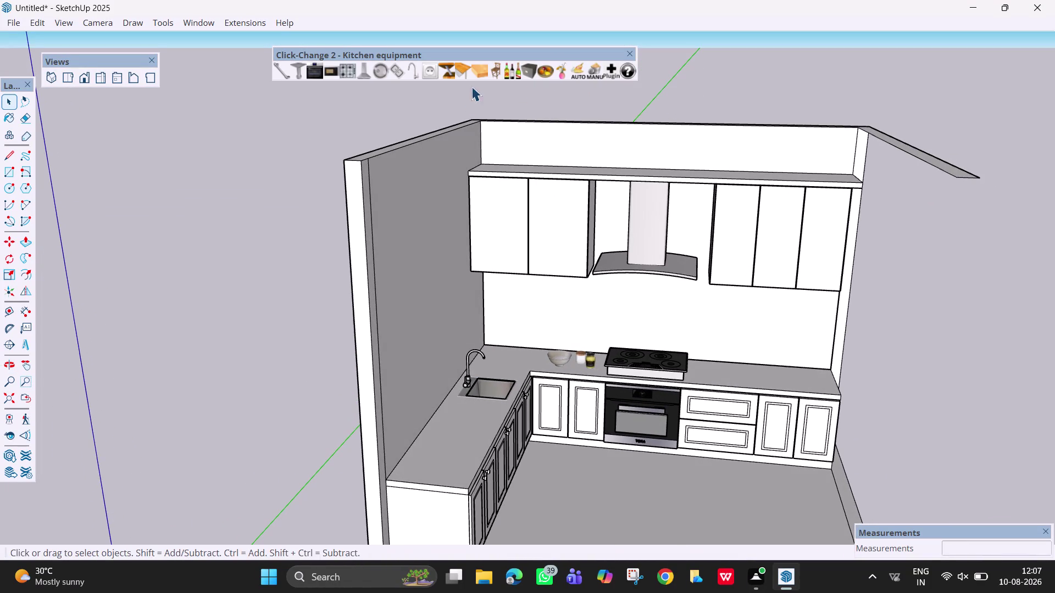
click(510, 68)
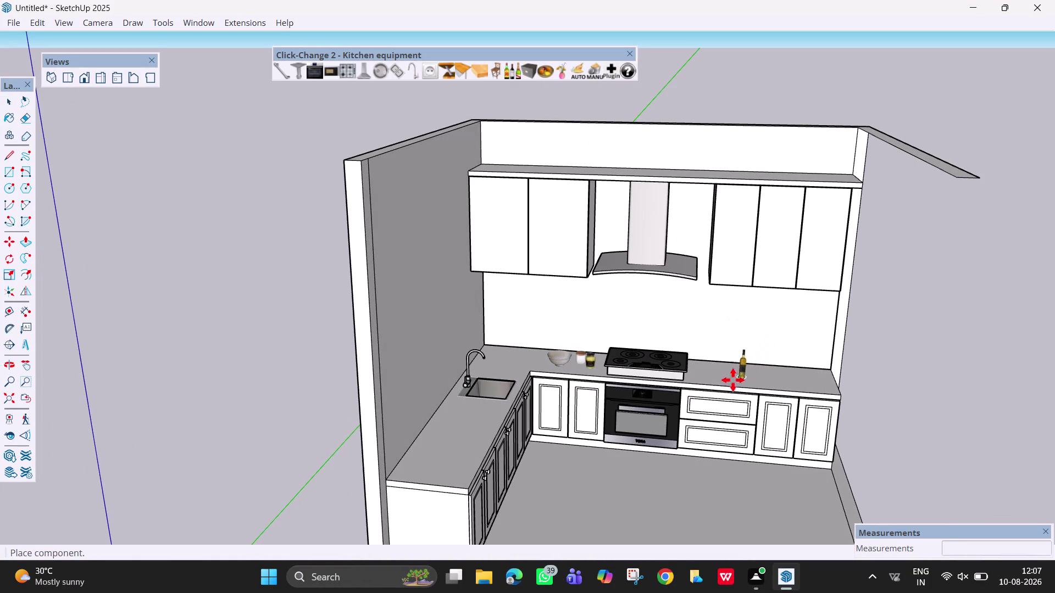
Place the bottle right of the cooktop and cycle through replacement kitchen accessories.
click(728, 377)
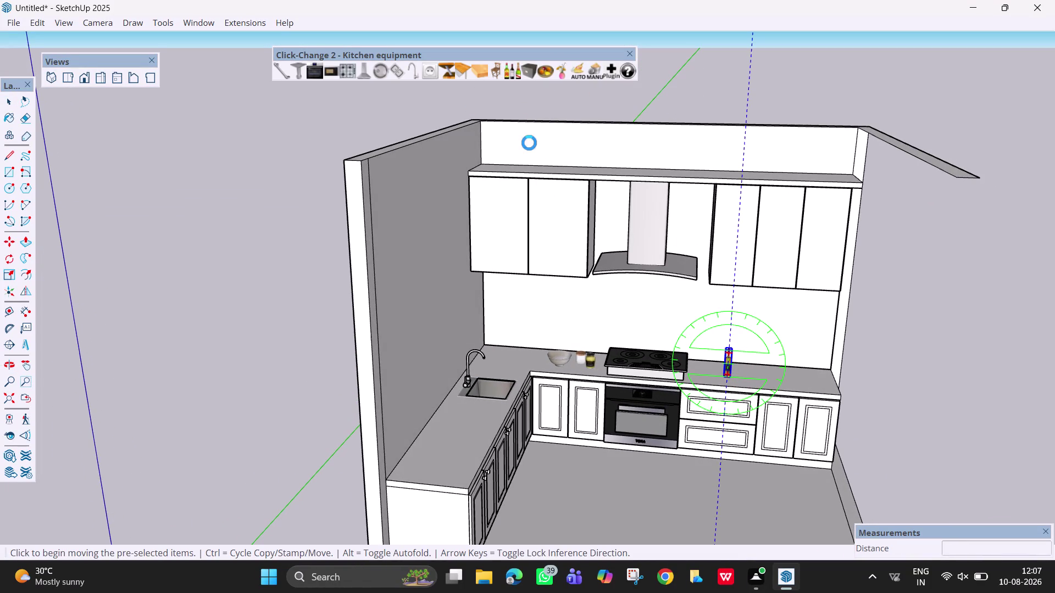
triple_click(510, 69)
triple_click(510, 70)
double_click(511, 69)
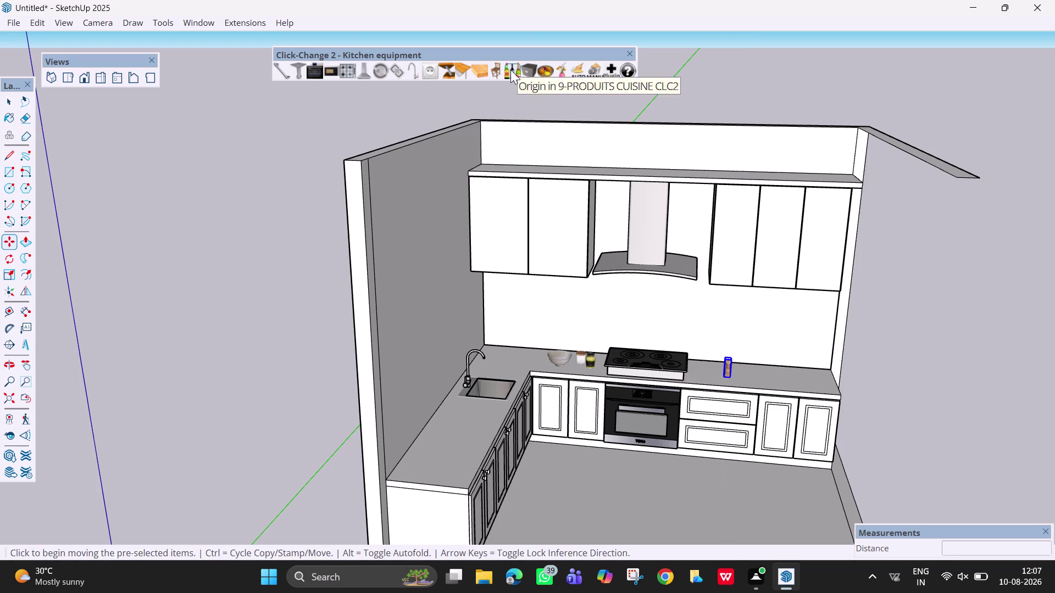
double_click(510, 70)
click(511, 70)
click(511, 69)
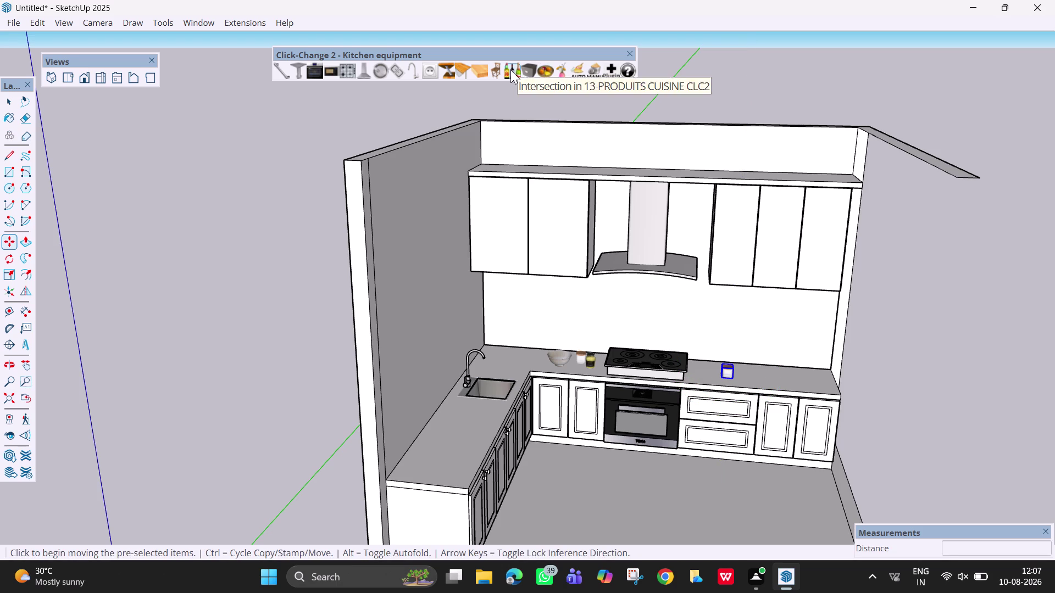
click(511, 69)
click(510, 70)
click(510, 70)
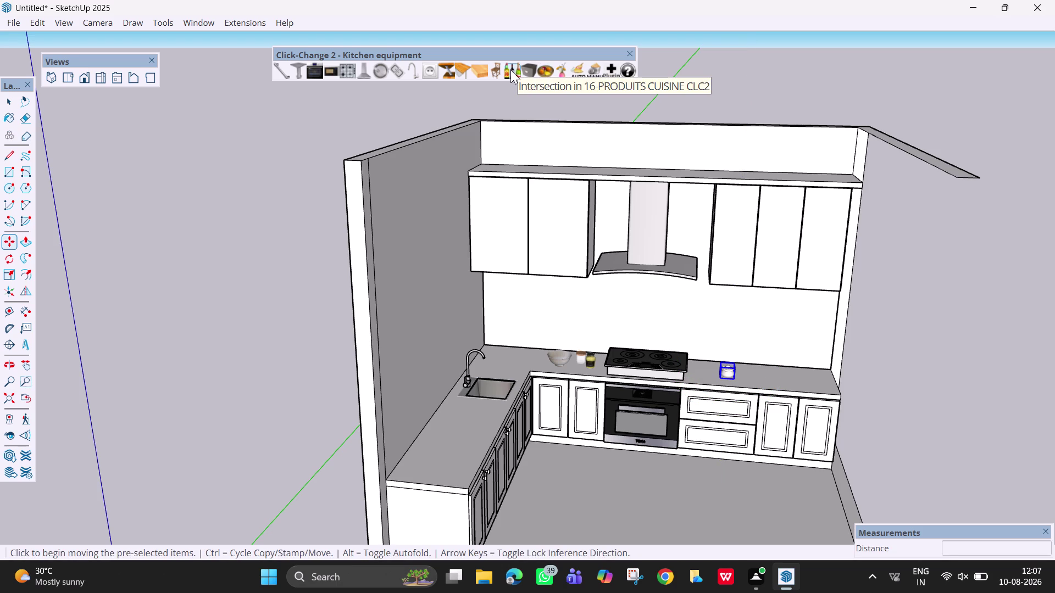
click(514, 77)
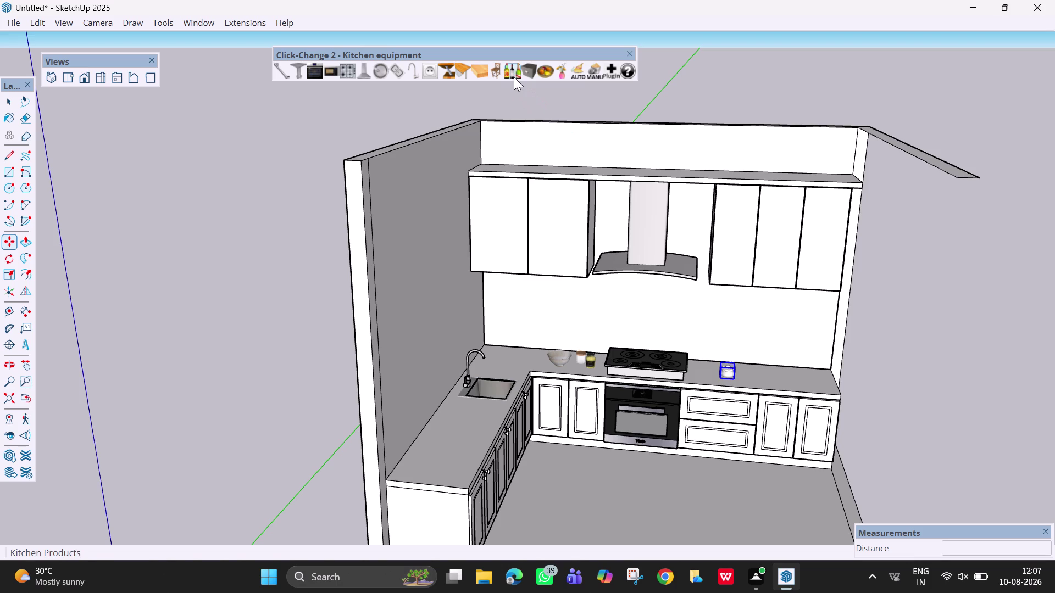
Zoom in on the counter accessories and swap the accessory for a white vase.
scroll(up, 3)
scroll(up, 3)
middle_drag(694, 350, 663, 331)
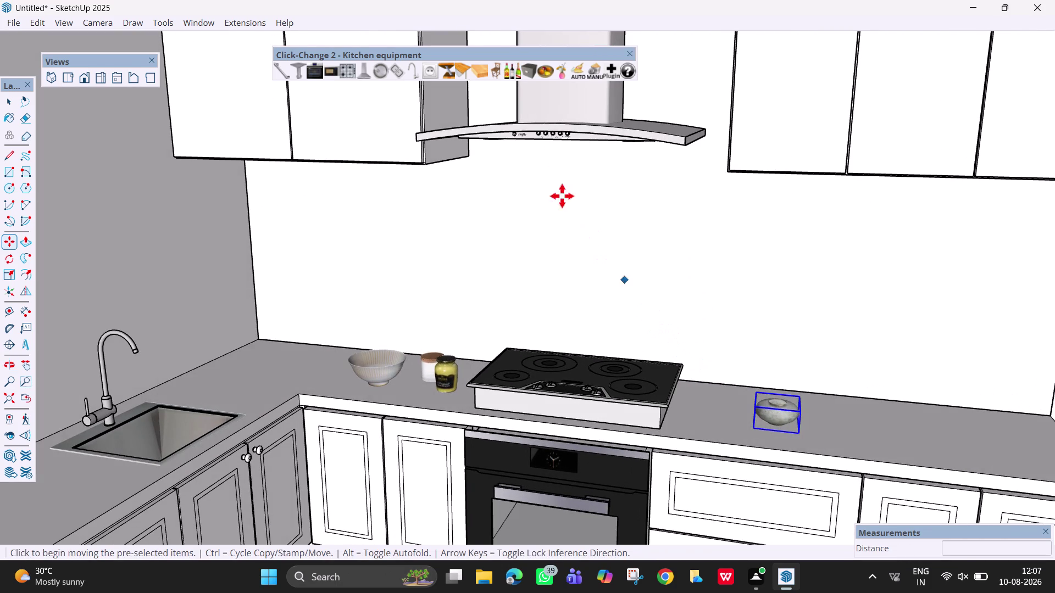
click(512, 73)
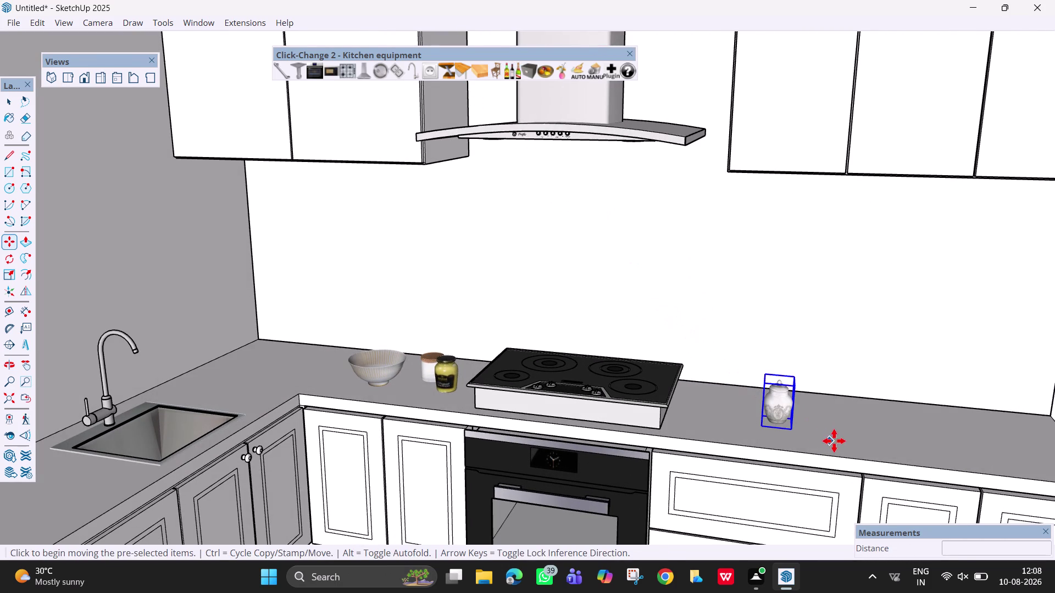
Select the countertop and apply a library model to it.
key(space)
click(823, 426)
scroll(down, 3)
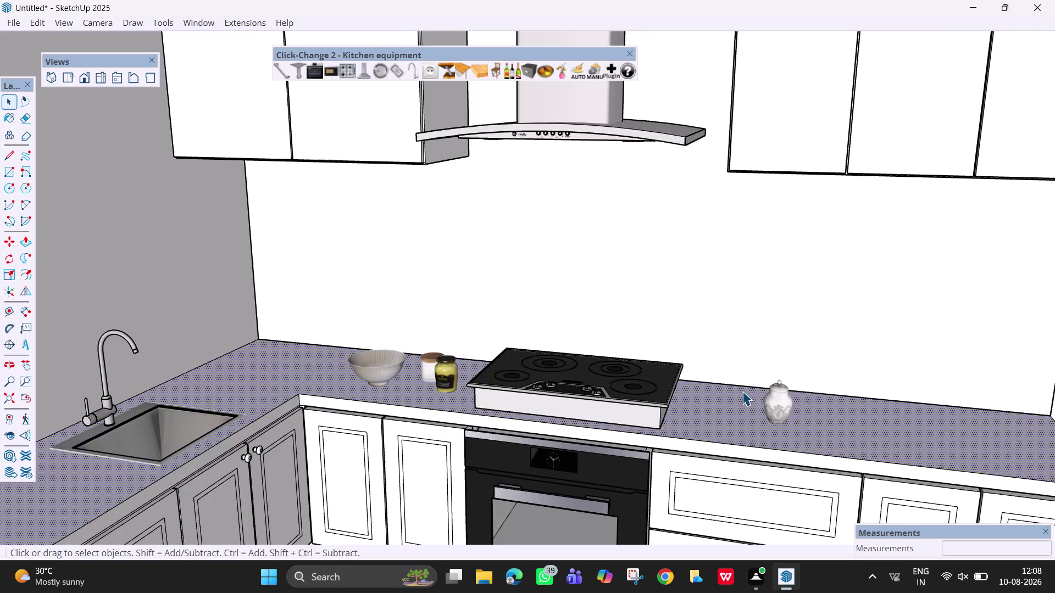
scroll(down, 3)
middle_drag(751, 401, 772, 423)
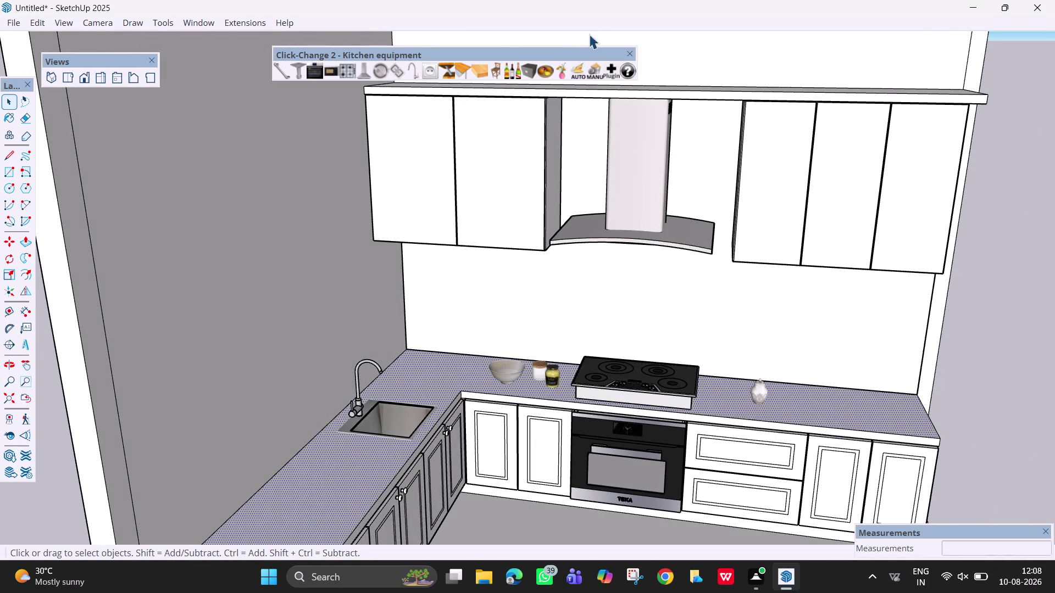
click(552, 74)
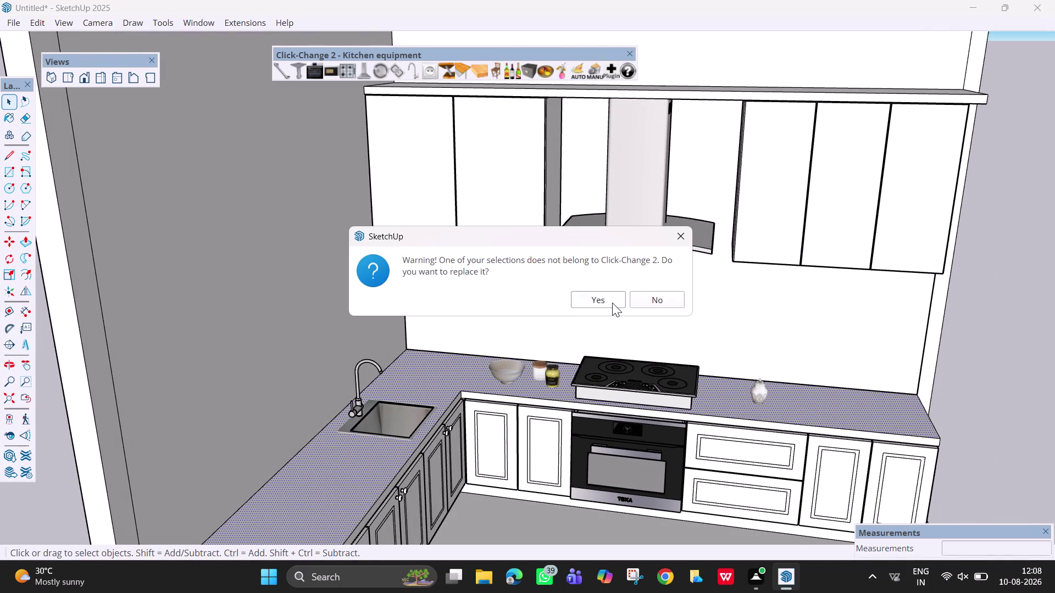
Accept the replacement warning, then undo it to restore the walls and cabinets.
click(613, 303)
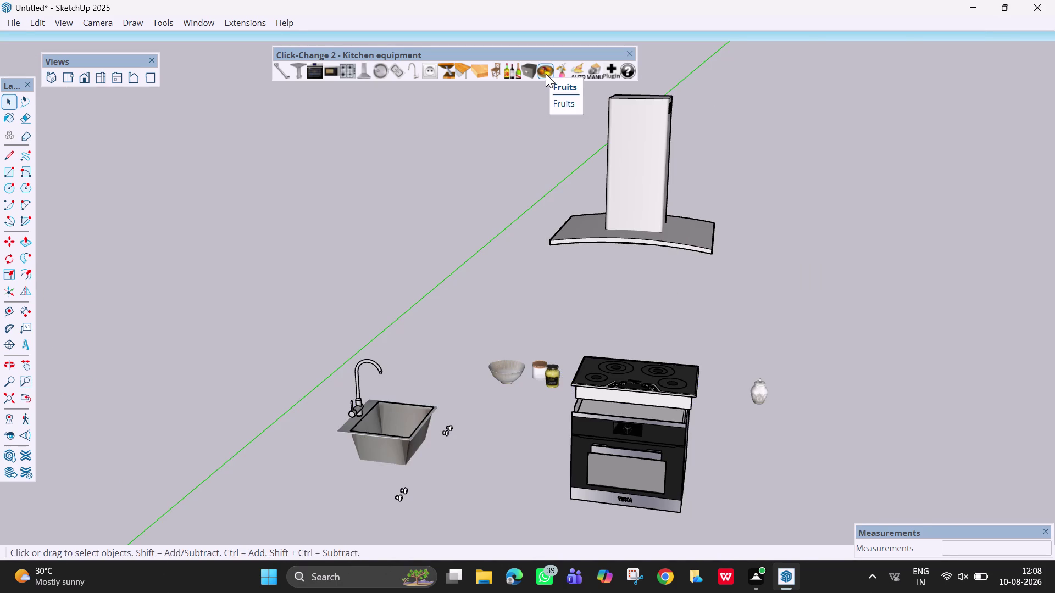
key(ctrl+z)
click(540, 75)
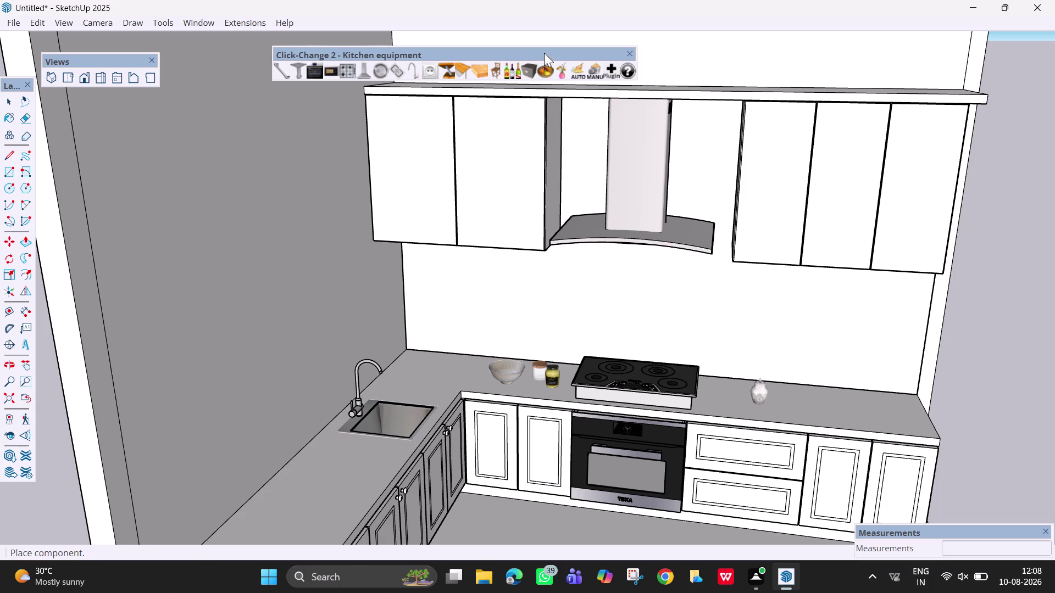
click(546, 74)
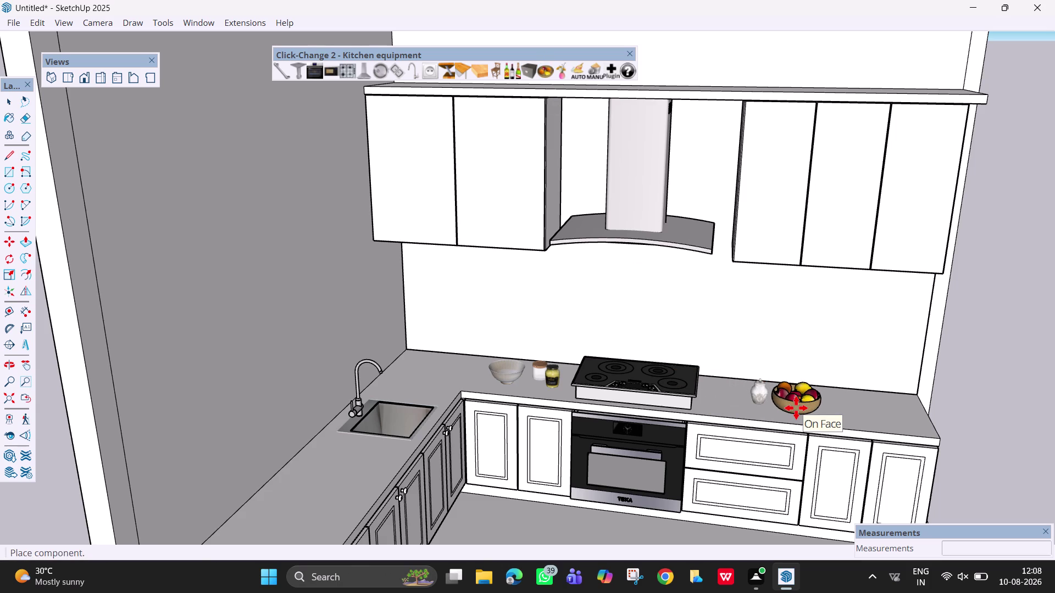
Set the fruit bowl on the counter beside the white vase and deselect it.
click(796, 408)
scroll(down, 3)
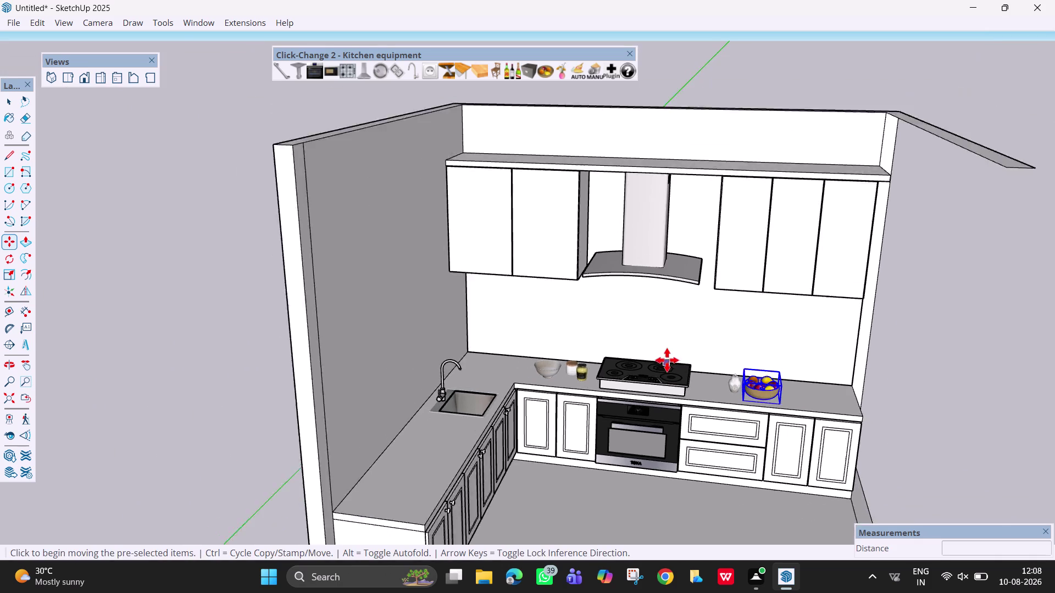
scroll(down, 3)
middle_drag(703, 437, 777, 429)
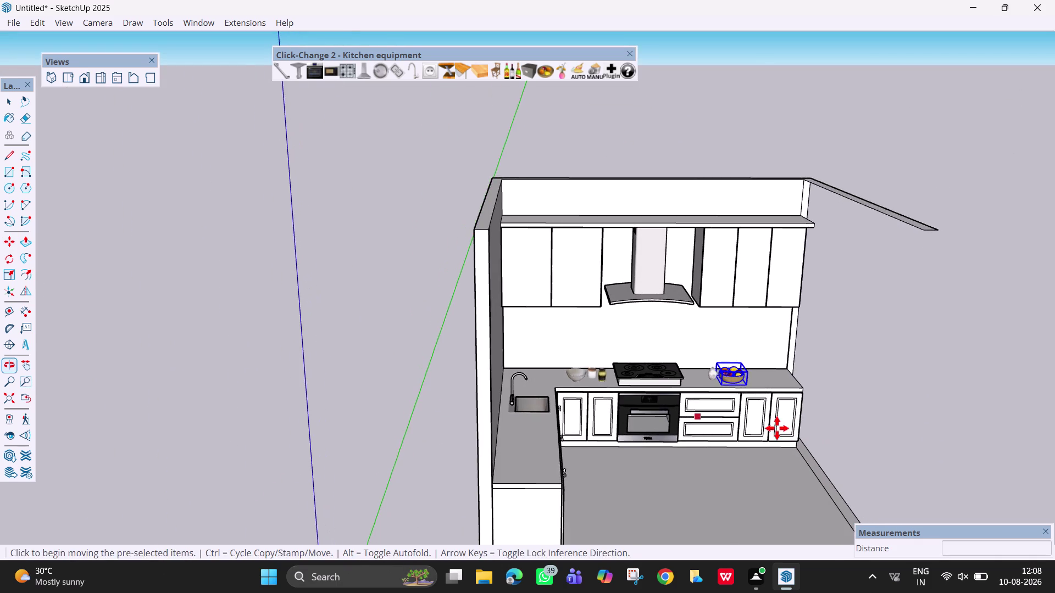
scroll(down, 3)
key(Escape)
key(space)
click(197, 24)
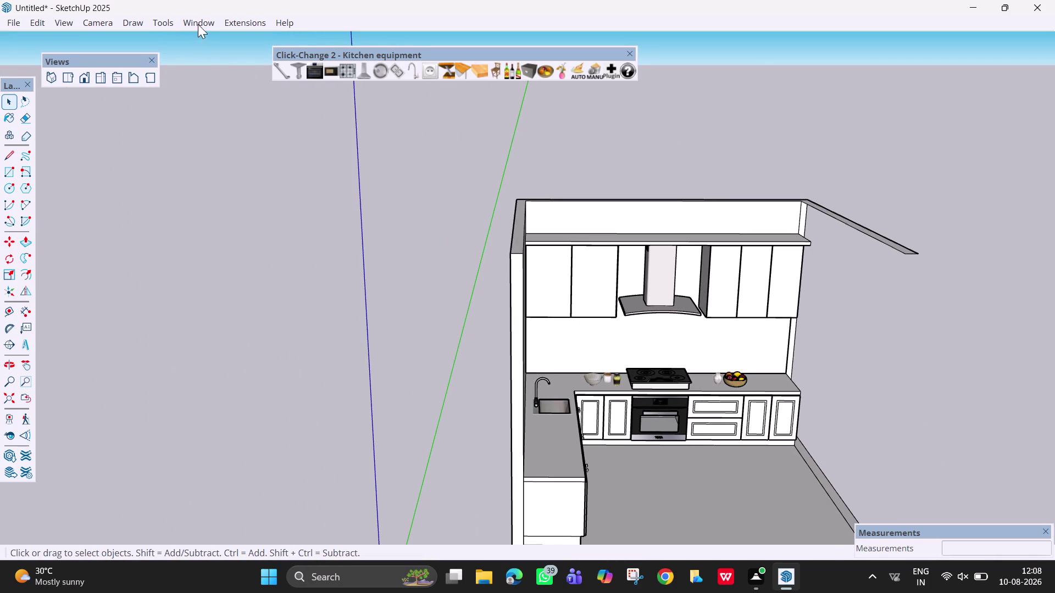
In 3D Warehouse, replace the previous search term with a search for 'fridge'.
click(241, 131)
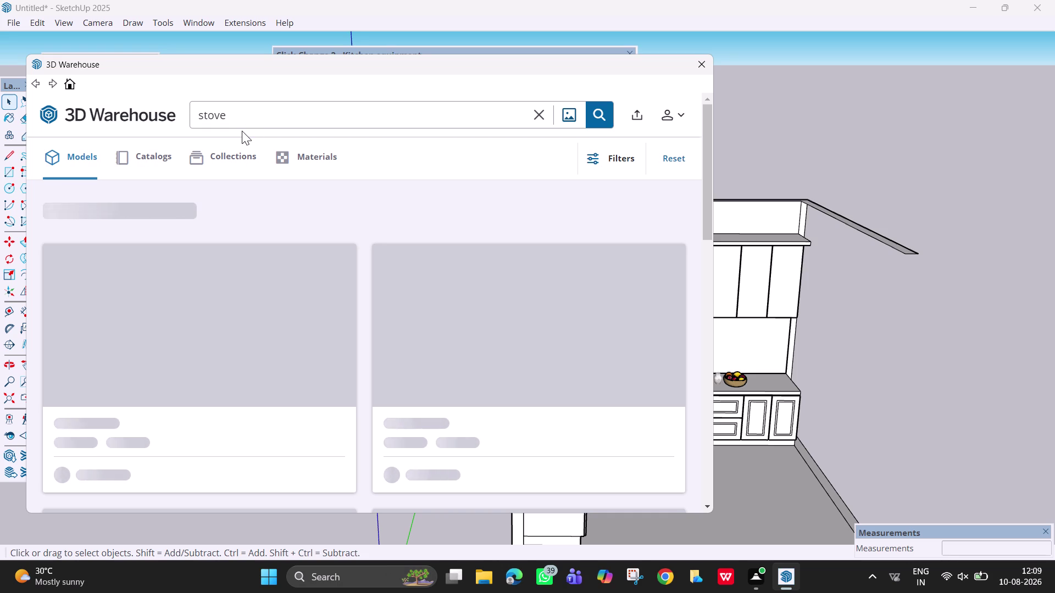
click(283, 117)
key(BackSpace)
key(BackSpace)
key(BackSpace)
text(fridge)
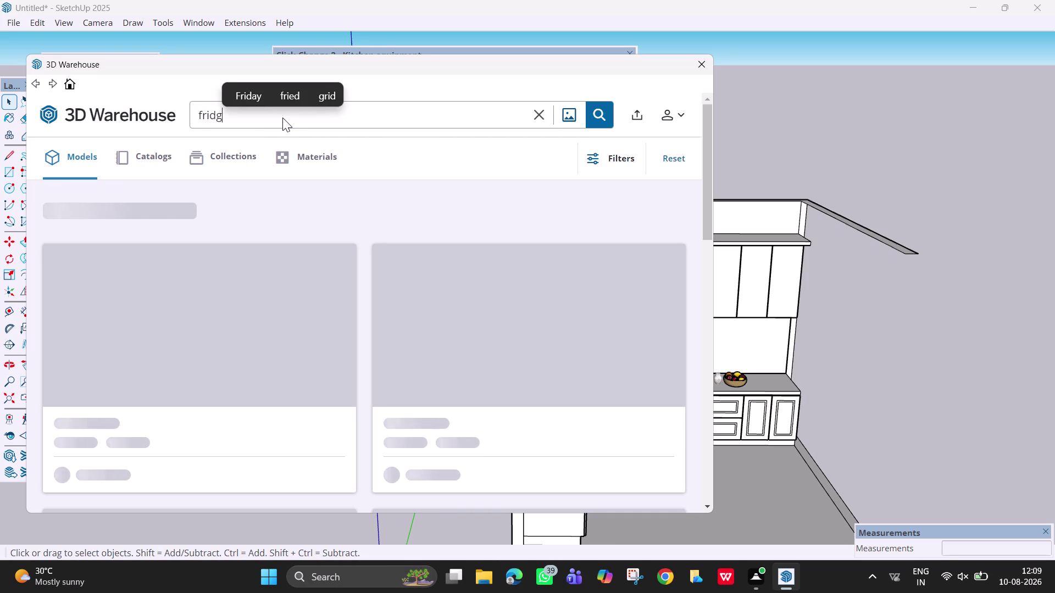
key(Return)
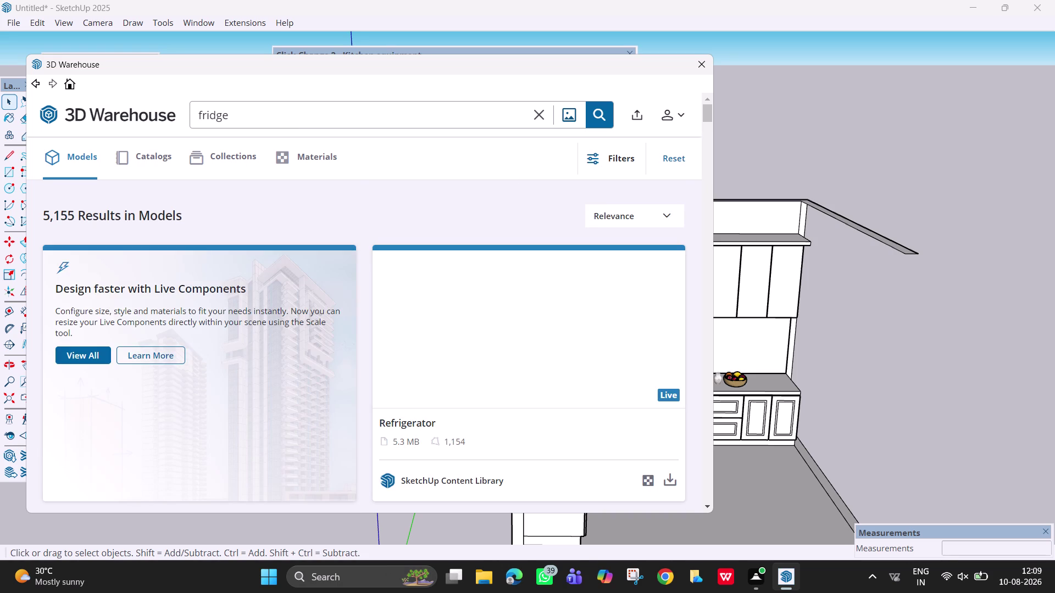
Browse the fridge results, download the compact silver fridge and load it into the model.
scroll(down, 3)
scroll(down, 3)
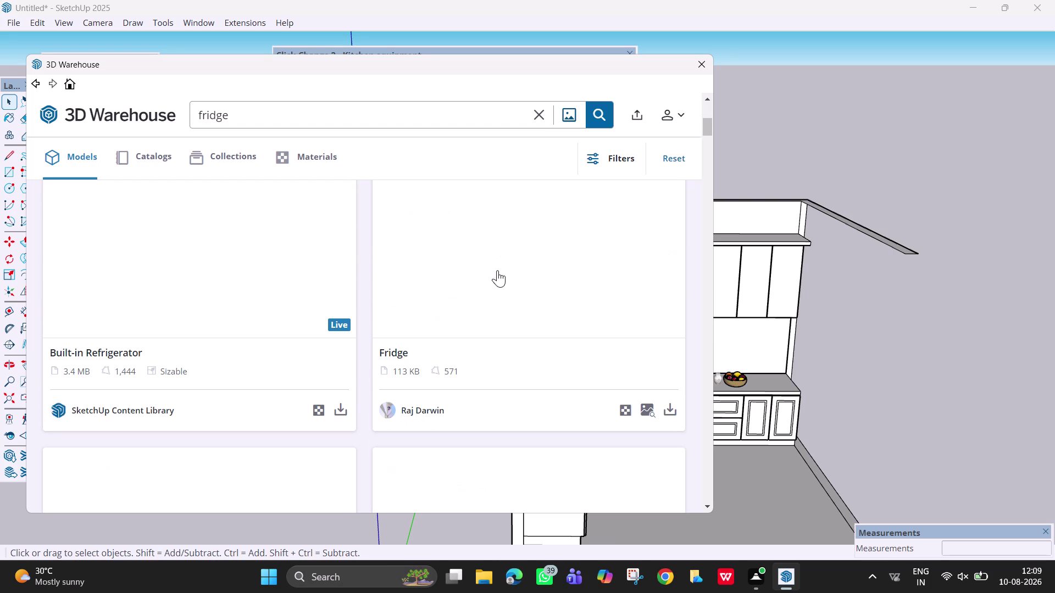
scroll(up, 3)
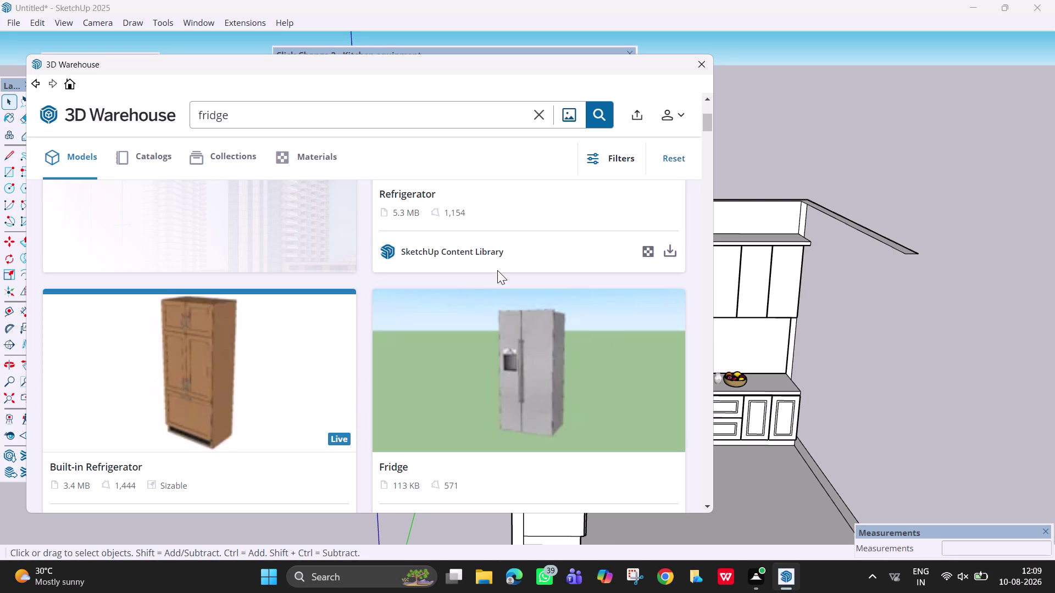
scroll(down, 3)
scroll(down, 3)
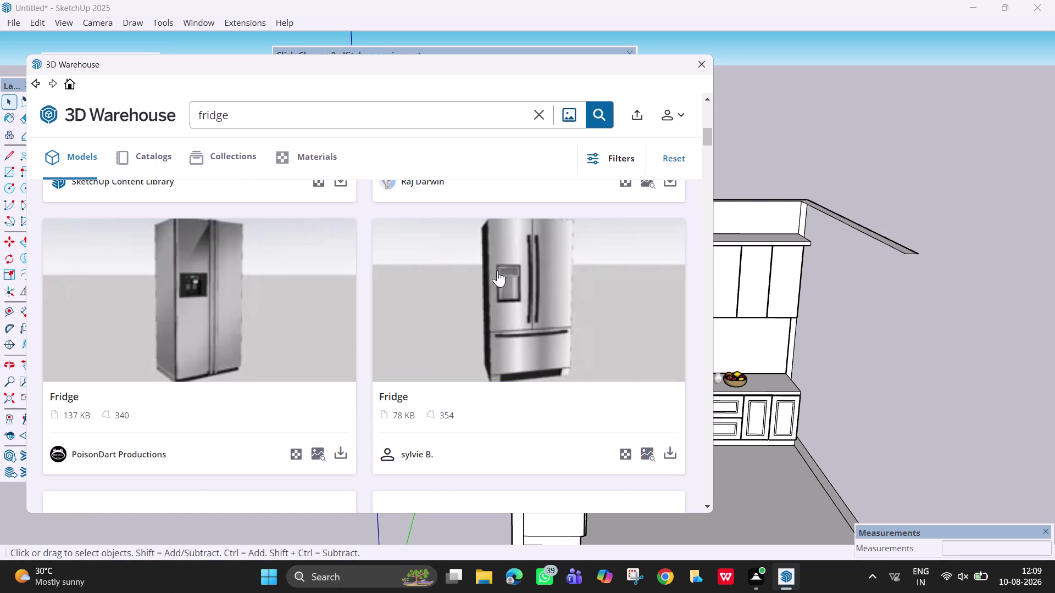
scroll(down, 3)
scroll(down, 3)
scroll(down, 3)
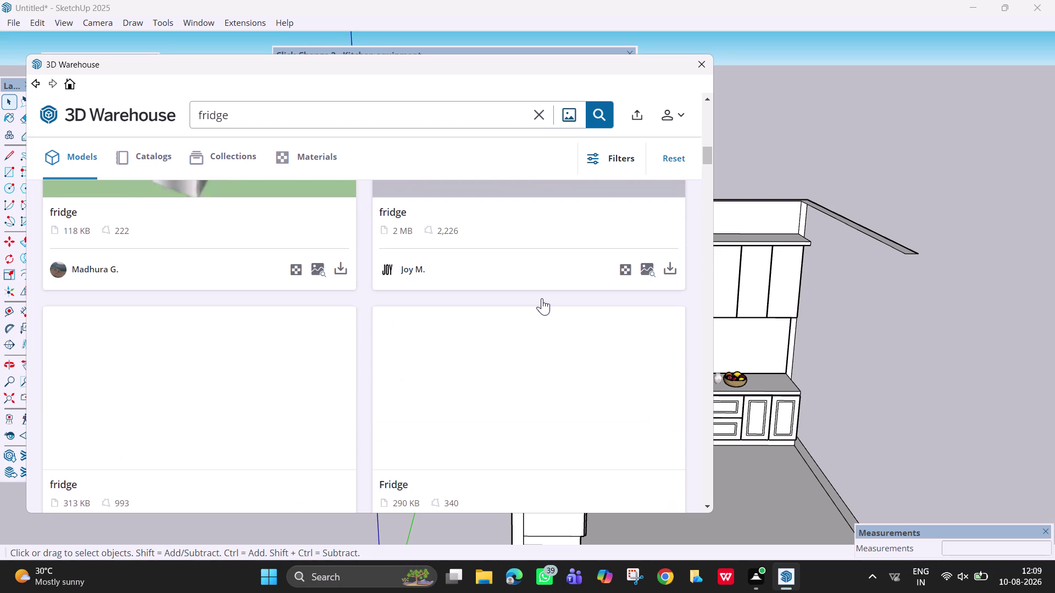
scroll(down, 3)
scroll(up, 3)
scroll(down, 3)
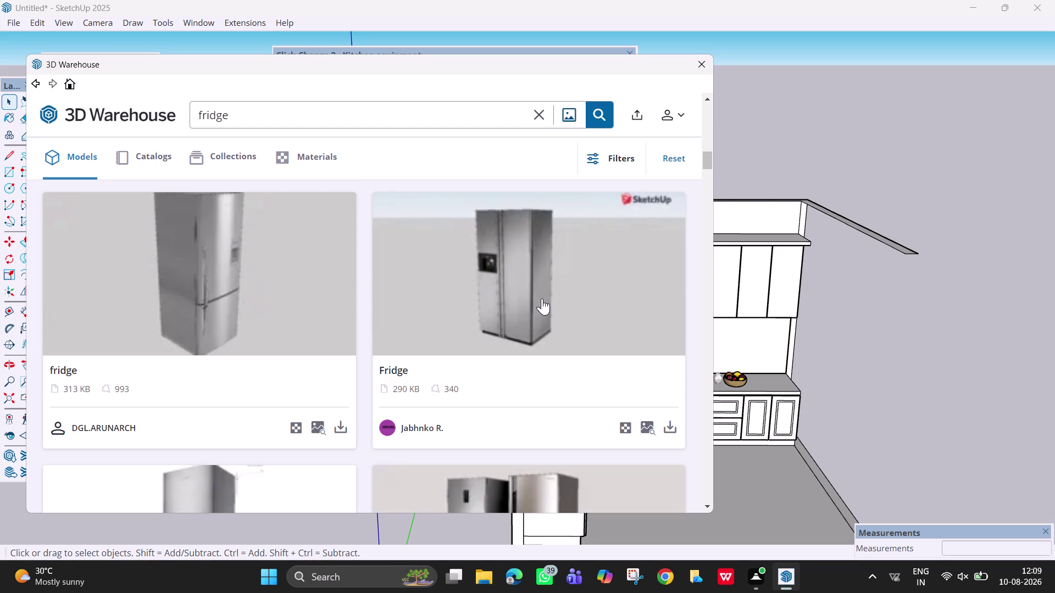
scroll(down, 3)
scroll(down, 3)
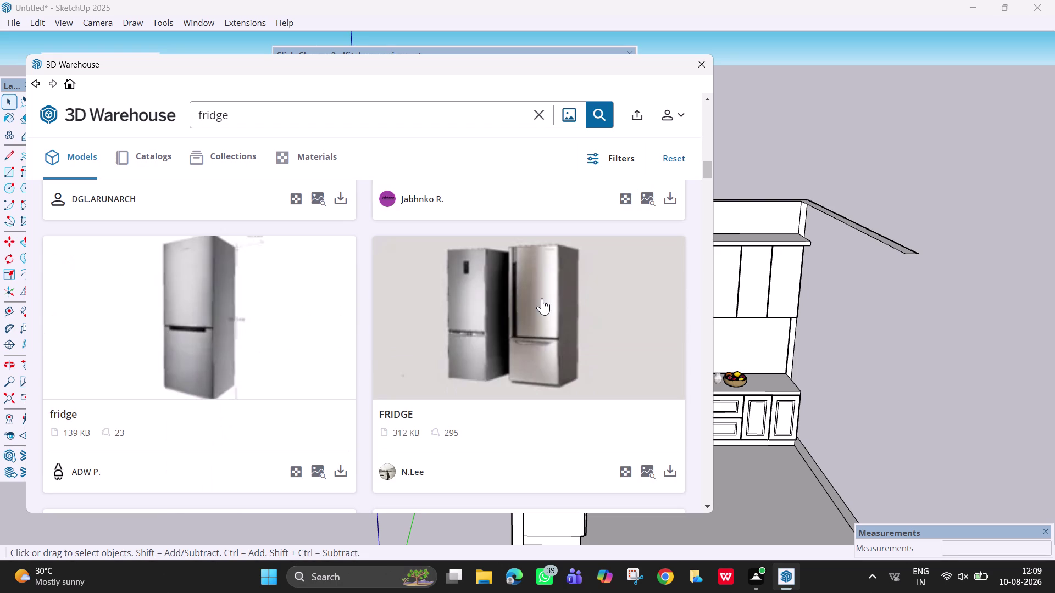
scroll(down, 3)
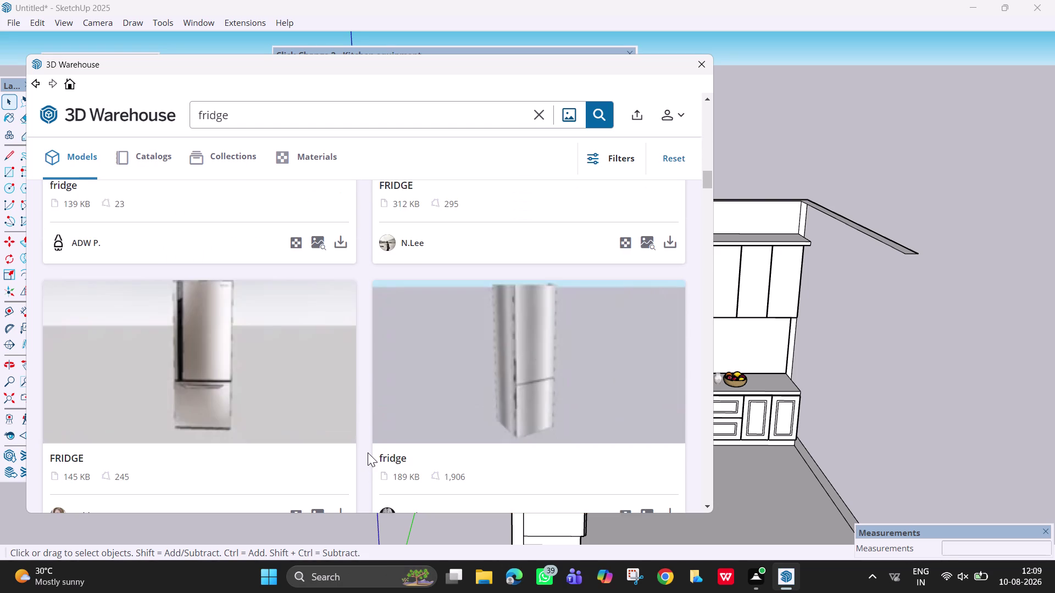
scroll(down, 3)
scroll(down, 3)
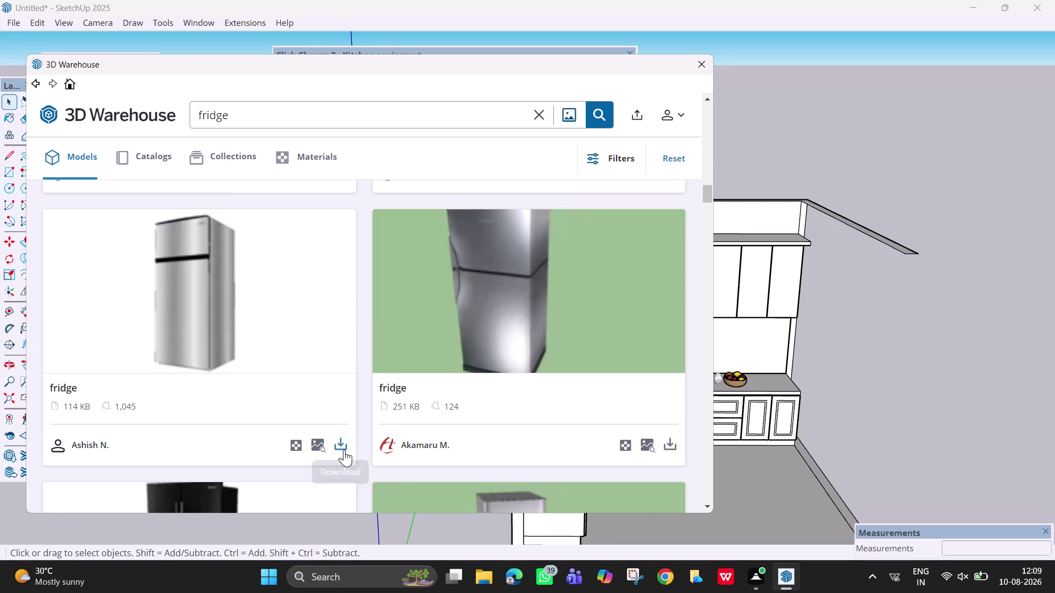
click(337, 444)
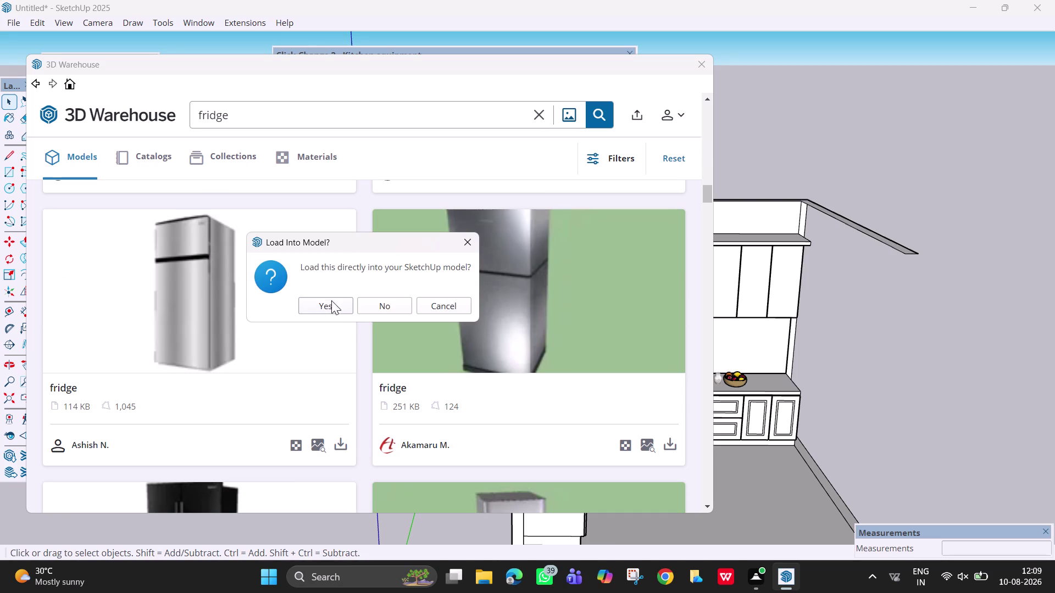
click(333, 308)
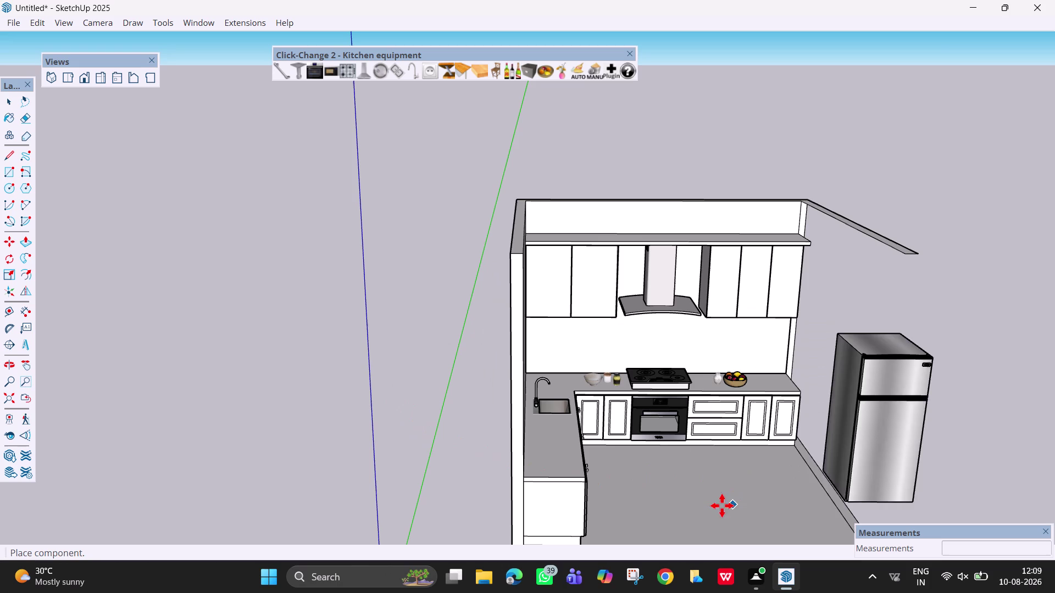
Drop the fridge onto the kitchen floor and orbit to a front view.
click(646, 500)
scroll(down, 3)
middle_drag(833, 456, 771, 363)
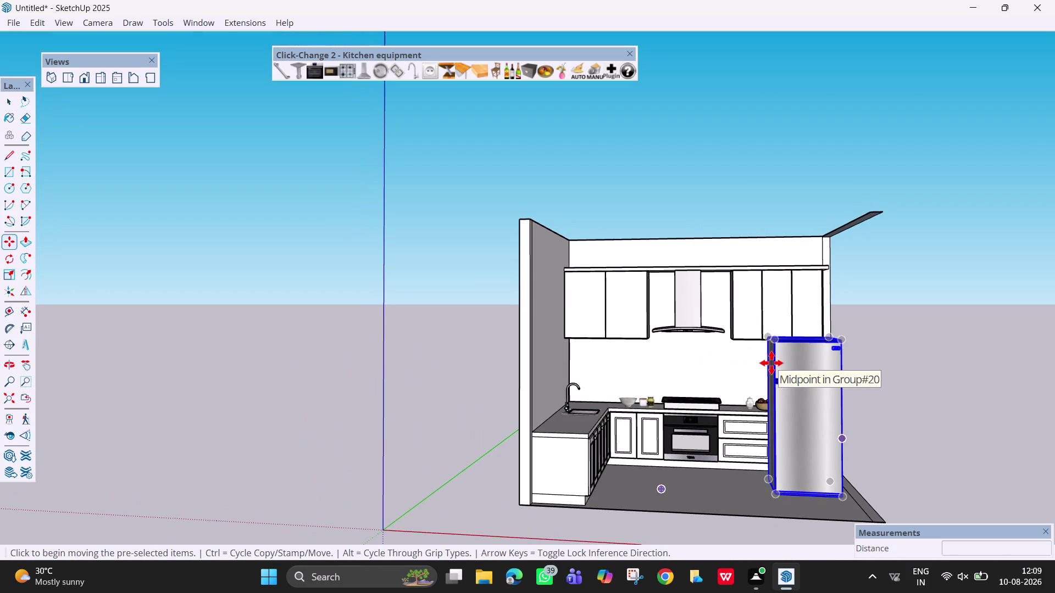
Rotate the fridge 90 degrees about its base corner.
key(q)
middle_drag(840, 356, 793, 510)
key(Up)
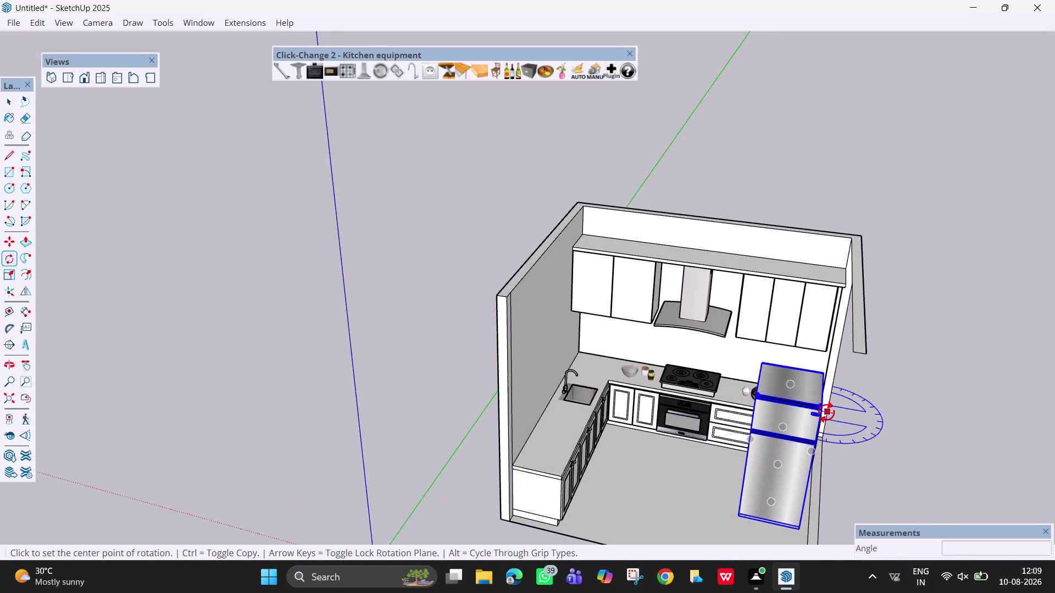
click(823, 409)
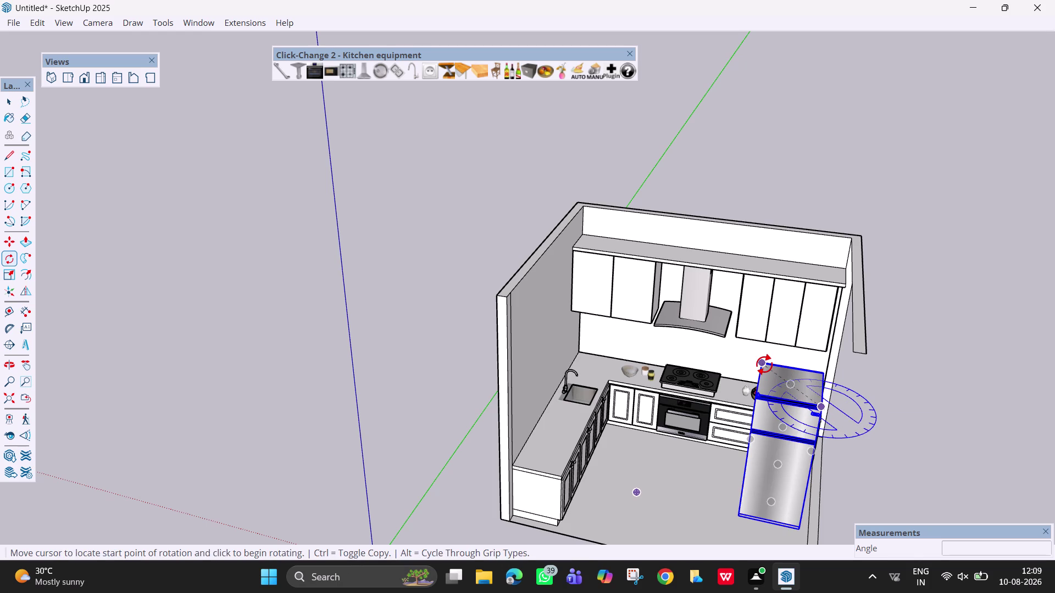
click(765, 365)
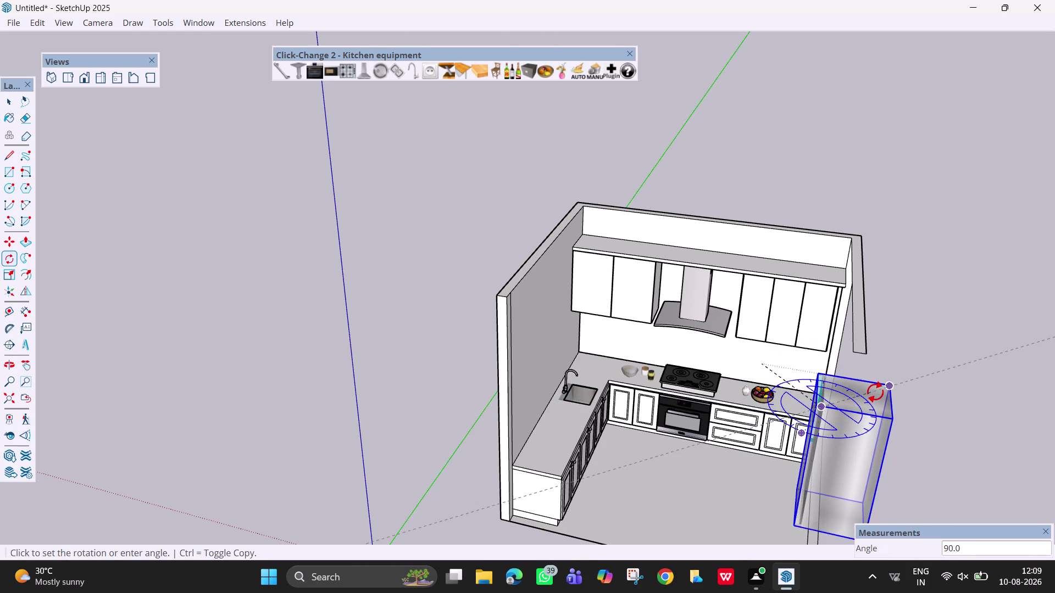
text(90)
key(Return)
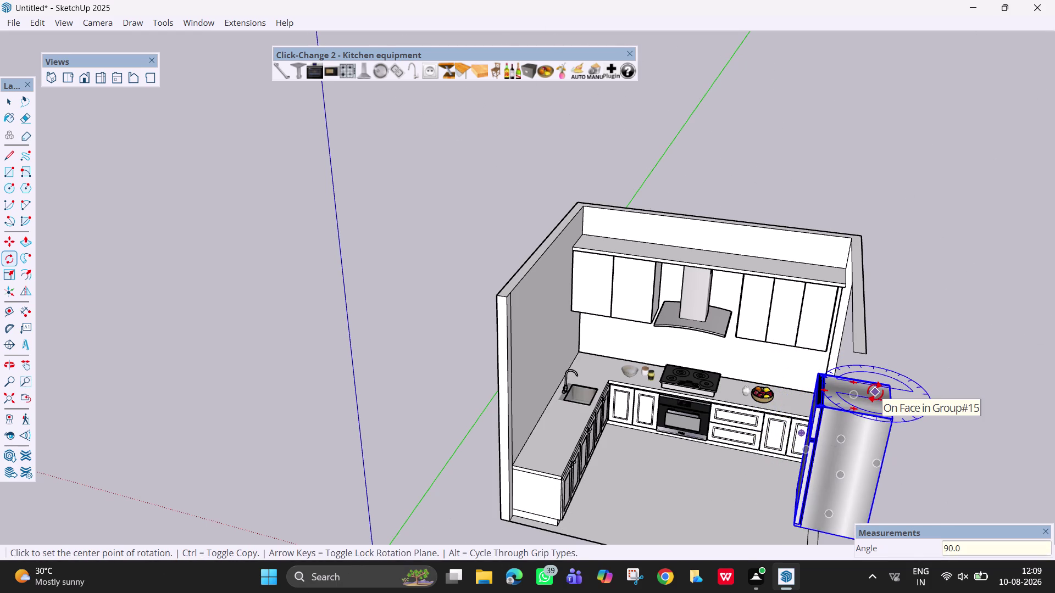
key(Escape)
Move the rotated fridge by its base onto the floor beside the back counter's end.
key(space)
scroll(down, 3)
middle_drag(828, 436, 897, 452)
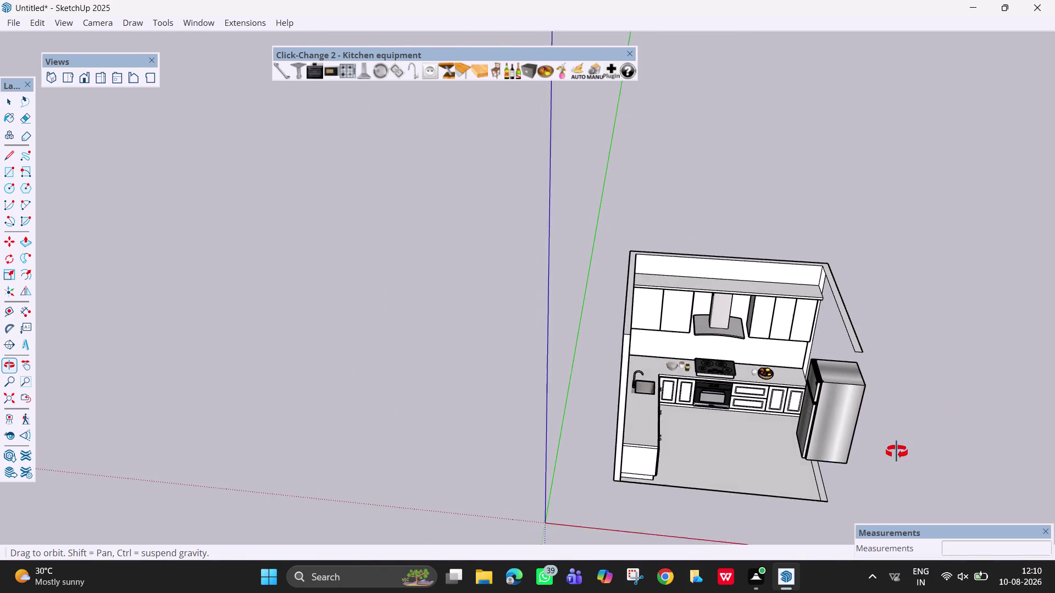
middle_drag(897, 452, 876, 424)
click(854, 452)
key(m)
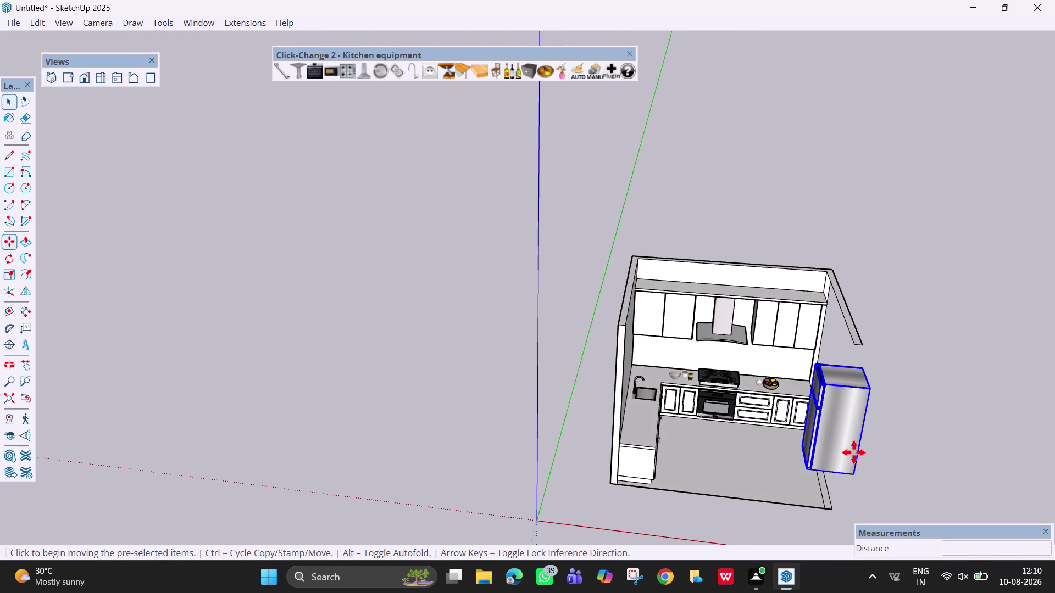
click(858, 476)
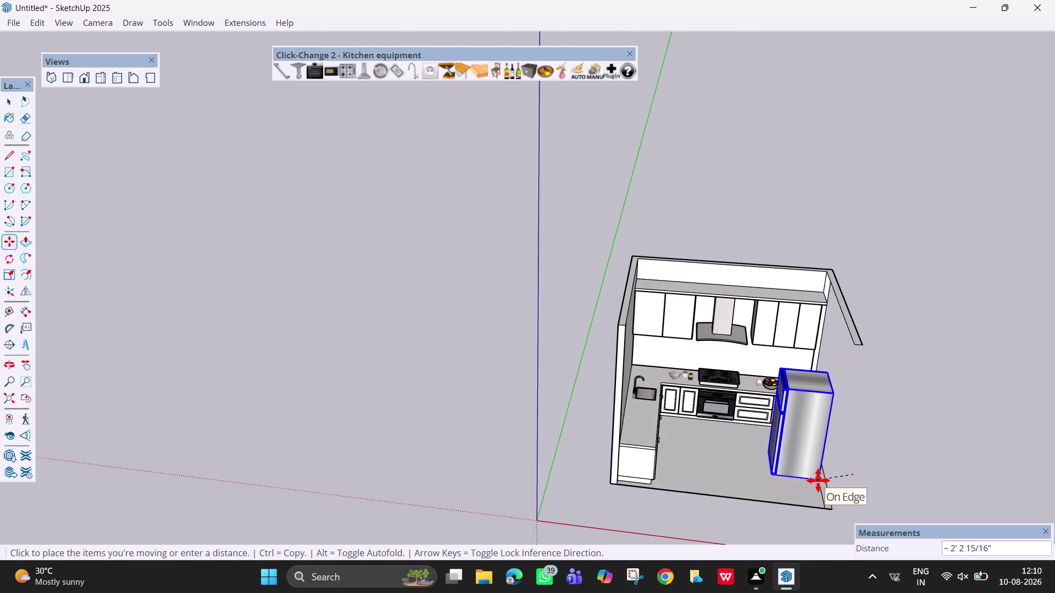
scroll(up, 3)
click(818, 484)
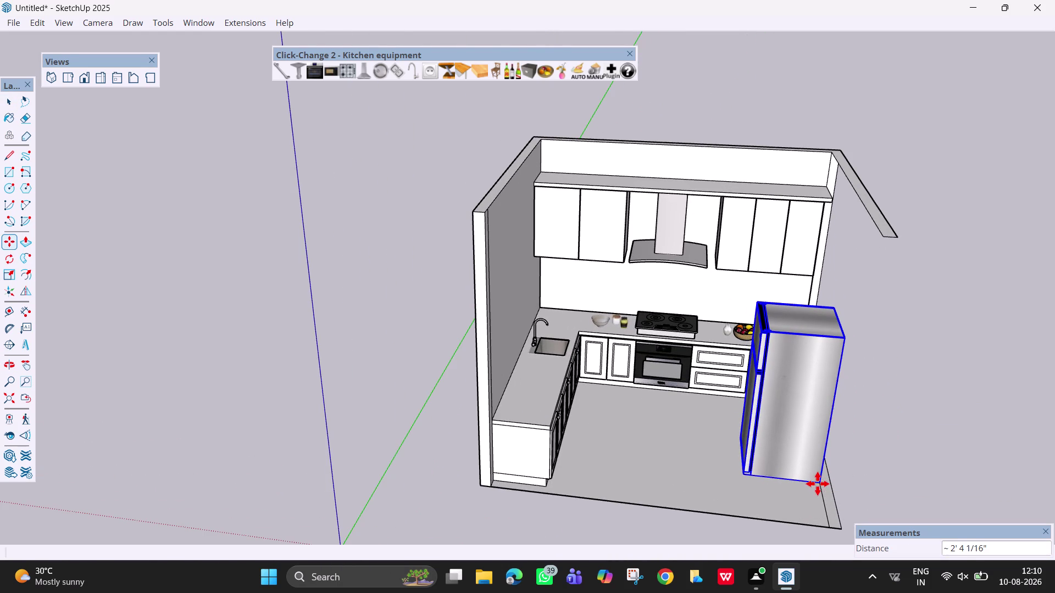
Orbit around the kitchen to check the fridge's new position.
scroll(down, 3)
middle_drag(828, 430, 921, 490)
scroll(down, 3)
scroll(down, 3)
middle_drag(784, 366, 797, 375)
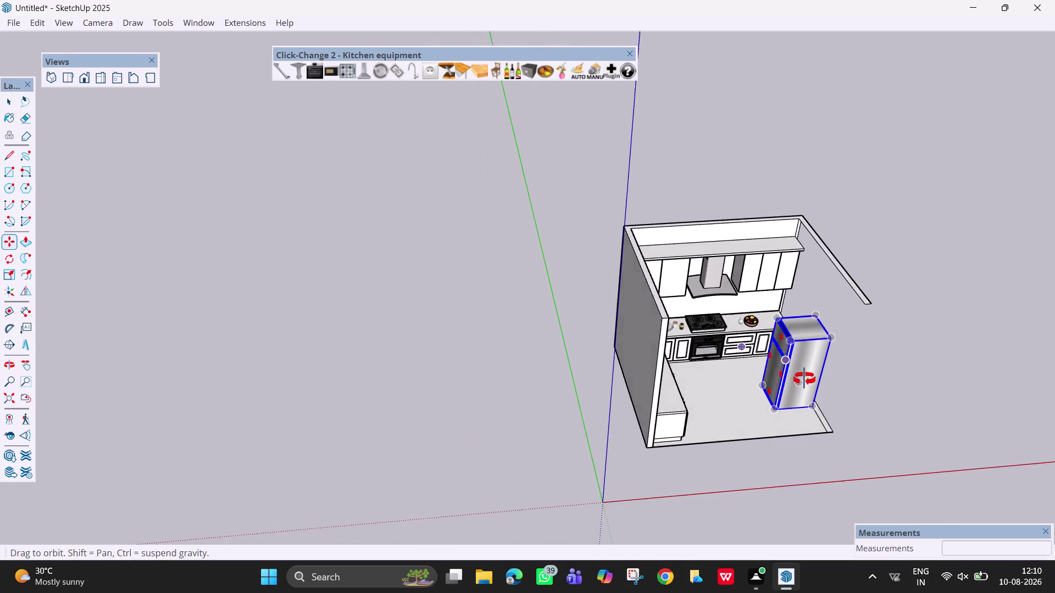
middle_drag(797, 374, 939, 382)
key(Escape)
Pick the fridge with the Scale tool and orbit in closer around it.
key(s)
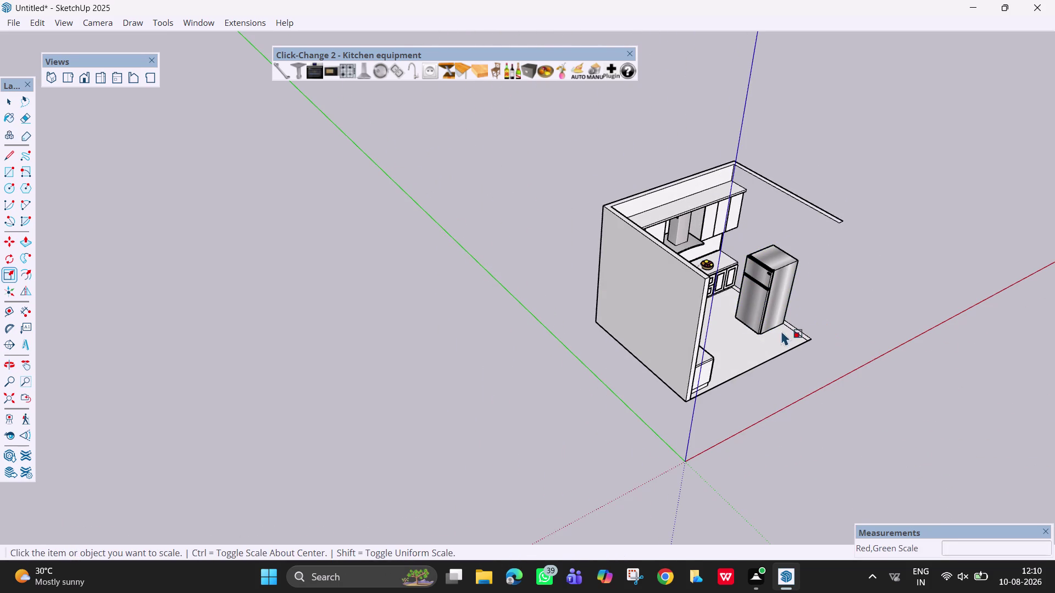
click(761, 315)
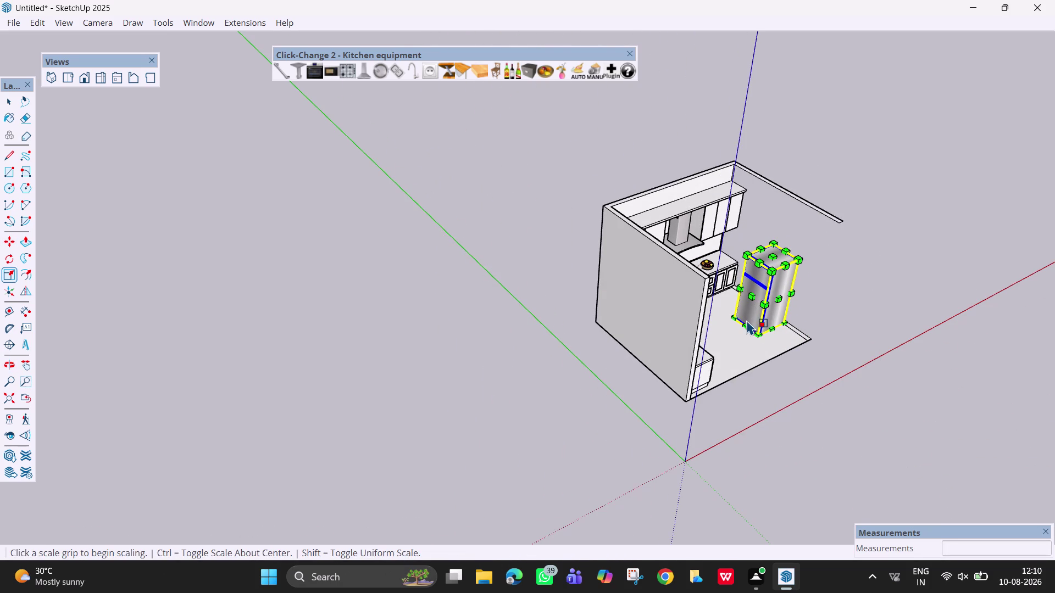
scroll(up, 3)
scroll(up, 3)
middle_drag(759, 336, 664, 307)
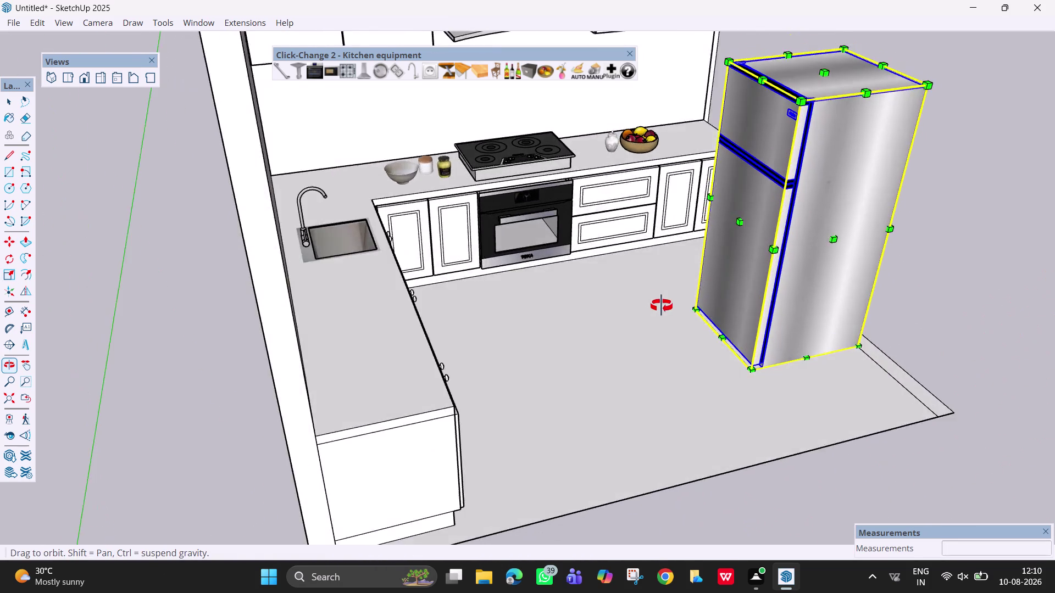
middle_drag(664, 307, 605, 271)
Cancel the scale and clear the fridge from the selection.
key(space)
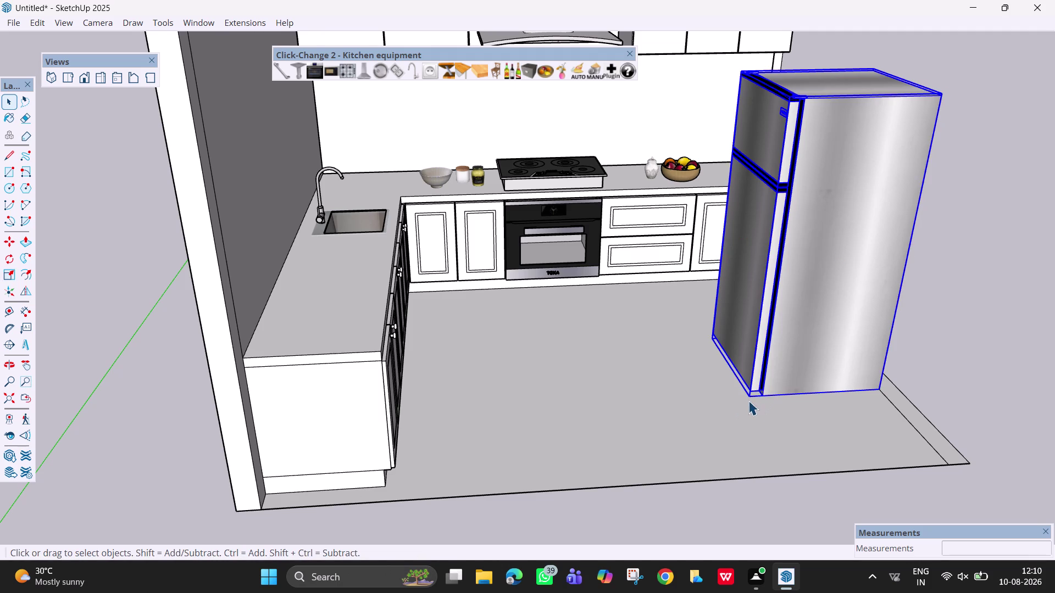
scroll(down, 3)
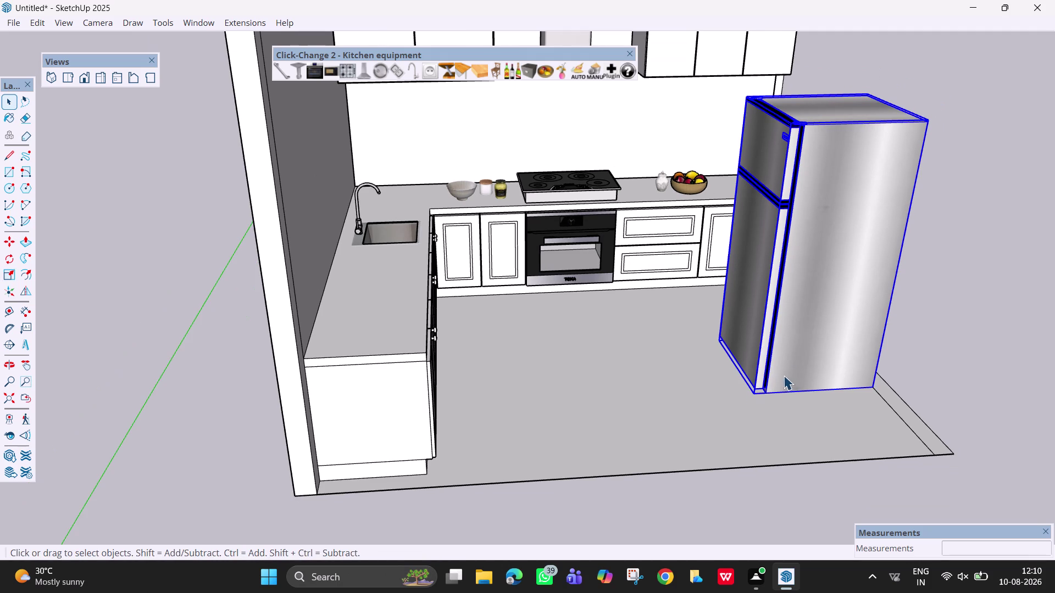
key(Escape)
key(space)
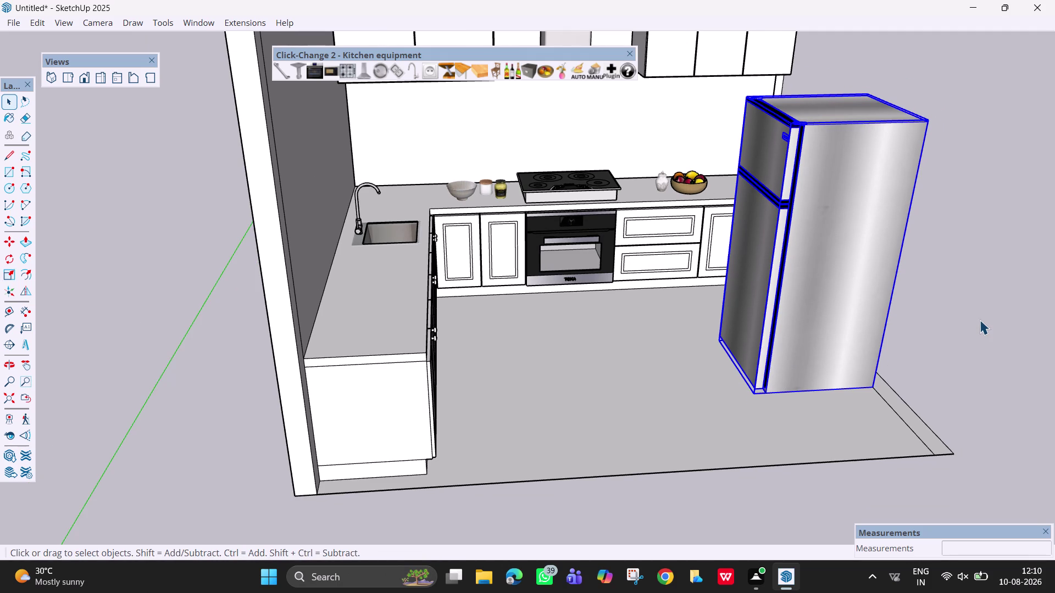
click(980, 320)
scroll(down, 3)
middle_drag(819, 372, 892, 354)
middle_click(923, 367)
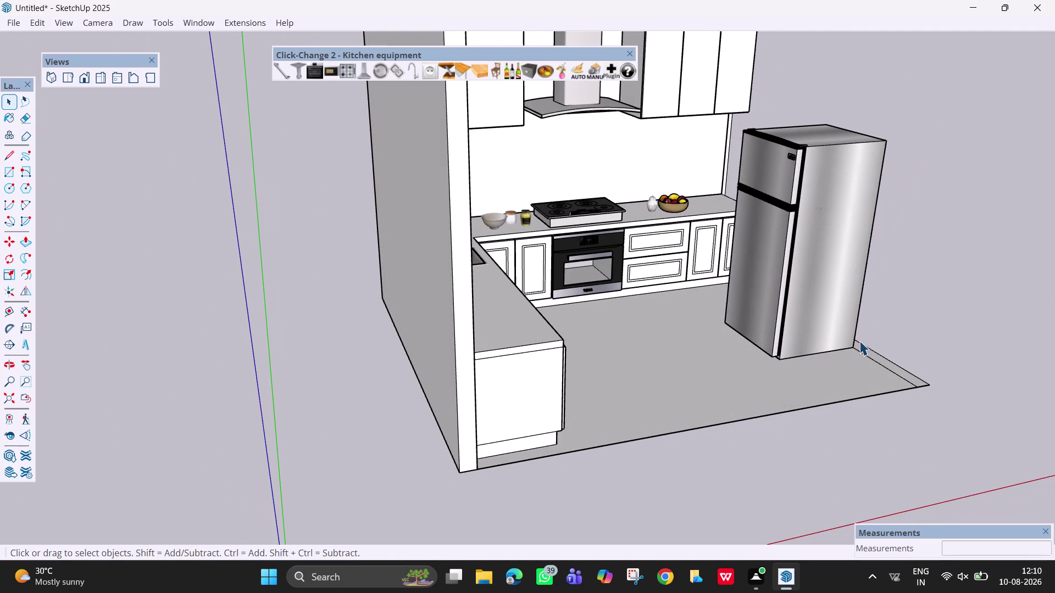
Scale the fridge's side inward to about 0.52 green scale, roughly half width.
key(s)
click(801, 327)
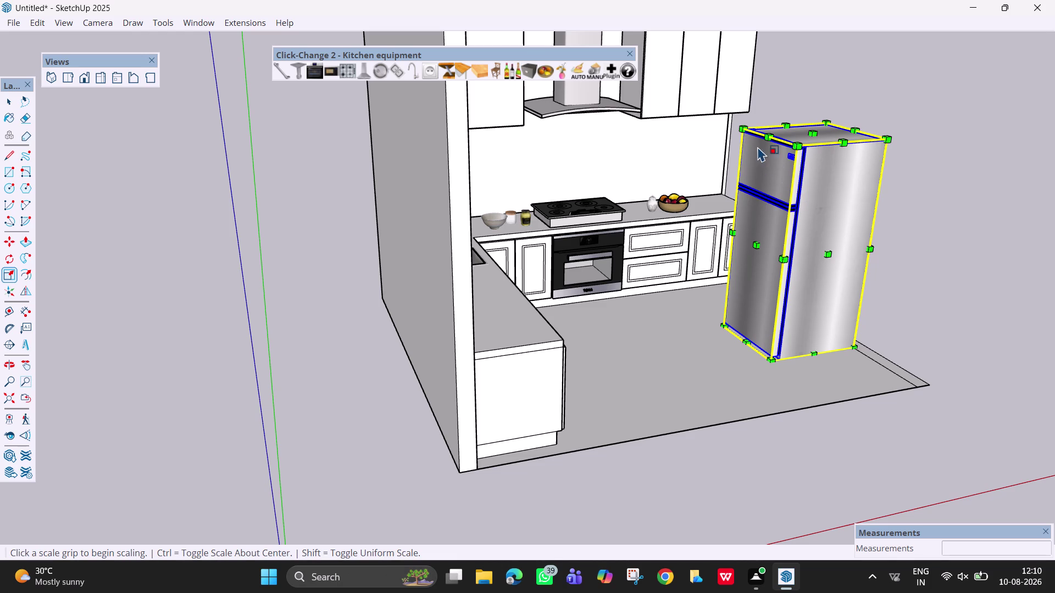
click(760, 243)
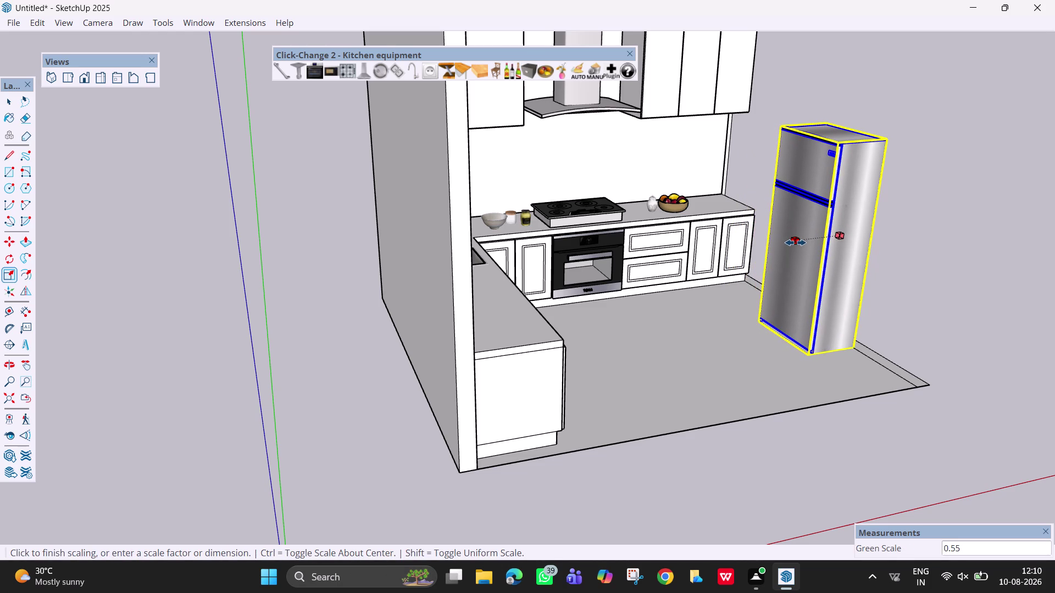
click(798, 243)
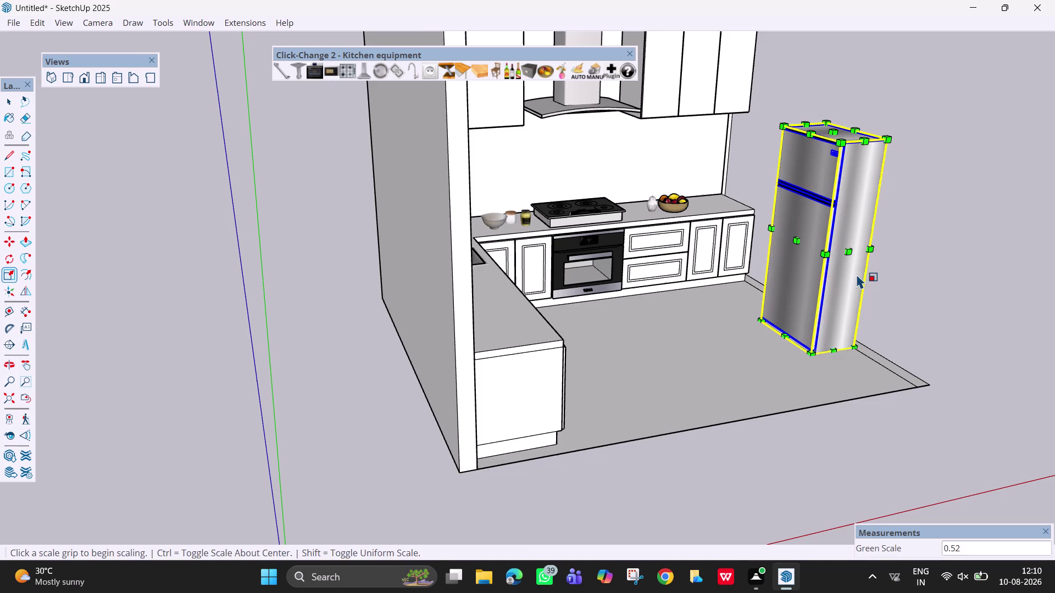
key(Escape)
scroll(down, 3)
middle_drag(873, 275, 876, 423)
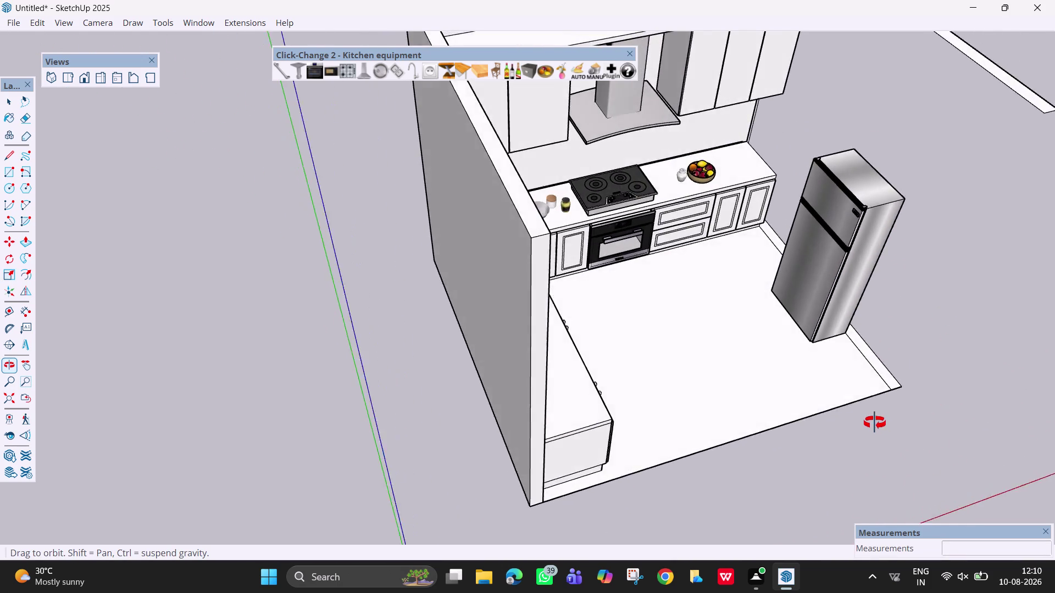
middle_drag(876, 423, 805, 368)
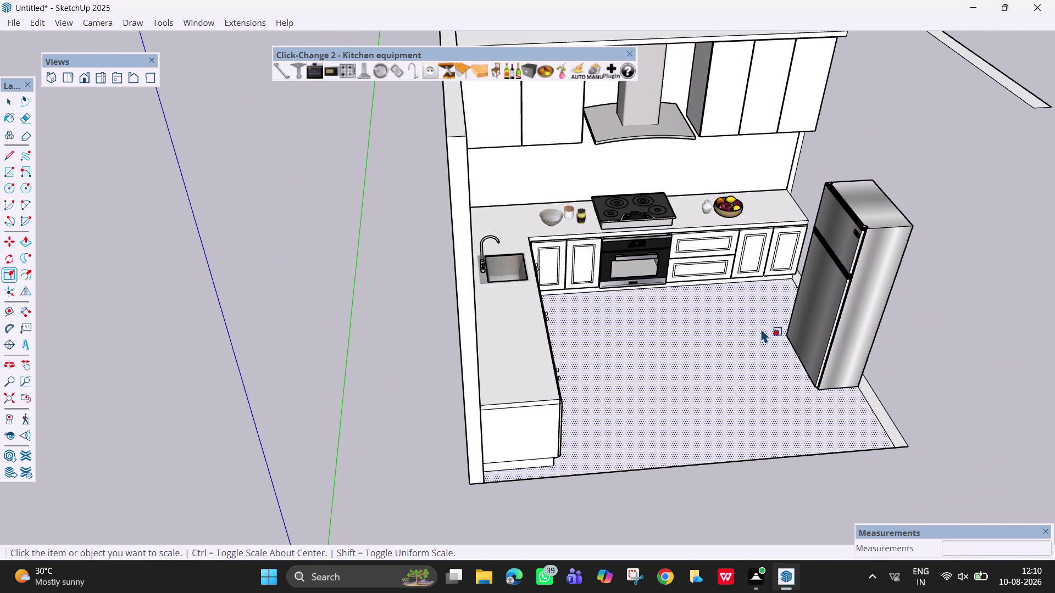
middle_drag(745, 318, 708, 273)
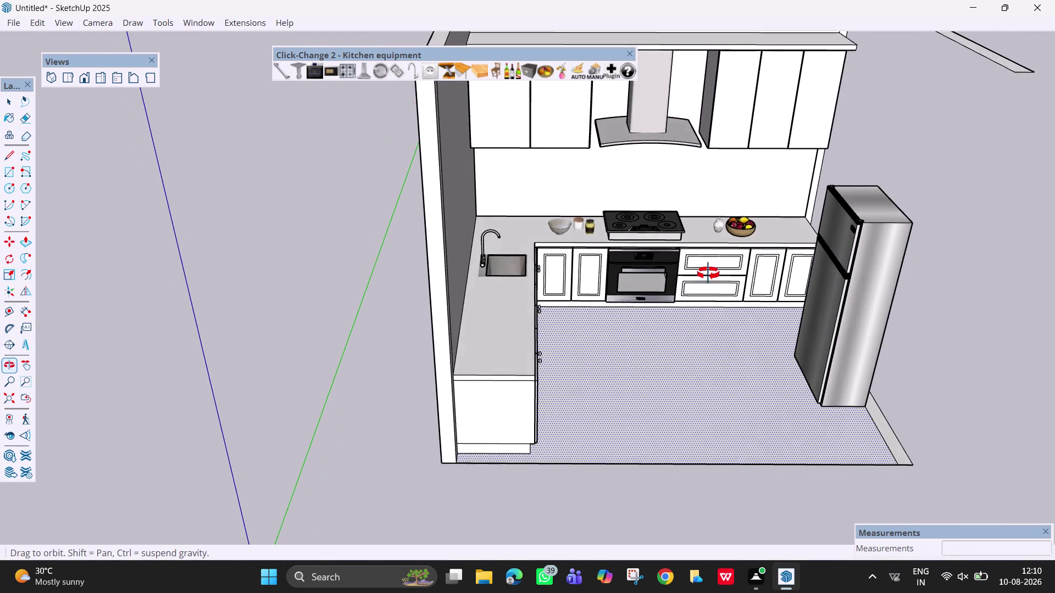
middle_drag(708, 274, 685, 228)
Move the slimmed fridge into the floor corner beside the counter.
click(874, 339)
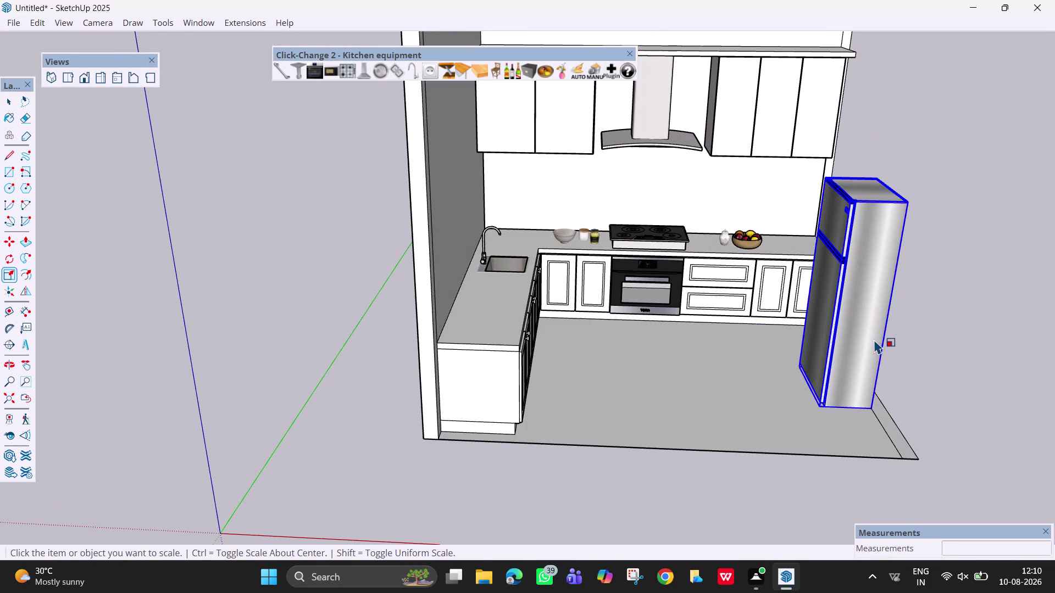
key(m)
click(872, 409)
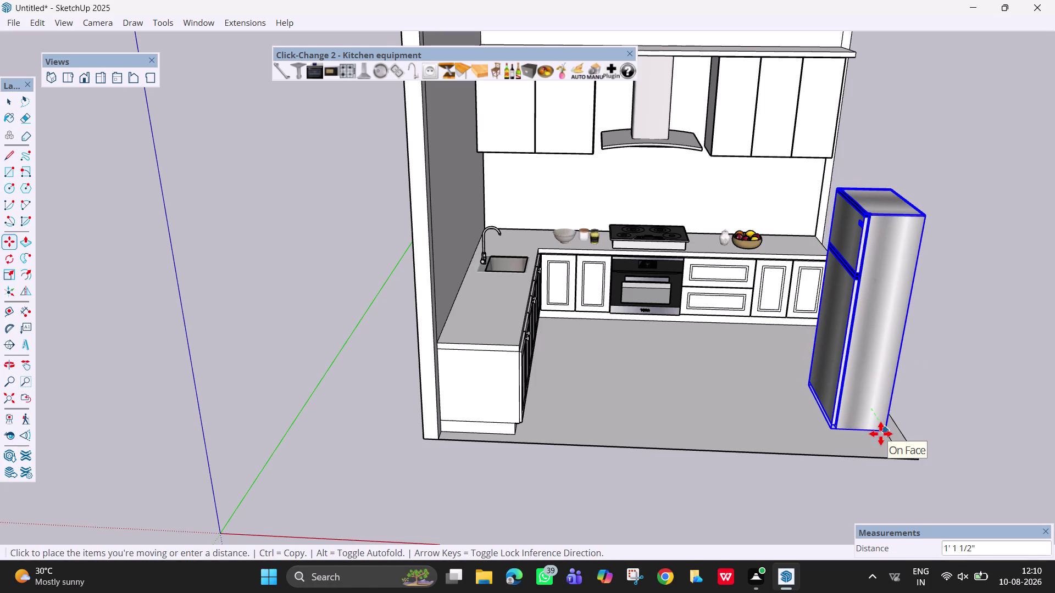
click(881, 434)
key(Escape)
Make the fridge slightly shorter by scaling it from its top.
scroll(up, 3)
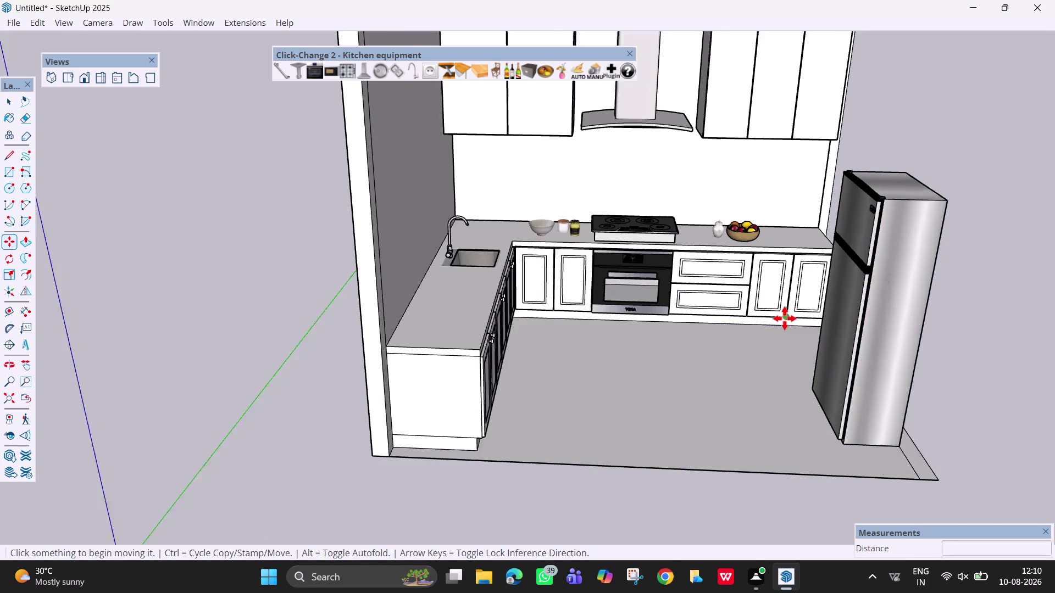
scroll(up, 3)
scroll(down, 3)
middle_drag(785, 321, 745, 292)
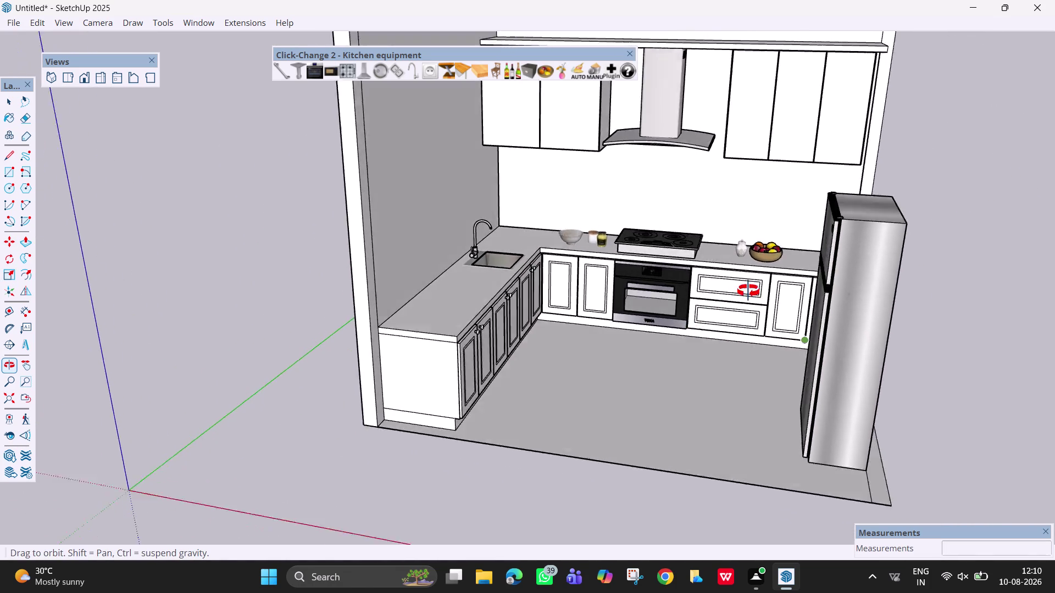
middle_drag(746, 292, 784, 294)
middle_drag(900, 216, 986, 250)
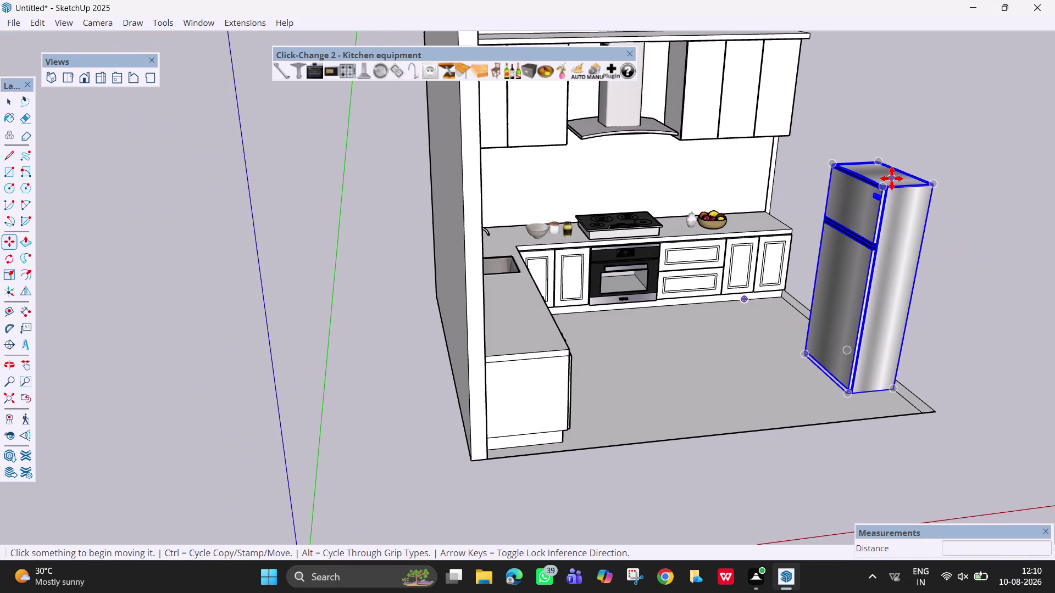
key(s)
click(879, 173)
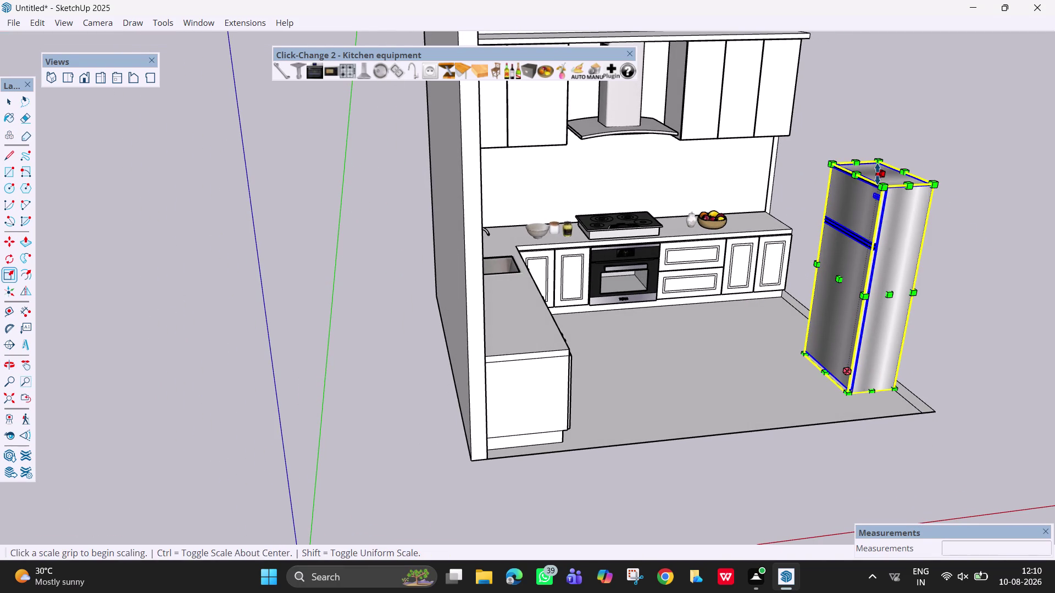
click(881, 171)
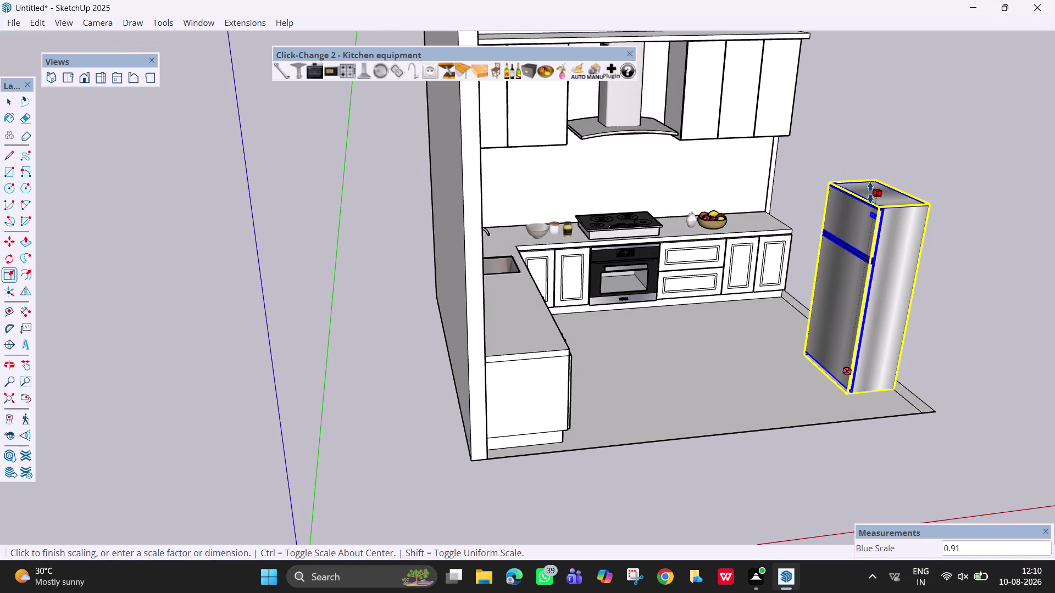
click(870, 194)
key(Escape)
Orbit to a side view of the kitchen's sink wall and return to Select.
scroll(down, 3)
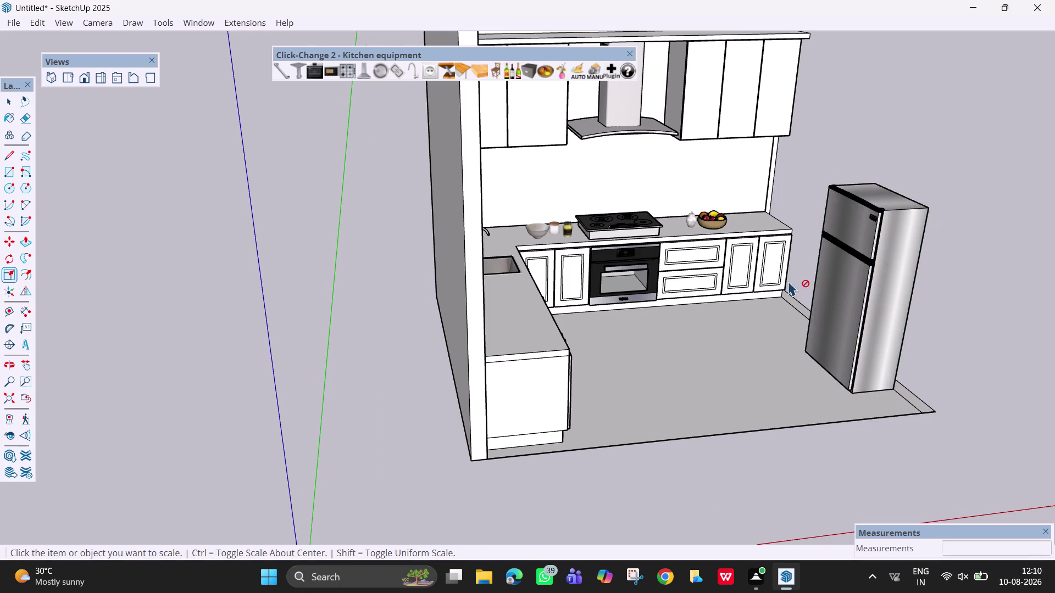
scroll(down, 3)
middle_drag(783, 280, 692, 281)
middle_drag(786, 331, 639, 346)
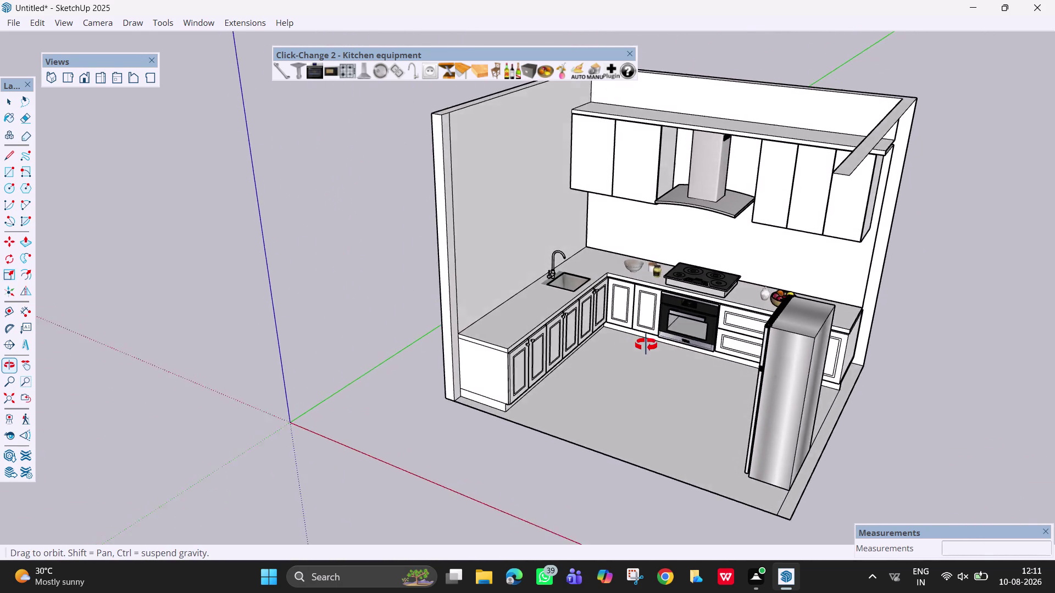
middle_drag(639, 345, 677, 331)
scroll(up, 3)
scroll(down, 3)
middle_drag(677, 339, 700, 445)
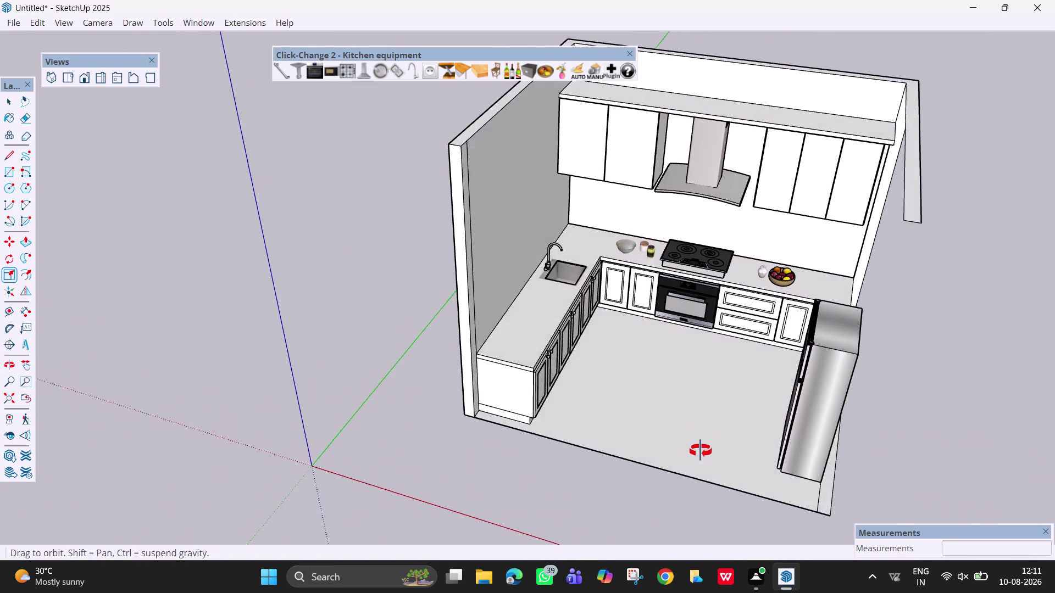
middle_drag(700, 445, 725, 423)
middle_drag(728, 417, 730, 411)
middle_drag(743, 386, 750, 369)
middle_drag(750, 366, 740, 326)
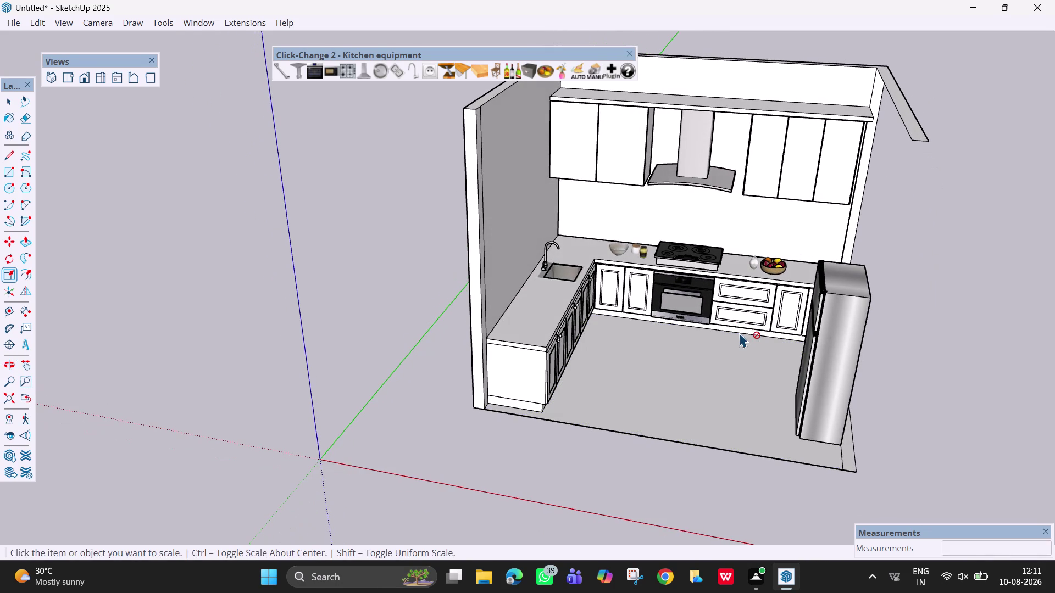
scroll(down, 3)
middle_drag(716, 339, 605, 368)
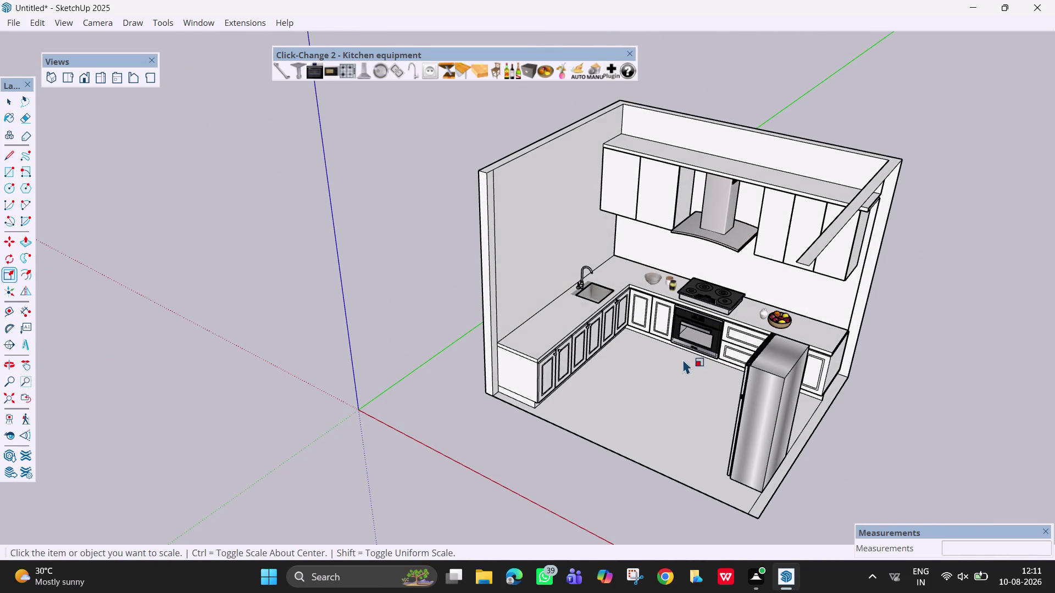
middle_drag(708, 362, 520, 364)
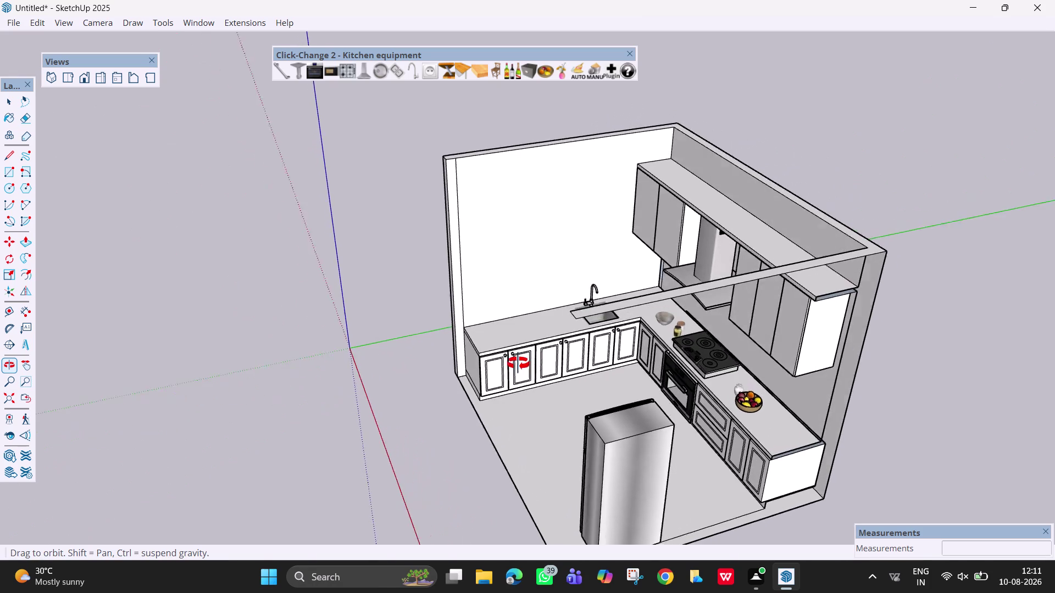
middle_drag(520, 363, 487, 347)
middle_drag(553, 417, 589, 488)
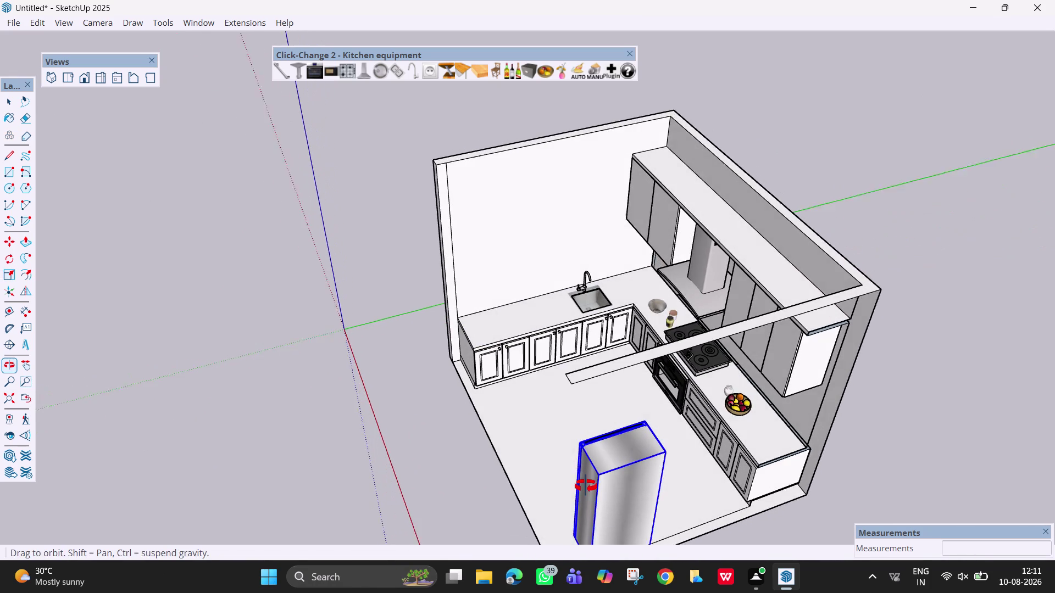
middle_drag(589, 487, 584, 484)
key(space)
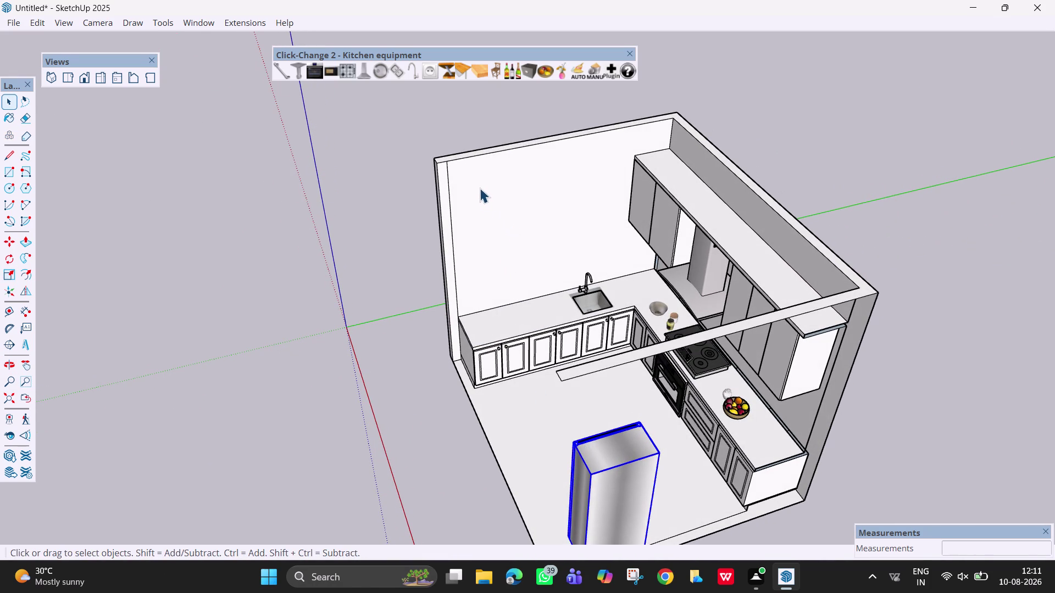
Place guides 2' from the wall's left edge and 2' above the countertop.
key(t)
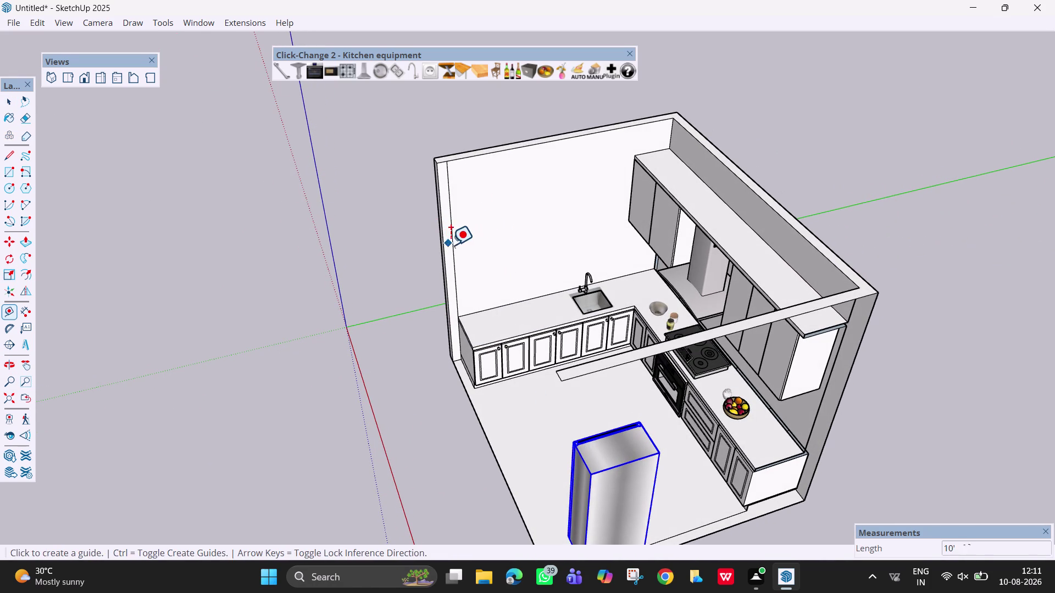
click(453, 246)
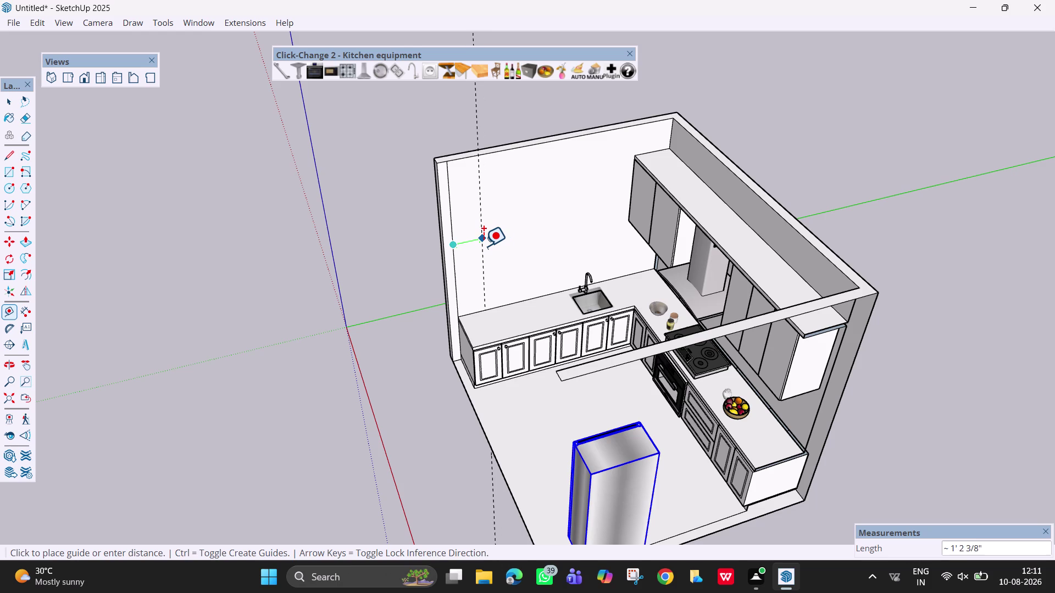
text(2')
key(Return)
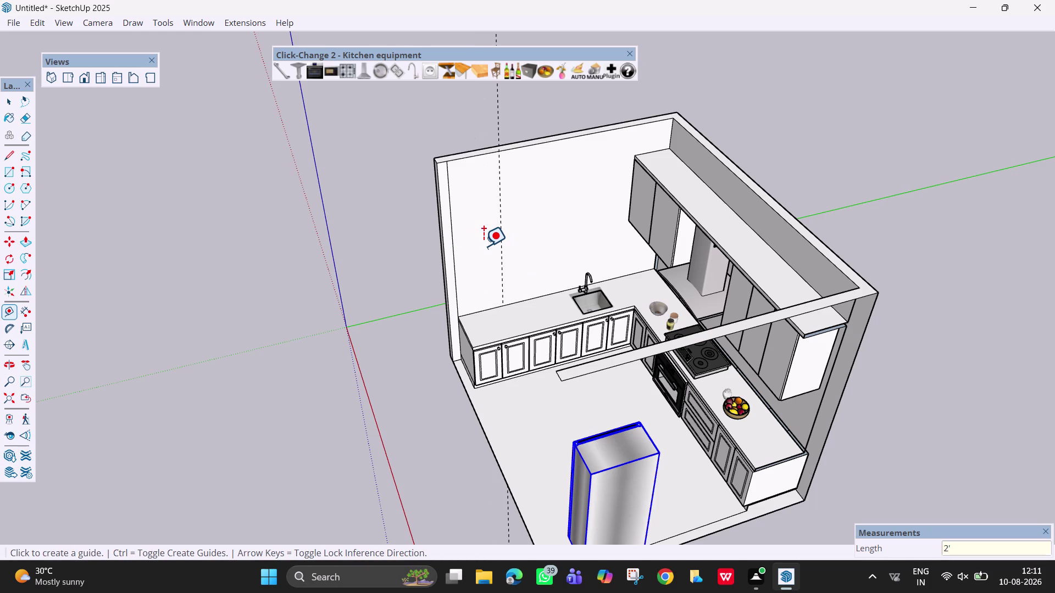
click(545, 292)
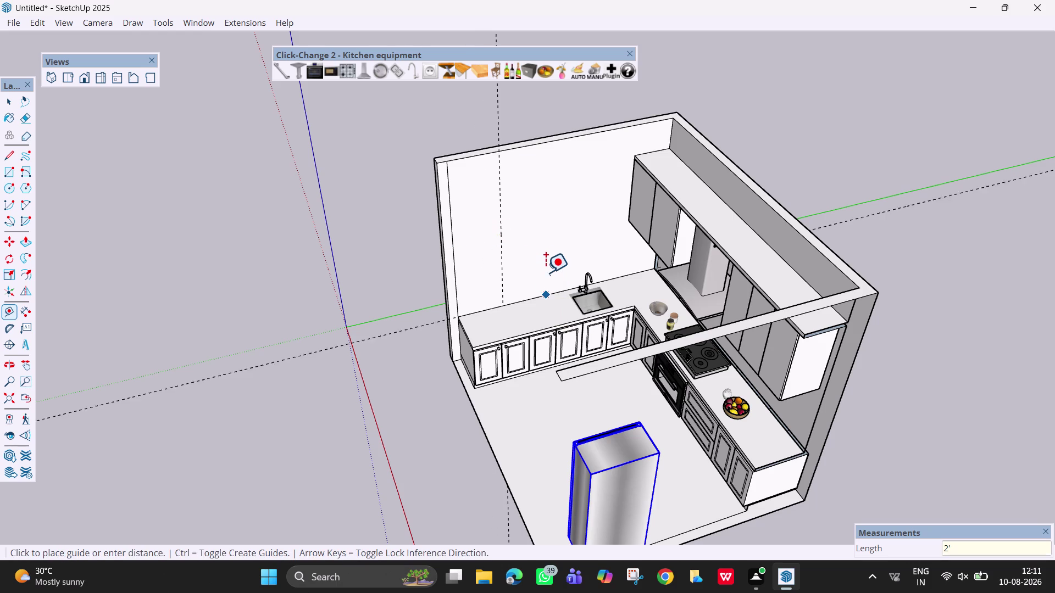
text(2)
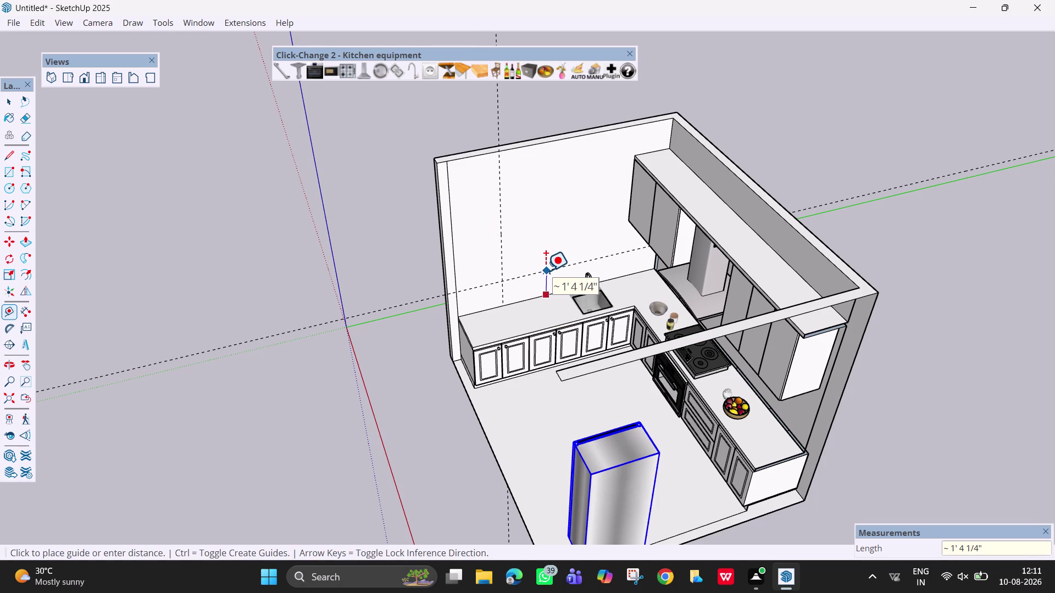
text(')
key(Return)
Add guides 2' below the wall's top edge and 4' across from the vertical guide.
middle_drag(550, 303, 574, 138)
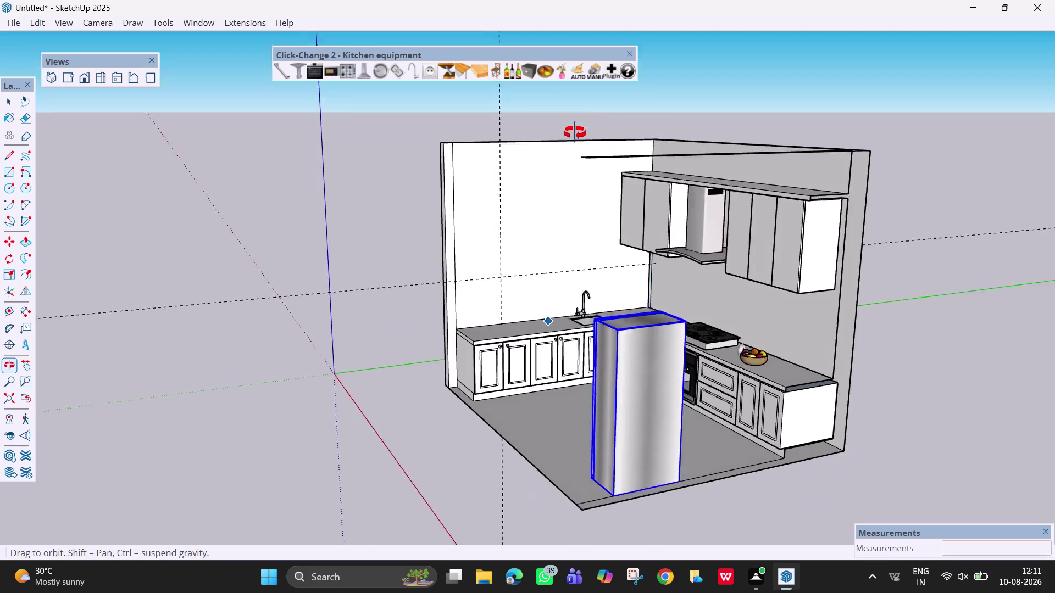
middle_drag(573, 139, 579, 158)
scroll(up, 3)
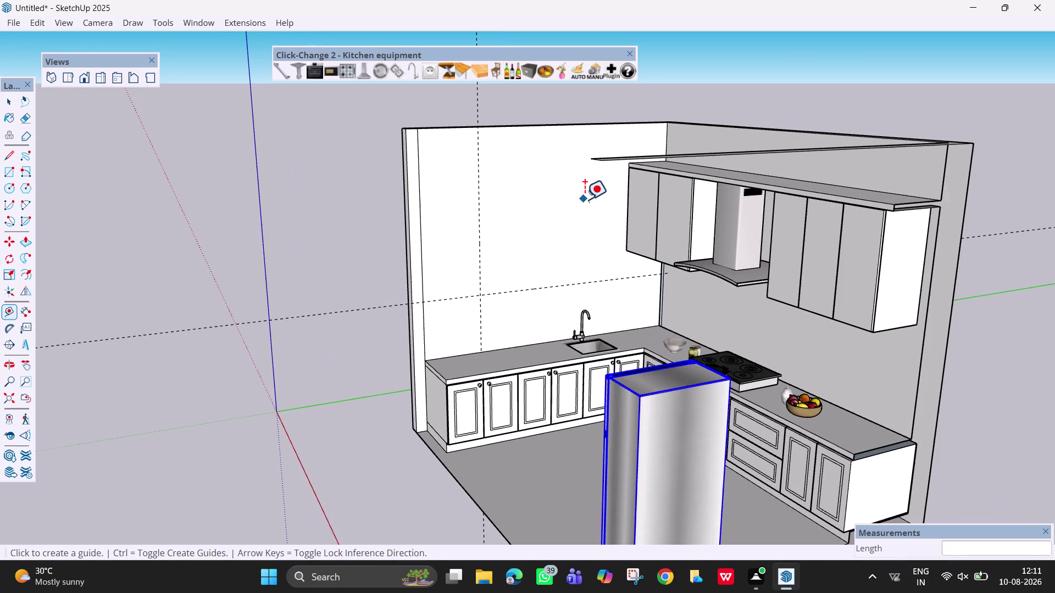
click(529, 124)
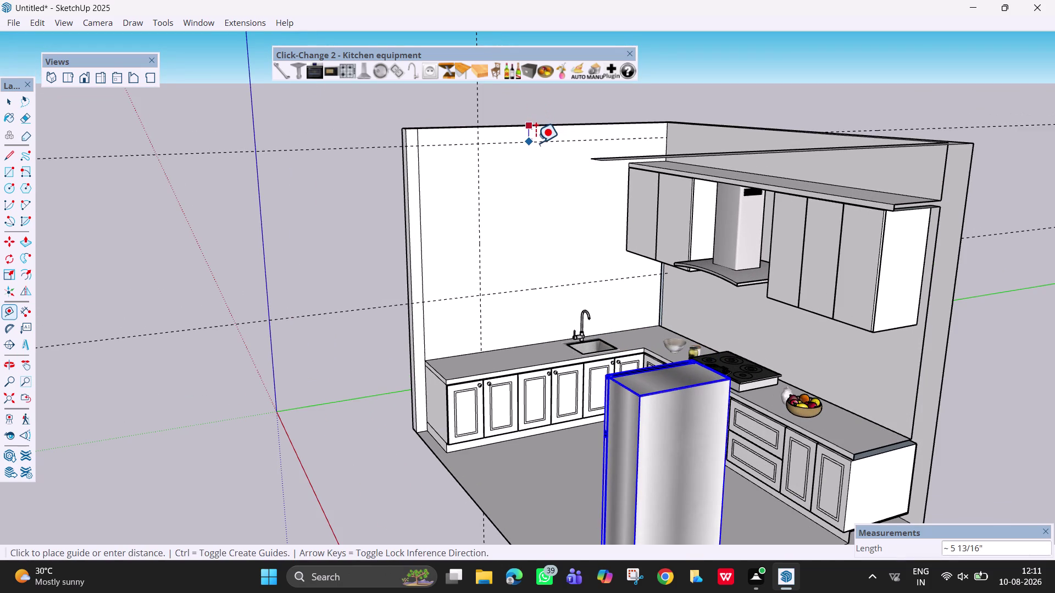
text(2')
key(Return)
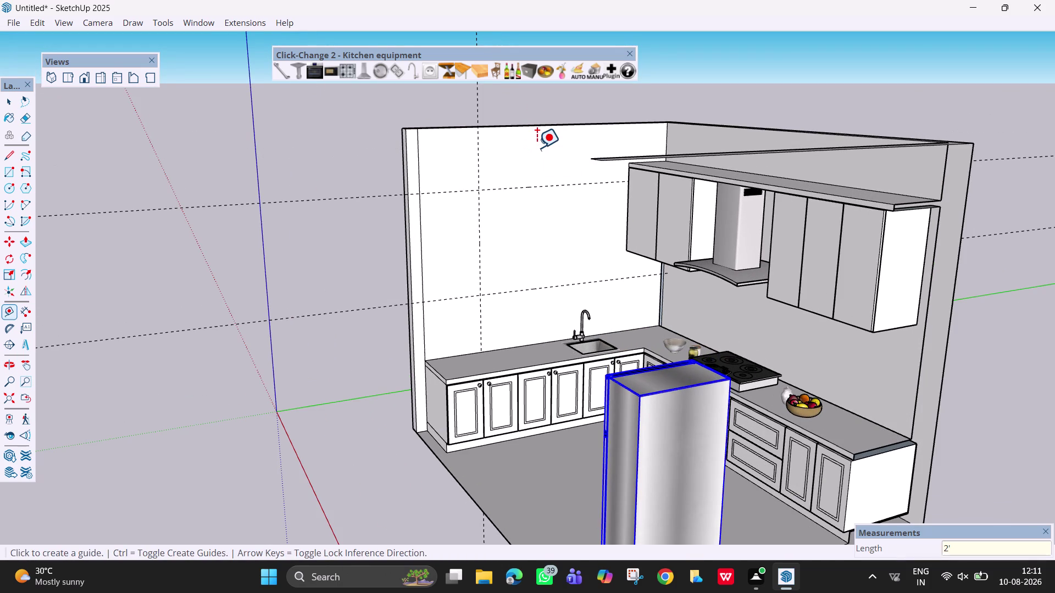
click(659, 295)
text(4)
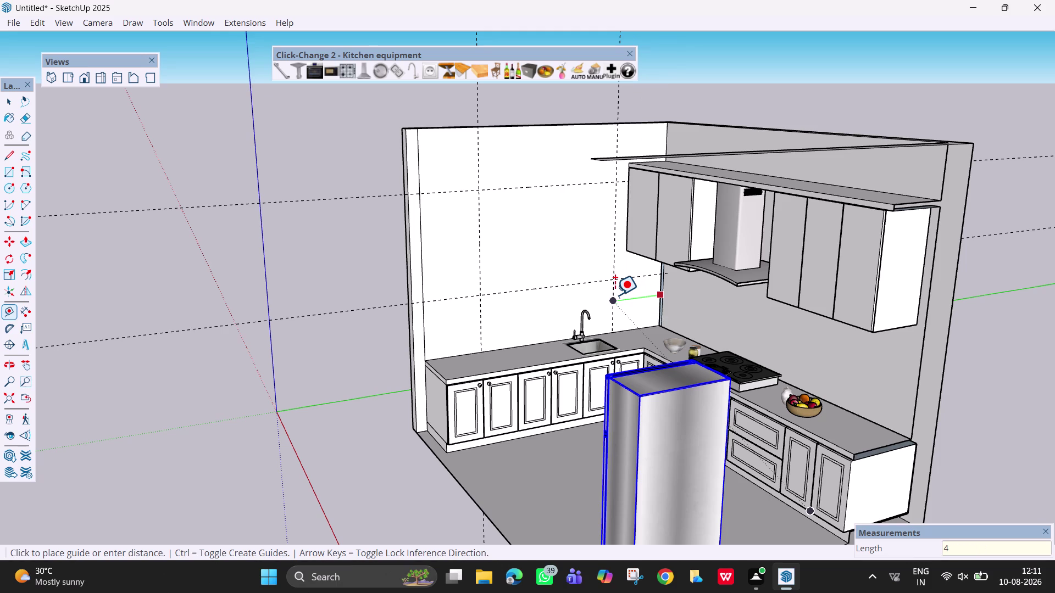
text(')
key(Return)
middle_drag(566, 213, 627, 256)
scroll(up, 3)
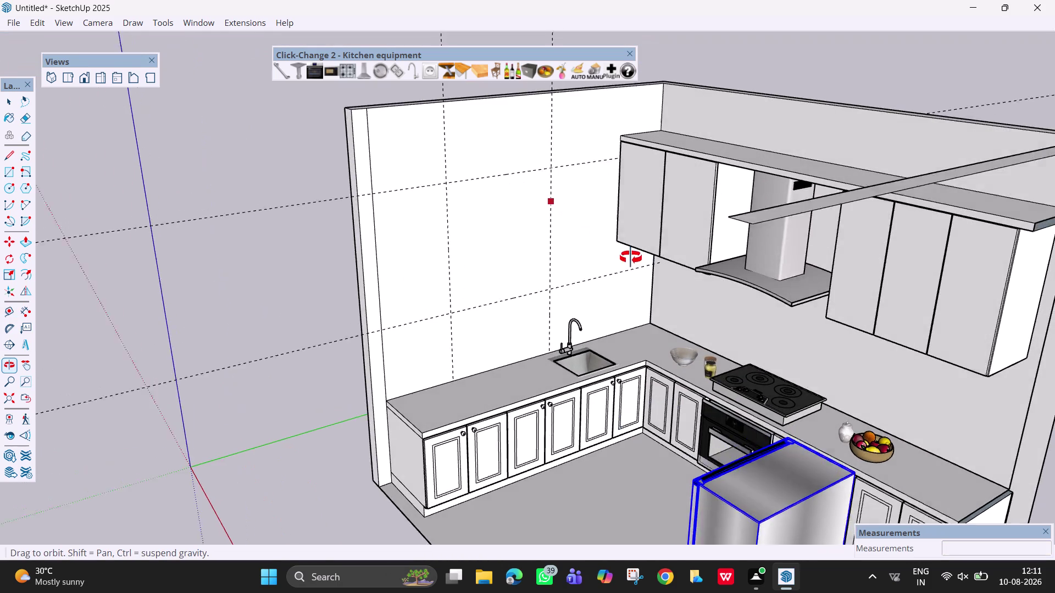
middle_drag(627, 256, 644, 271)
key(space)
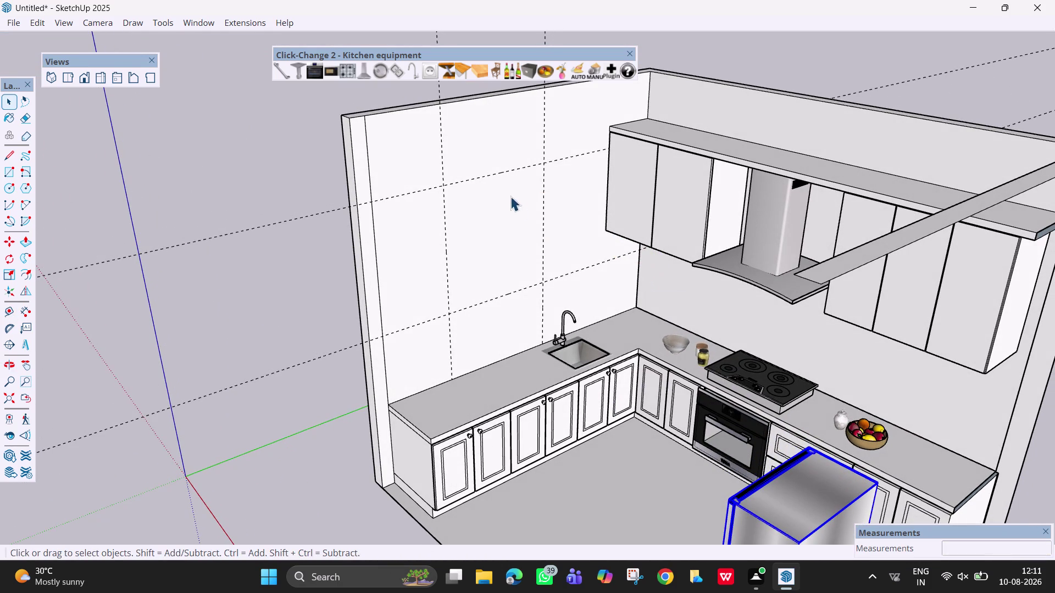
middle_drag(514, 235, 390, 243)
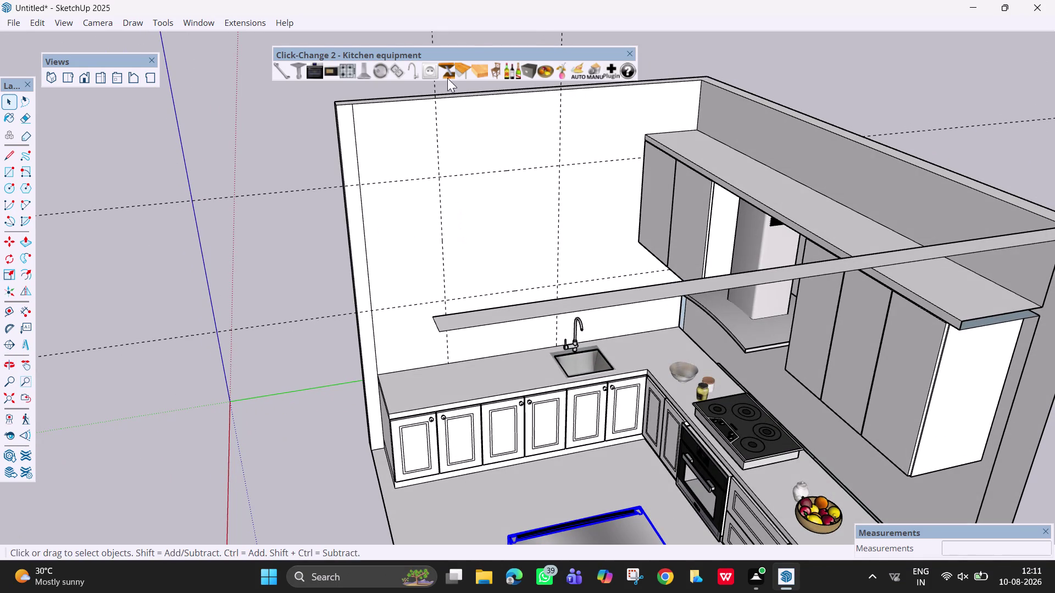
Show the 1001bit tools toolbar and briefly open its Create Opening settings.
right_click(505, 29)
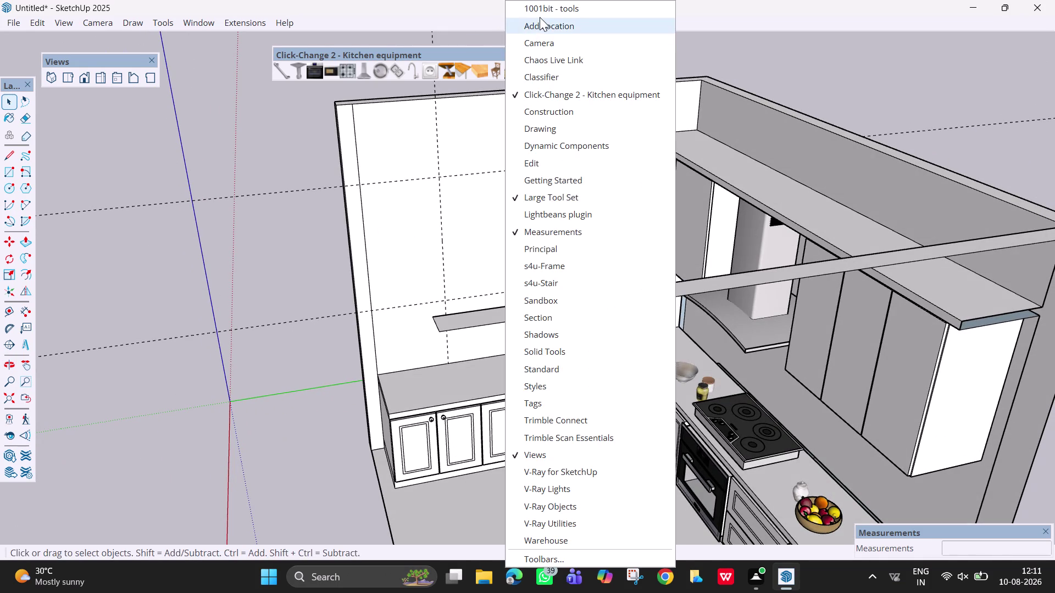
click(541, 10)
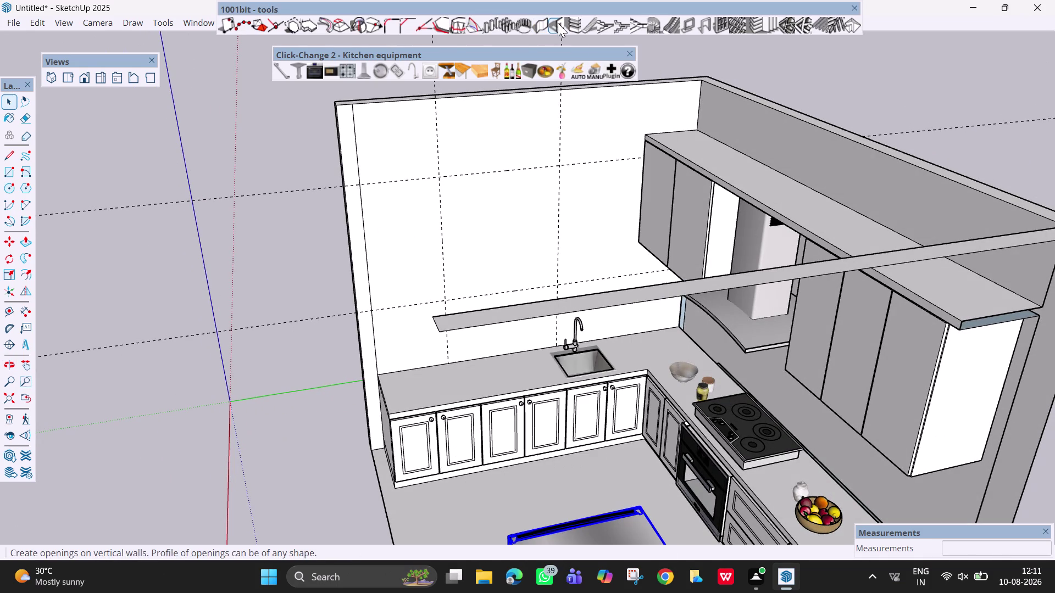
click(558, 23)
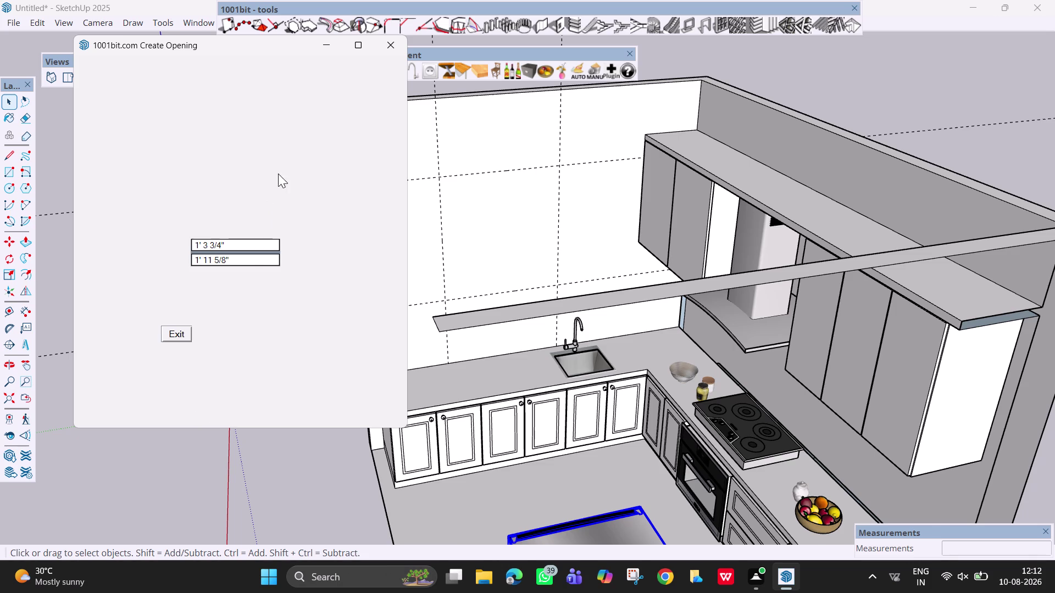
click(396, 53)
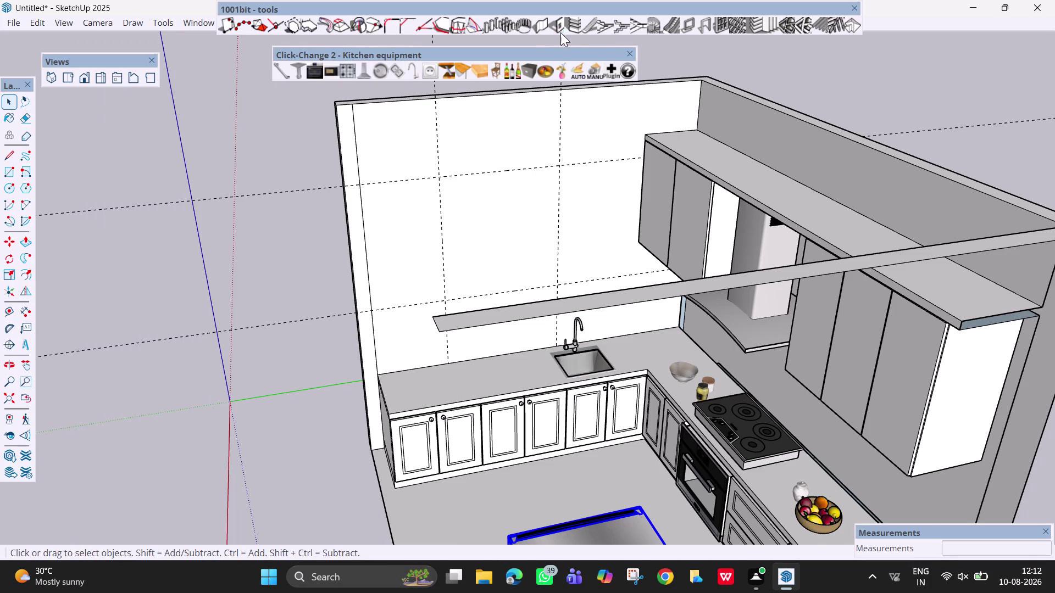
Measure the height between the horizontal guides with the Dimension tool.
scroll(up, 3)
middle_drag(491, 246, 410, 222)
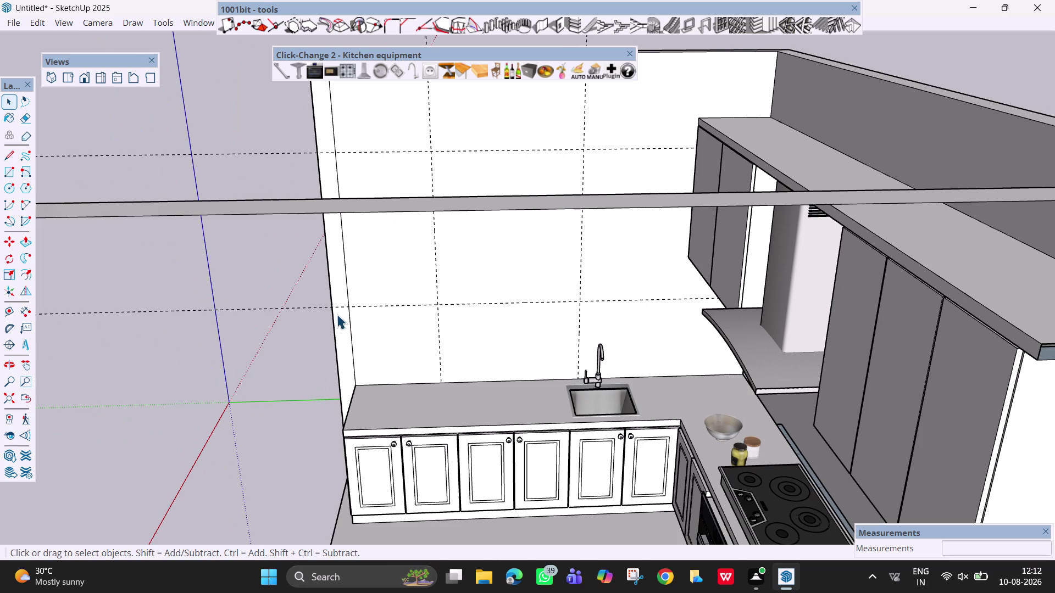
click(24, 310)
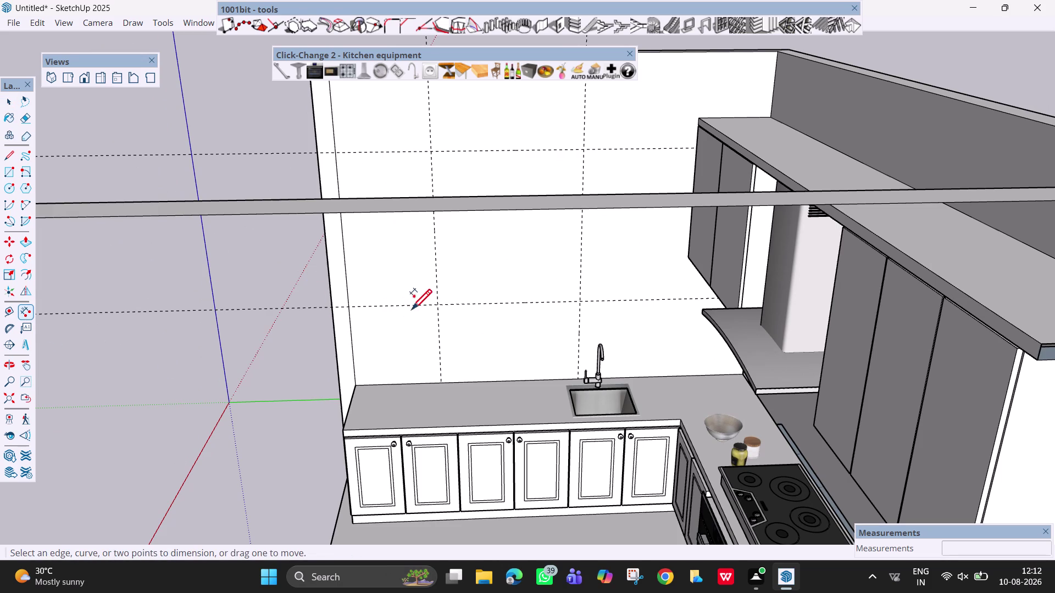
click(437, 305)
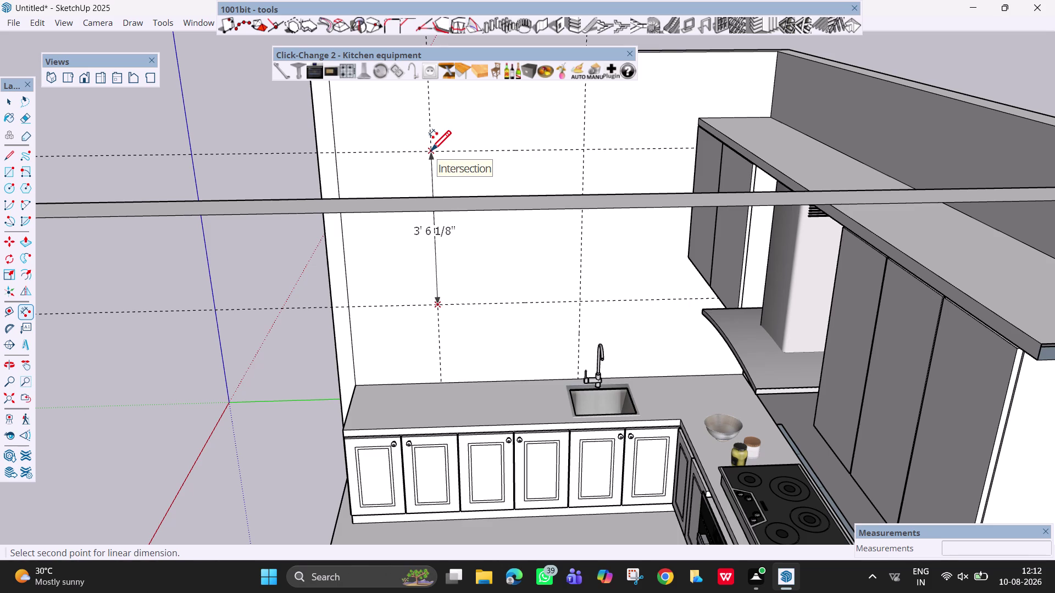
key(Escape)
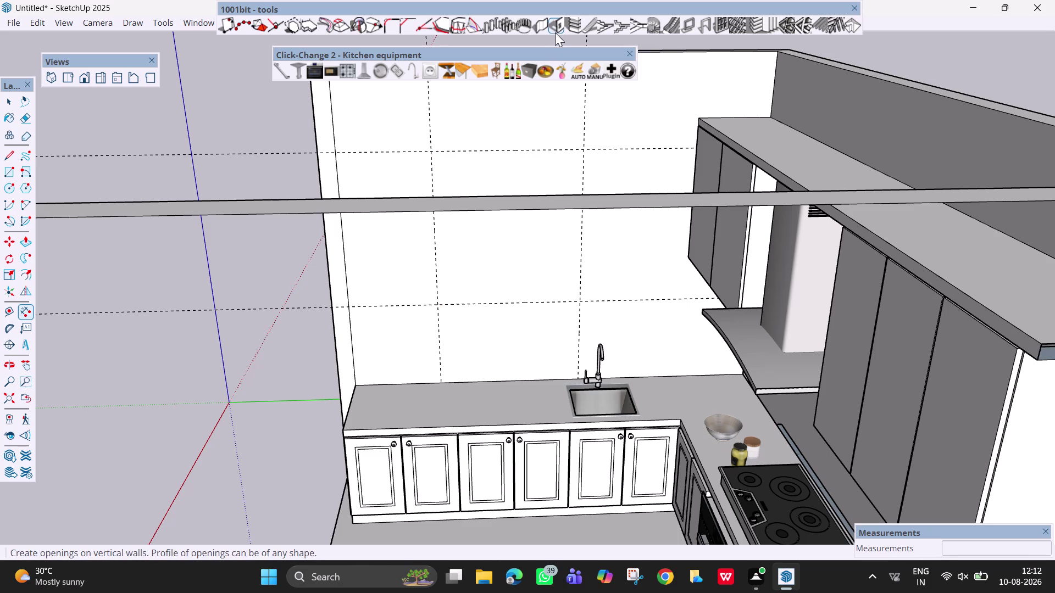
Enter opening height 3'6" and width 3'3" in Create Opening and apply them.
click(555, 33)
click(255, 251)
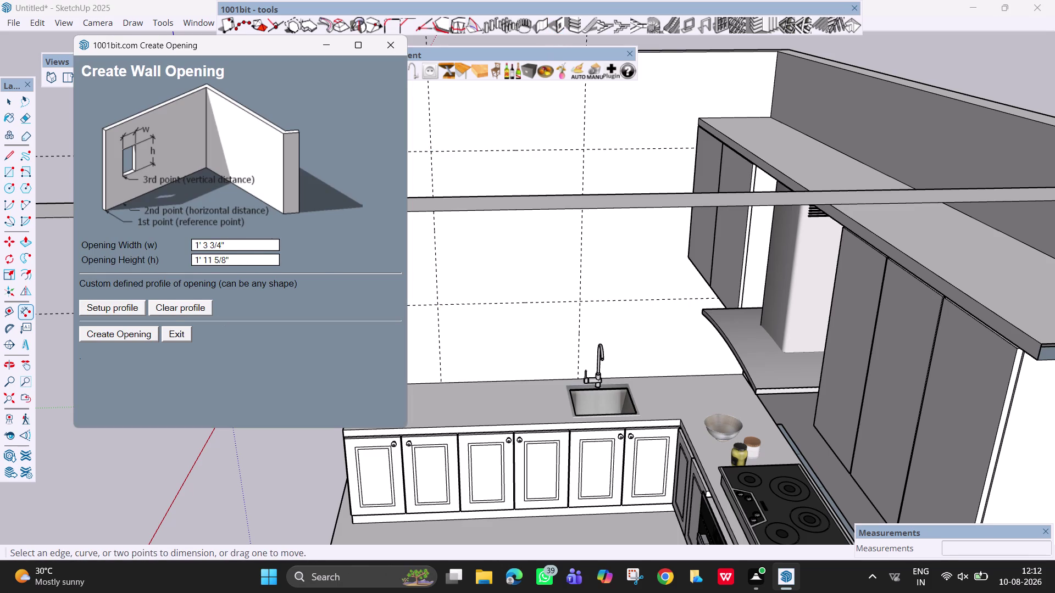
click(258, 258)
key(BackSpace)
text(3)
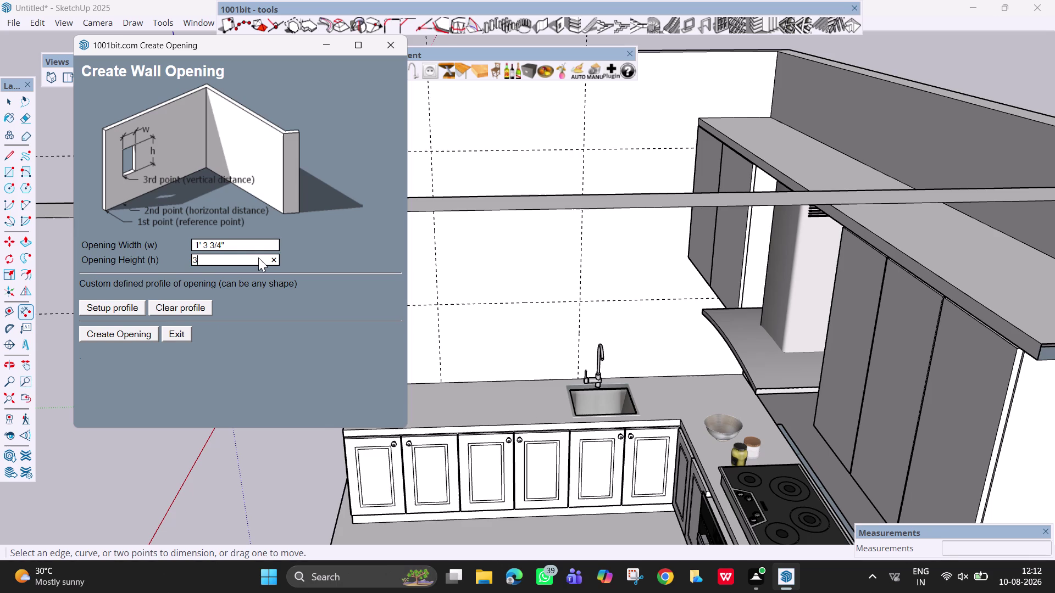
text('6")
click(241, 245)
key(BackSpace)
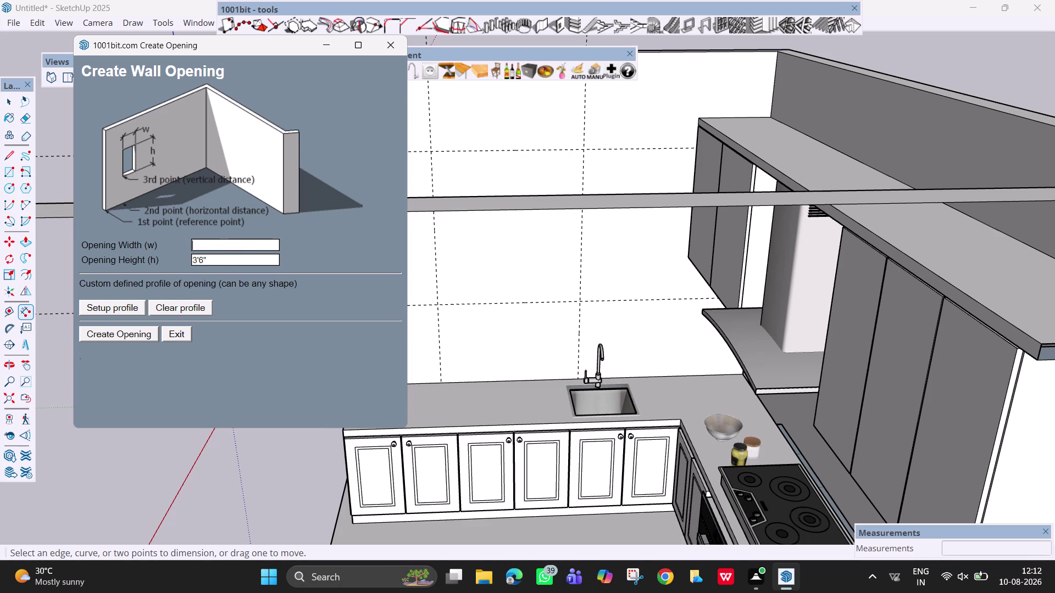
text(3'3)
text(")
key(Return)
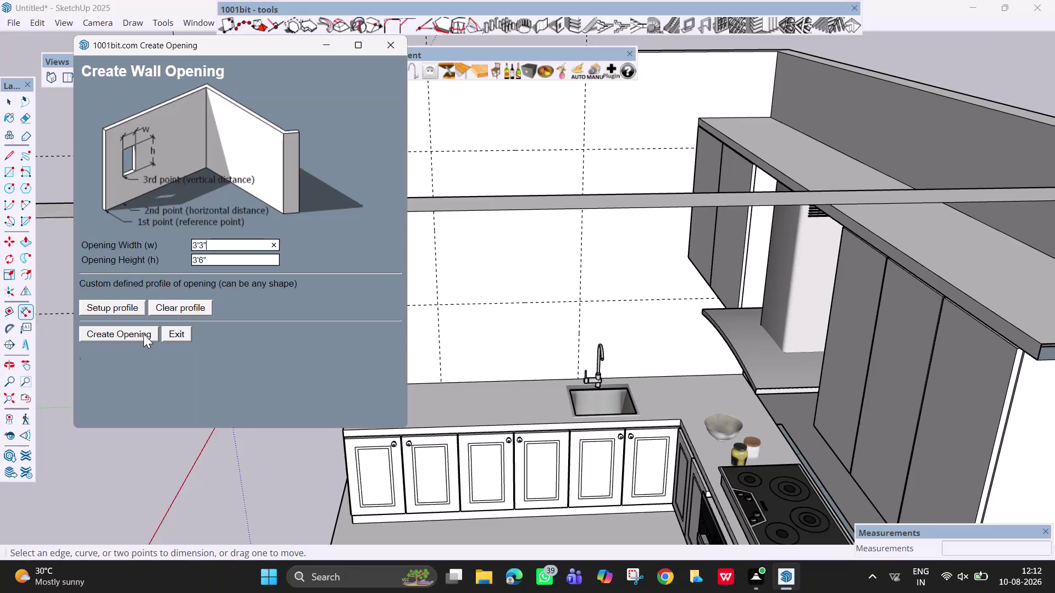
click(143, 334)
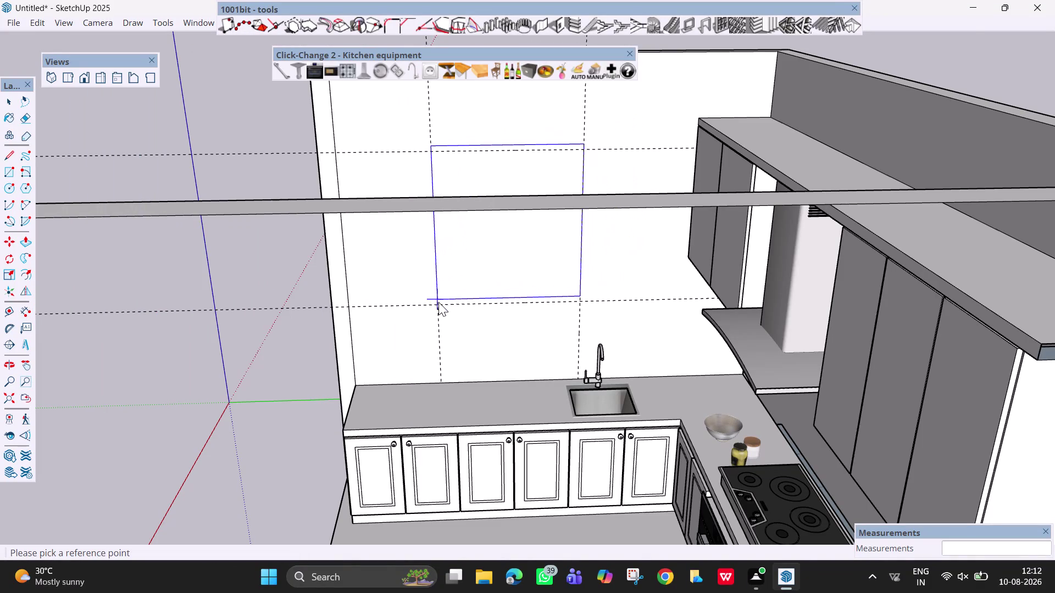
click(438, 302)
click(439, 302)
scroll(down, 3)
middle_drag(472, 268, 480, 274)
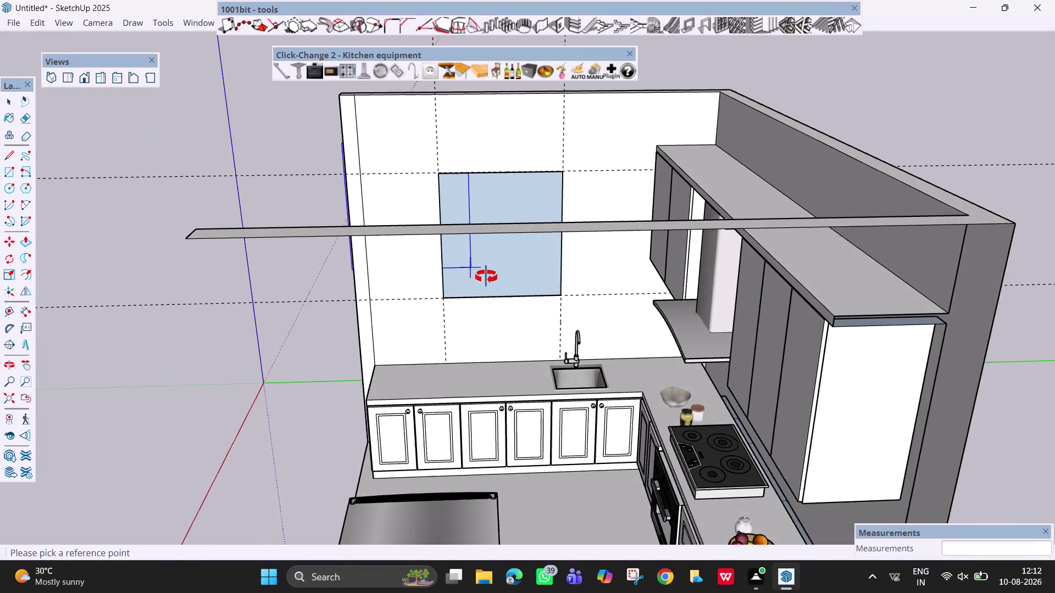
middle_drag(480, 274, 611, 307)
middle_drag(452, 259, 661, 334)
middle_drag(379, 361, 614, 343)
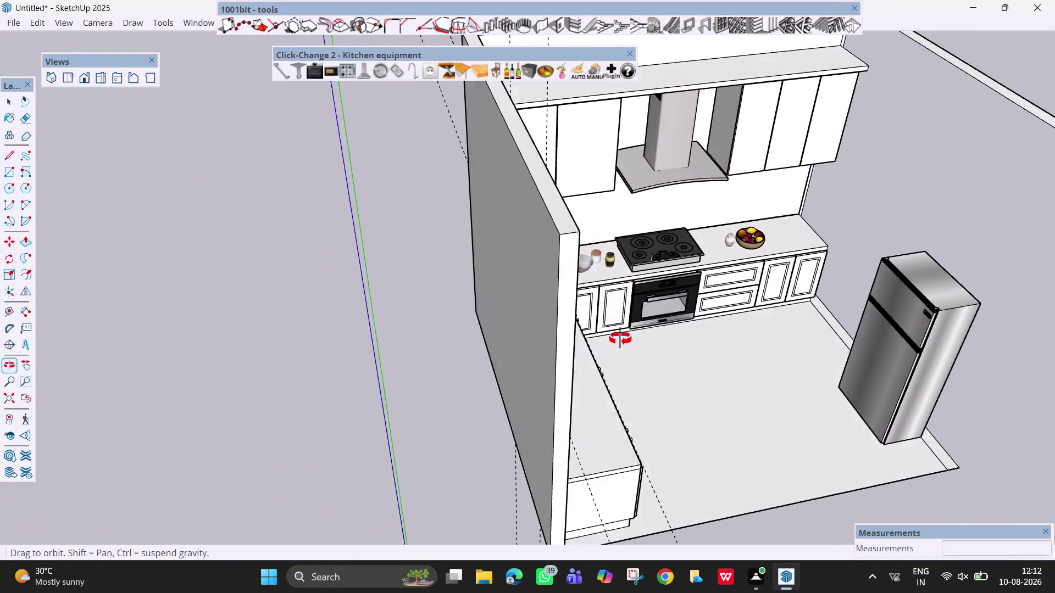
middle_drag(614, 343, 631, 334)
middle_drag(612, 340, 182, 351)
middle_drag(767, 401, 545, 430)
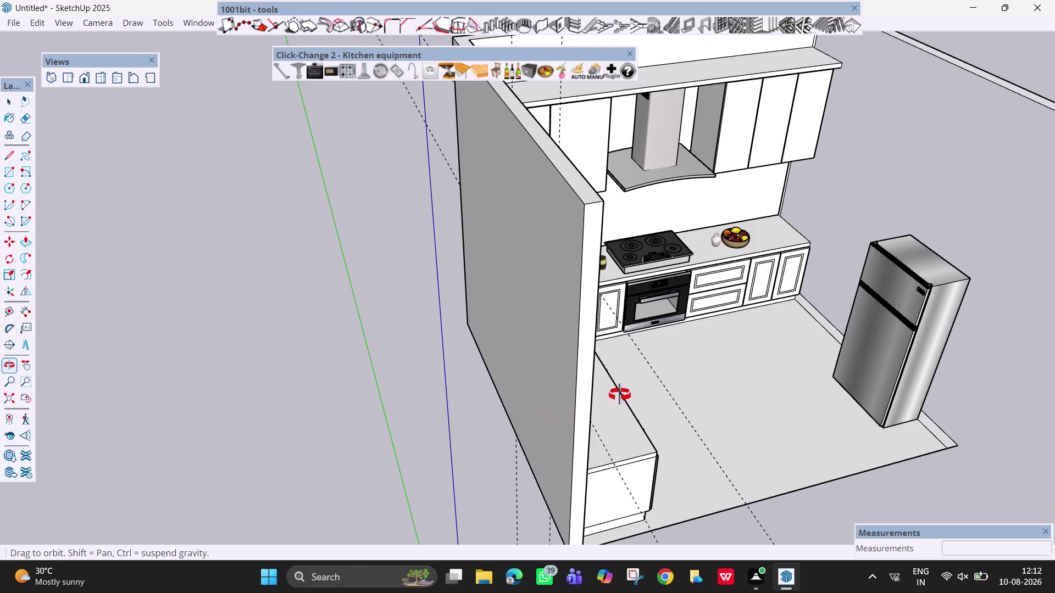
middle_drag(720, 360, 804, 377)
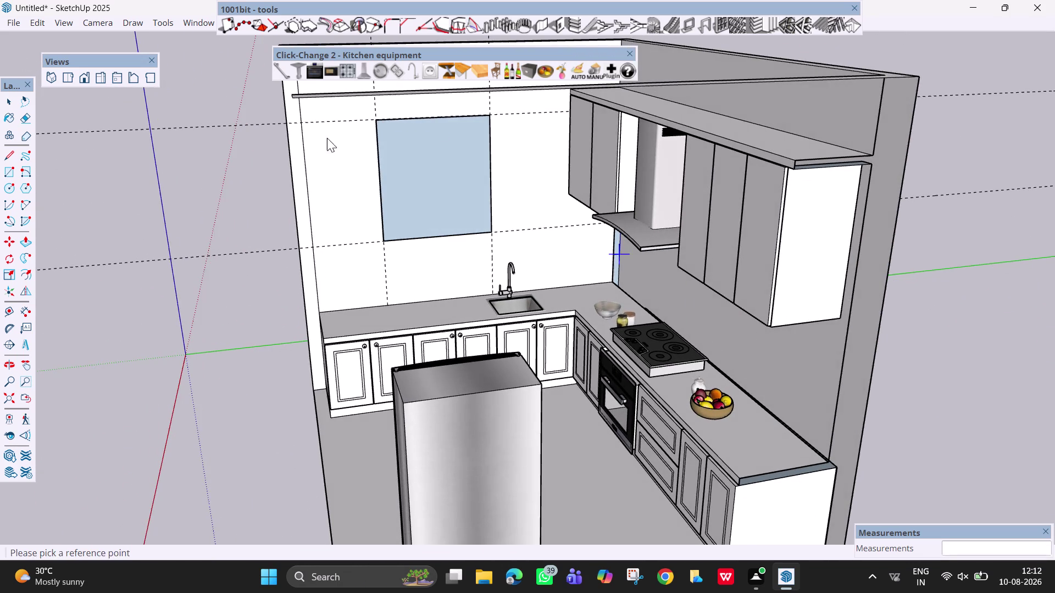
middle_drag(409, 204, 567, 337)
middle_drag(357, 244, 521, 280)
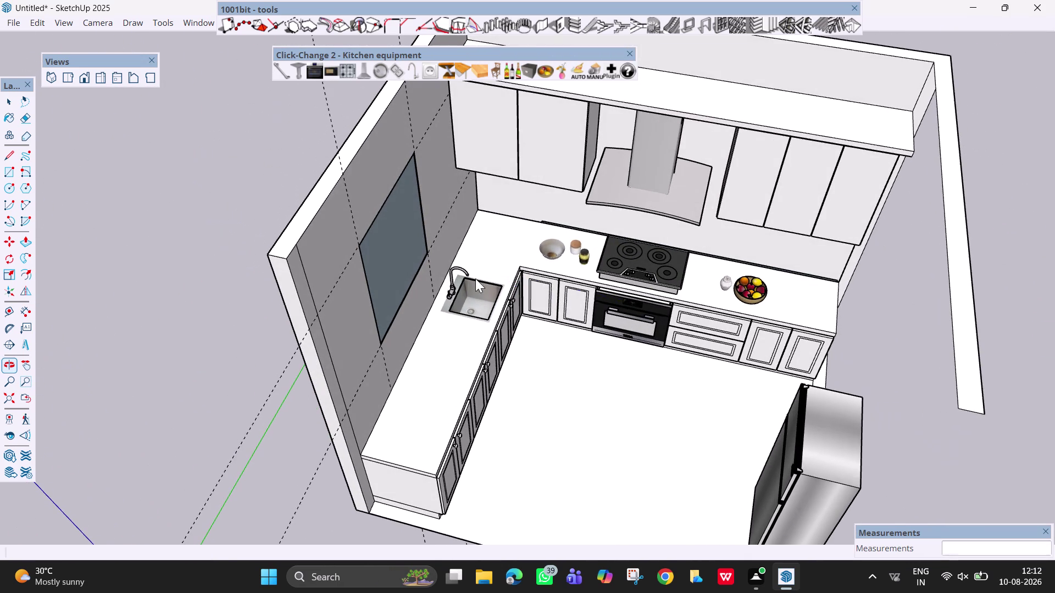
key(Escape)
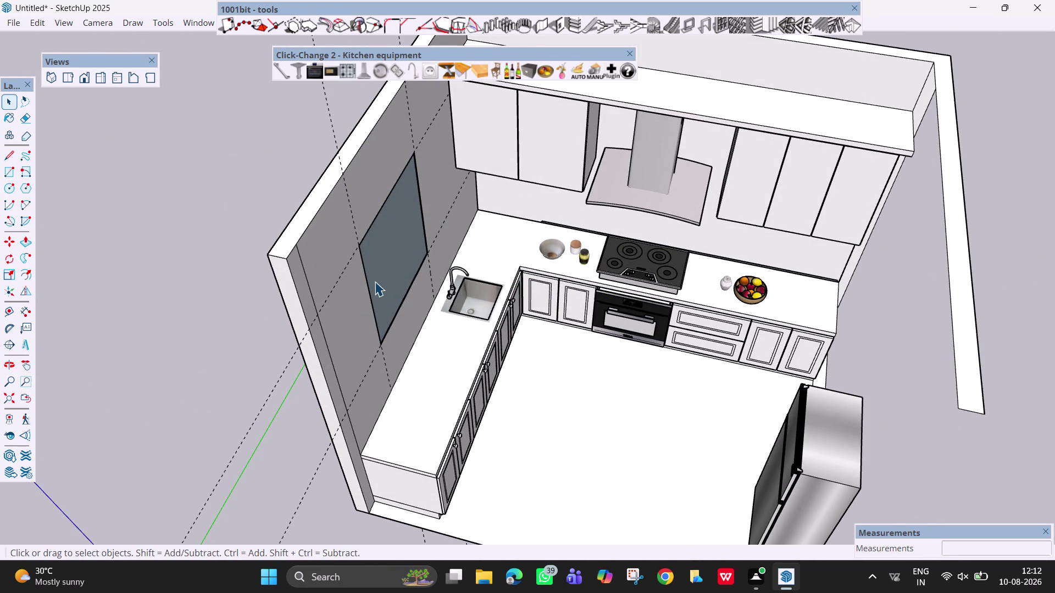
scroll(down, 3)
middle_drag(375, 282, 411, 315)
scroll(up, 3)
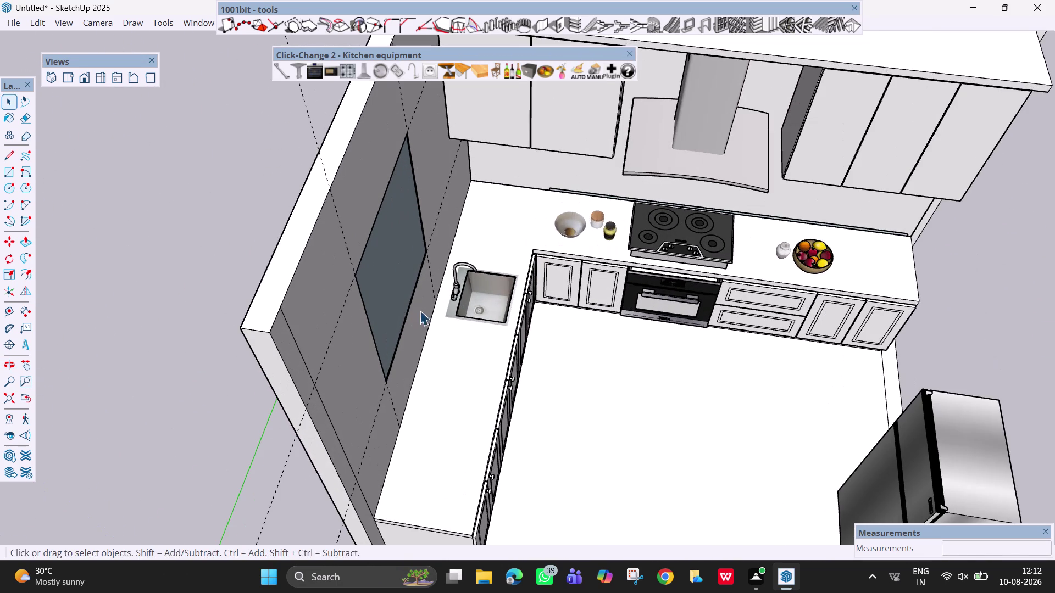
middle_drag(419, 314, 295, 275)
click(372, 308)
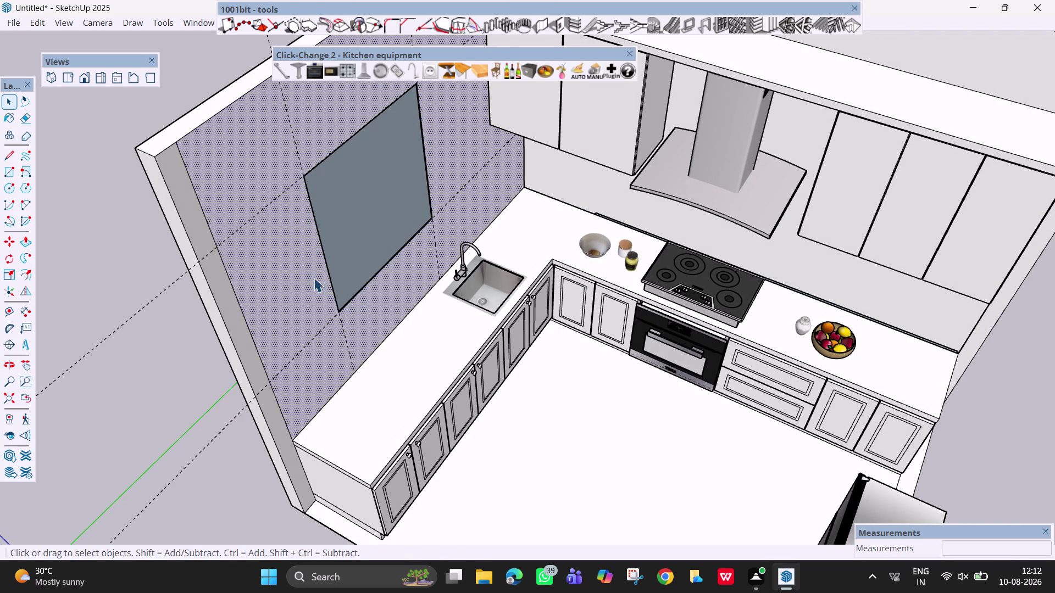
right_click(302, 269)
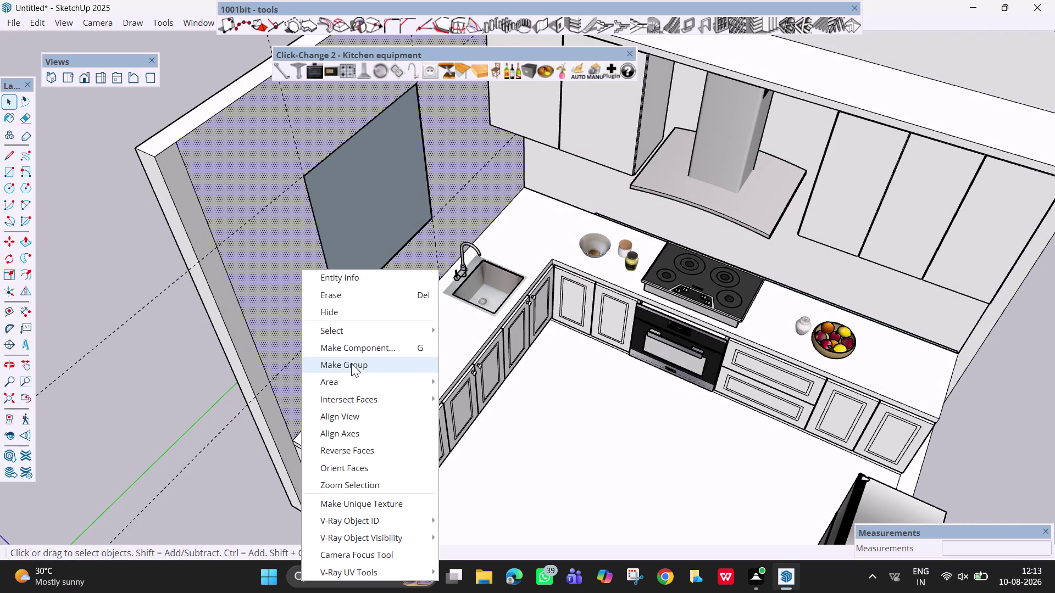
Select the wall's outer face and the window rectangle, and combine them with Make Group.
click(351, 363)
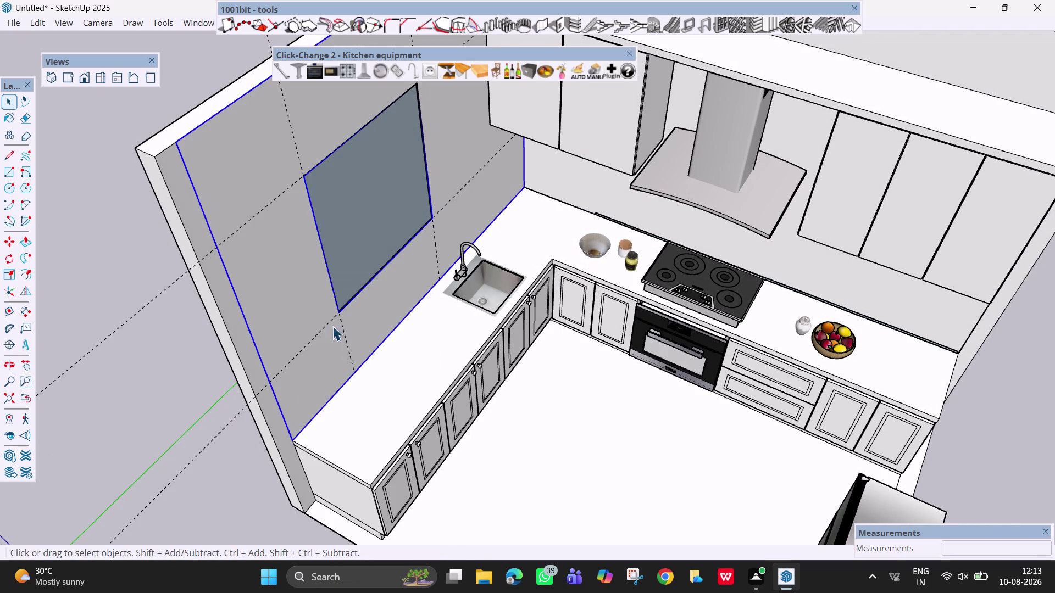
middle_drag(329, 323, 631, 351)
click(495, 367)
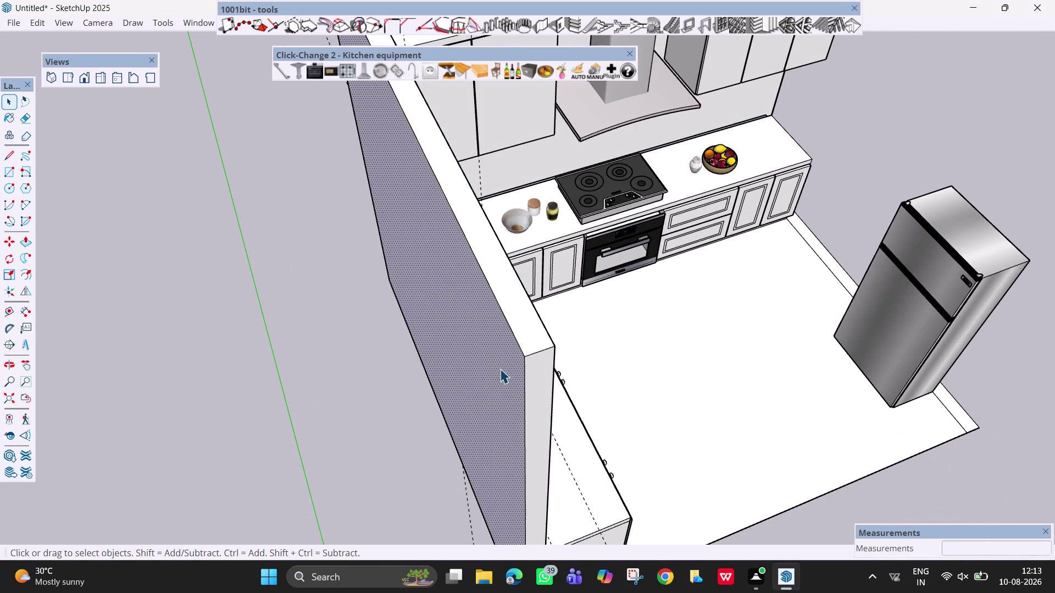
click(537, 367)
middle_drag(548, 356, 396, 396)
click(383, 393)
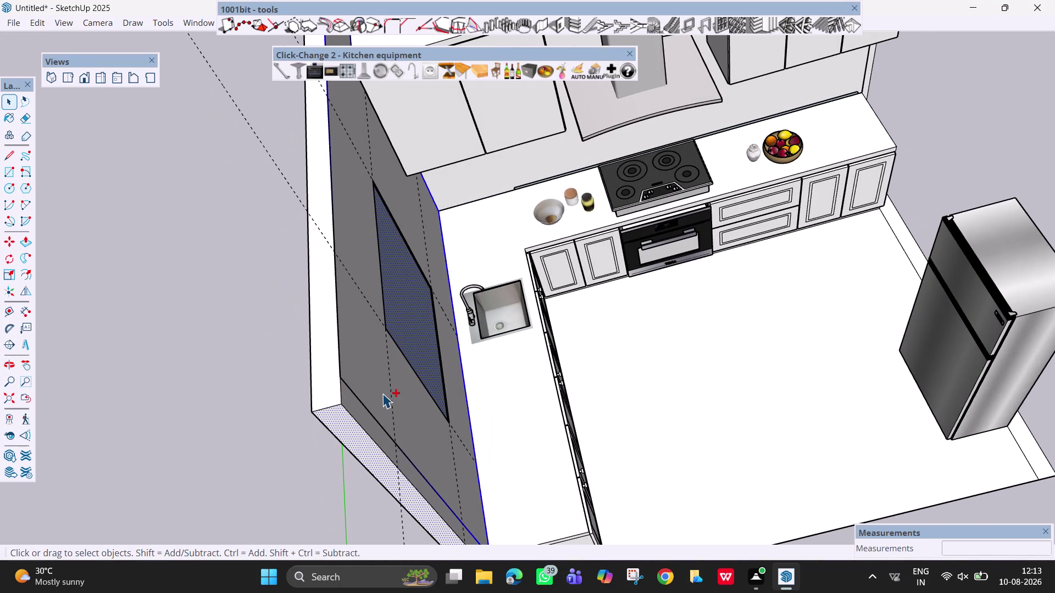
right_click(382, 393)
click(443, 265)
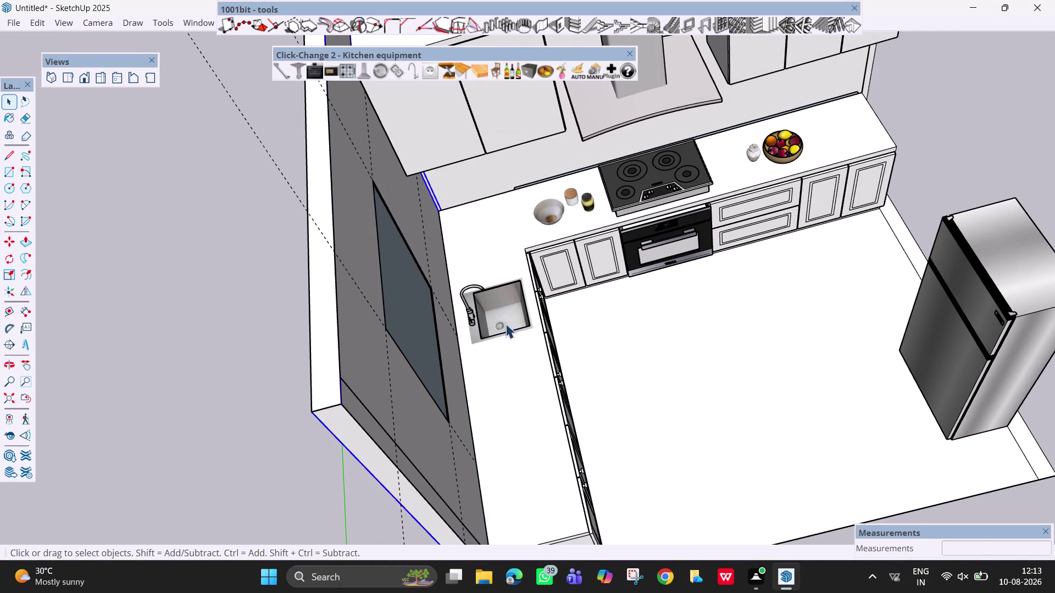
middle_drag(503, 348, 322, 325)
Open the wall group for editing and test opening points on the window rectangle, then cancel.
right_click(367, 235)
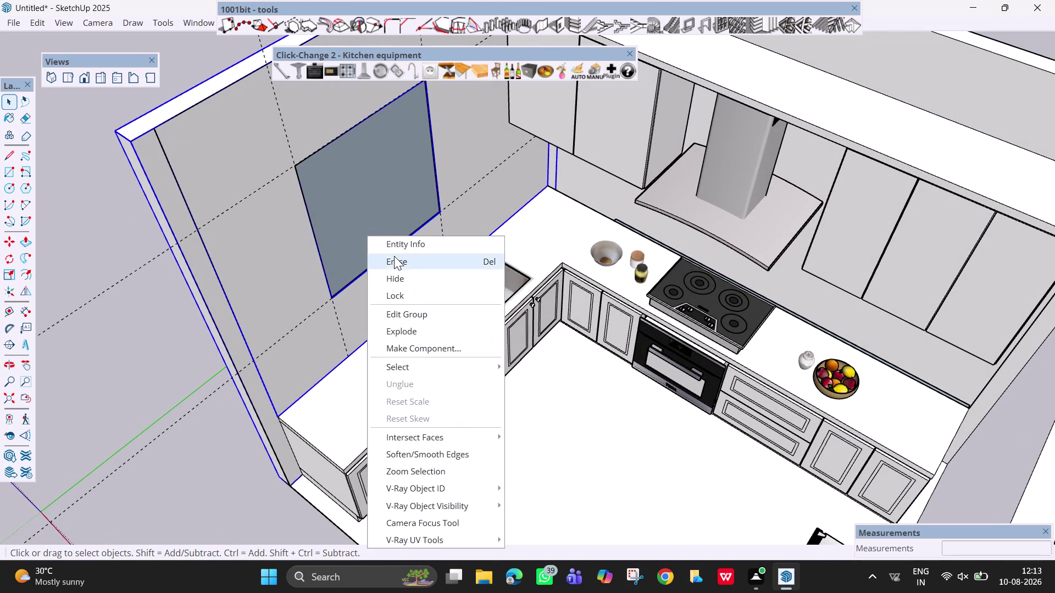
click(408, 317)
middle_drag(361, 258, 298, 250)
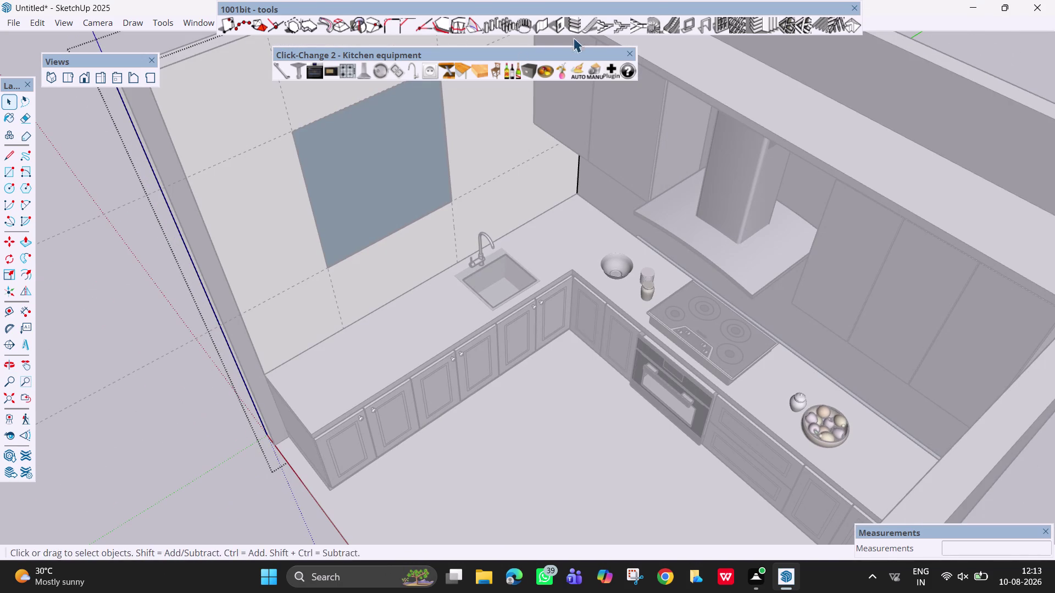
click(558, 26)
click(139, 337)
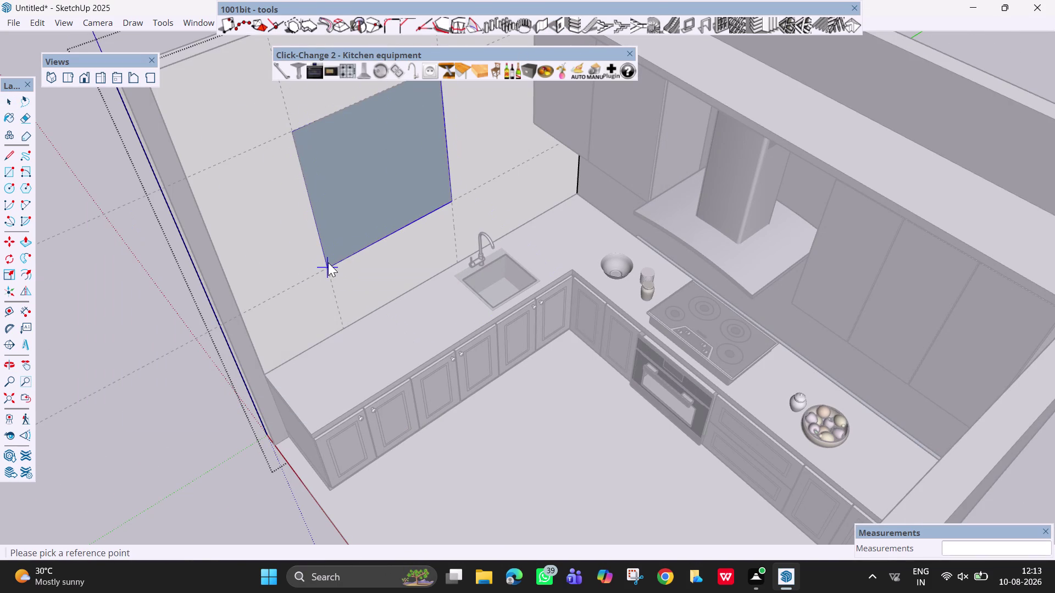
double_click(328, 263)
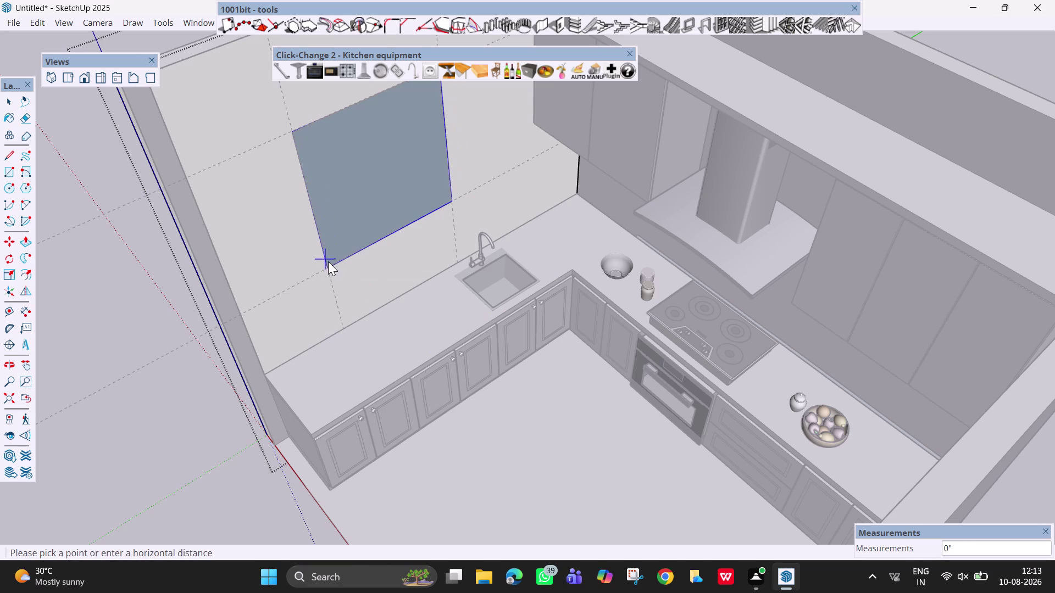
double_click(329, 264)
scroll(down, 3)
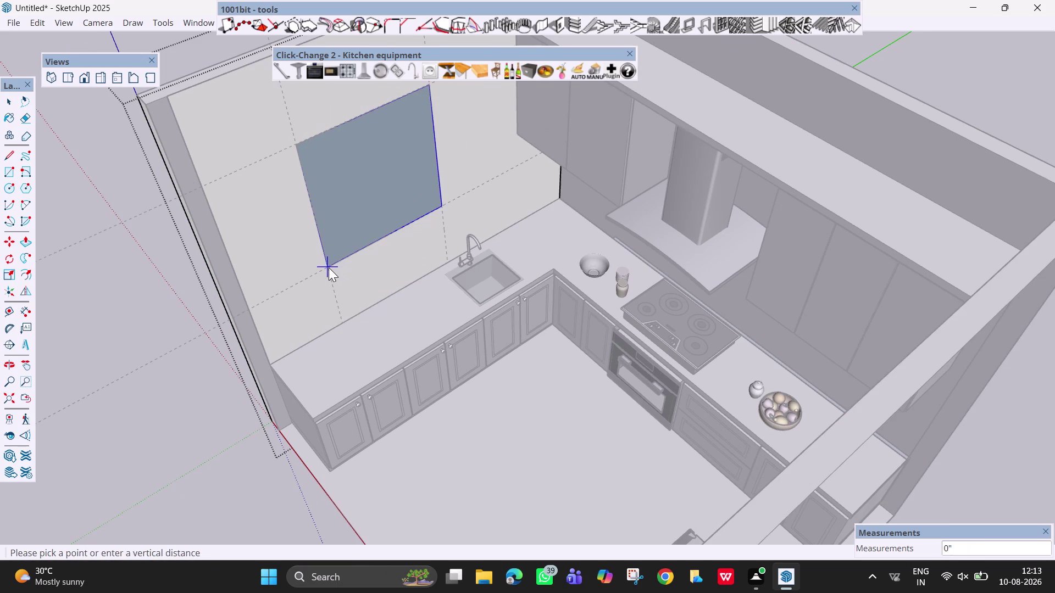
double_click(329, 268)
key(Escape)
scroll(down, 3)
Leave the wall group, then reselect it and use its context menu on the sink wall.
right_click(312, 274)
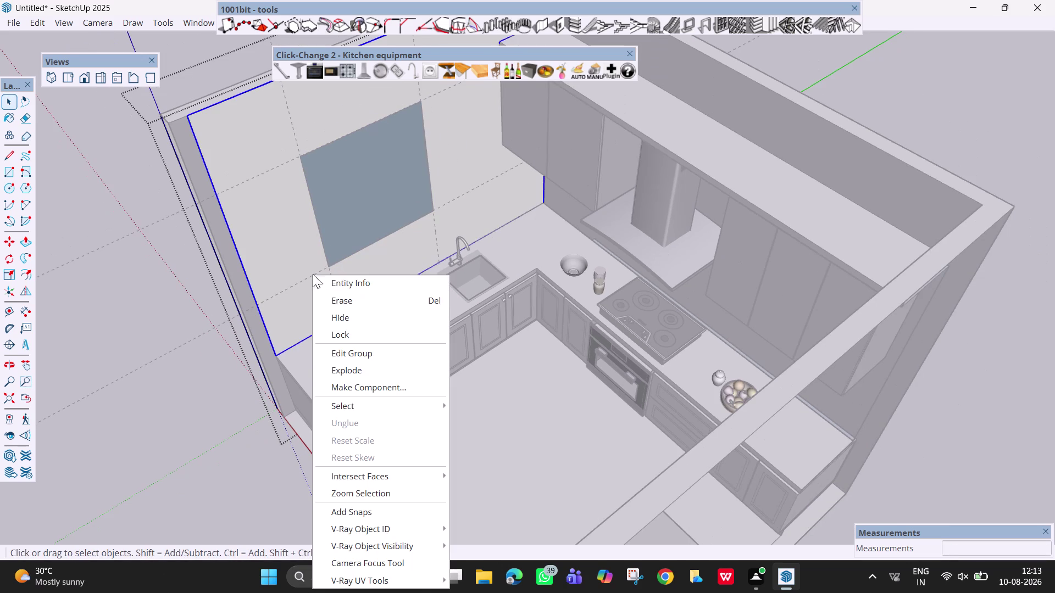
click(354, 371)
middle_drag(312, 284, 415, 361)
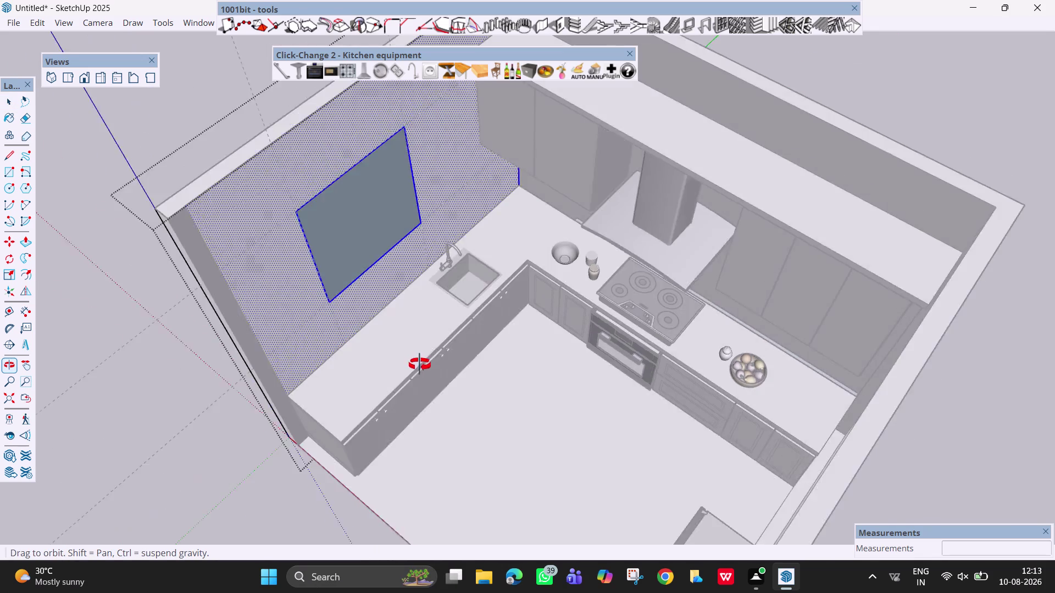
middle_drag(416, 362, 671, 353)
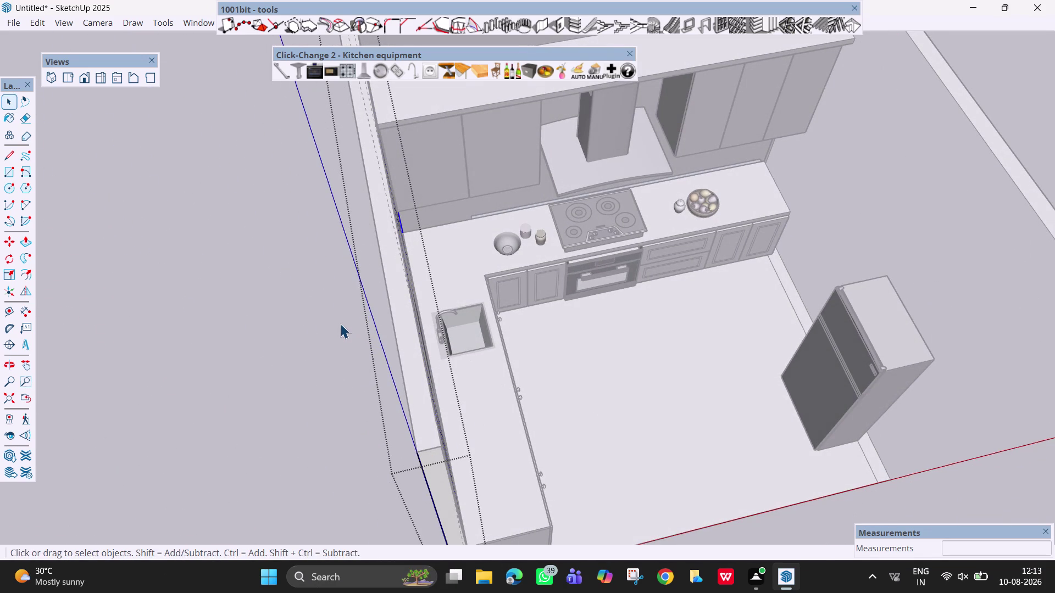
click(336, 319)
middle_drag(465, 409, 312, 261)
click(329, 268)
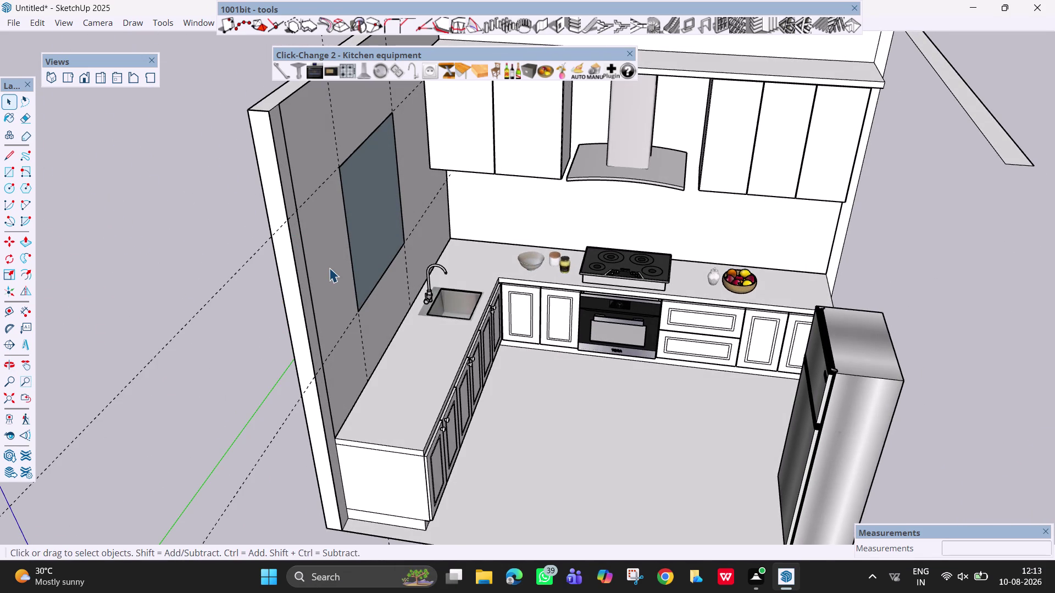
right_click(329, 268)
click(369, 356)
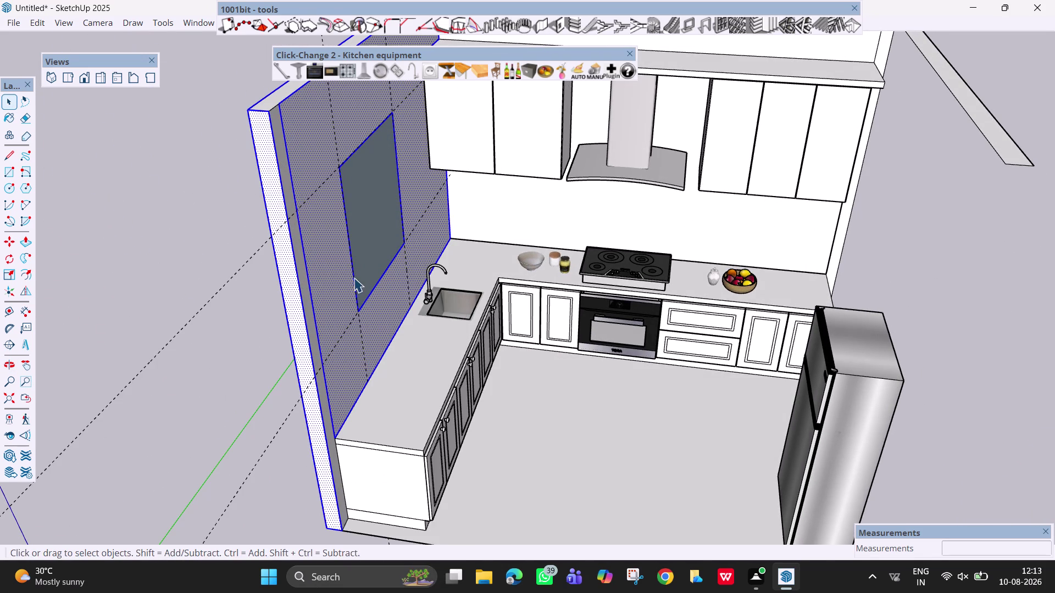
middle_drag(374, 258, 140, 324)
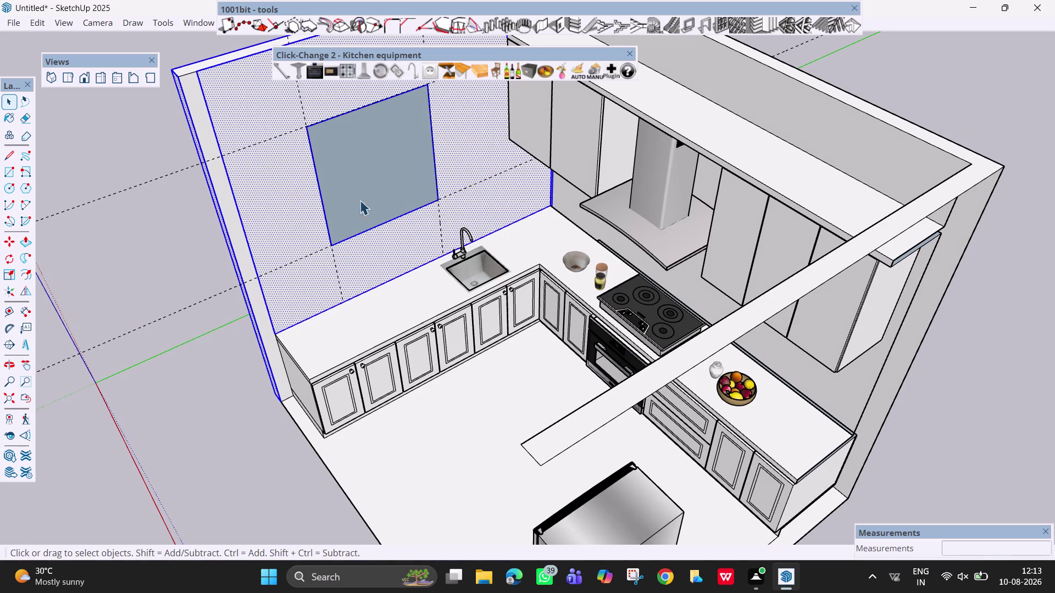
click(557, 24)
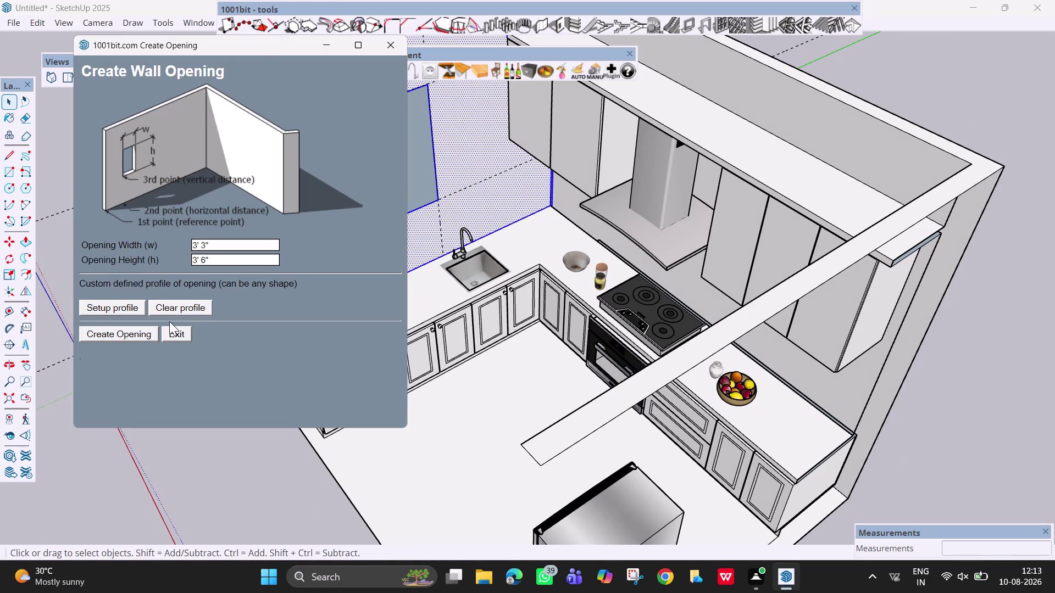
click(150, 337)
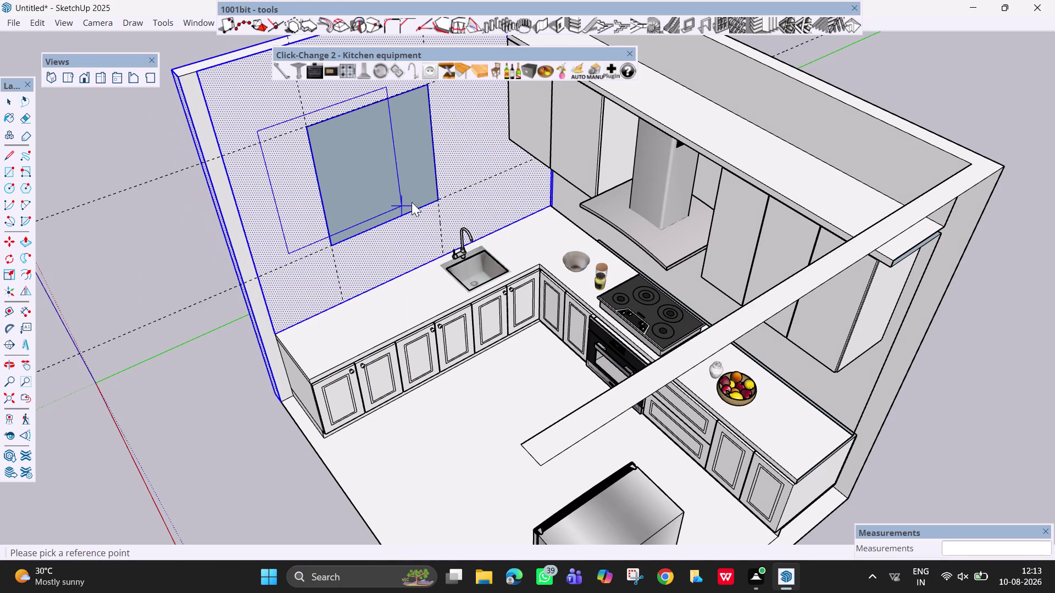
double_click(433, 199)
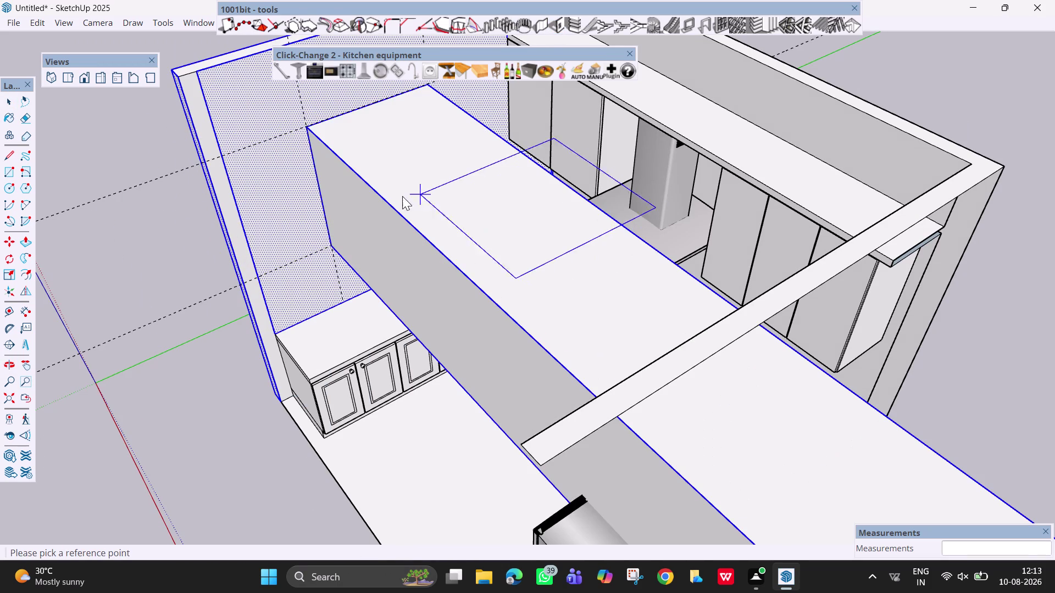
scroll(down, 3)
scroll(down, 3)
middle_drag(400, 197, 578, 235)
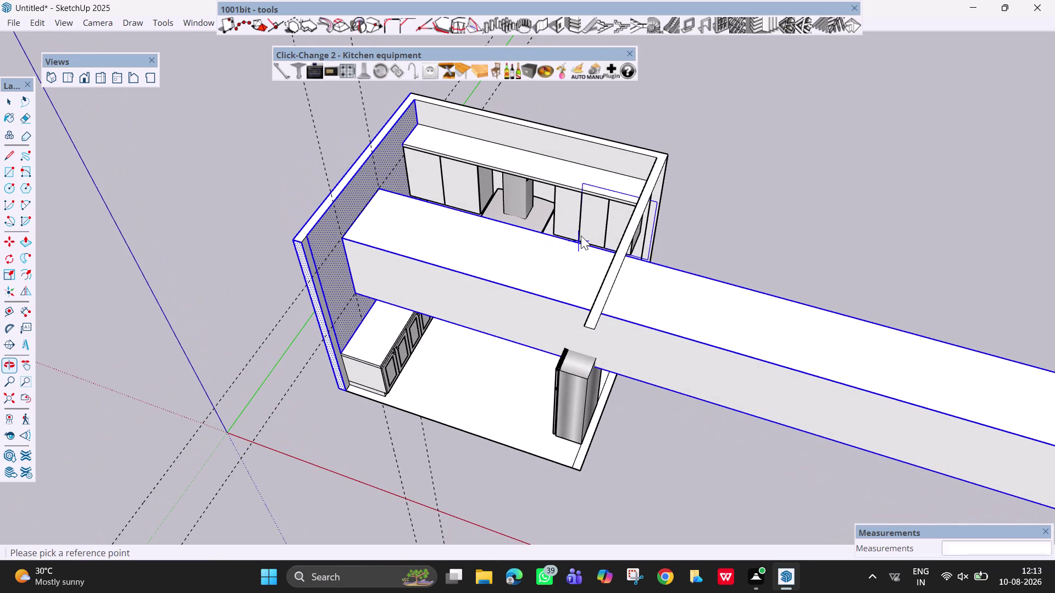
key(ctrl+z)
key(Escape)
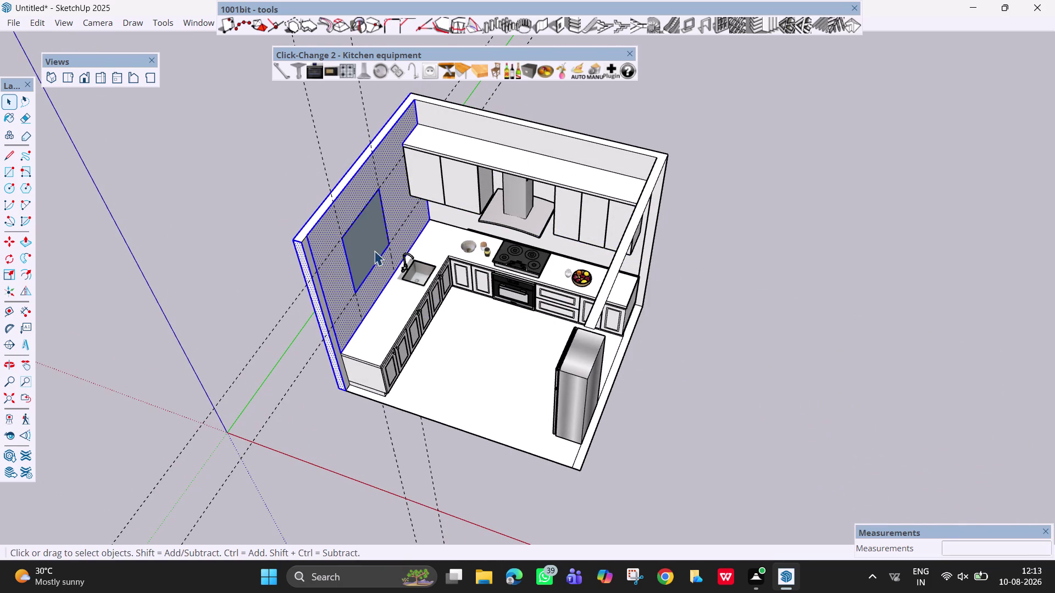
scroll(up, 3)
middle_drag(373, 240, 667, 214)
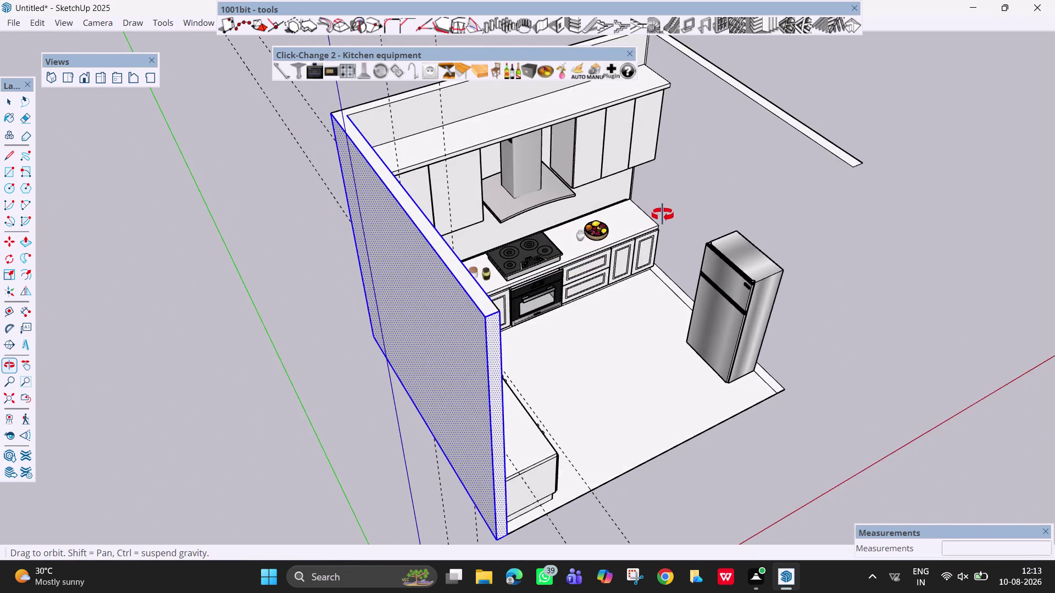
Try several times to push the window rectangle into the wall, cancelling each attempt.
middle_drag(668, 214, 338, 286)
key(p)
click(372, 248)
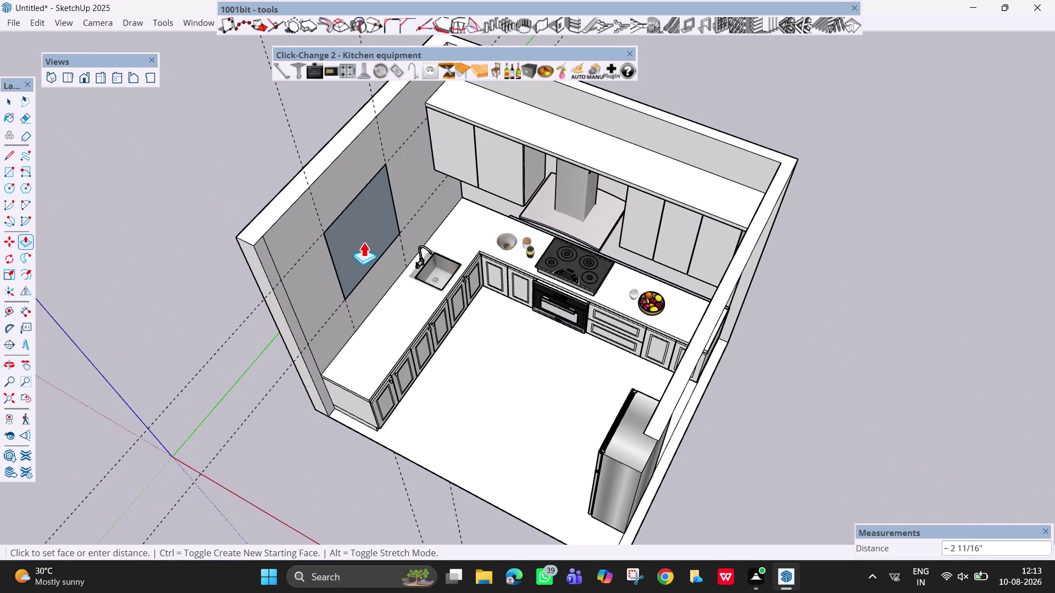
key(Escape)
scroll(up, 3)
key(space)
click(354, 236)
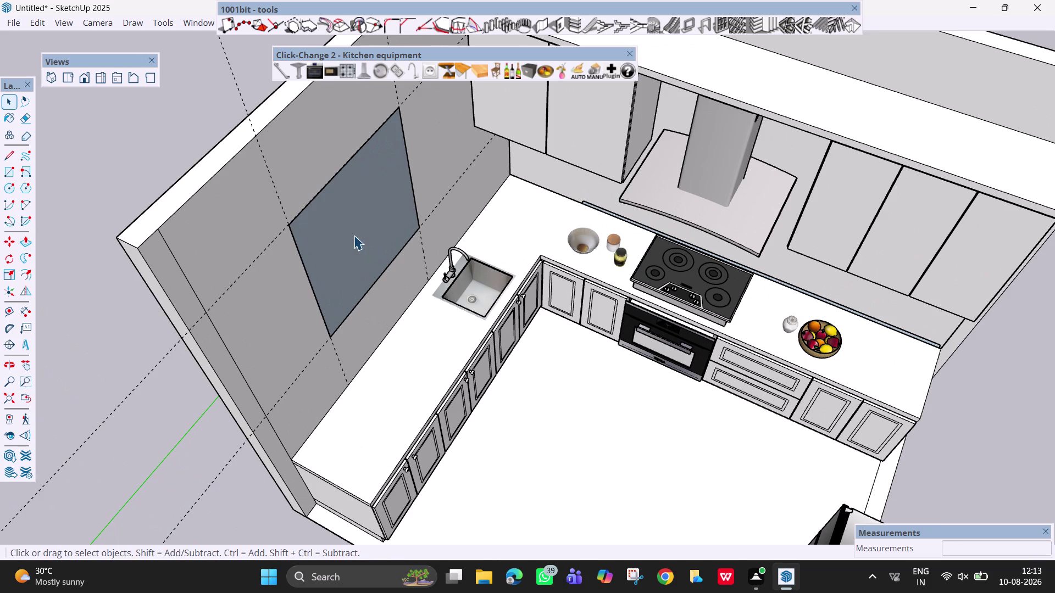
key(p)
click(354, 236)
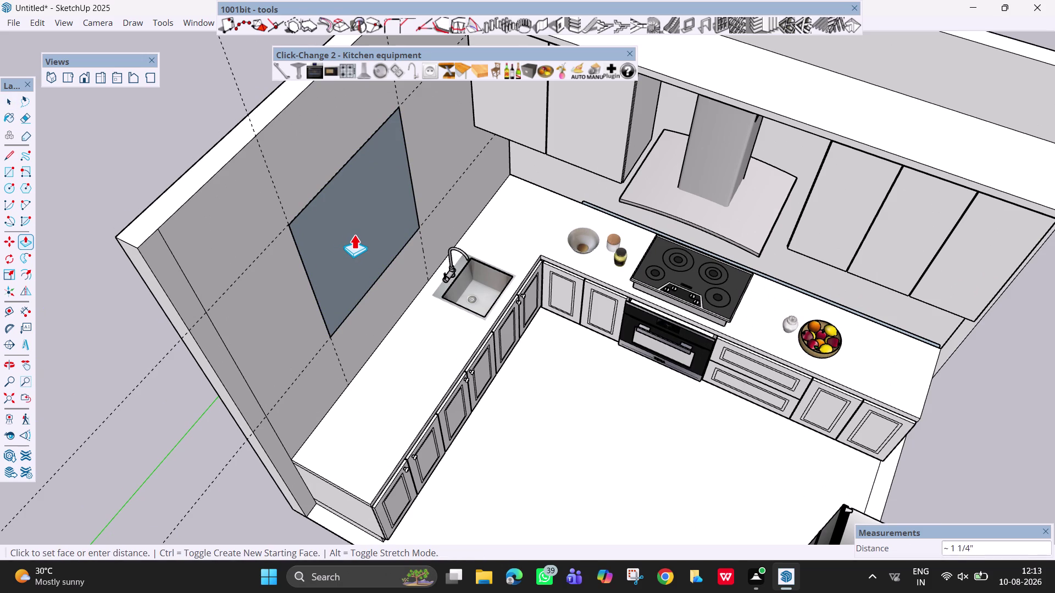
key(Escape)
key(space)
click(353, 234)
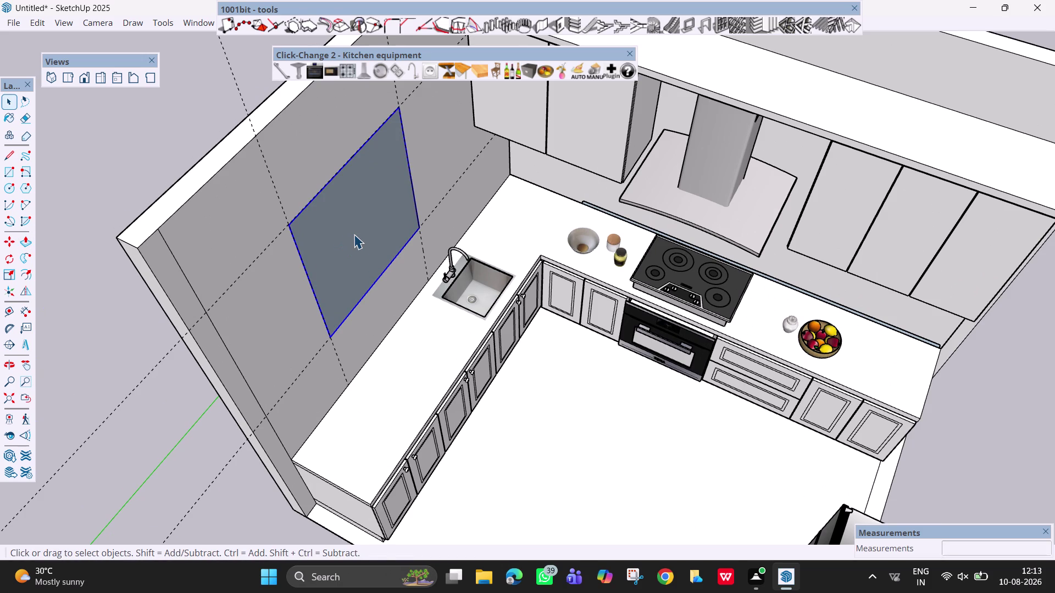
key(p)
click(354, 234)
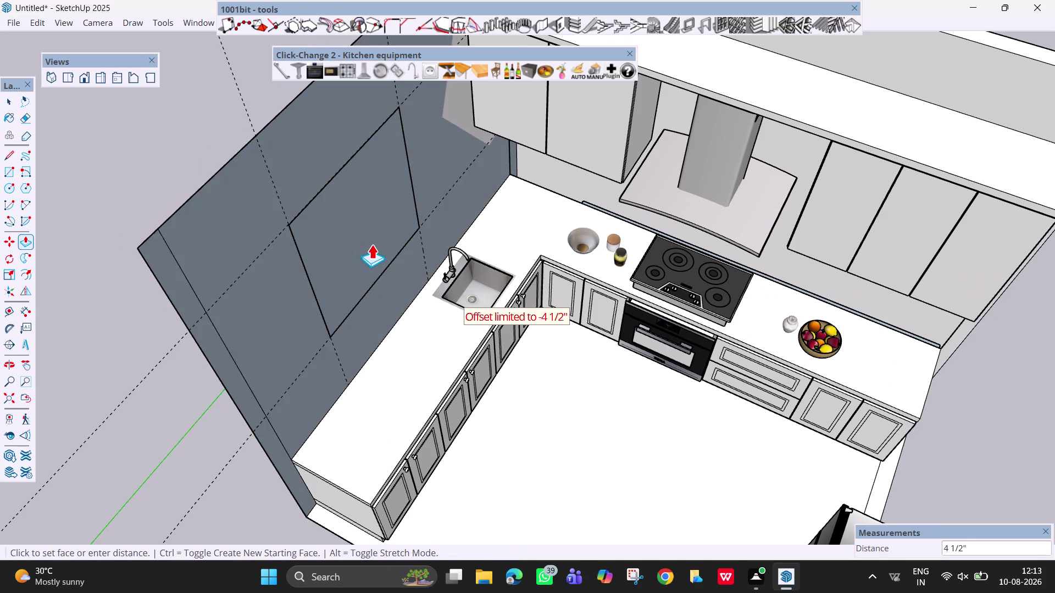
key(Escape)
key(Escape)
key(Escape)
key(Escape)
key(space)
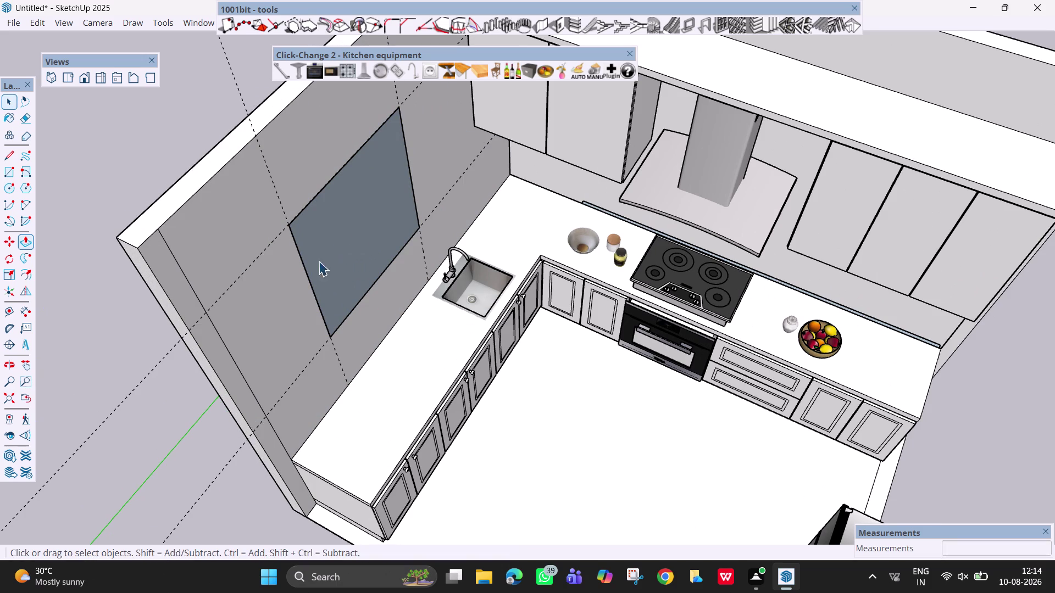
Reverse the window face's orientation and push it 4.5 inches into the wall.
middle_drag(218, 344, 521, 348)
click(469, 351)
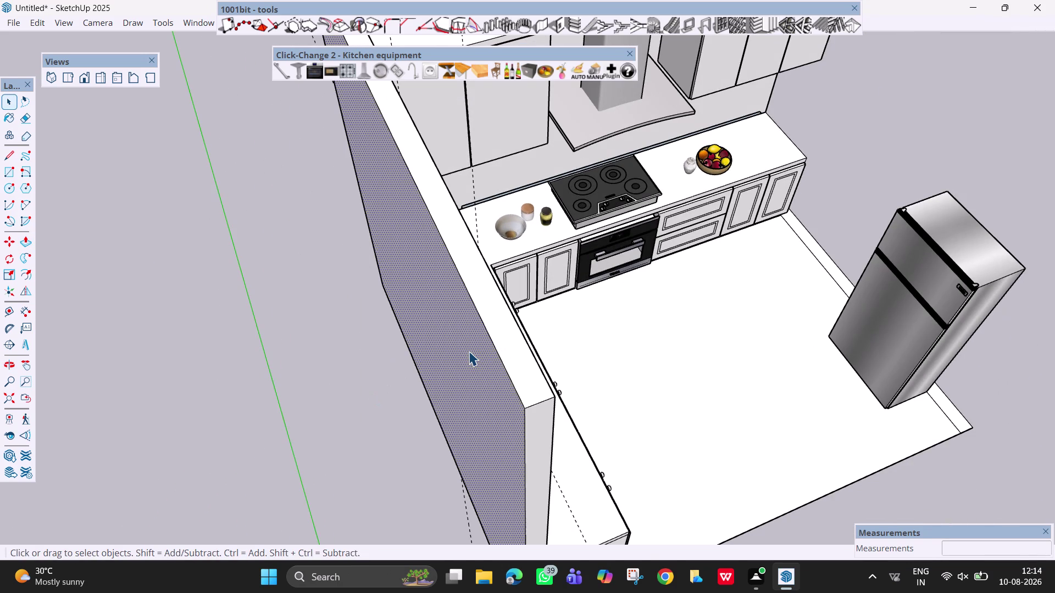
middle_drag(511, 332, 182, 333)
click(359, 241)
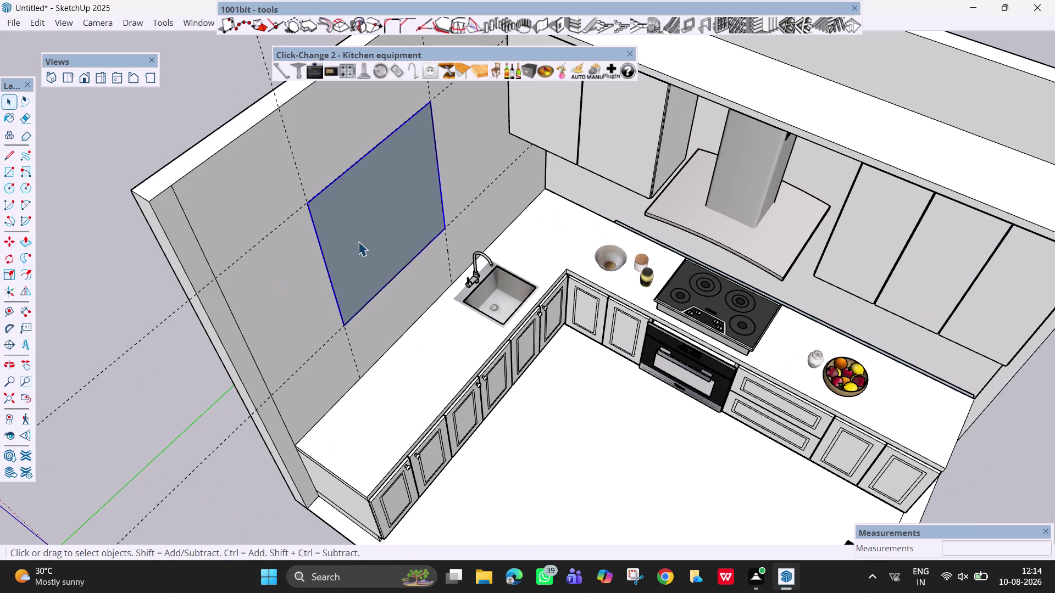
right_click(358, 242)
click(429, 335)
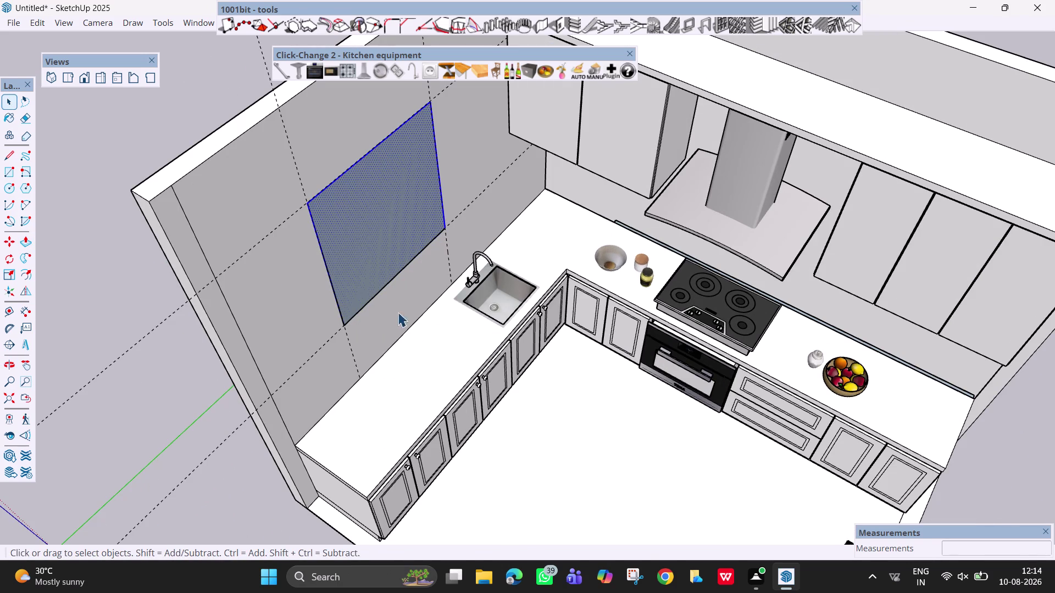
key(p)
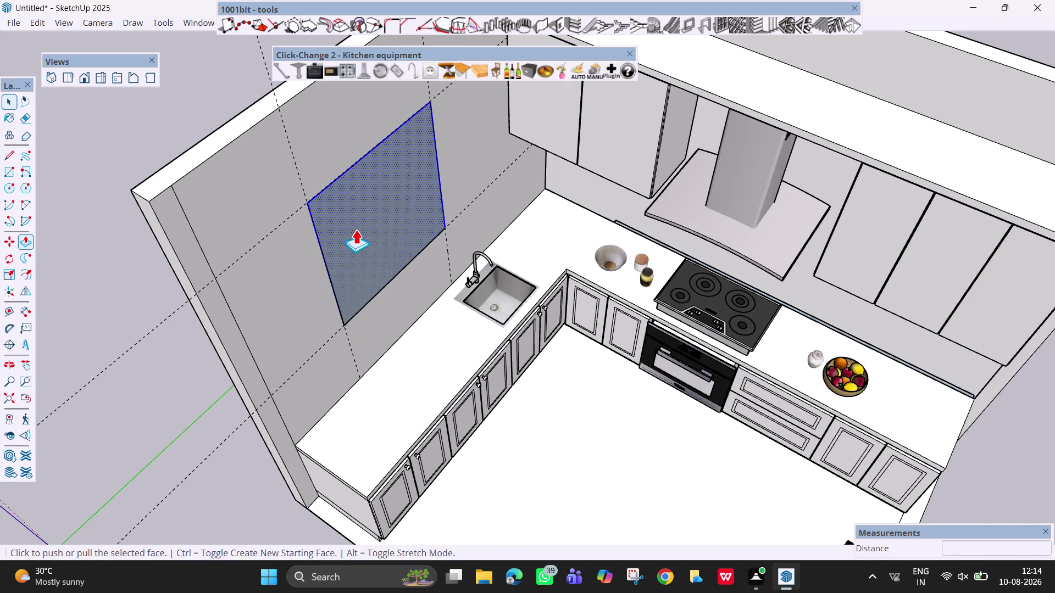
click(356, 229)
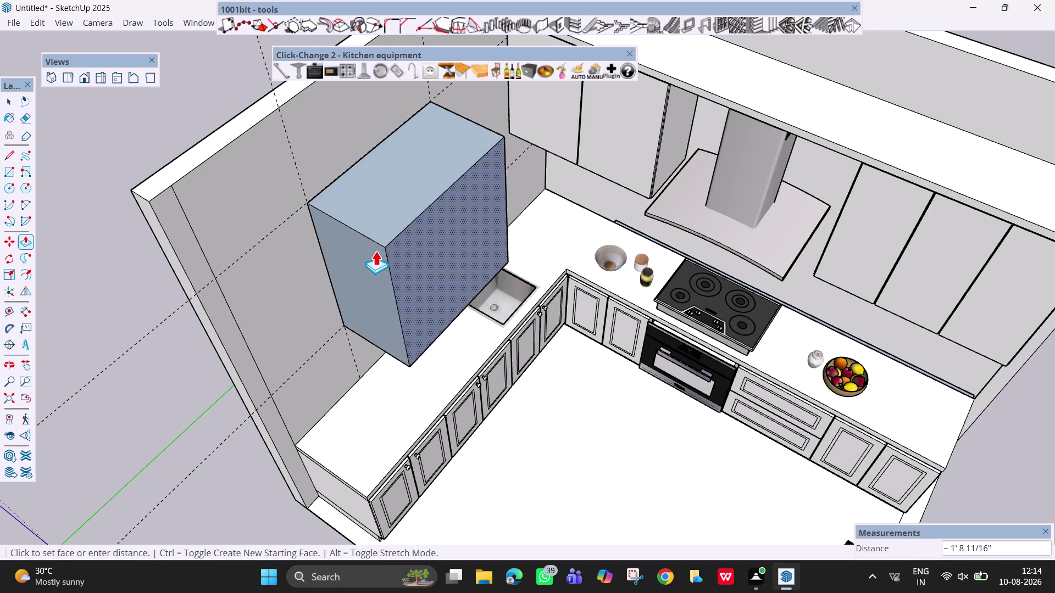
middle_drag(294, 193, 442, 270)
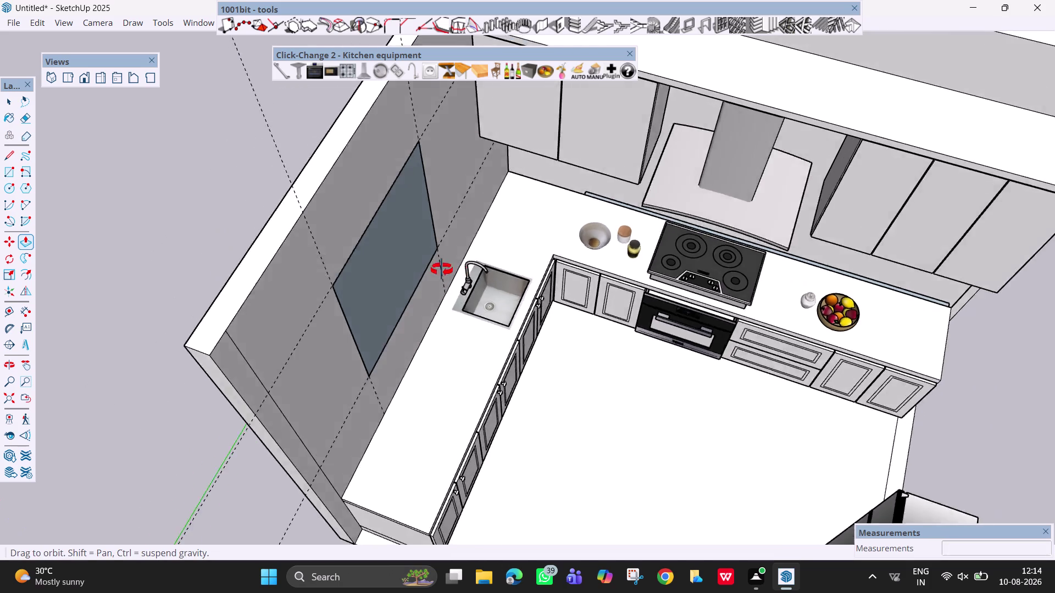
middle_drag(441, 269, 401, 250)
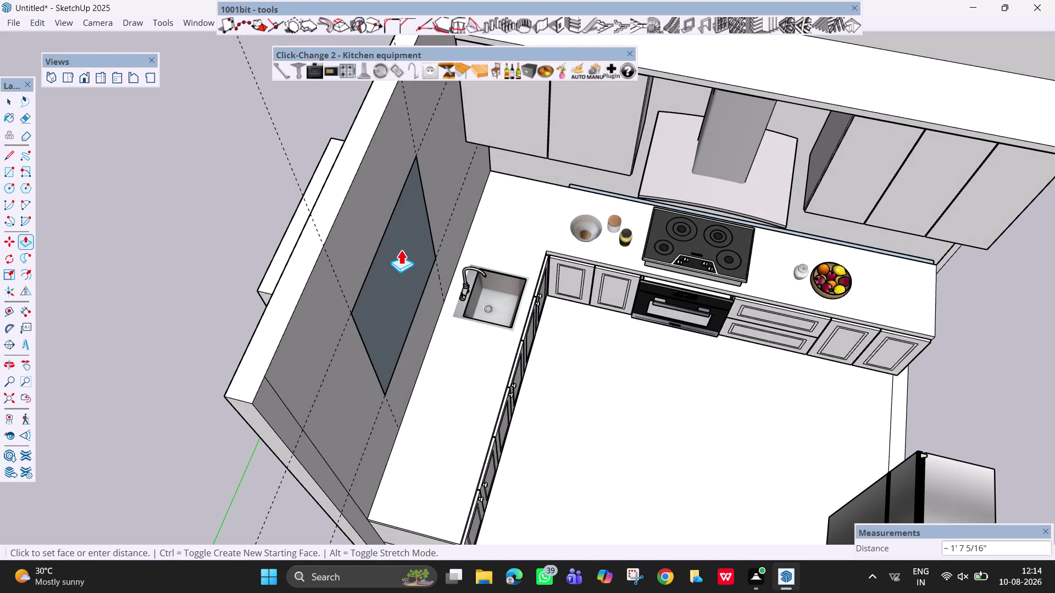
text(4.5)
key(Return)
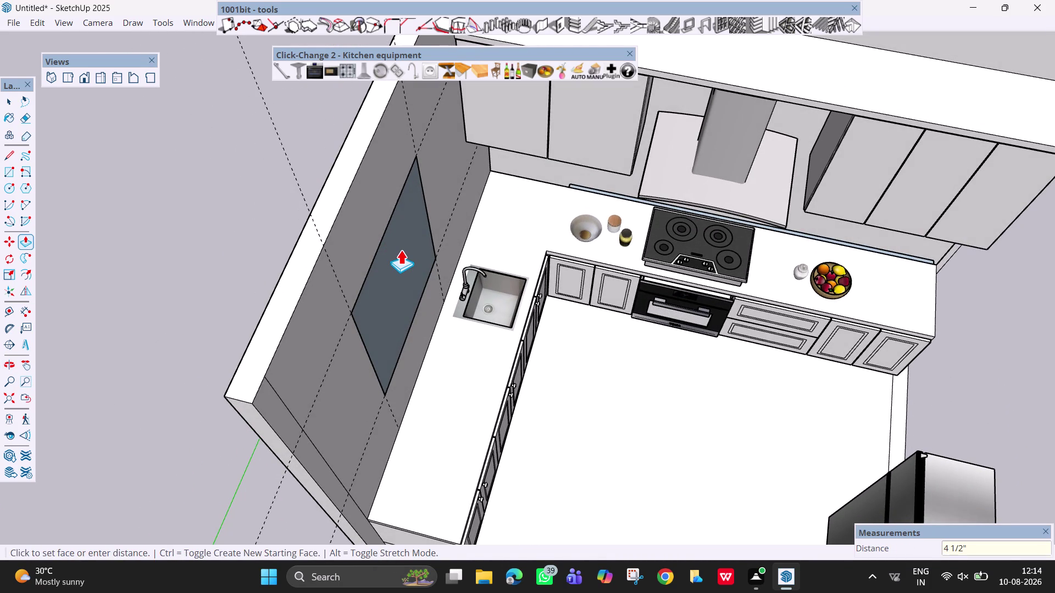
Delete the three leftover faces in the recess to open the window through the wall.
middle_drag(394, 278, 275, 137)
scroll(up, 3)
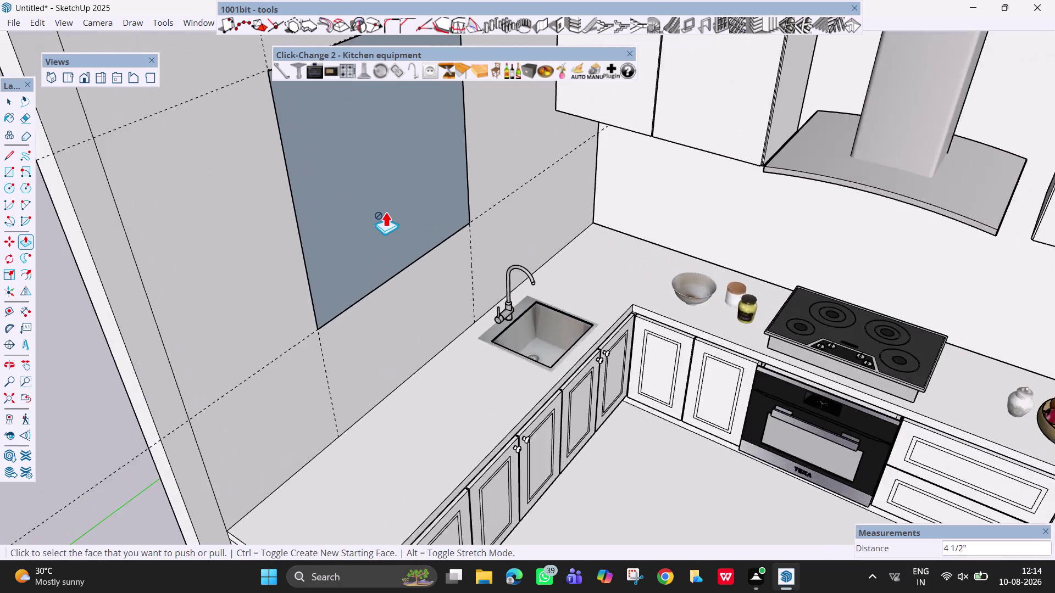
scroll(up, 3)
scroll(down, 3)
middle_drag(421, 249, 490, 293)
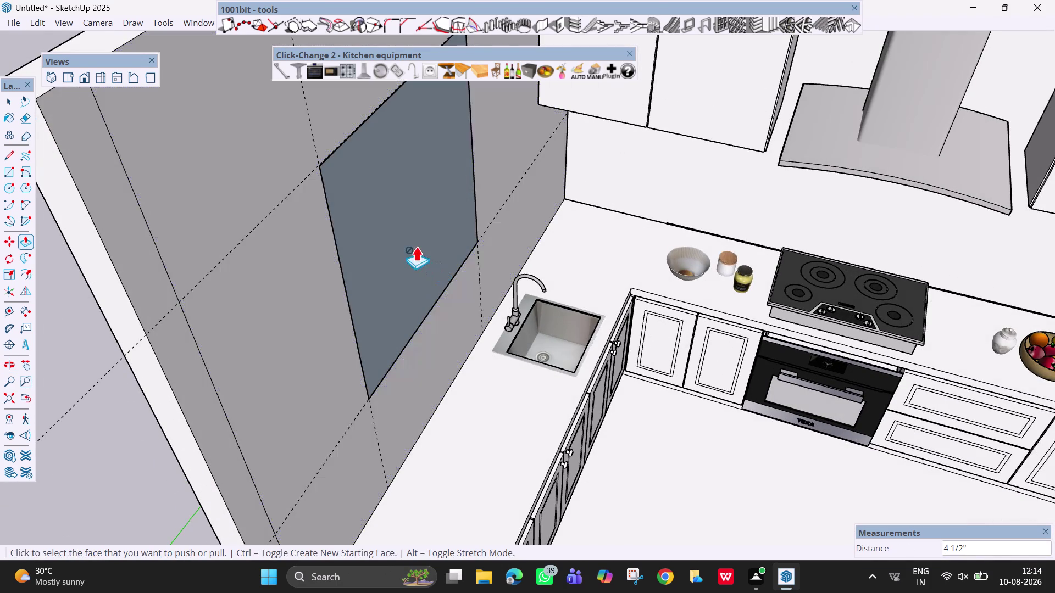
key(space)
click(416, 247)
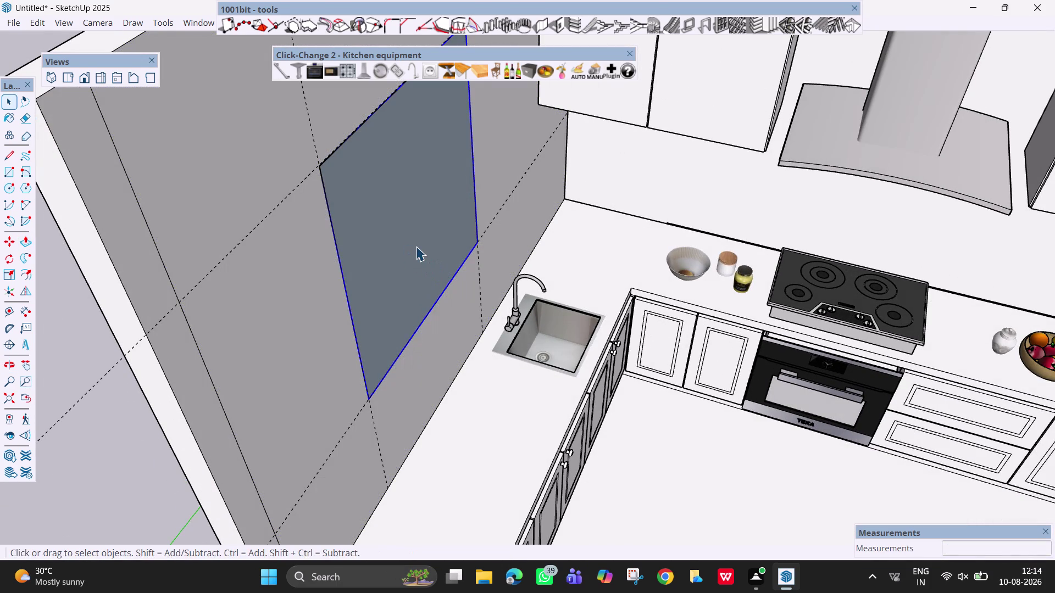
key(Delete)
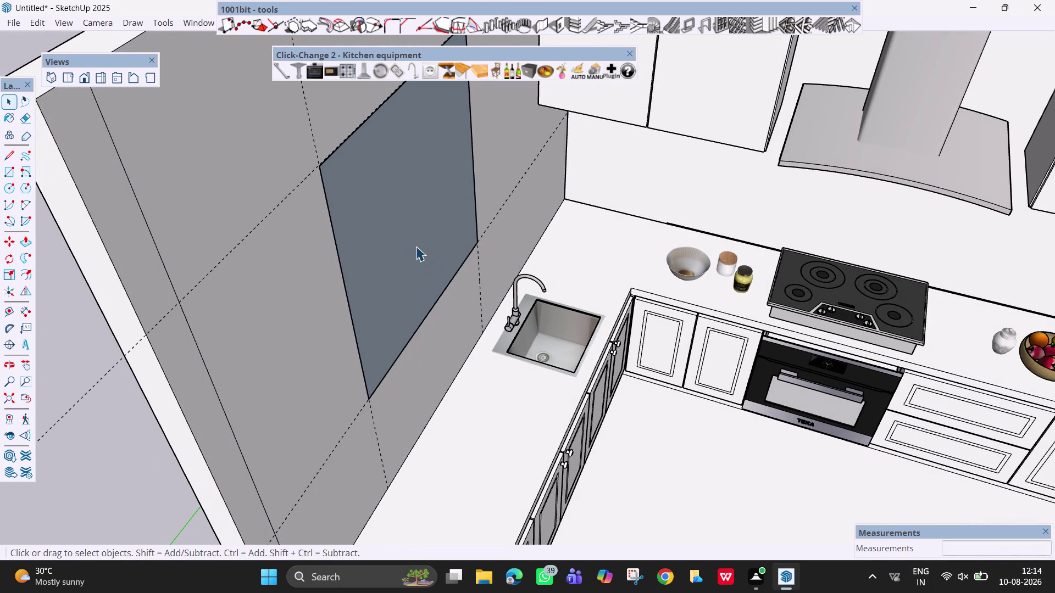
click(416, 246)
key(Delete)
click(416, 246)
key(Delete)
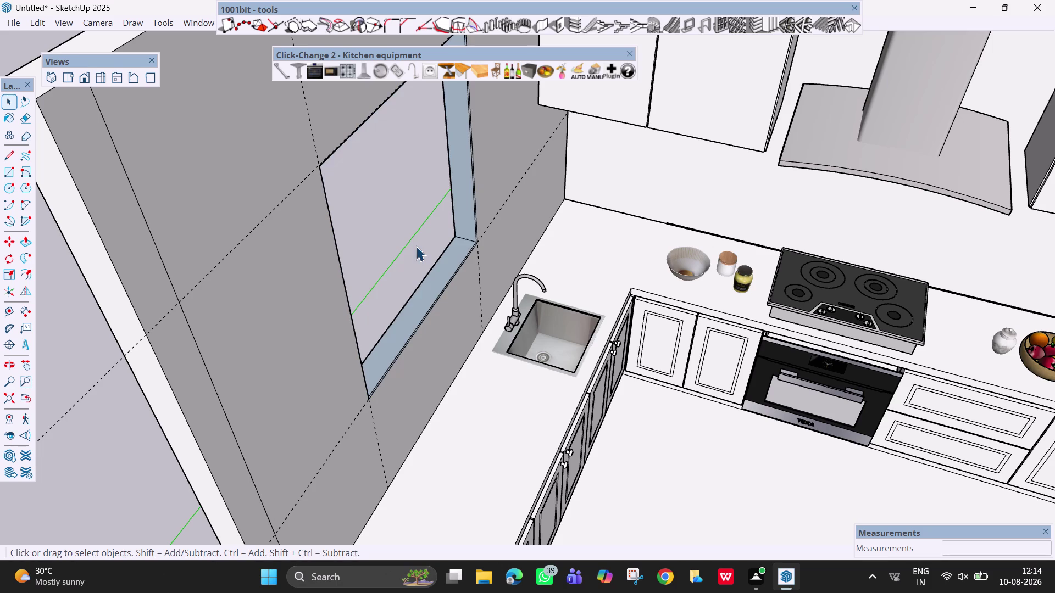
scroll(down, 3)
middle_drag(423, 252, 786, 251)
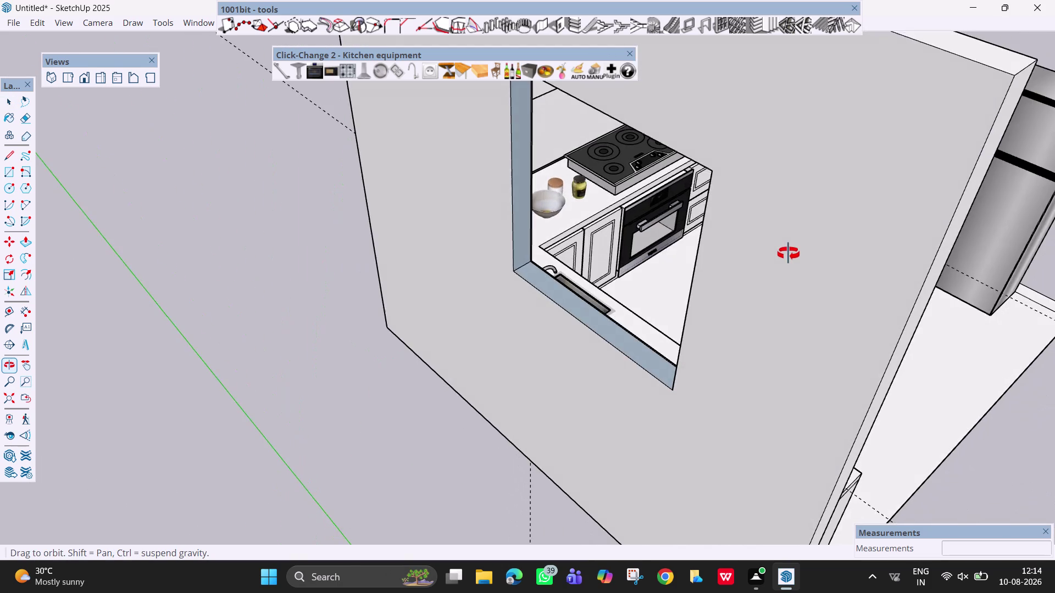
middle_drag(787, 250, 330, 233)
scroll(up, 3)
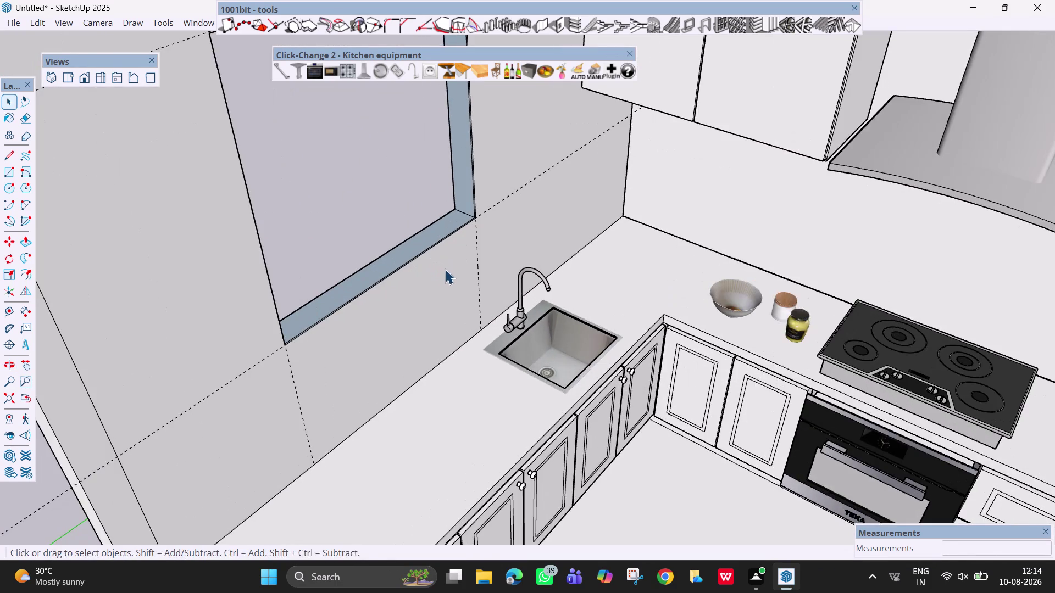
Start a rectangle with its first corner at one corner of the window opening.
middle_drag(445, 269, 454, 323)
scroll(down, 3)
key(r)
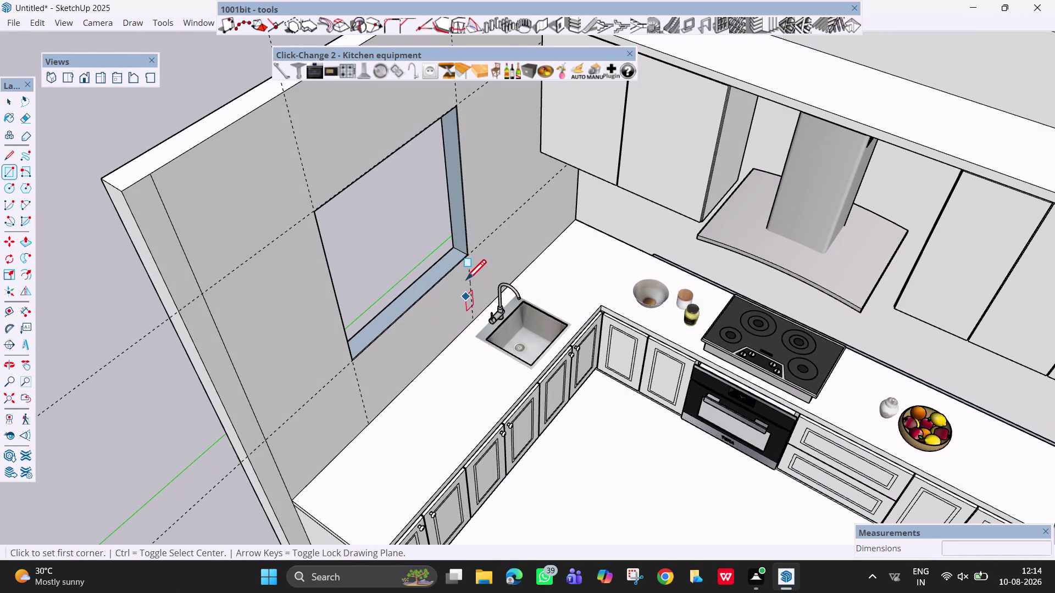
scroll(up, 3)
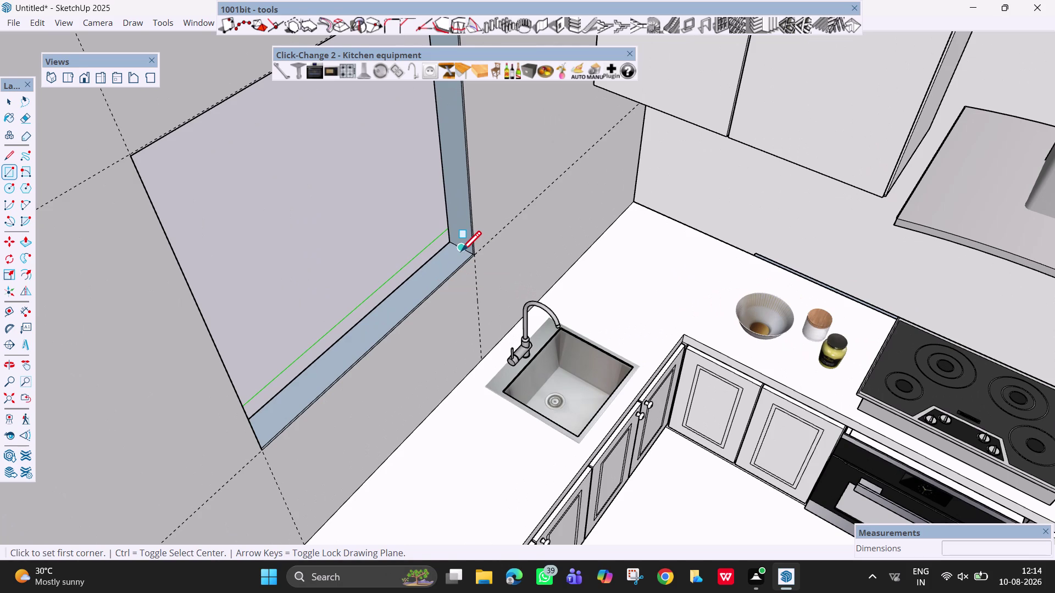
click(460, 253)
scroll(down, 3)
middle_drag(141, 251, 16, 210)
scroll(down, 3)
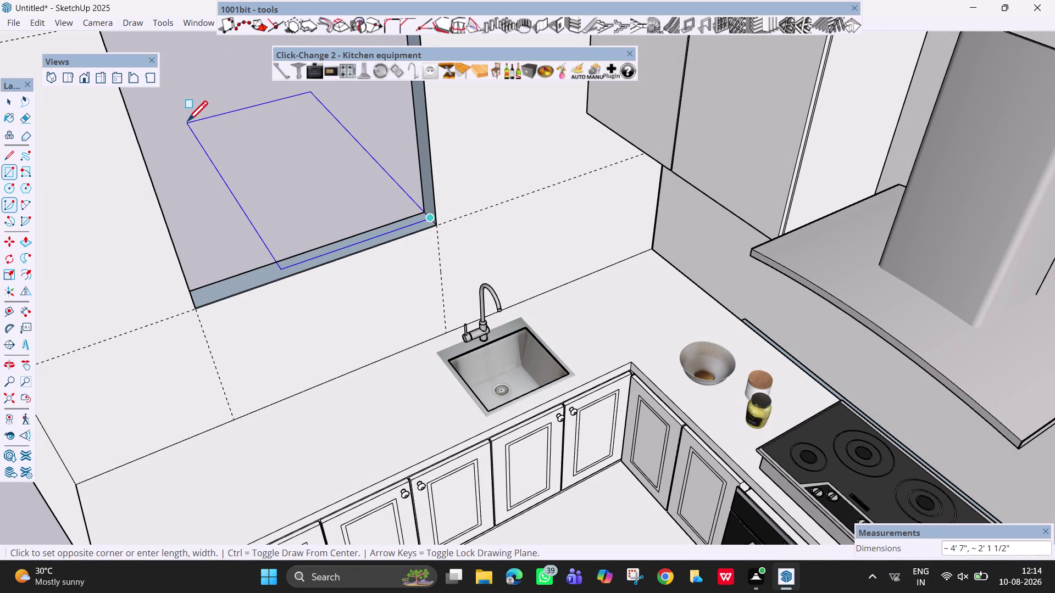
key(Right)
scroll(down, 3)
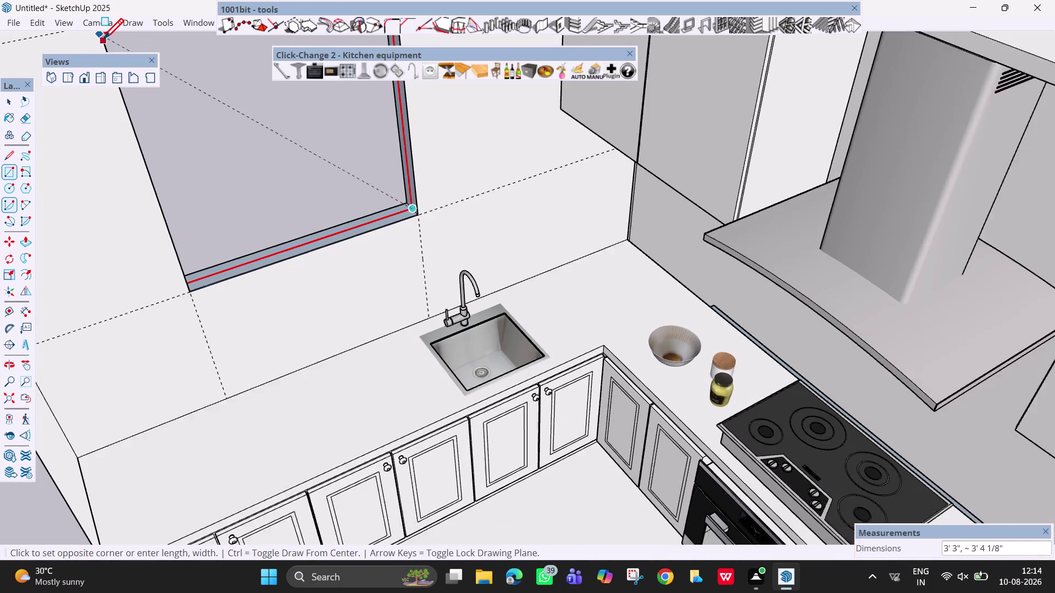
scroll(down, 3)
scroll(down, 3)
scroll(down, 3)
Orbit to the opening's opposite top corner and finish the 3'3" by 3'6" pane.
middle_drag(104, 42, 151, 143)
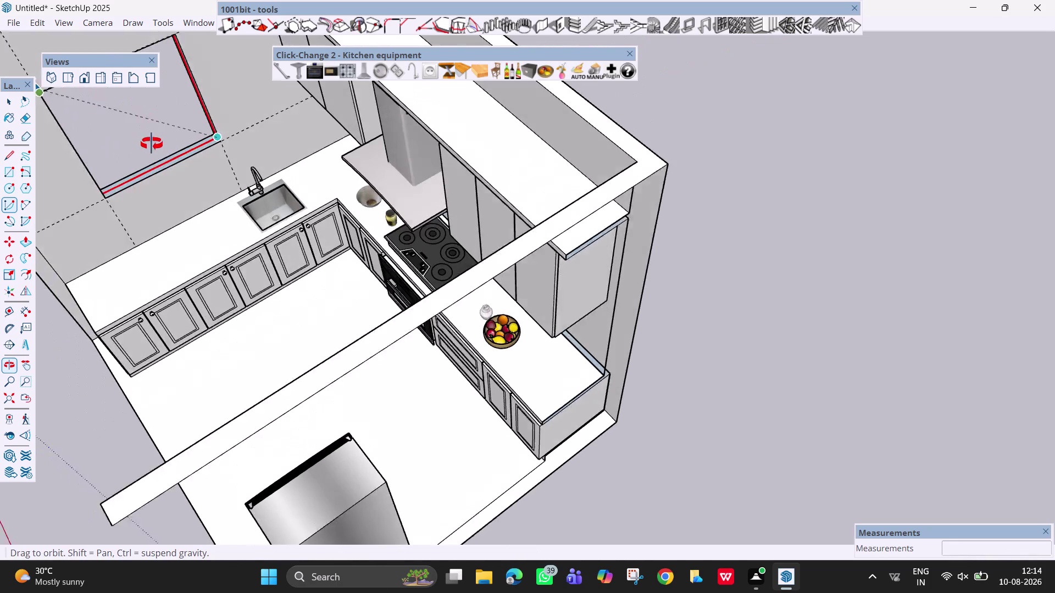
middle_drag(151, 143, 154, 152)
middle_drag(151, 152, 366, 174)
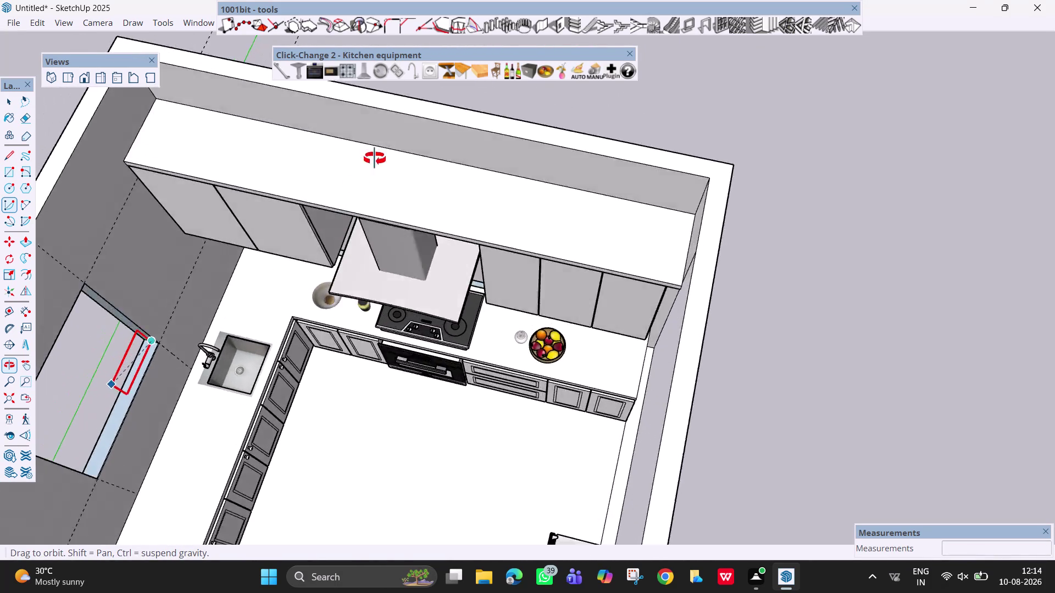
middle_drag(366, 174, 370, 103)
scroll(down, 3)
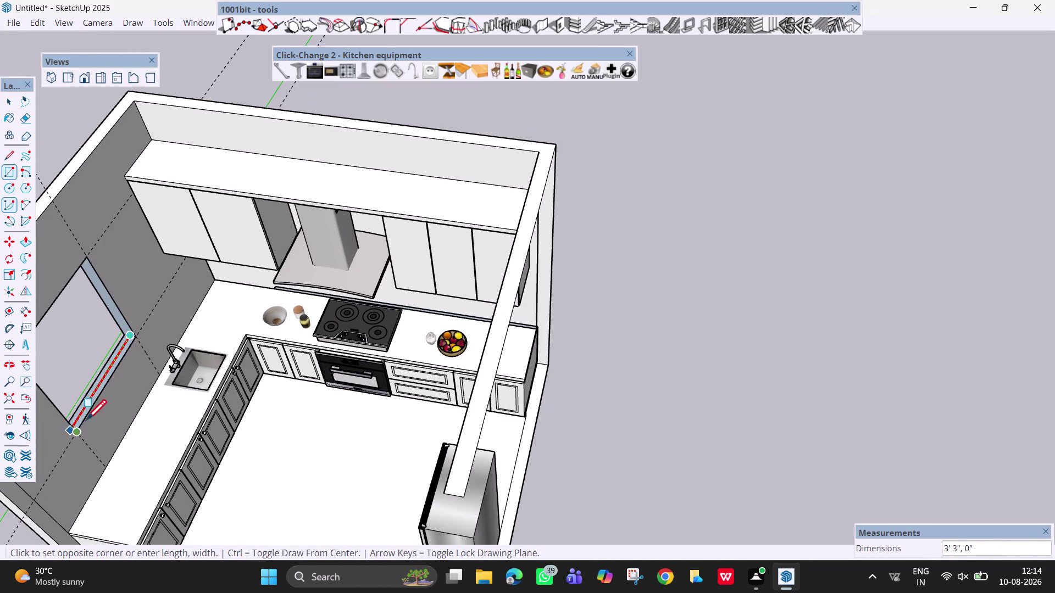
middle_drag(99, 403, 274, 182)
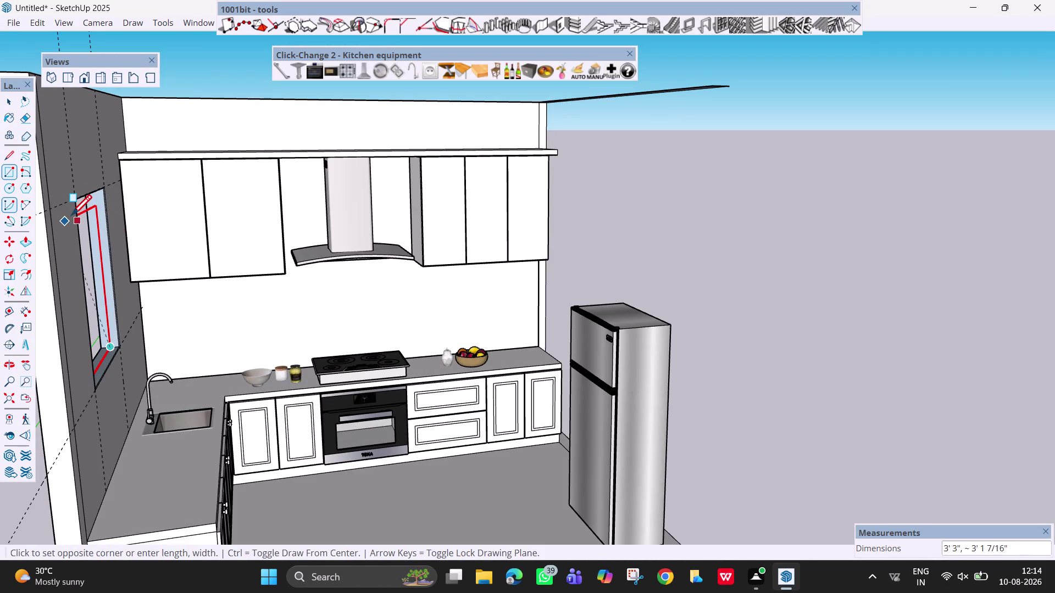
scroll(up, 3)
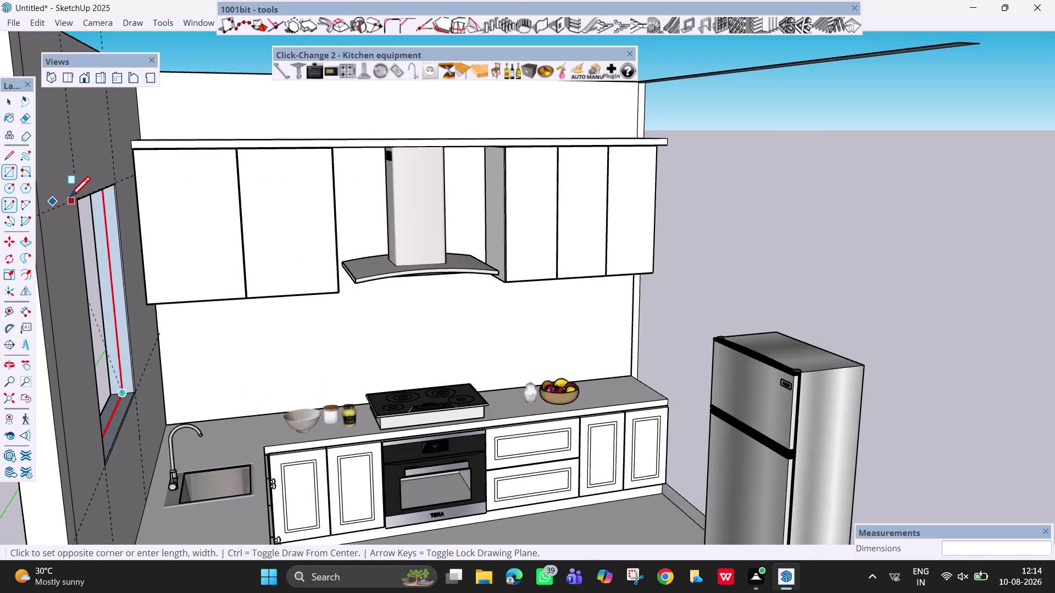
middle_drag(70, 199, 469, 228)
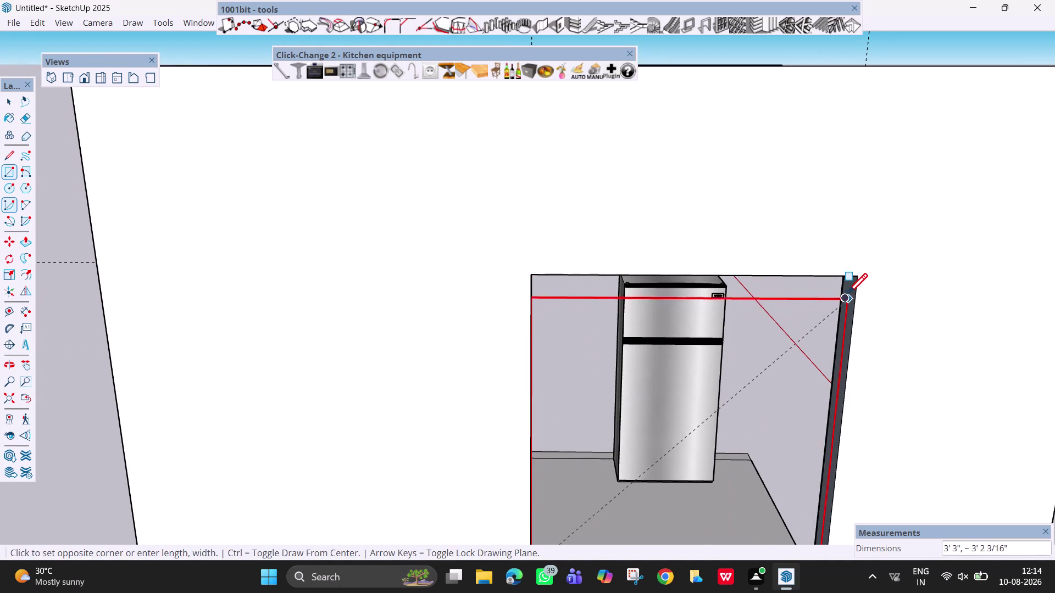
scroll(up, 3)
middle_drag(850, 289, 889, 205)
scroll(up, 3)
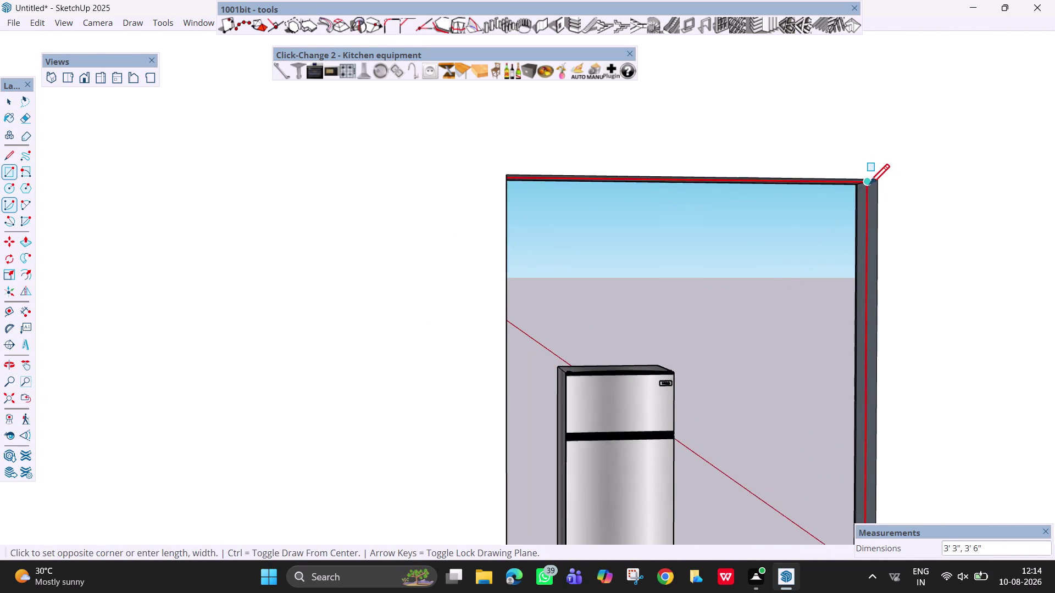
scroll(up, 3)
middle_drag(868, 197, 899, 138)
click(860, 161)
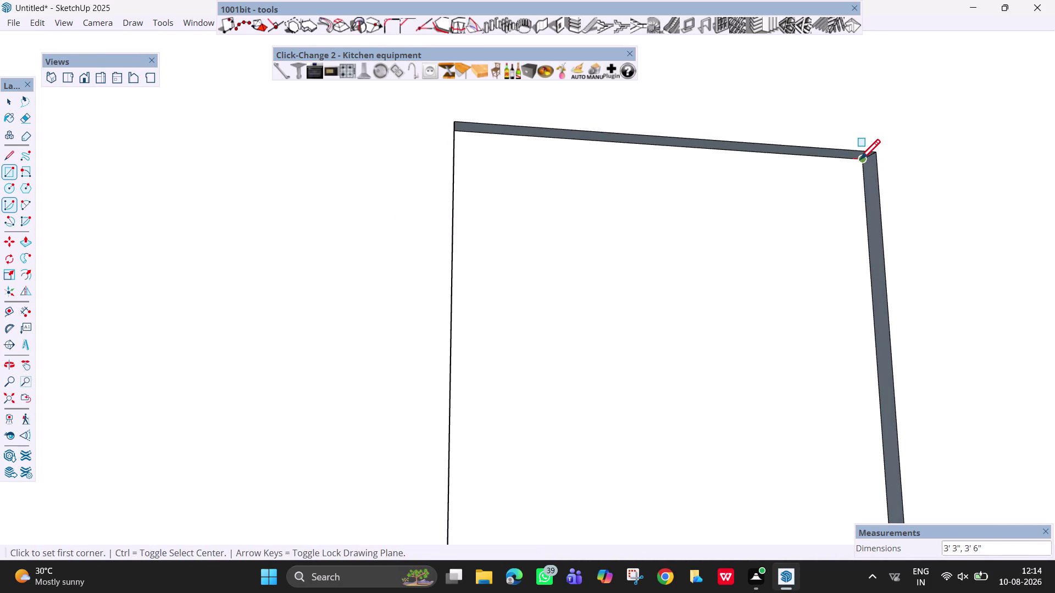
scroll(down, 3)
scroll(down, 3)
middle_drag(872, 221, 561, 494)
middle_drag(698, 410, 336, 454)
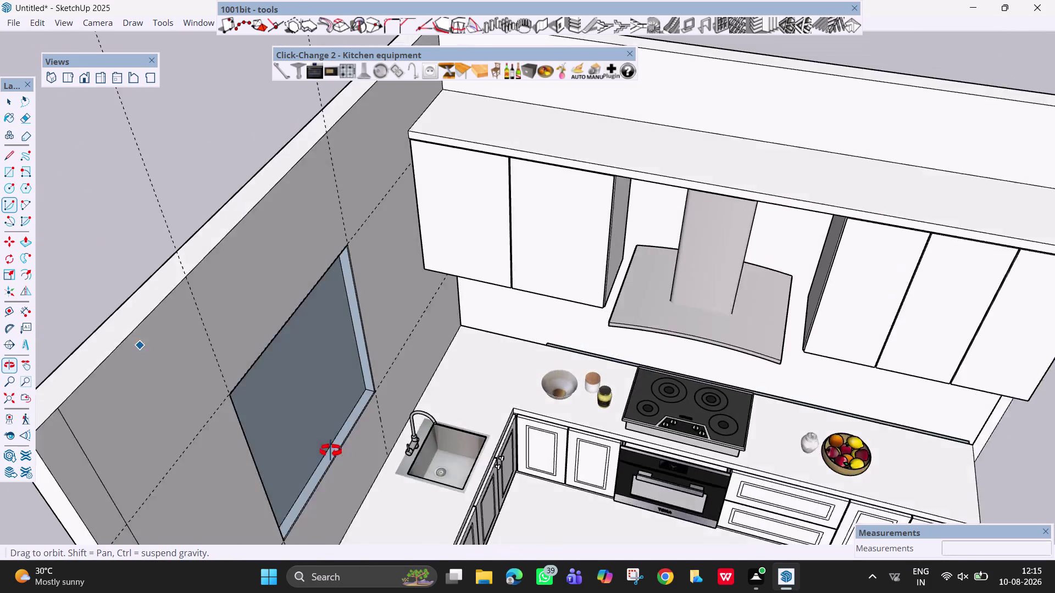
Select the filled window opening and launch the 1001bit Panel Divider.
middle_drag(336, 454, 256, 383)
key(space)
right_click(330, 325)
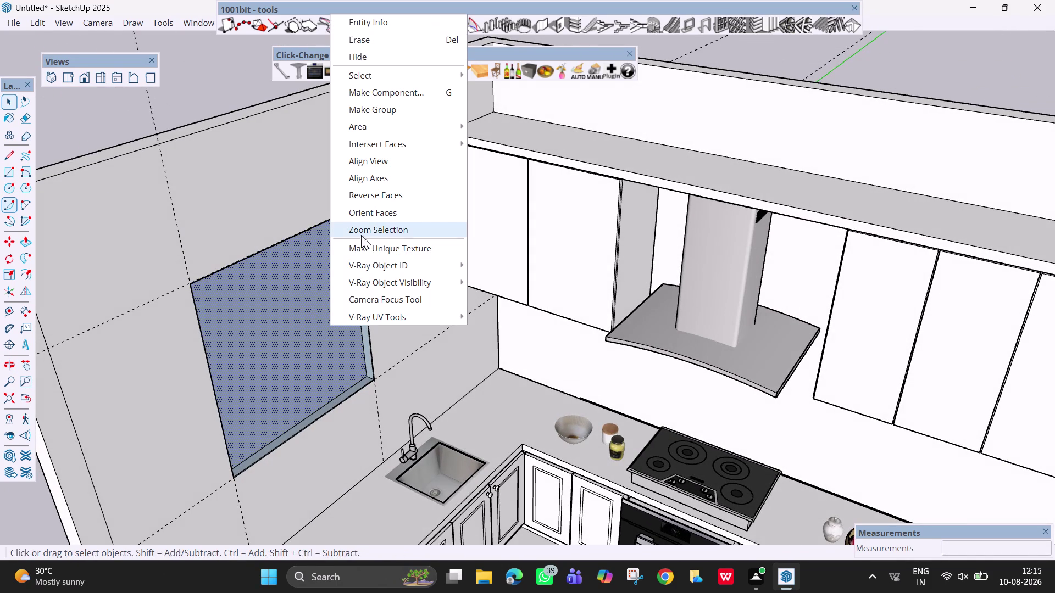
click(396, 196)
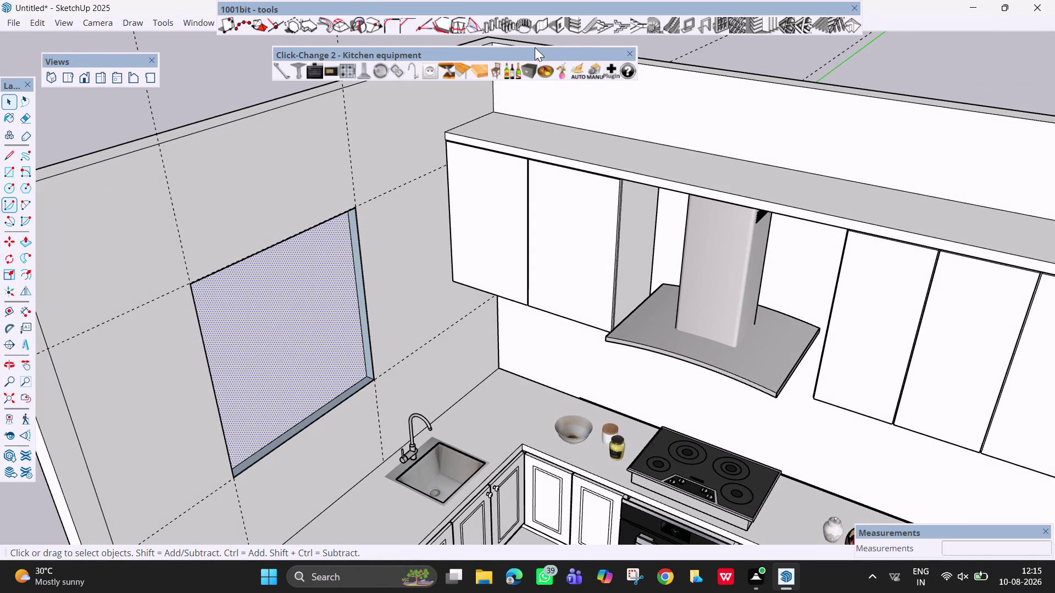
click(716, 24)
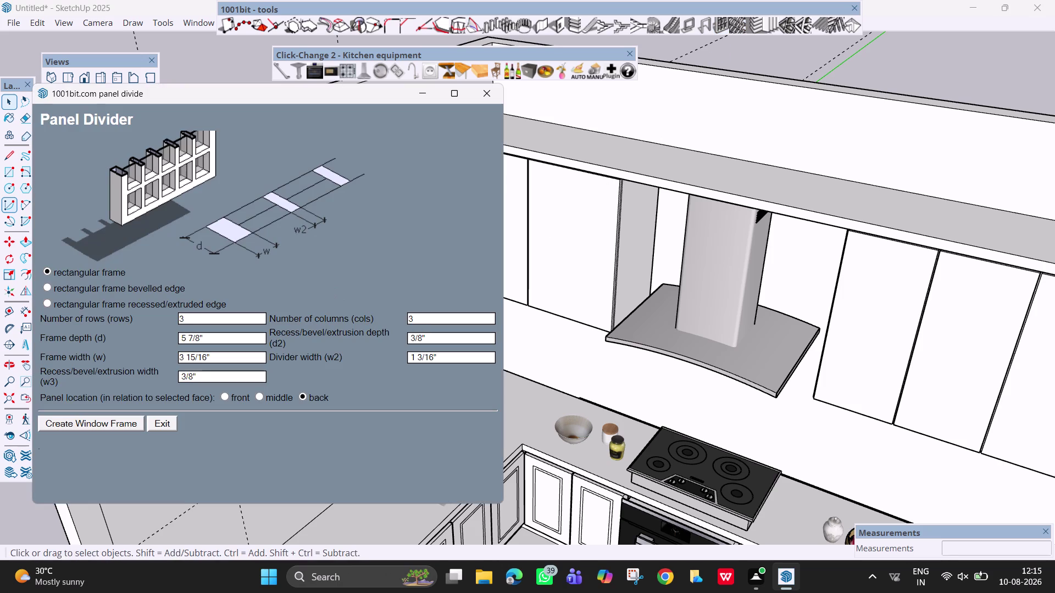
Set 2 columns and 2 rows, then create the window frame.
click(430, 320)
key(BackSpace)
key(2)
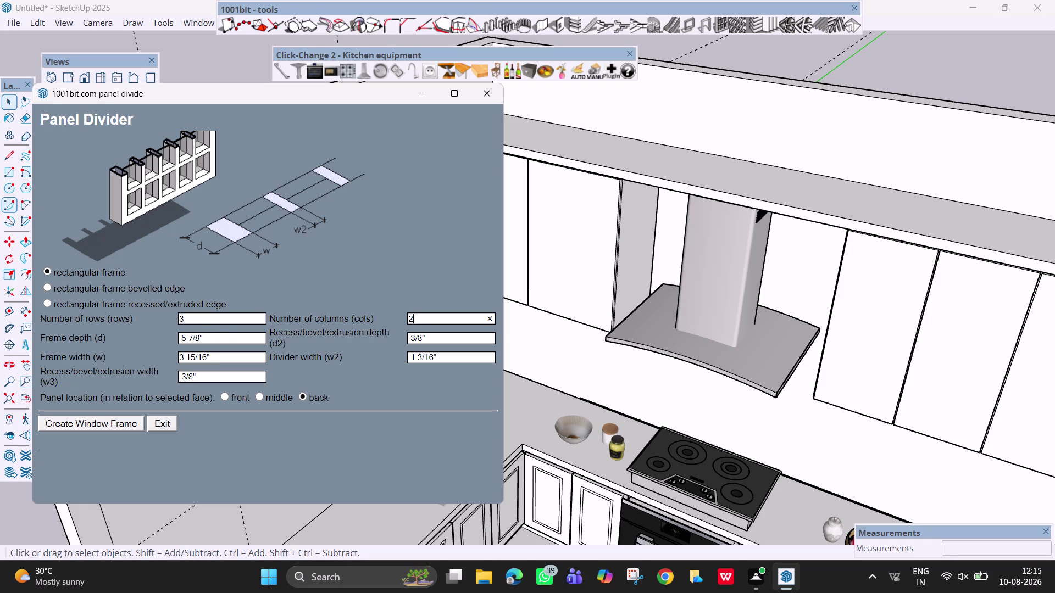
click(212, 322)
key(BackSpace)
key(2)
click(125, 423)
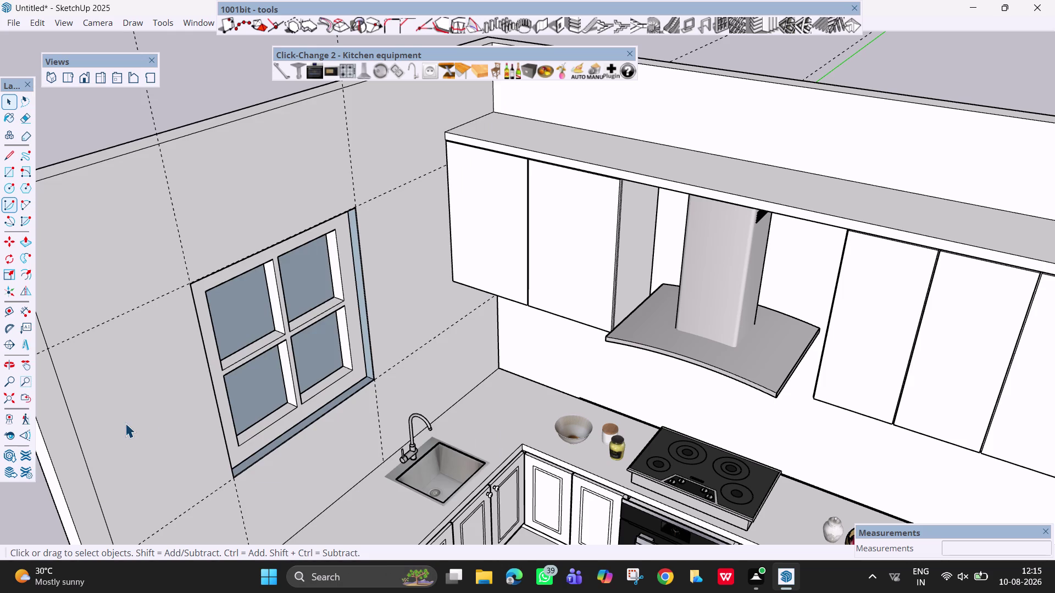
Zoom out and orbit around the kitchen to bring the dashed guide lines into view.
scroll(down, 3)
scroll(down, 3)
middle_drag(260, 401, 468, 362)
scroll(down, 3)
scroll(down, 3)
scroll(down, 3)
middle_drag(443, 453, 291, 463)
scroll(down, 3)
scroll(down, 3)
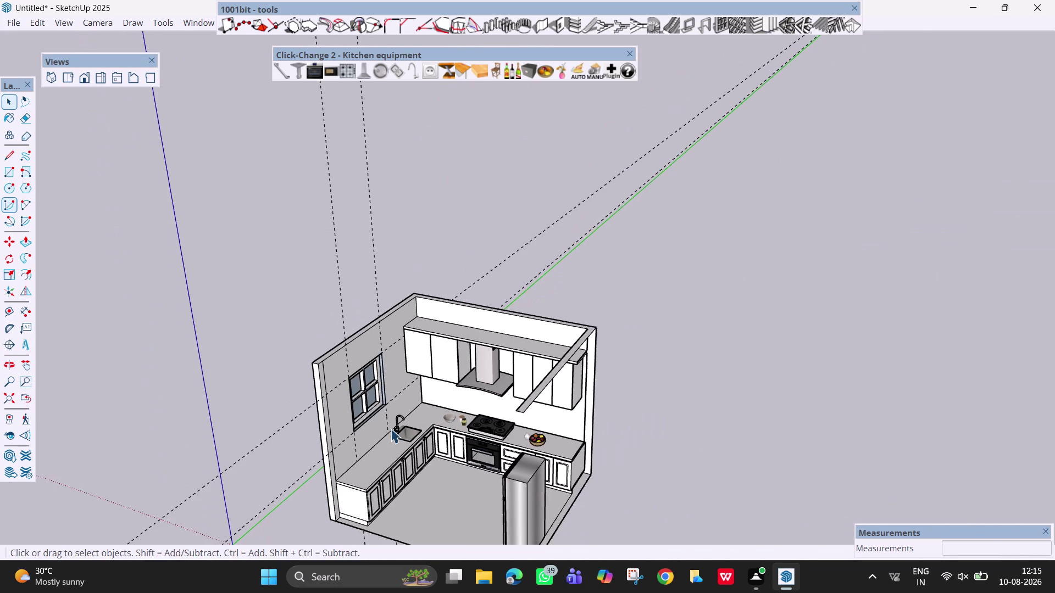
middle_drag(394, 431, 338, 443)
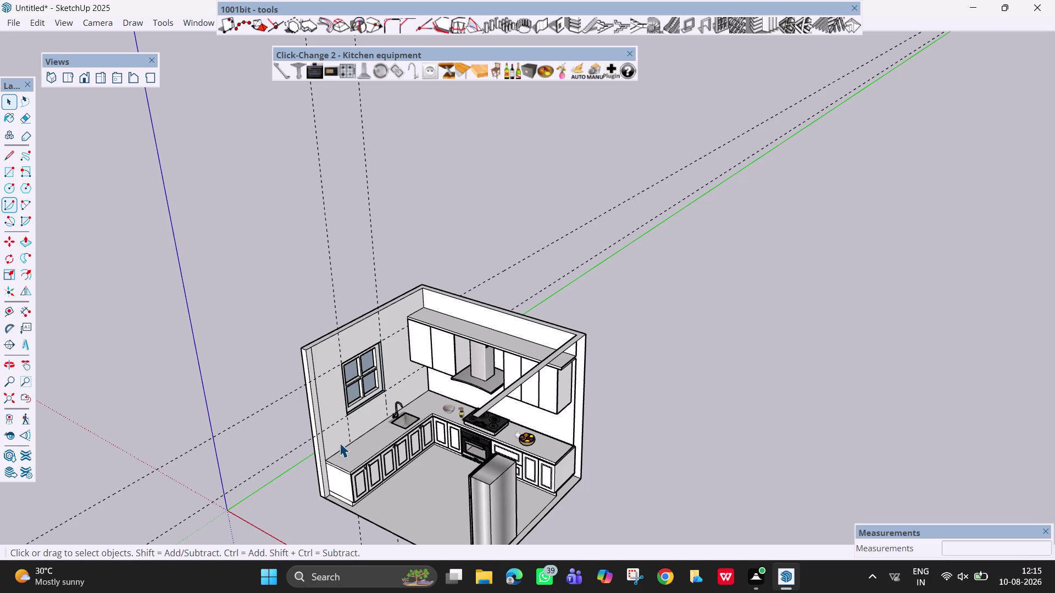
scroll(up, 3)
scroll(up, 3)
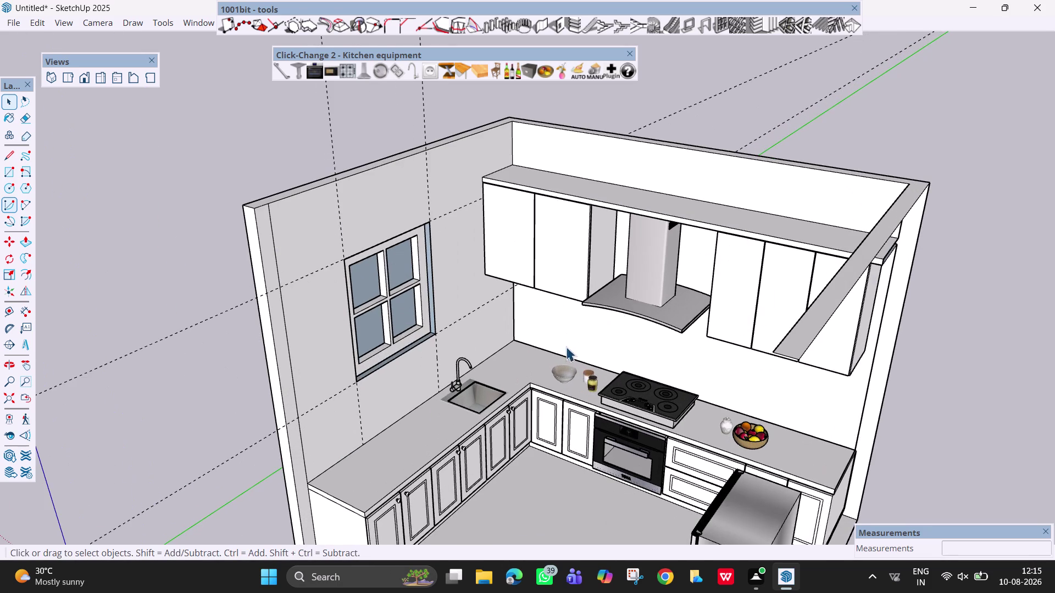
scroll(down, 3)
middle_drag(516, 432, 639, 382)
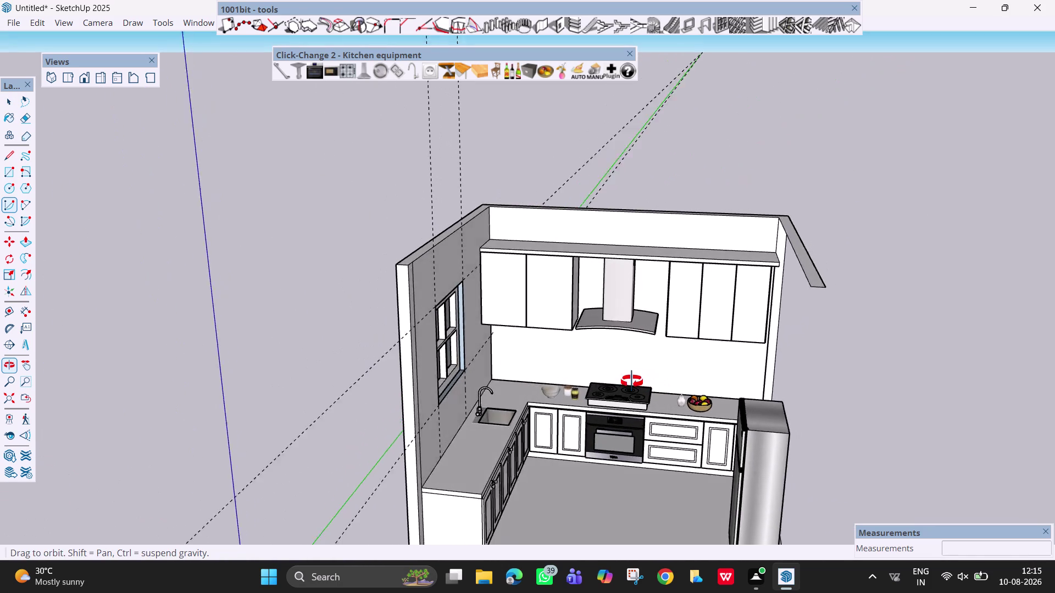
middle_drag(639, 382, 591, 377)
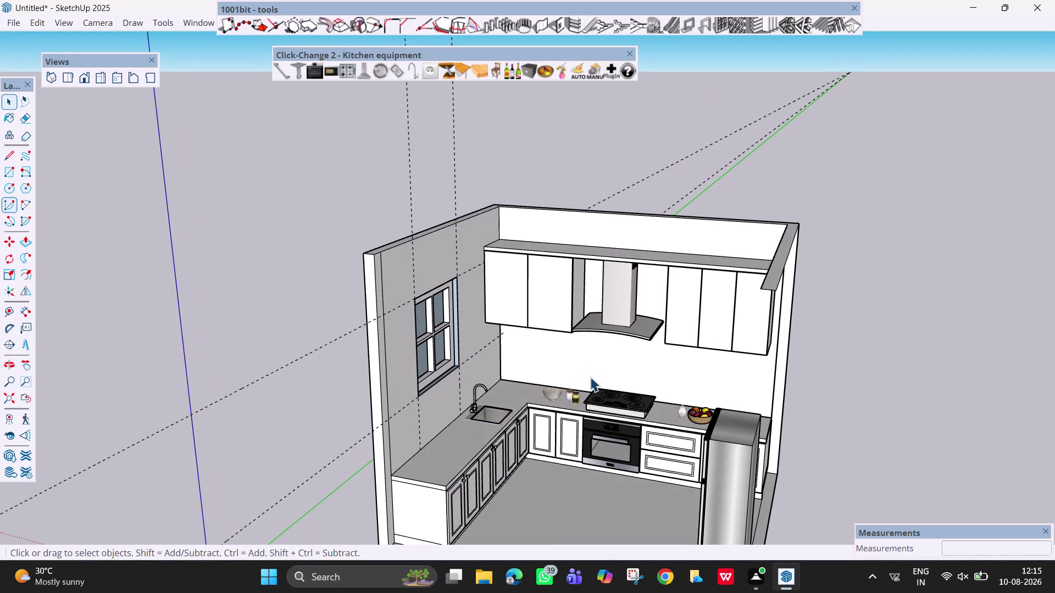
Erase the dashed guide lines with the Eraser in two sweeps.
key(Escape)
key(e)
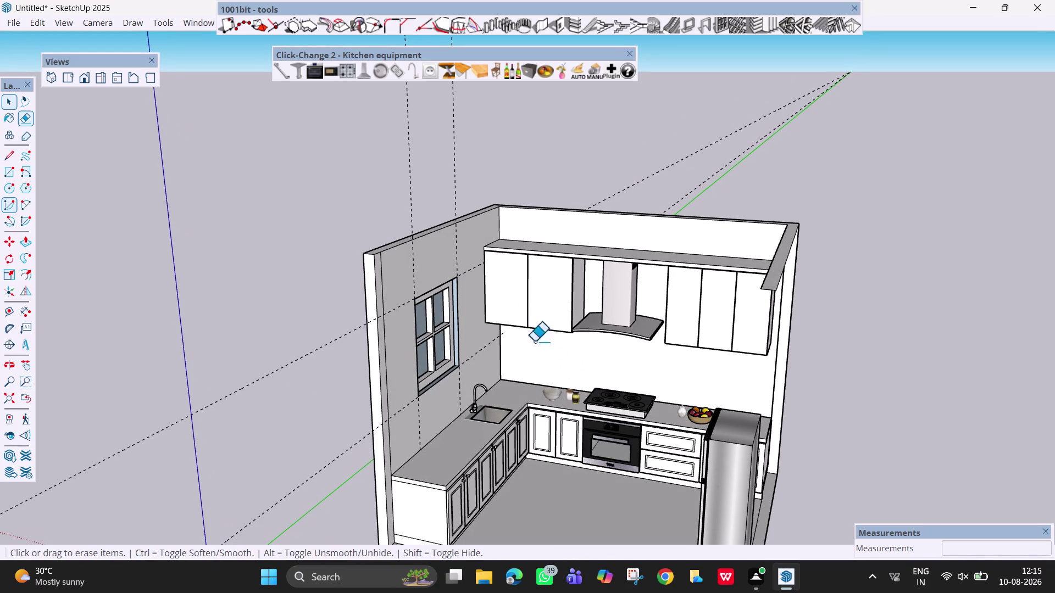
drag(466, 157, 259, 240)
drag(740, 91, 787, 167)
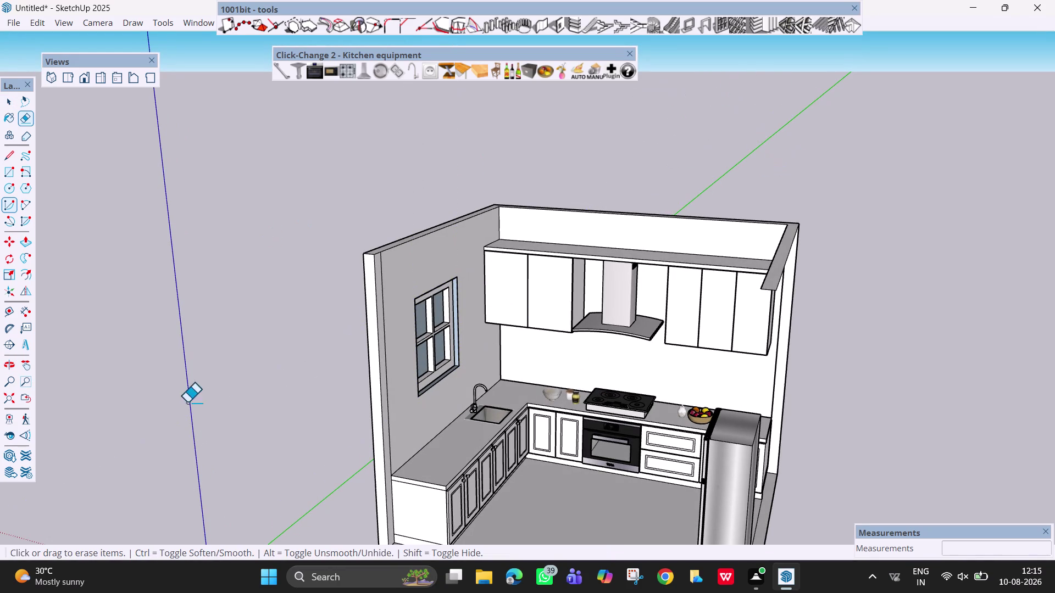
Orbit the view in closer to face the sink and stove wall.
scroll(down, 3)
scroll(up, 3)
middle_drag(500, 415, 552, 407)
scroll(up, 3)
scroll(up, 3)
middle_drag(585, 453, 608, 453)
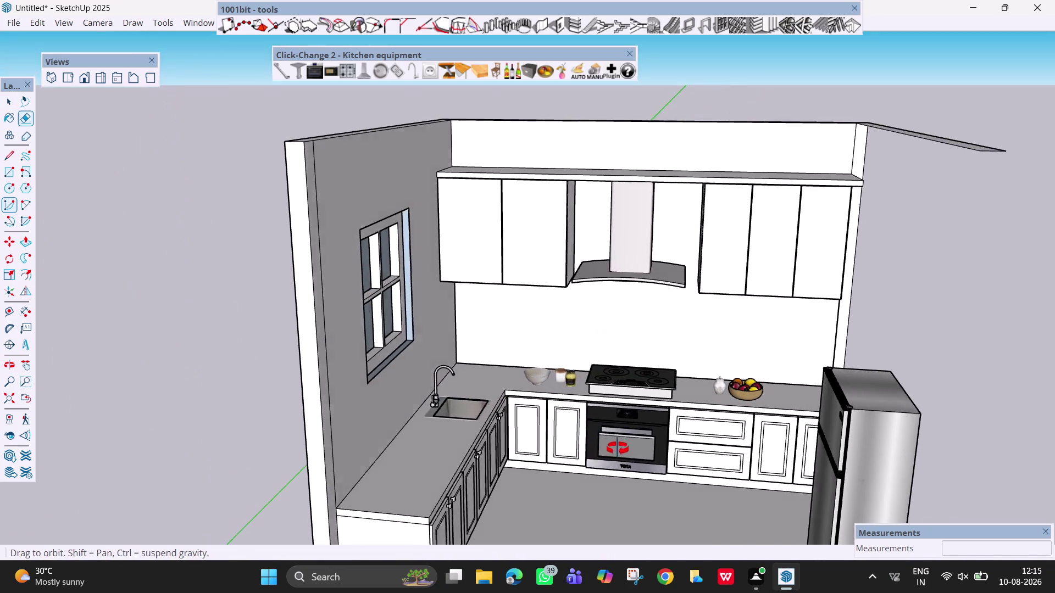
middle_drag(608, 452, 624, 448)
Load the striped rug from the Click-Change Kitchen equipment toolbar, then view at eye level.
key(space)
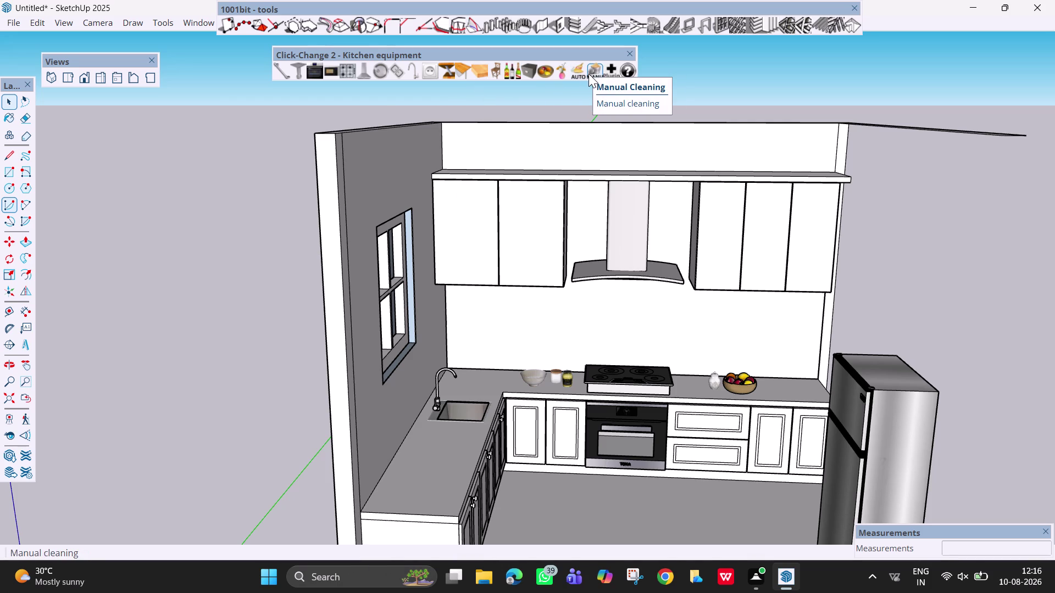
click(479, 75)
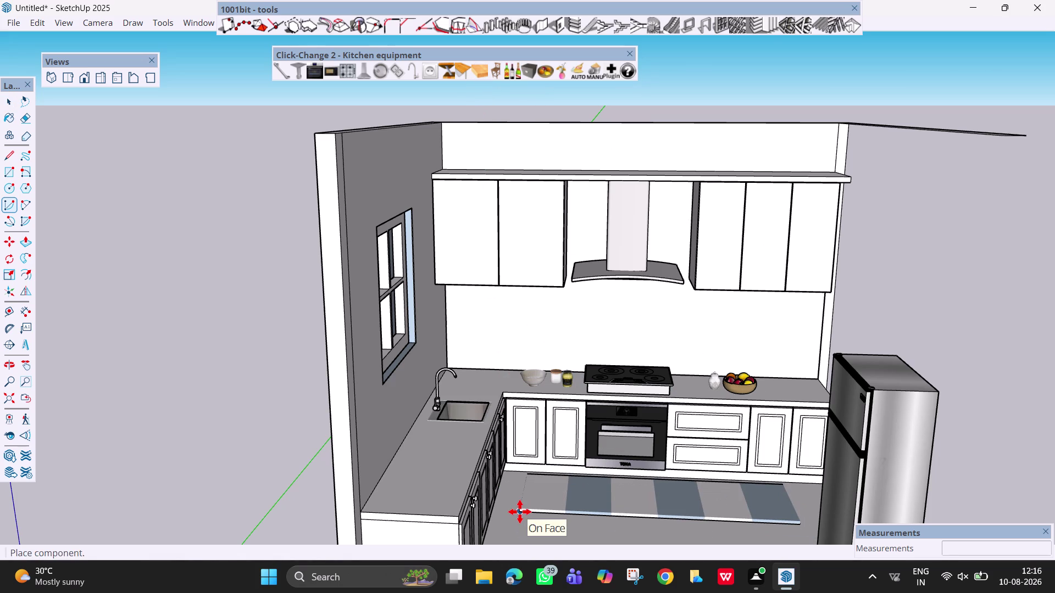
key(Escape)
scroll(down, 3)
middle_drag(569, 468, 498, 370)
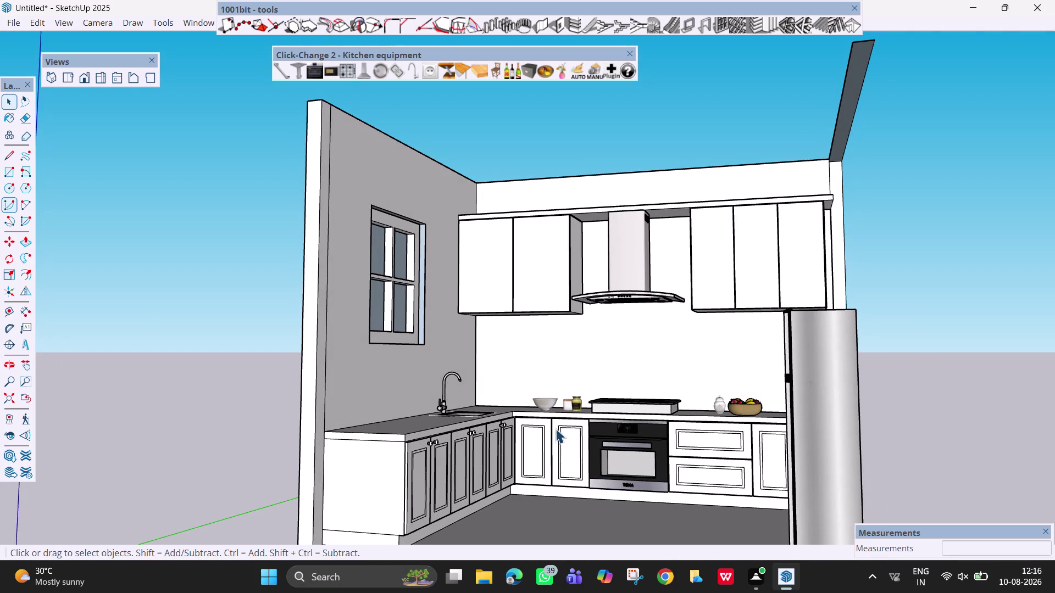
scroll(up, 3)
scroll(up, 3)
Move-copy the corner cabinet door's round knob onto the adjacent cabinet door.
middle_drag(557, 452, 452, 476)
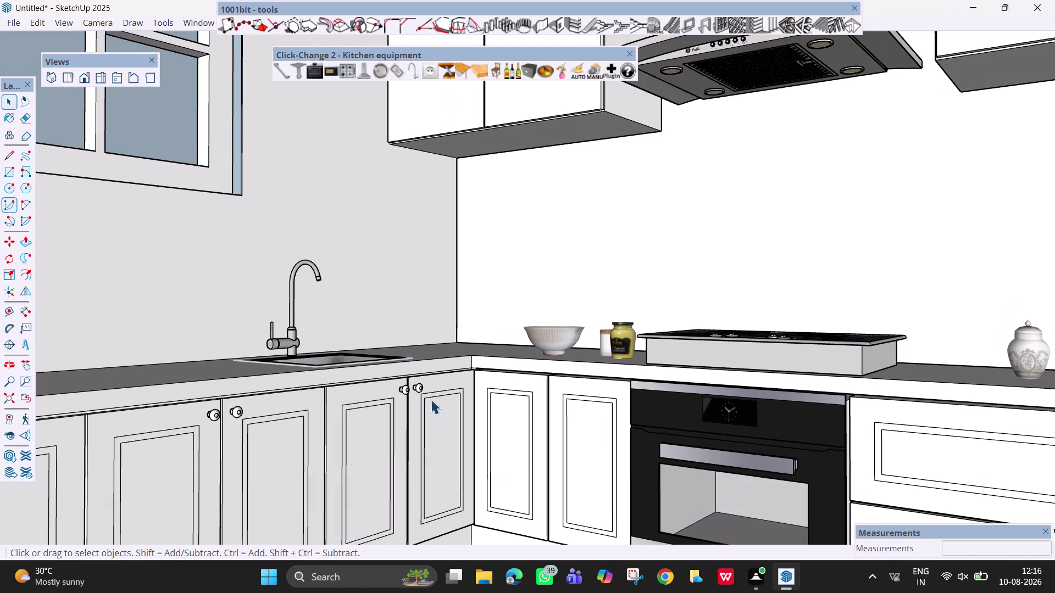
click(419, 387)
key(m)
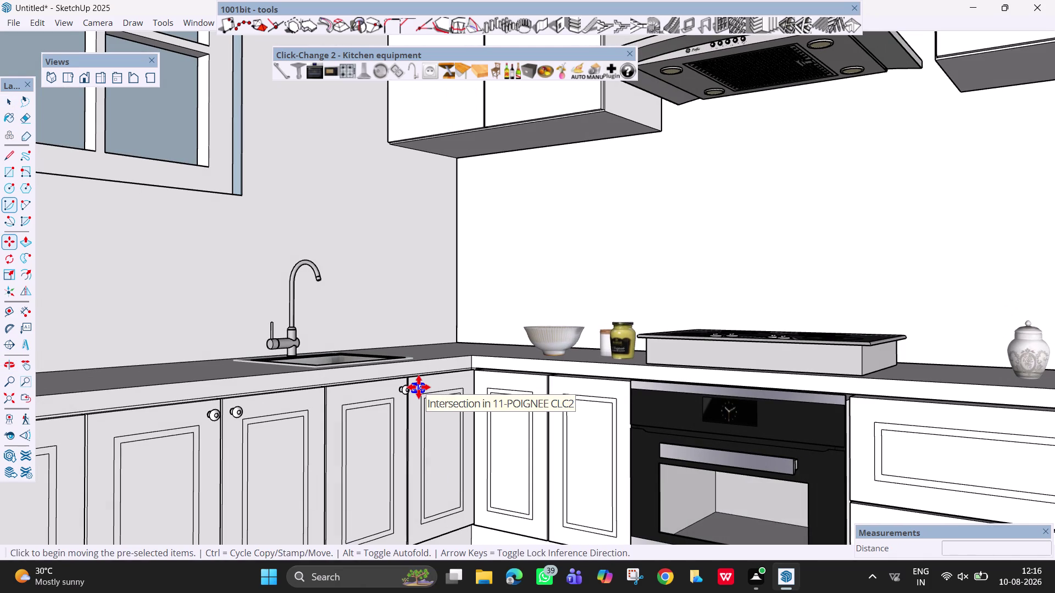
click(419, 388)
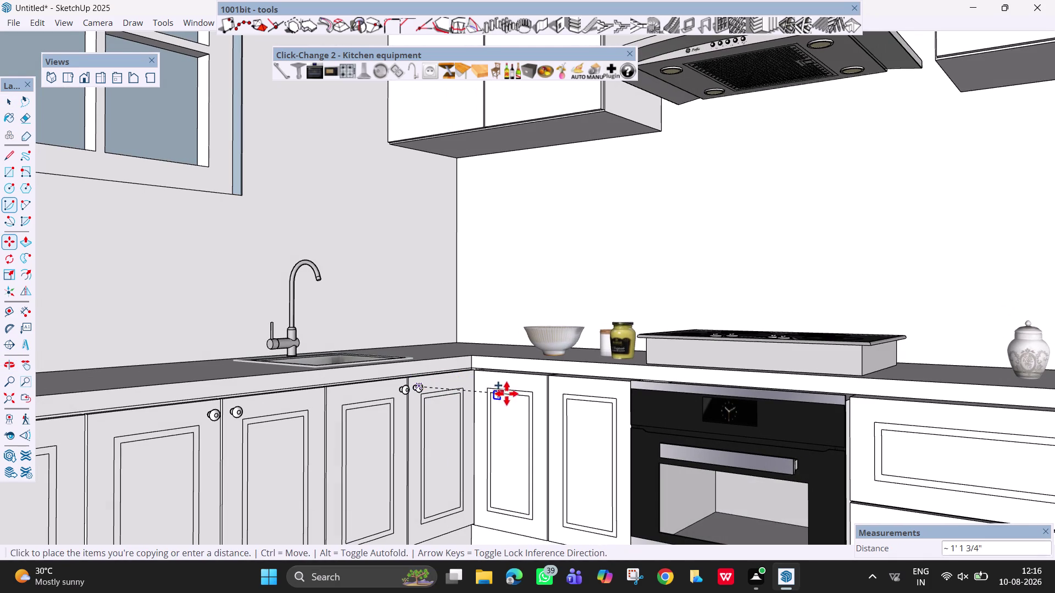
scroll(up, 3)
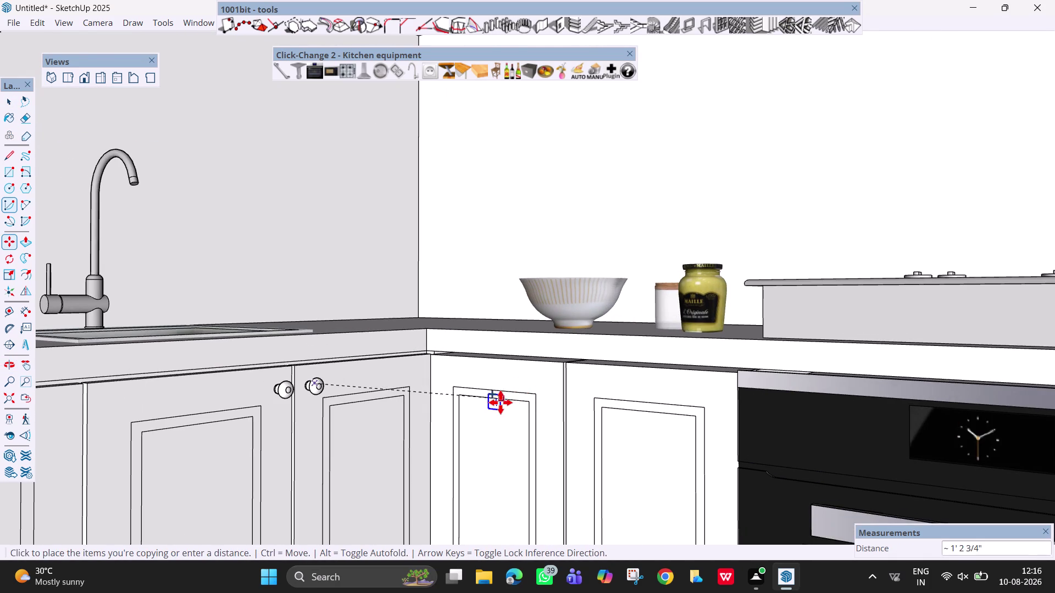
click(498, 410)
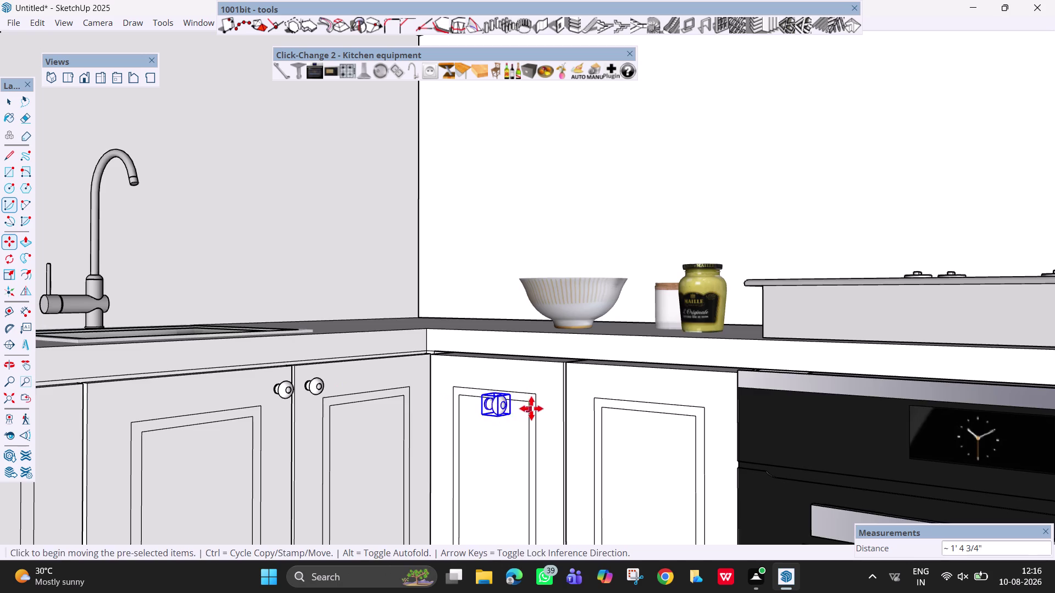